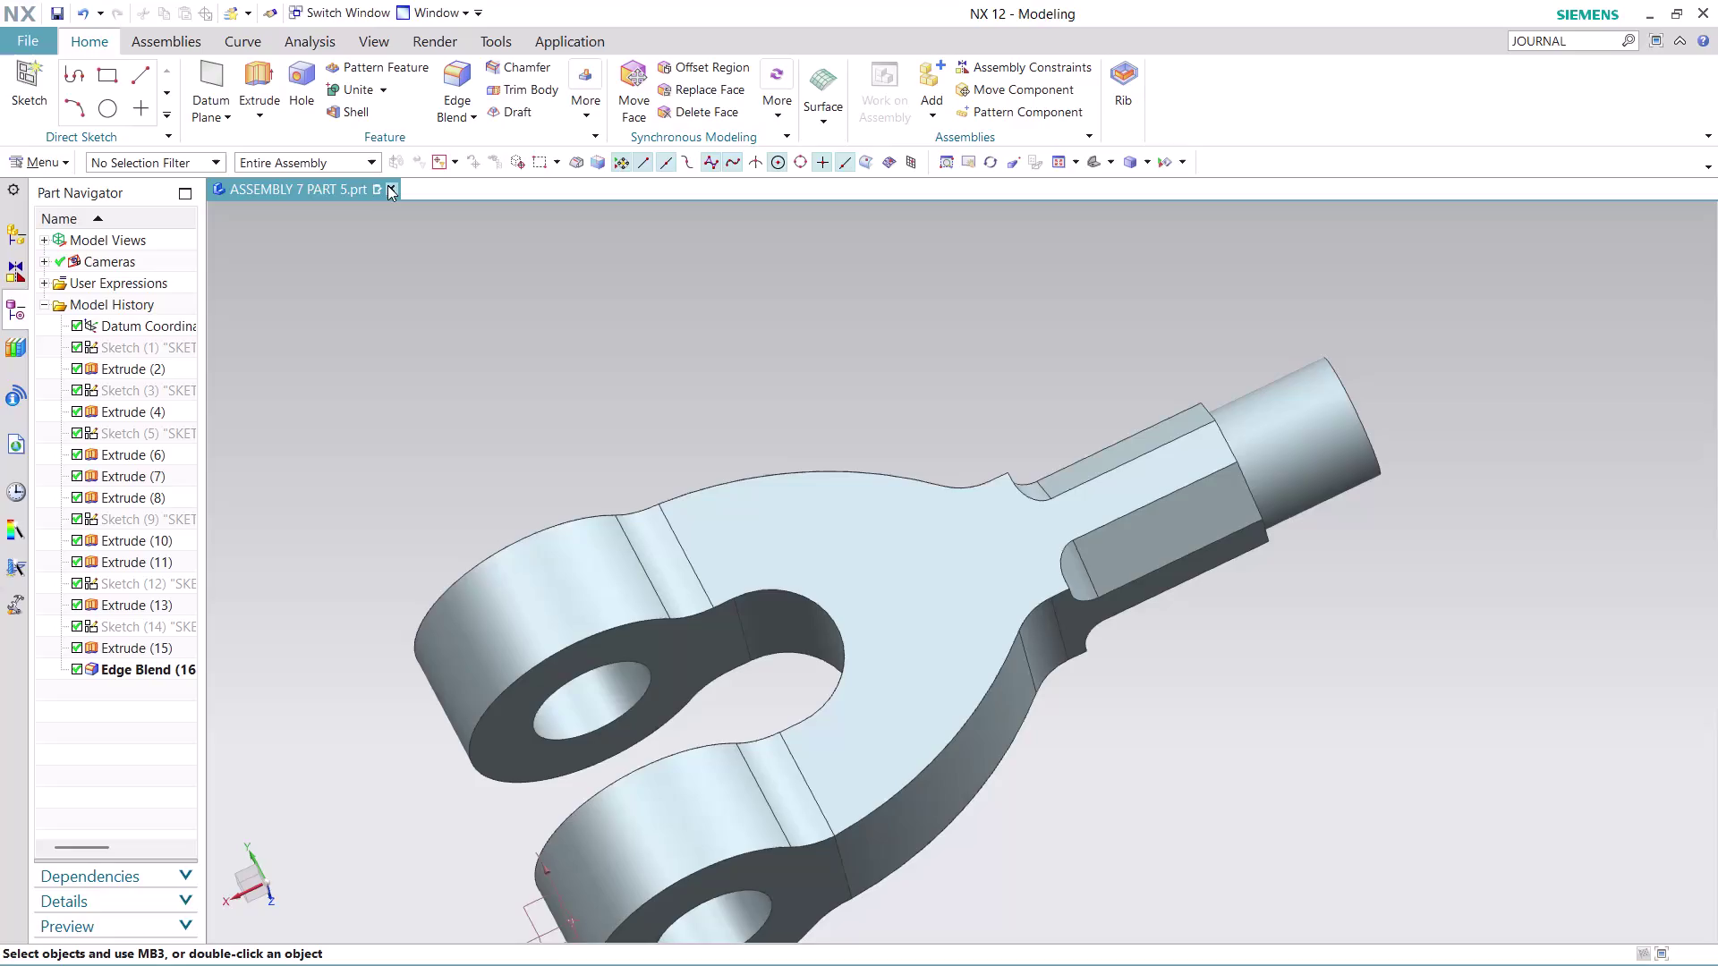
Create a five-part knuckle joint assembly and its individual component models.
Cancel closing the clevis part so it stays open.
click(390, 183)
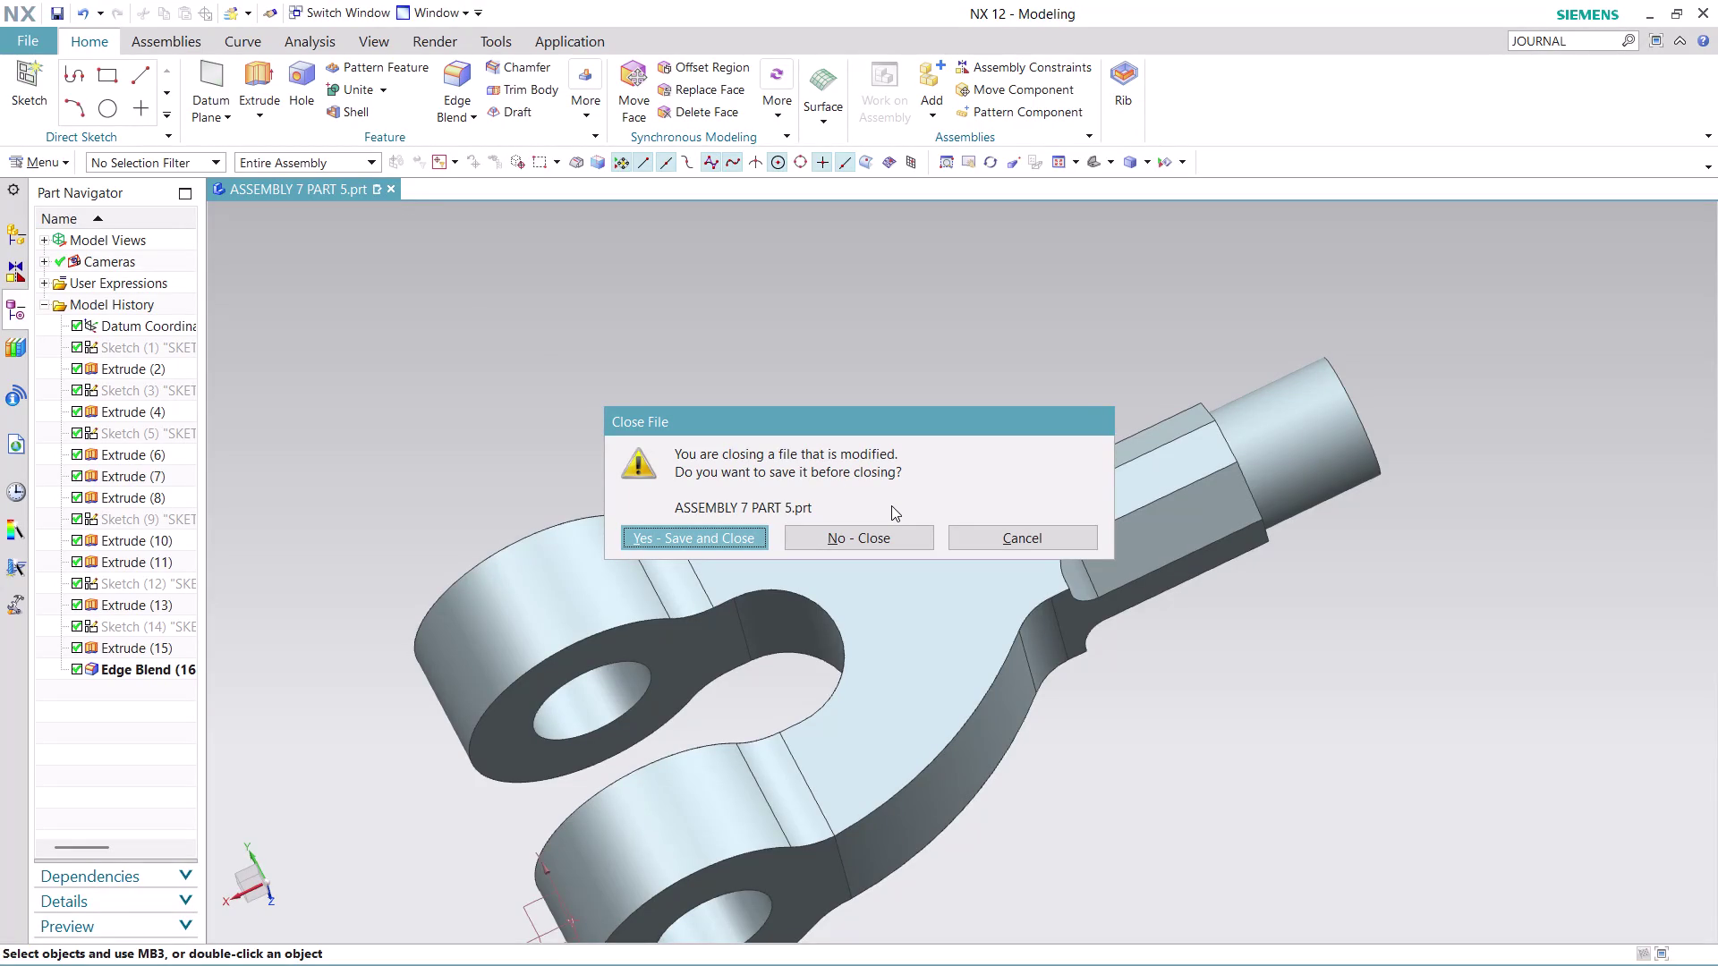
scroll(down, 3)
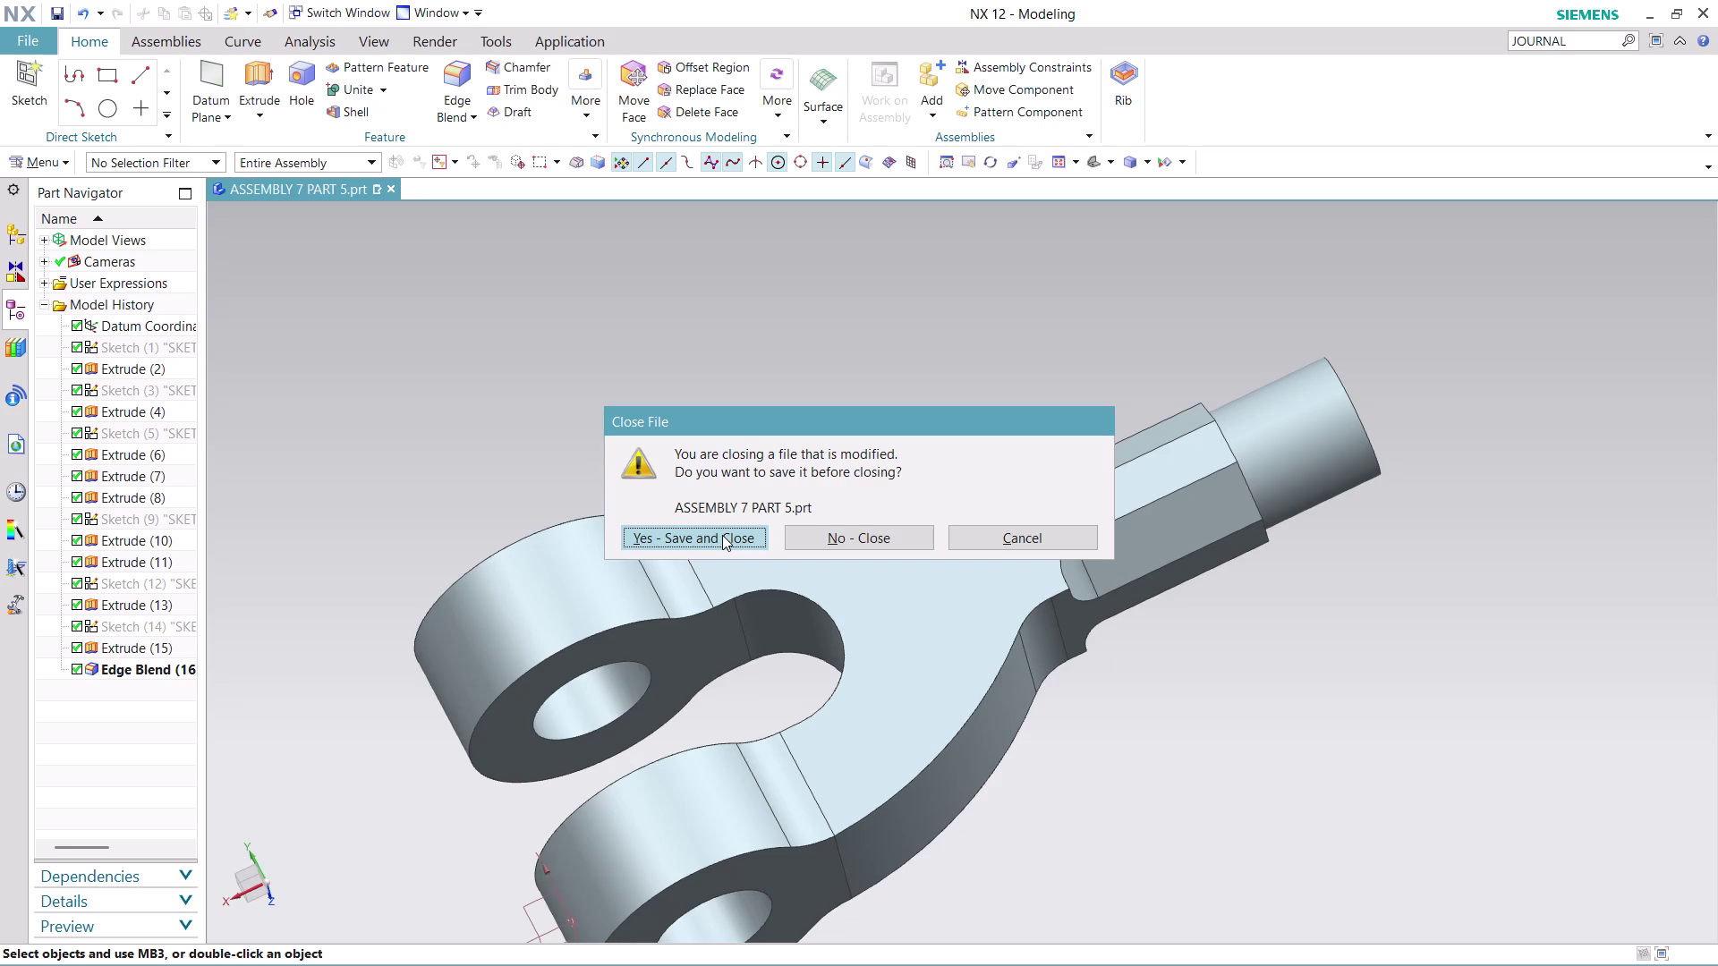
click(838, 341)
click(1021, 533)
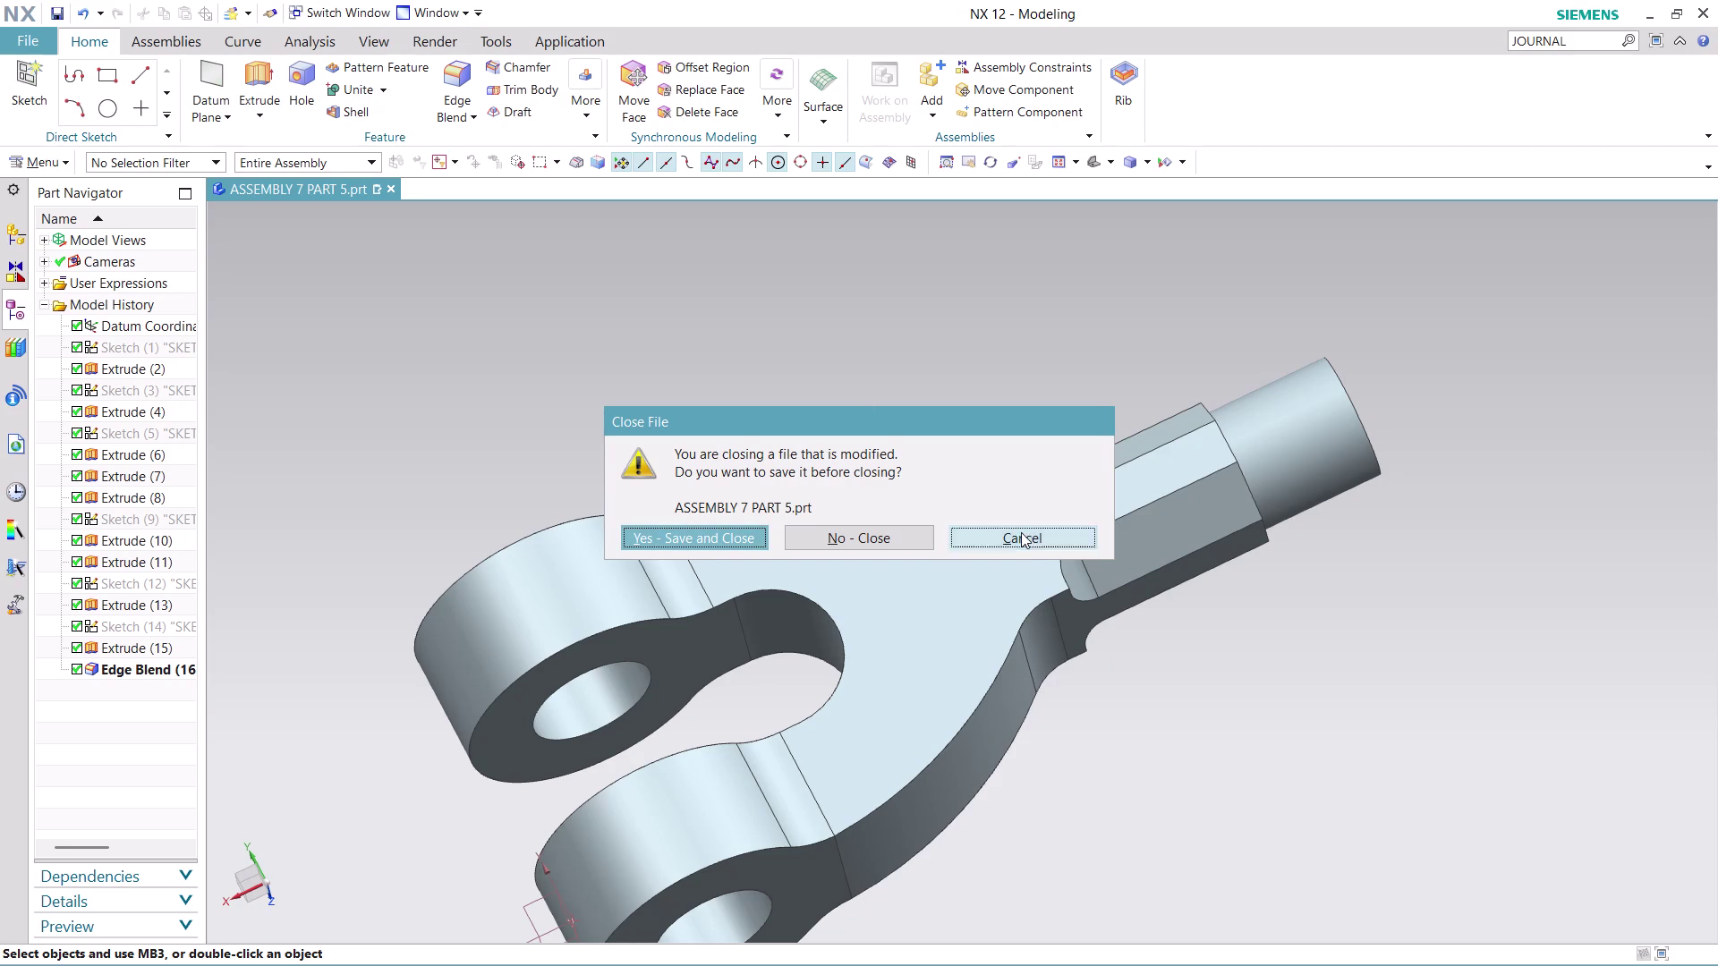
scroll(down, 3)
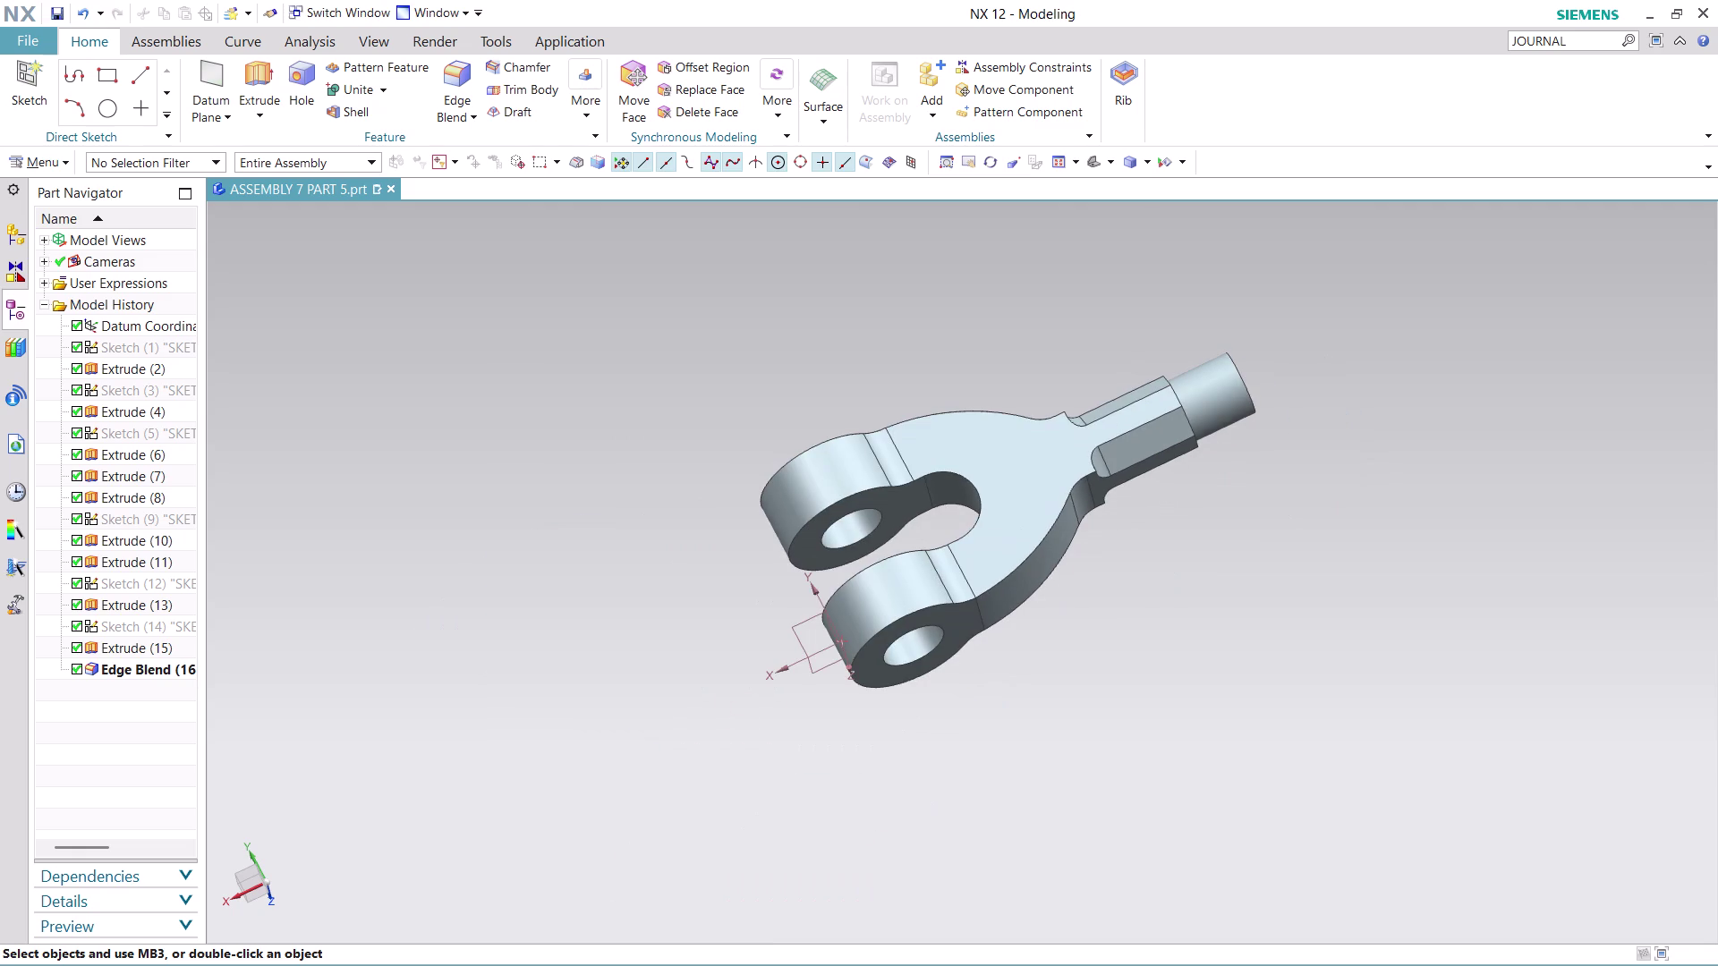
scroll(up, 3)
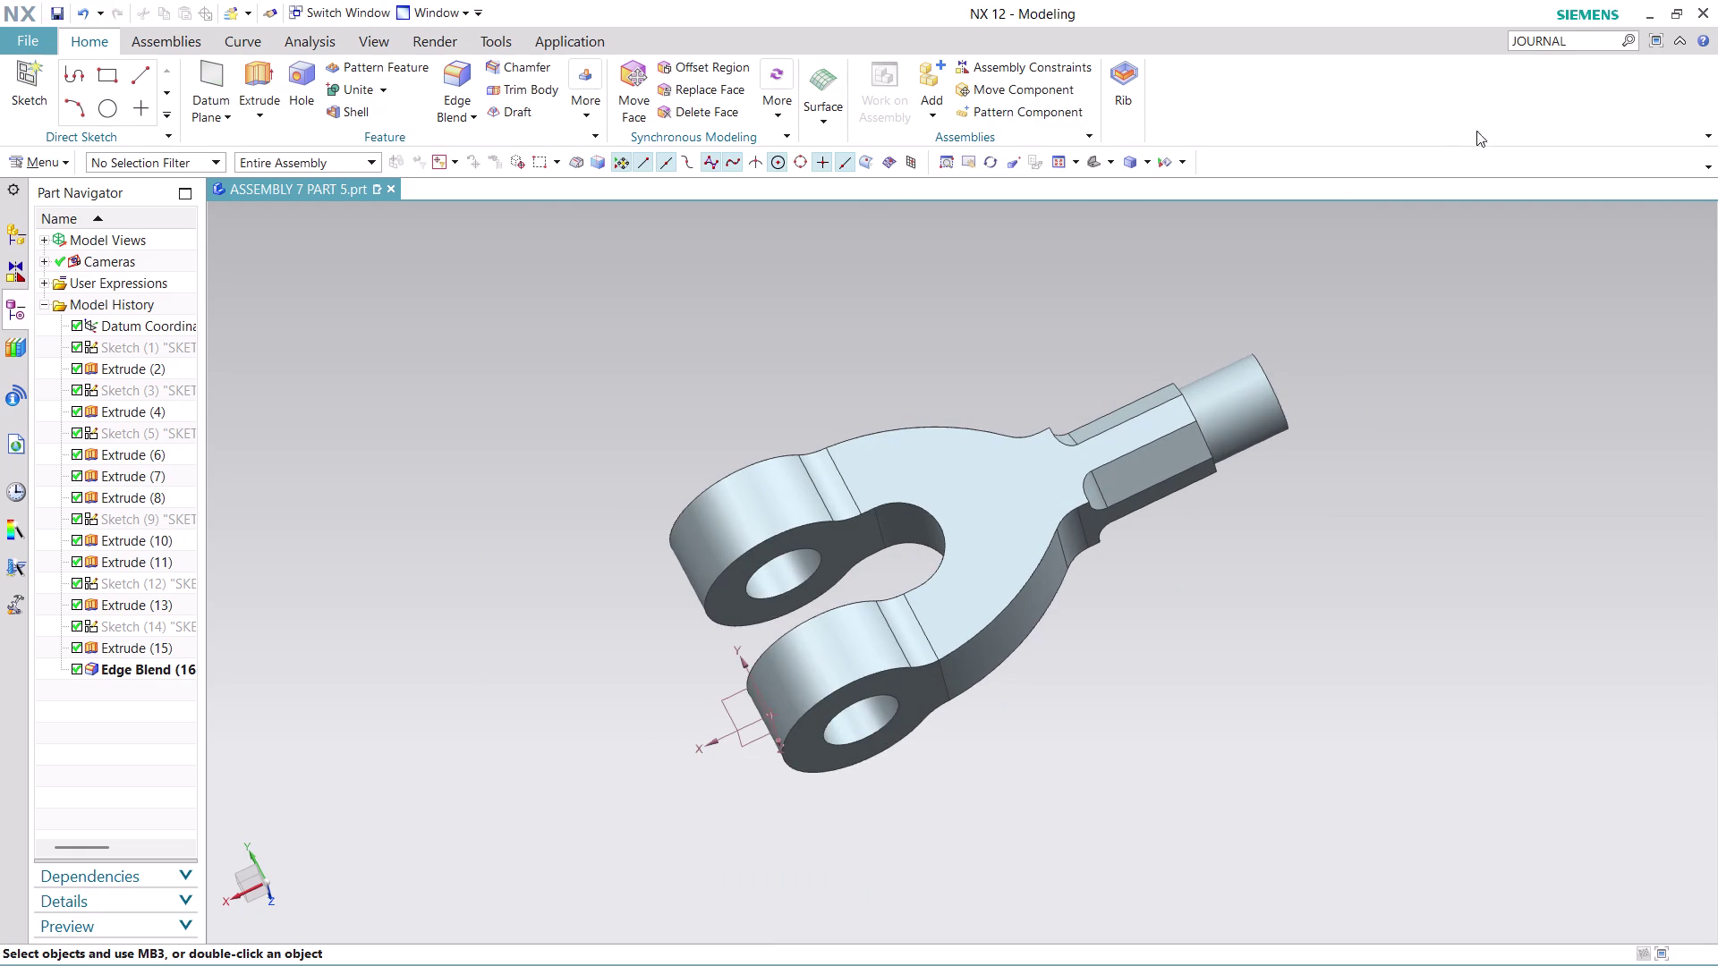
Find Journal Record via a Command Finder search for JOURNAL and accept the warning.
click(1586, 41)
key(Return)
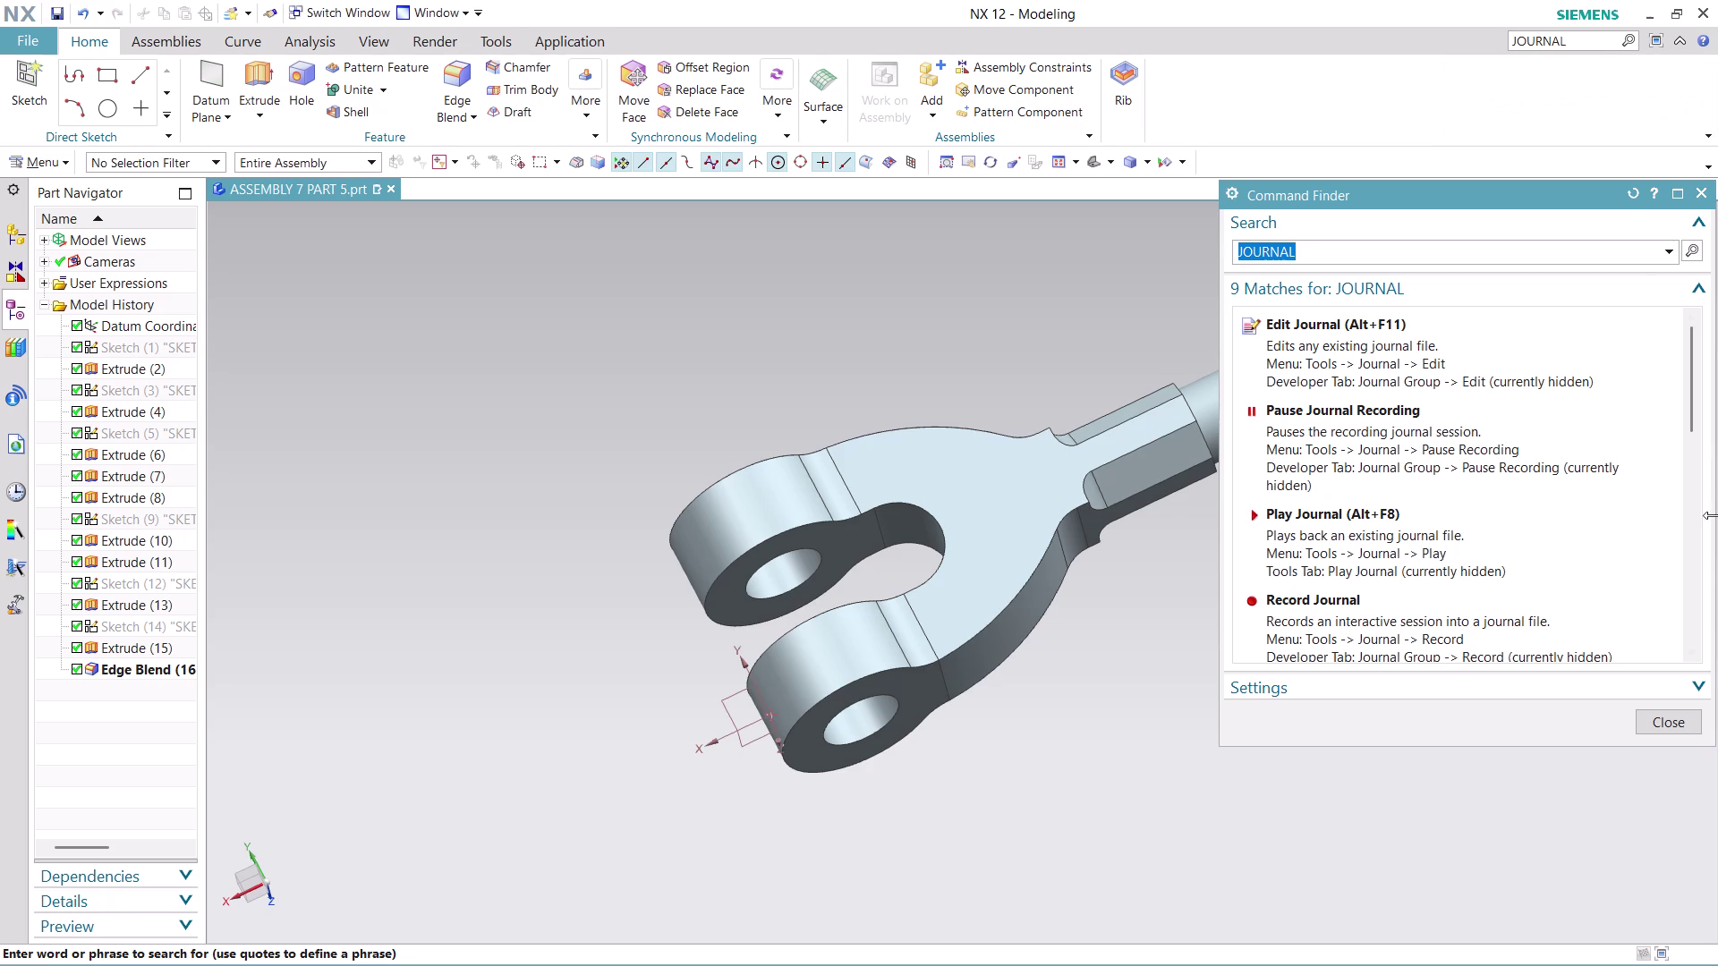
scroll(down, 3)
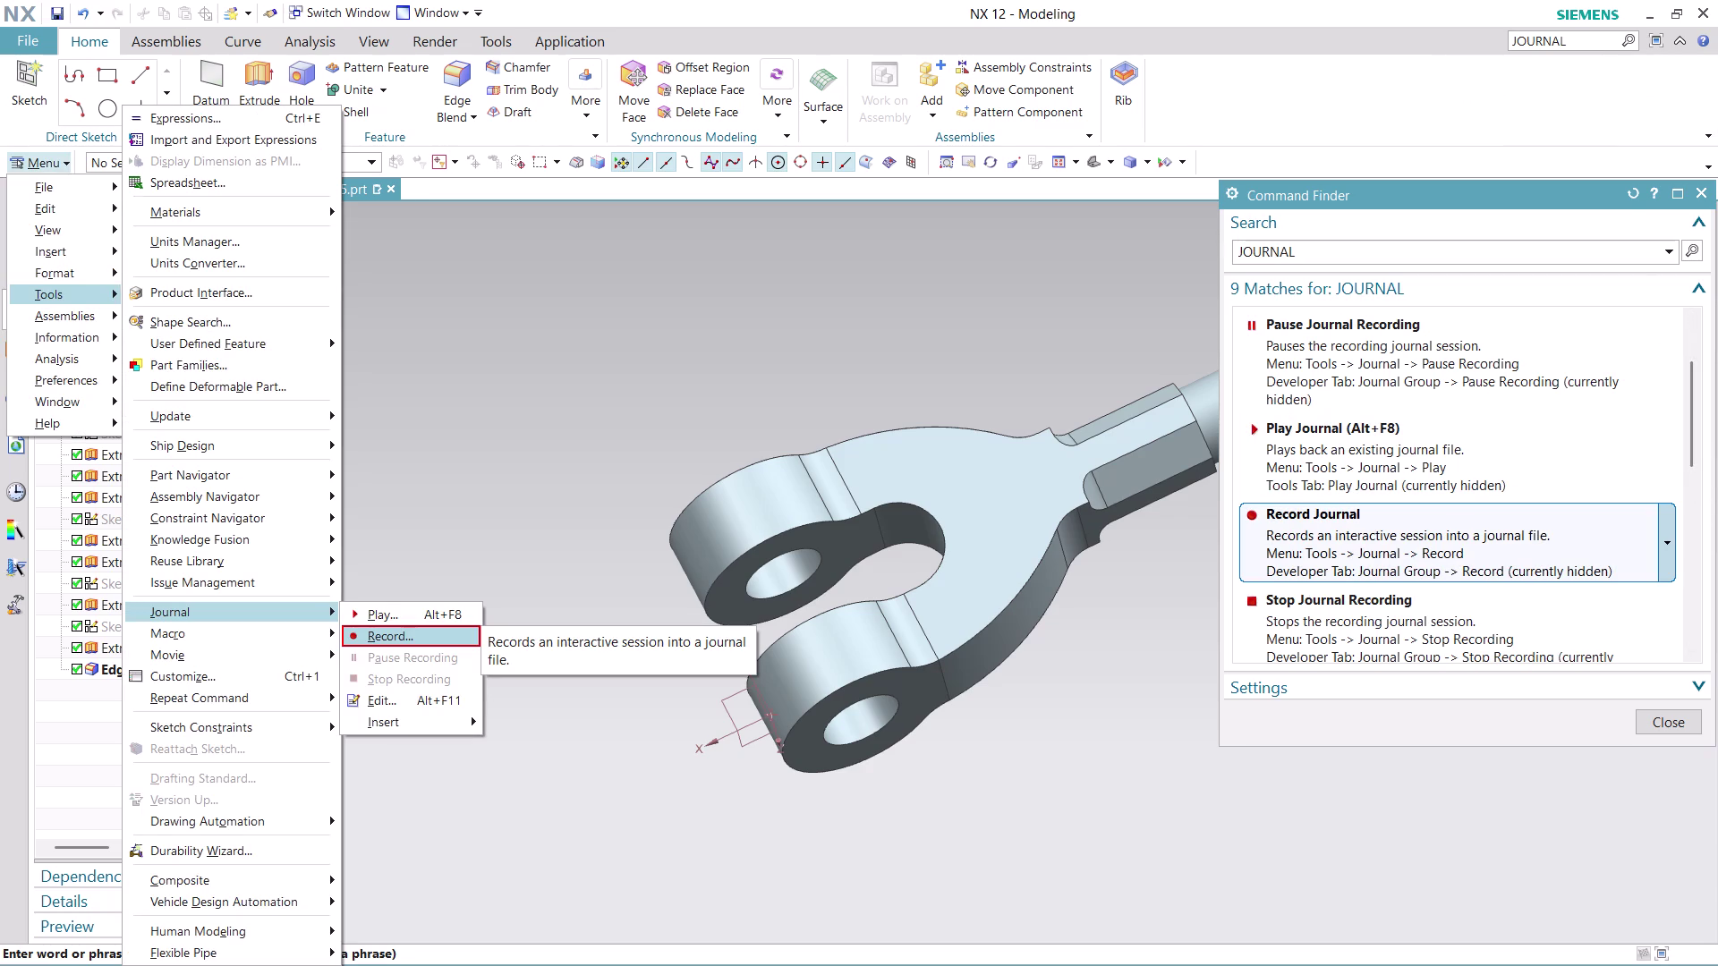
click(1406, 535)
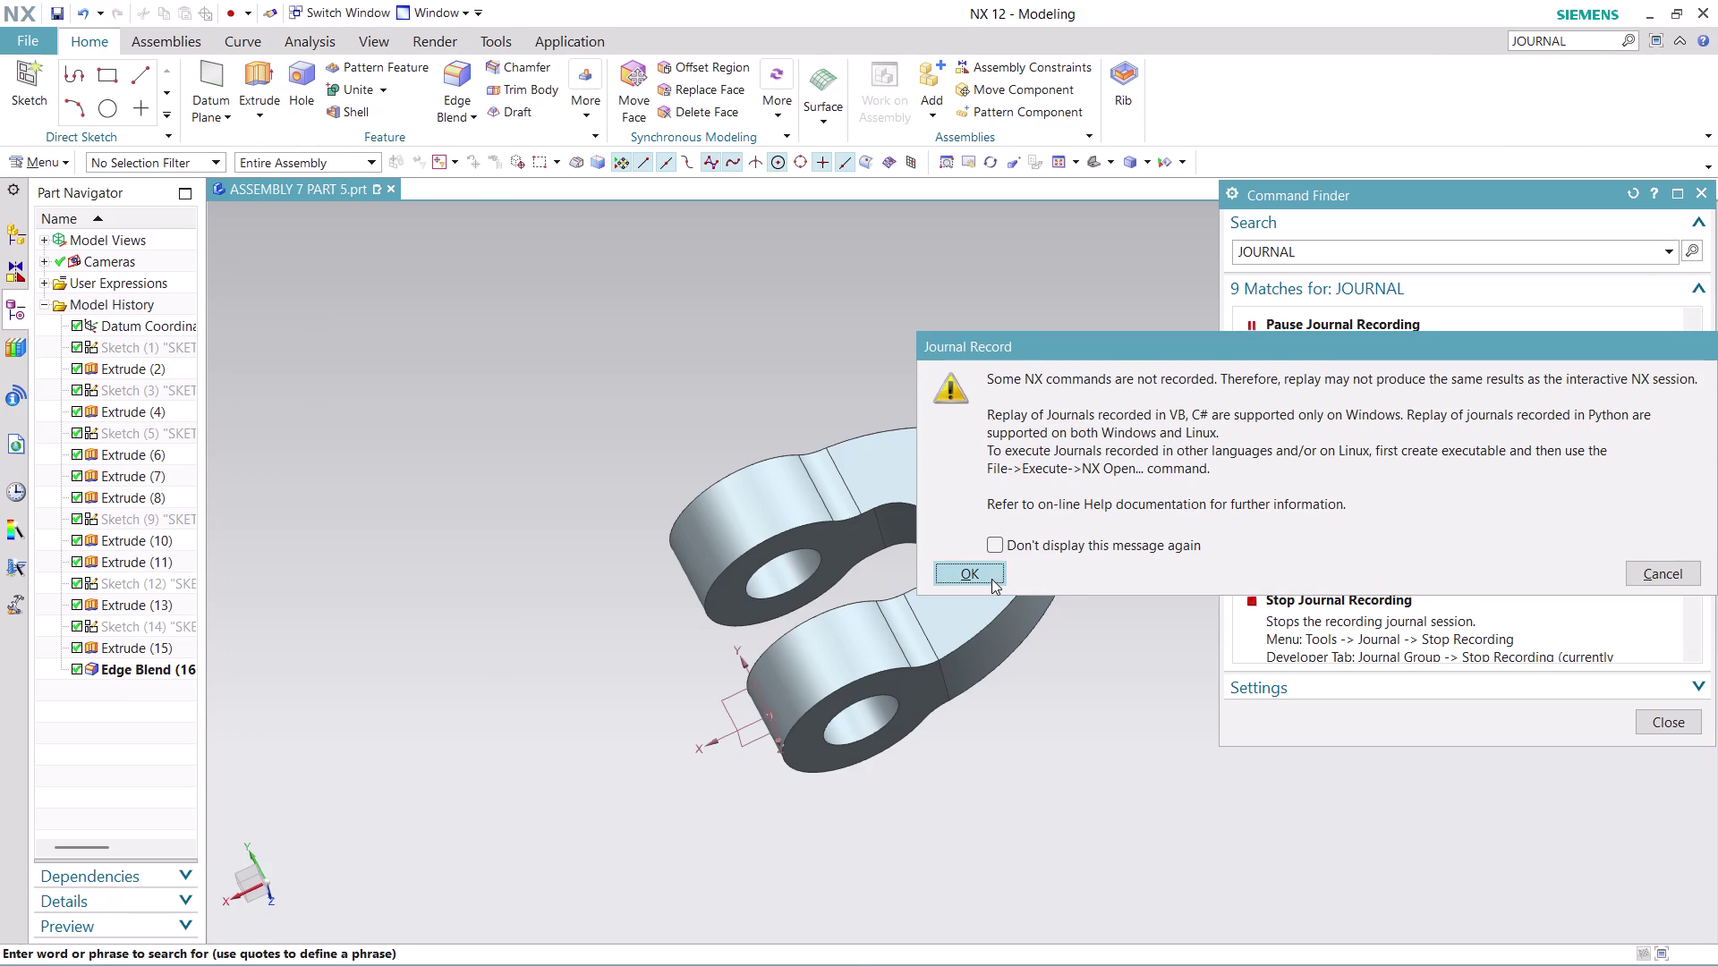
click(992, 579)
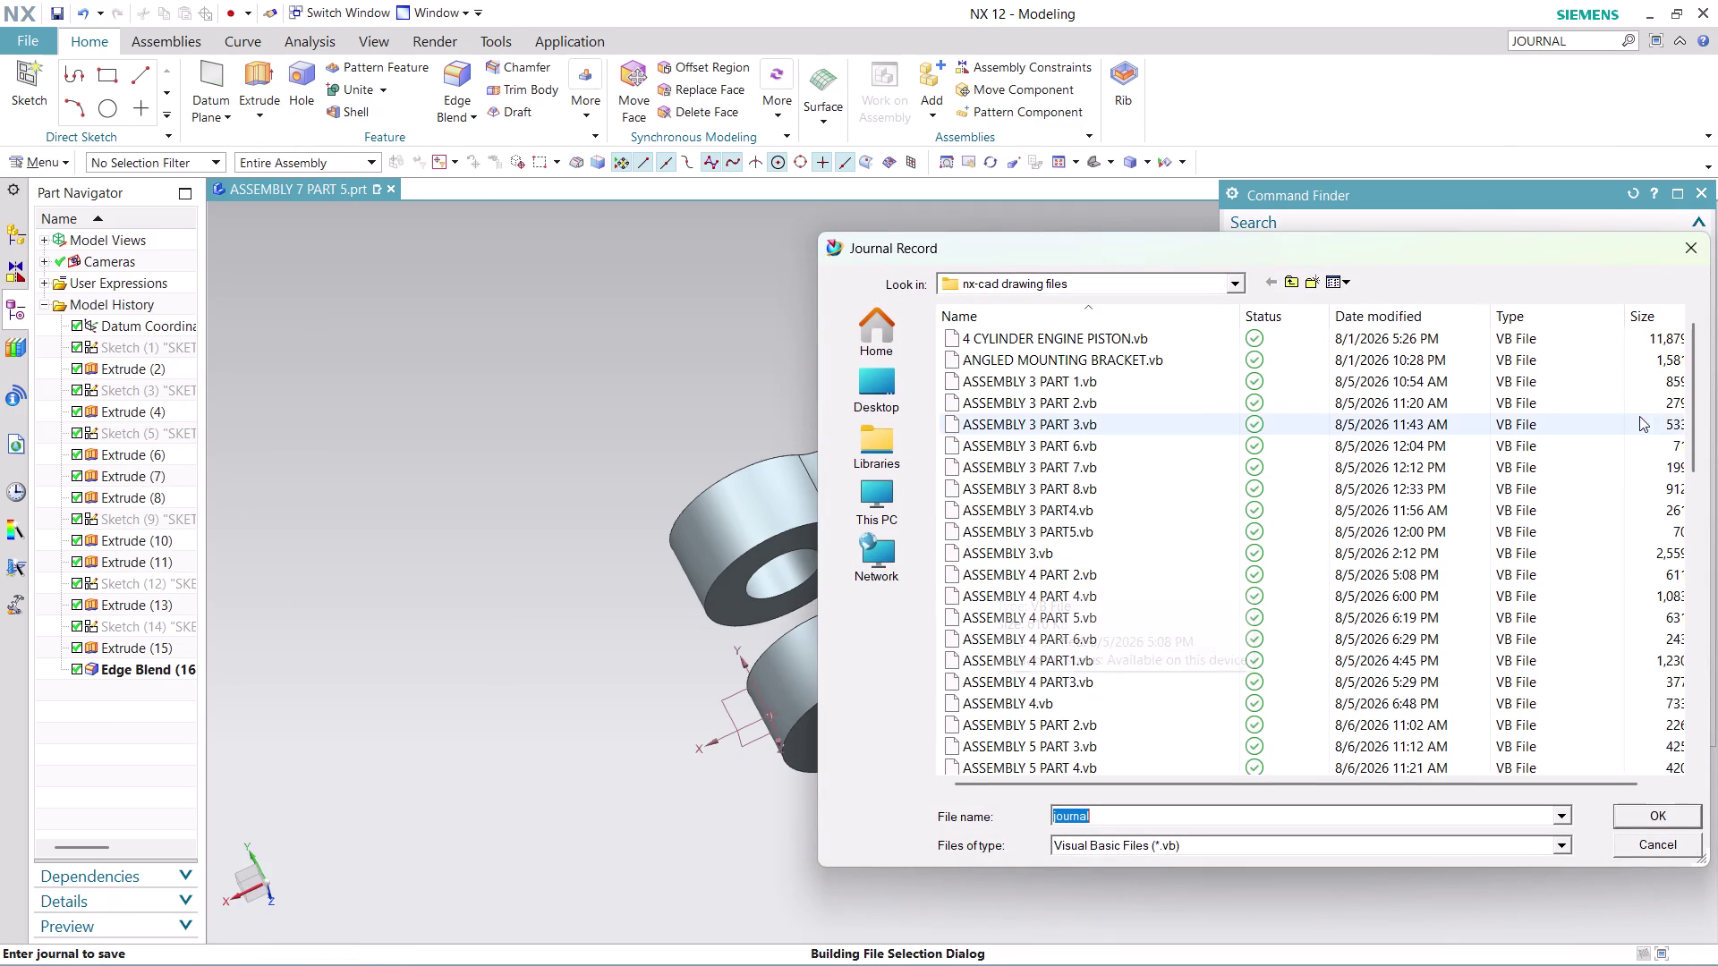
Name the journal file 'ASSEMBLY 7' and begin recording.
text(ASS)
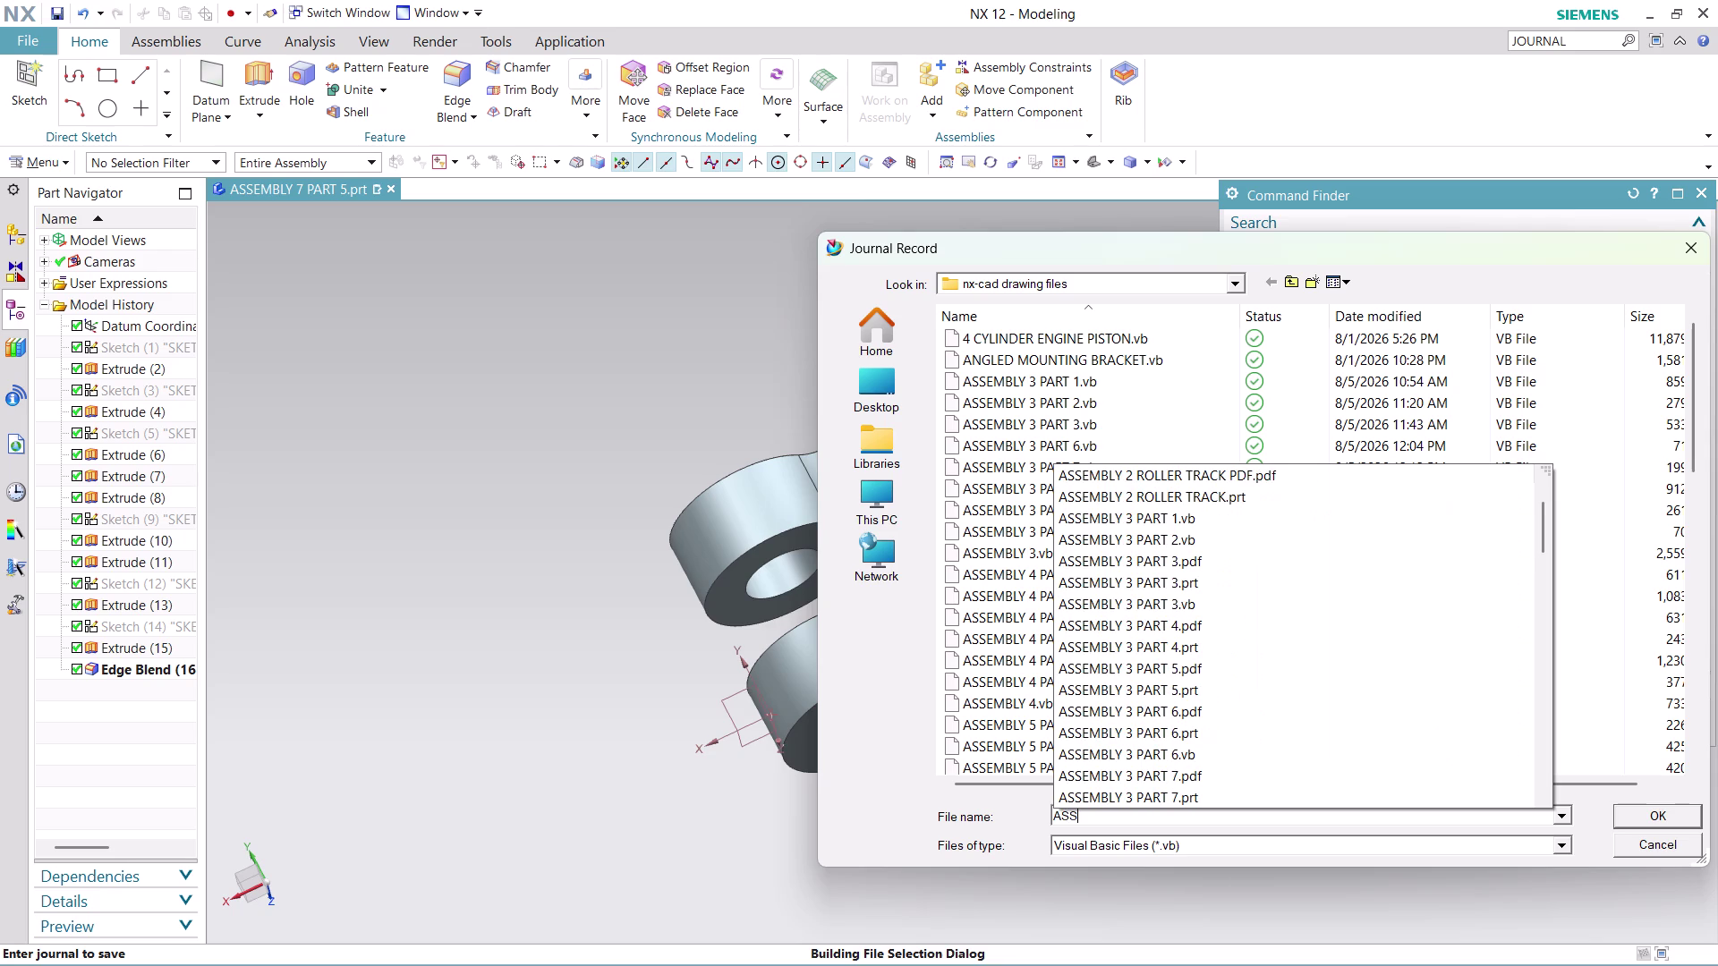
text(EMBLY)
key(space)
key(7)
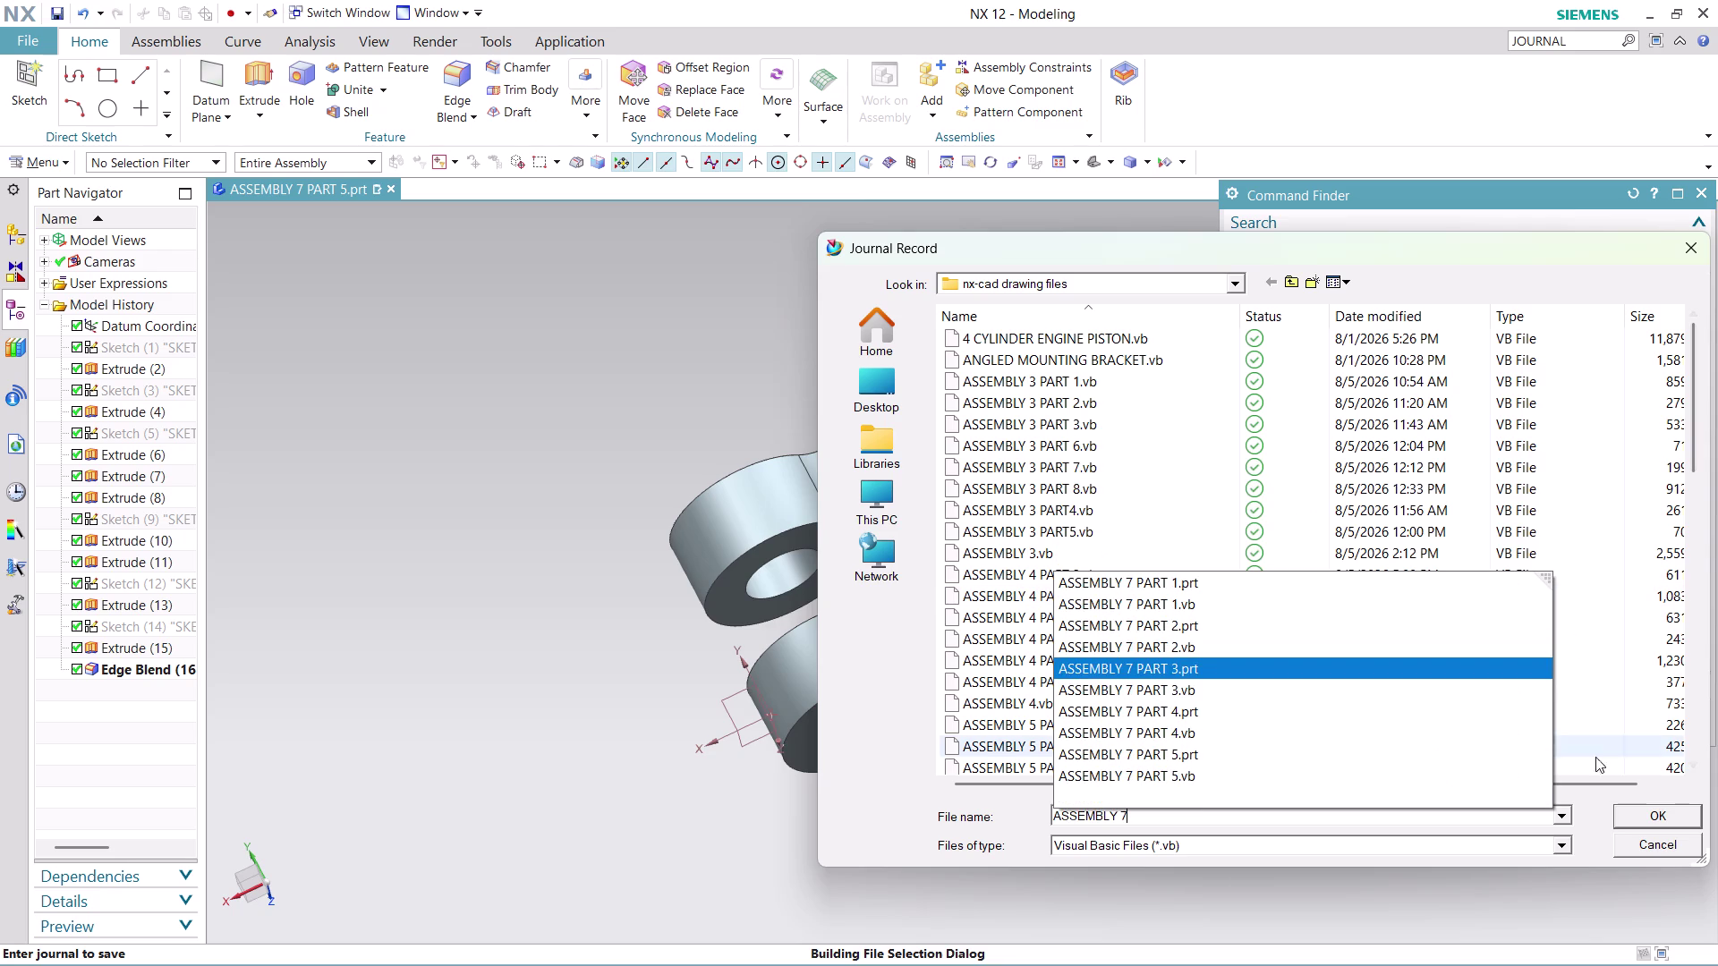
click(1360, 911)
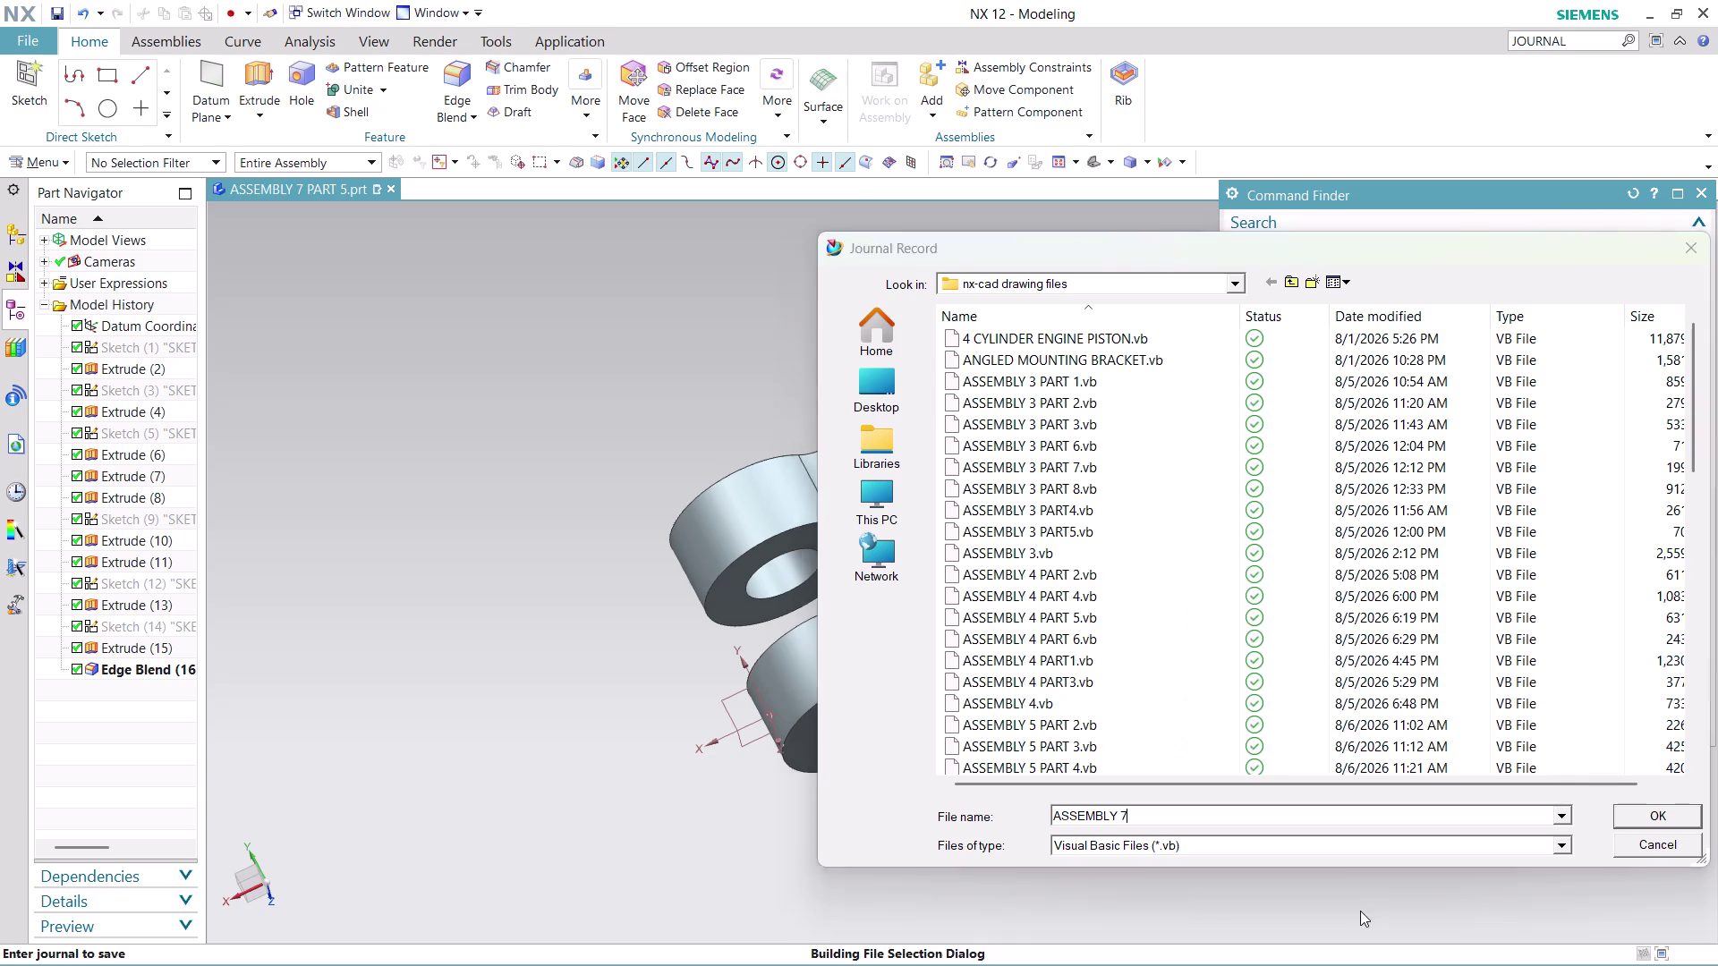
click(1649, 817)
click(1665, 711)
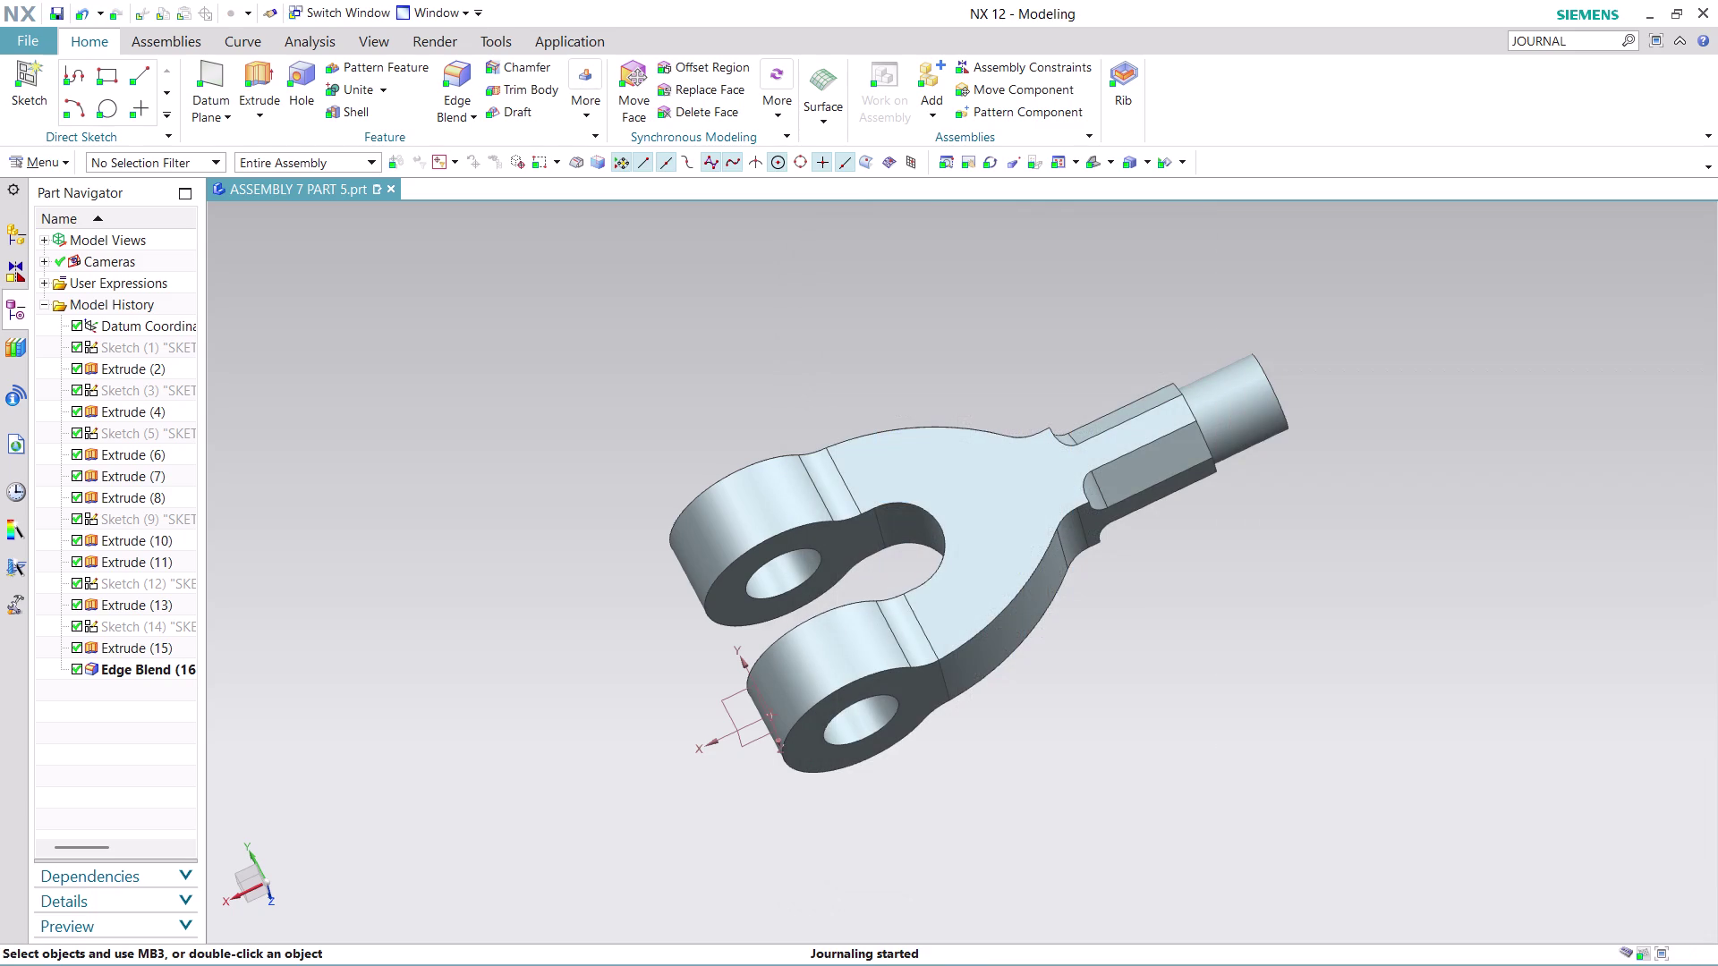
Create a new assembly file from the Assembly template.
click(19, 35)
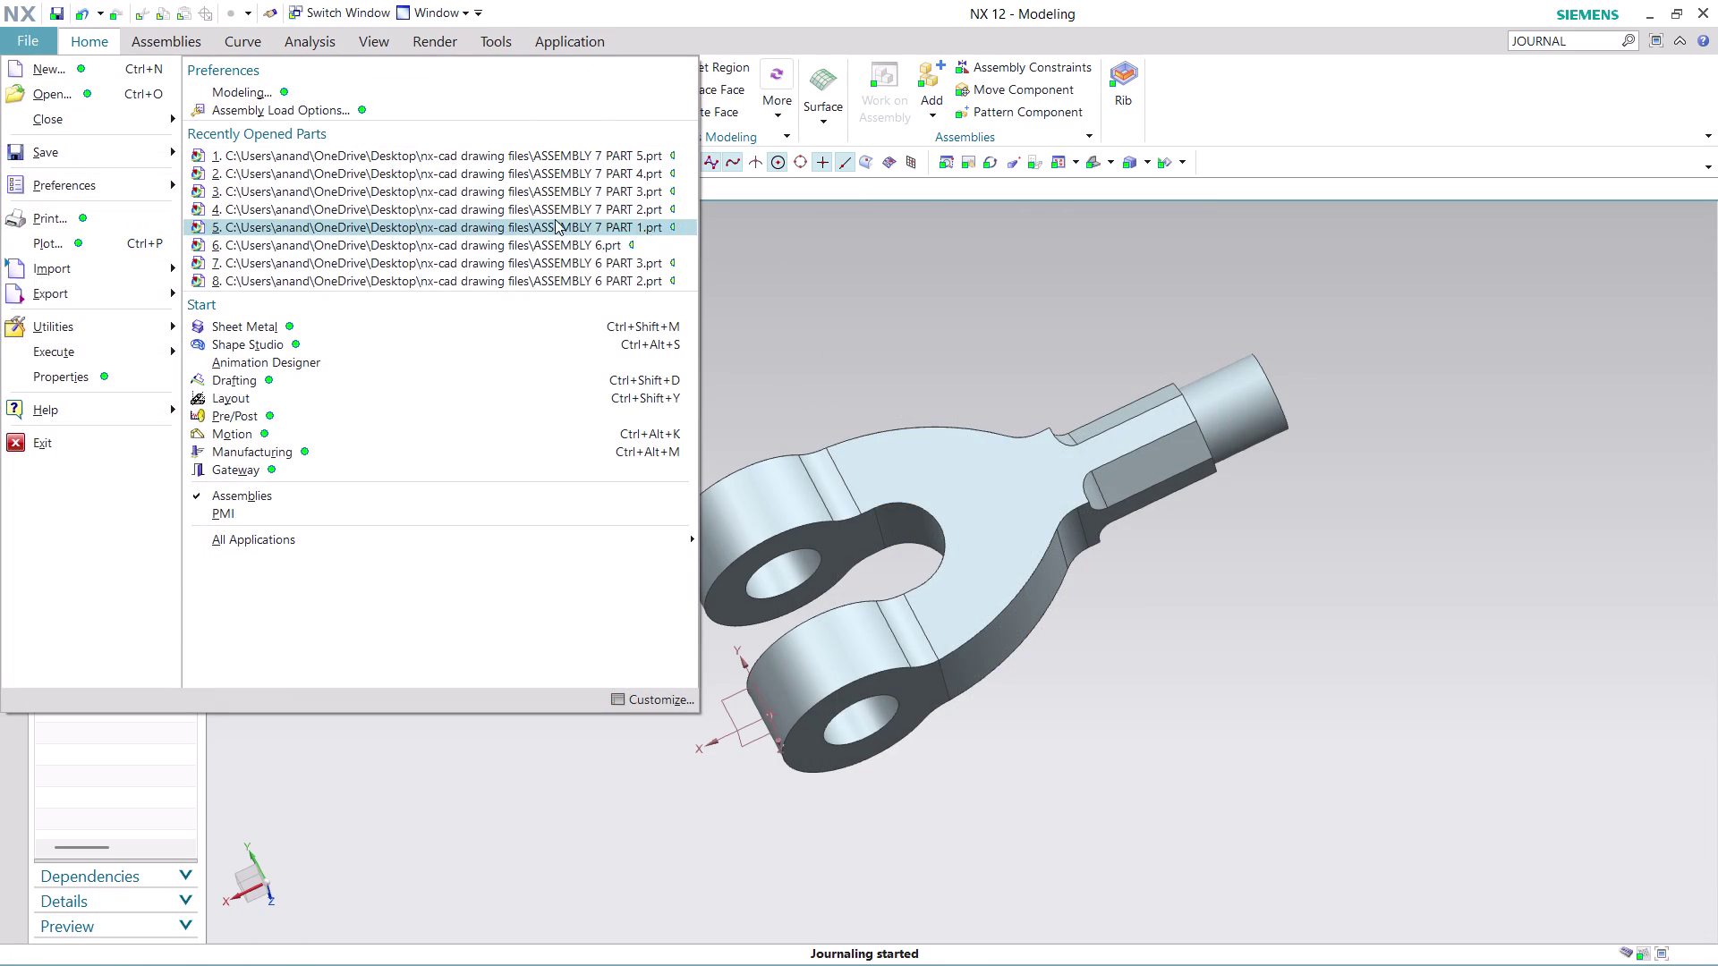
click(68, 72)
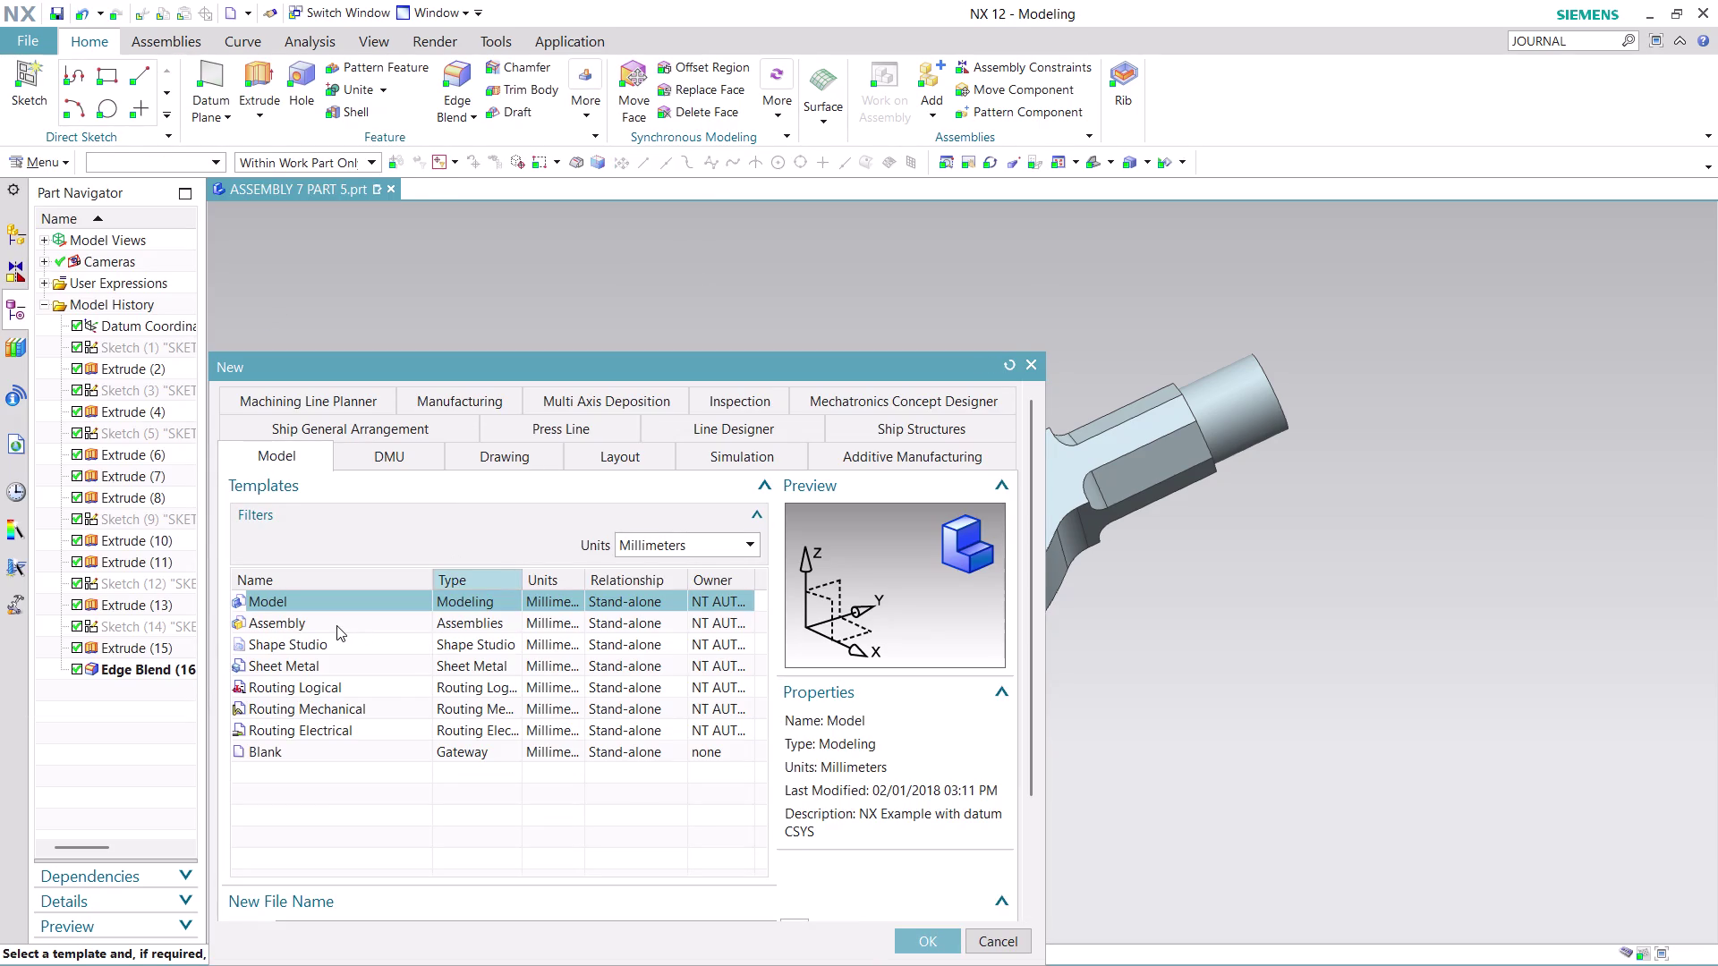
click(337, 626)
click(919, 943)
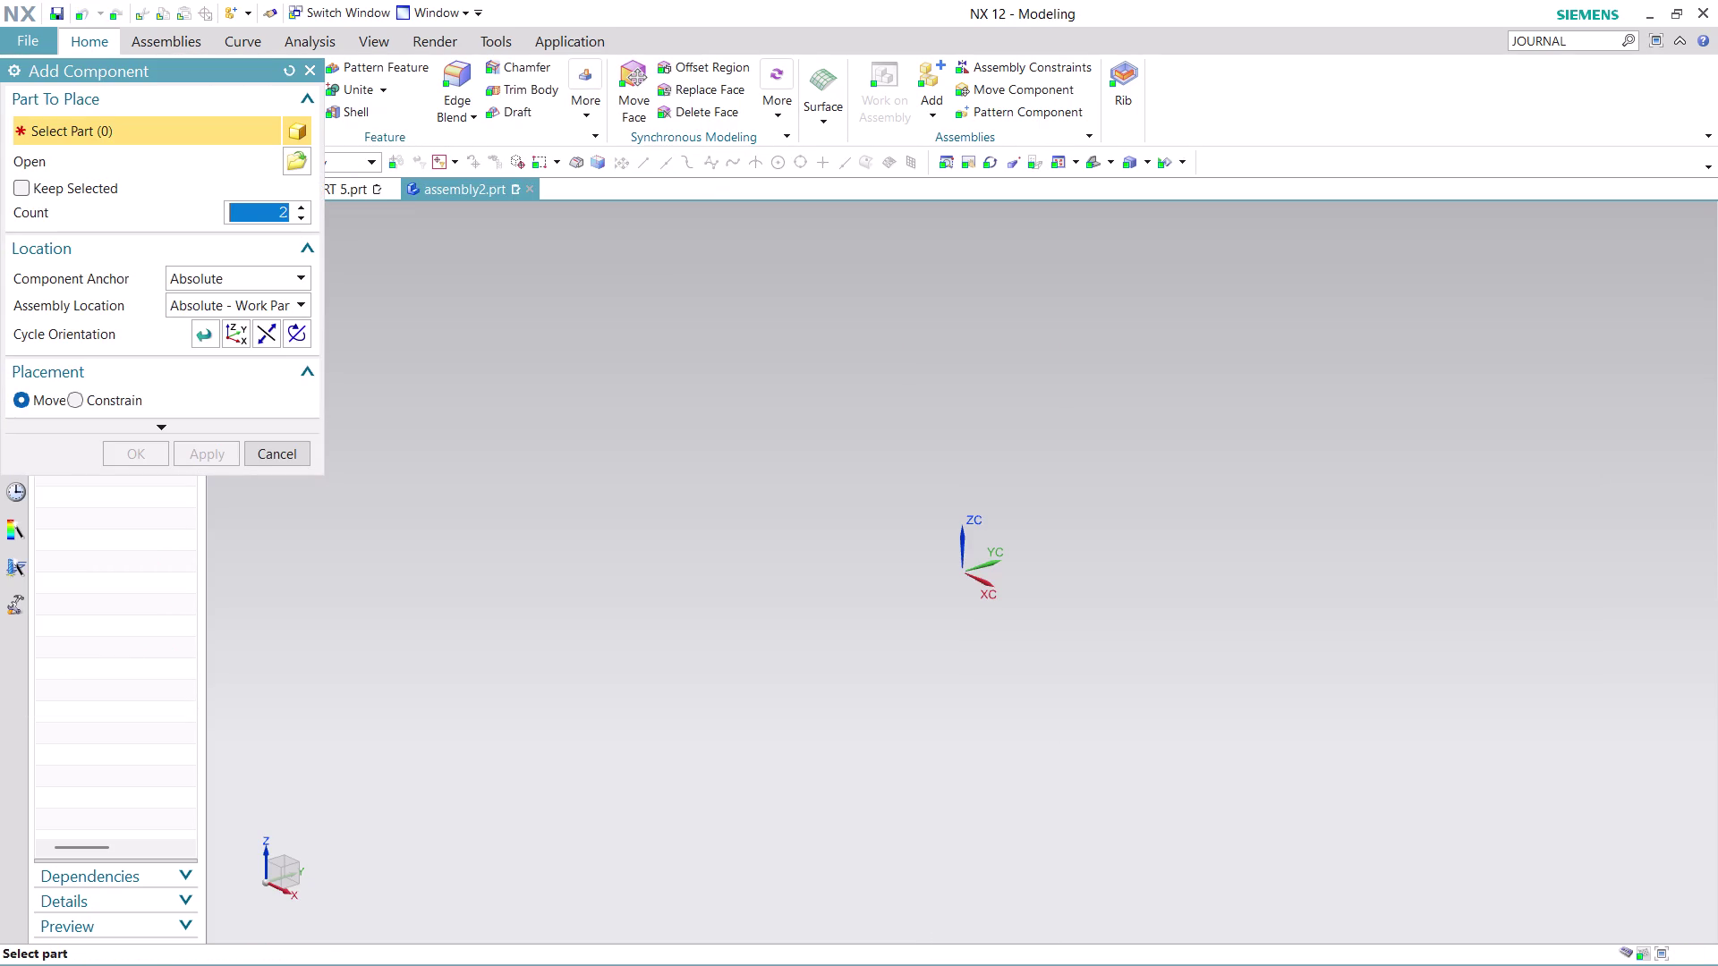
key(1)
Load ASSEMBLY 7 PART 5 as the component to place.
click(291, 163)
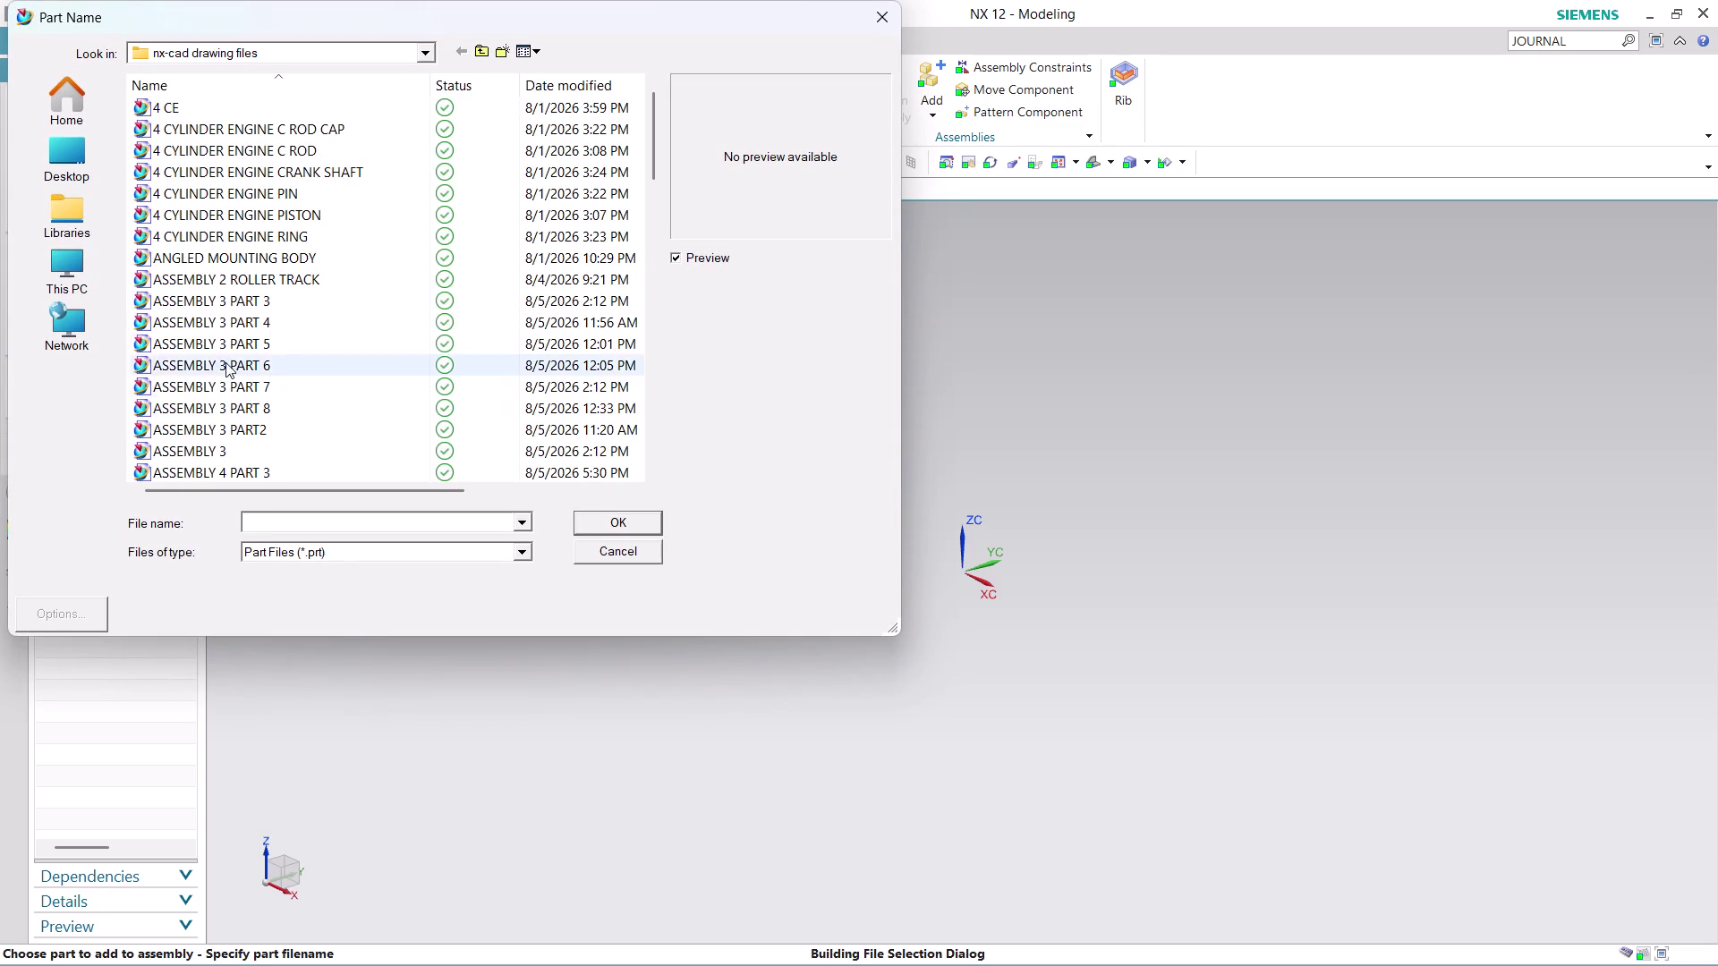
scroll(down, 3)
scroll(down, 3)
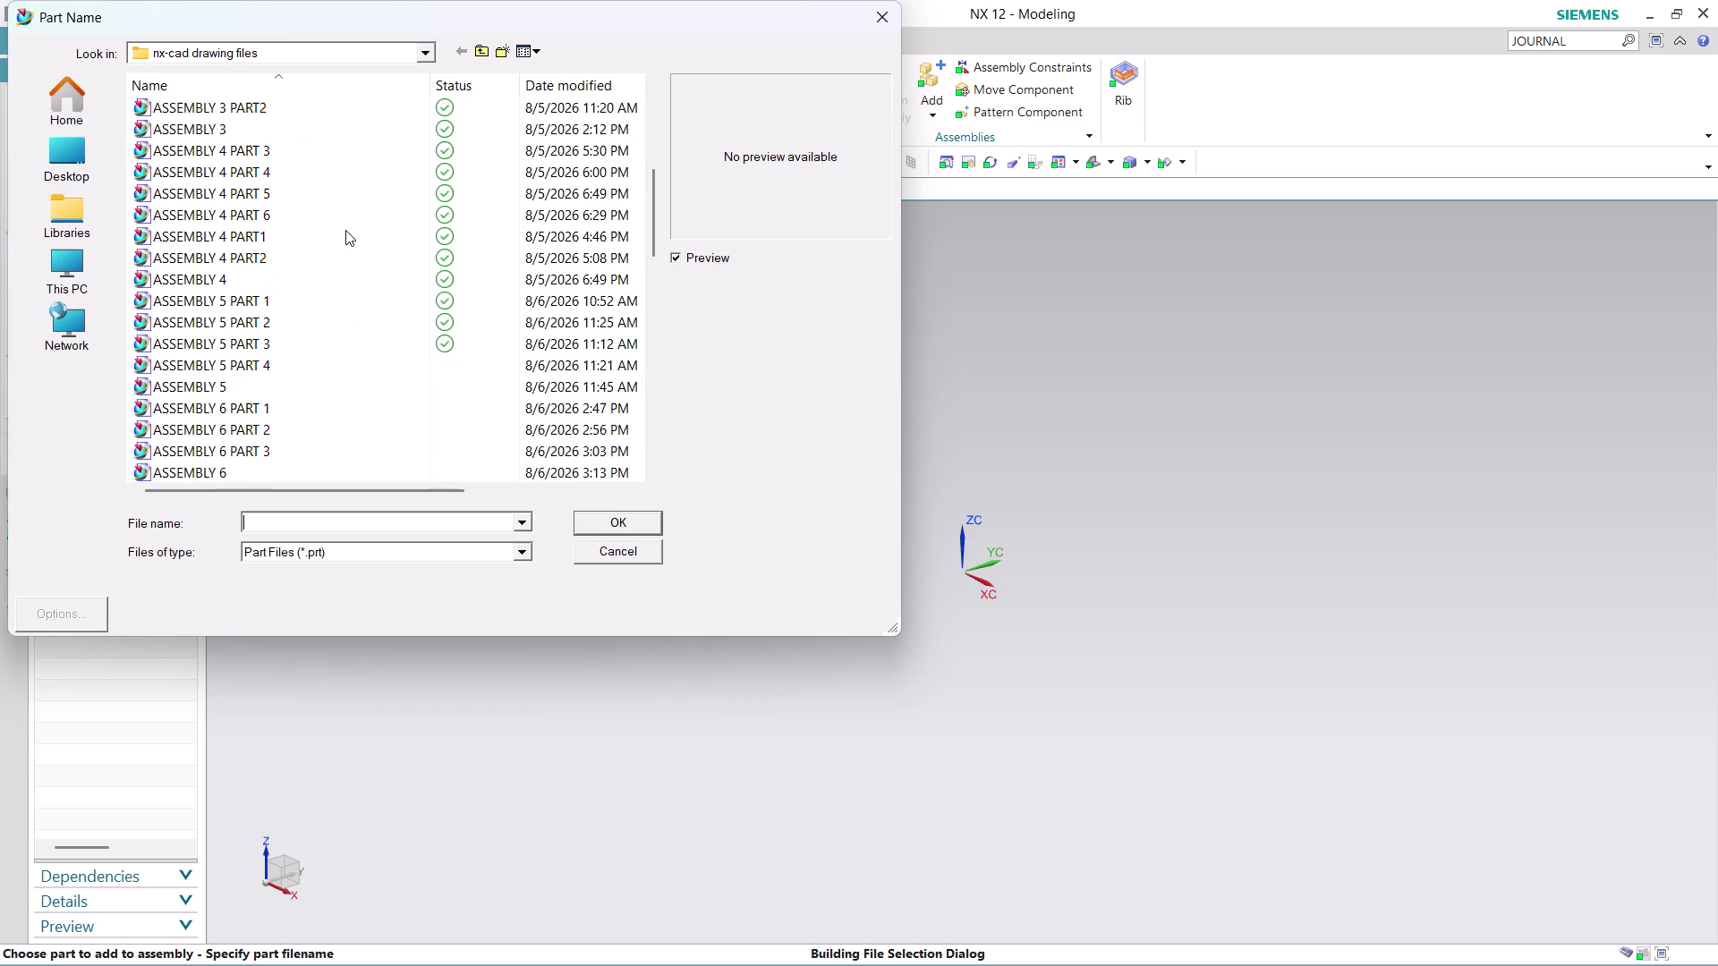
scroll(down, 3)
scroll(down, 3)
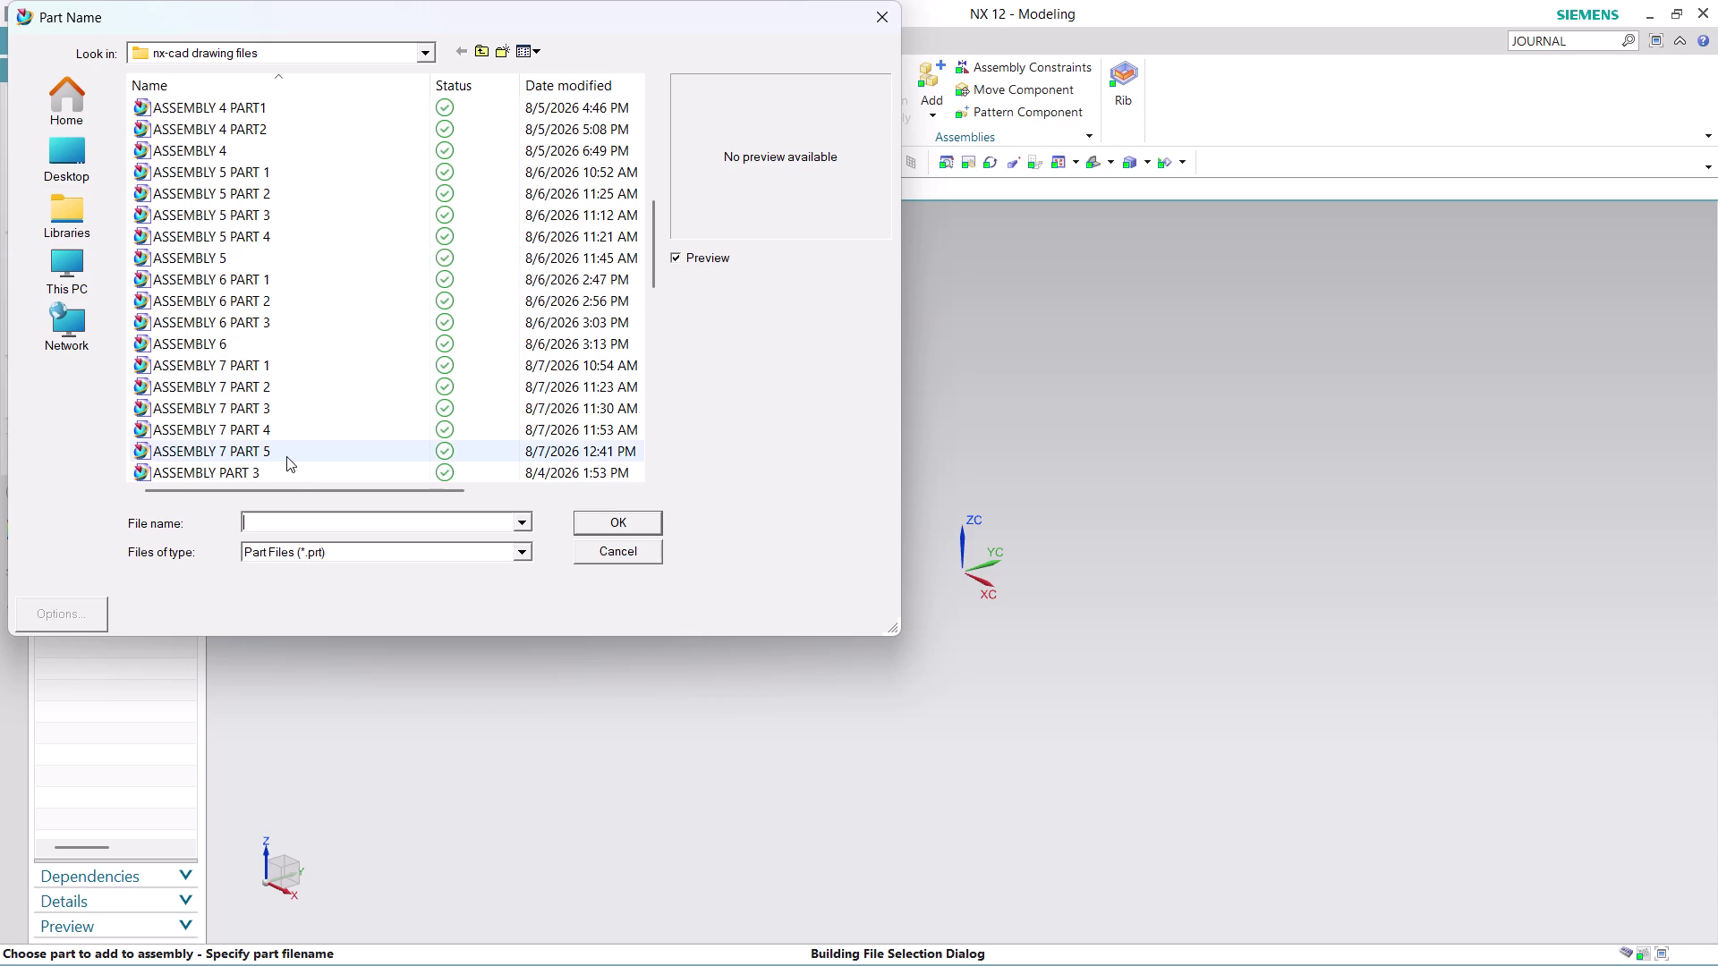
click(283, 451)
click(623, 522)
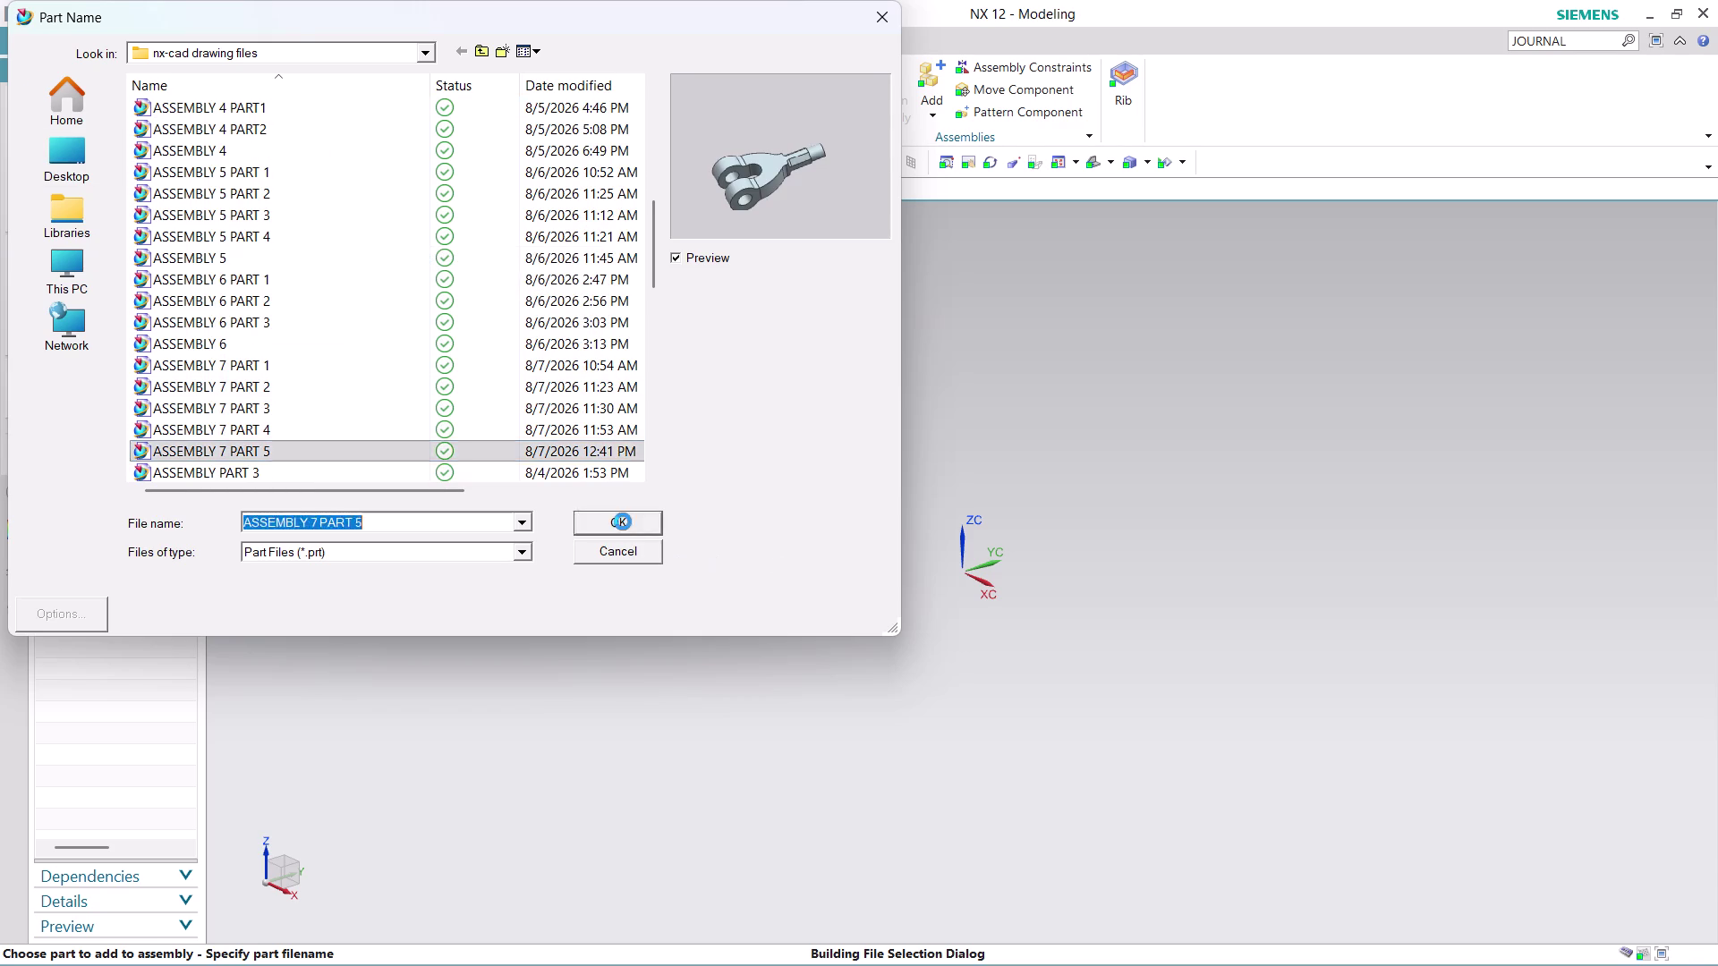
middle_drag(1233, 449, 1200, 469)
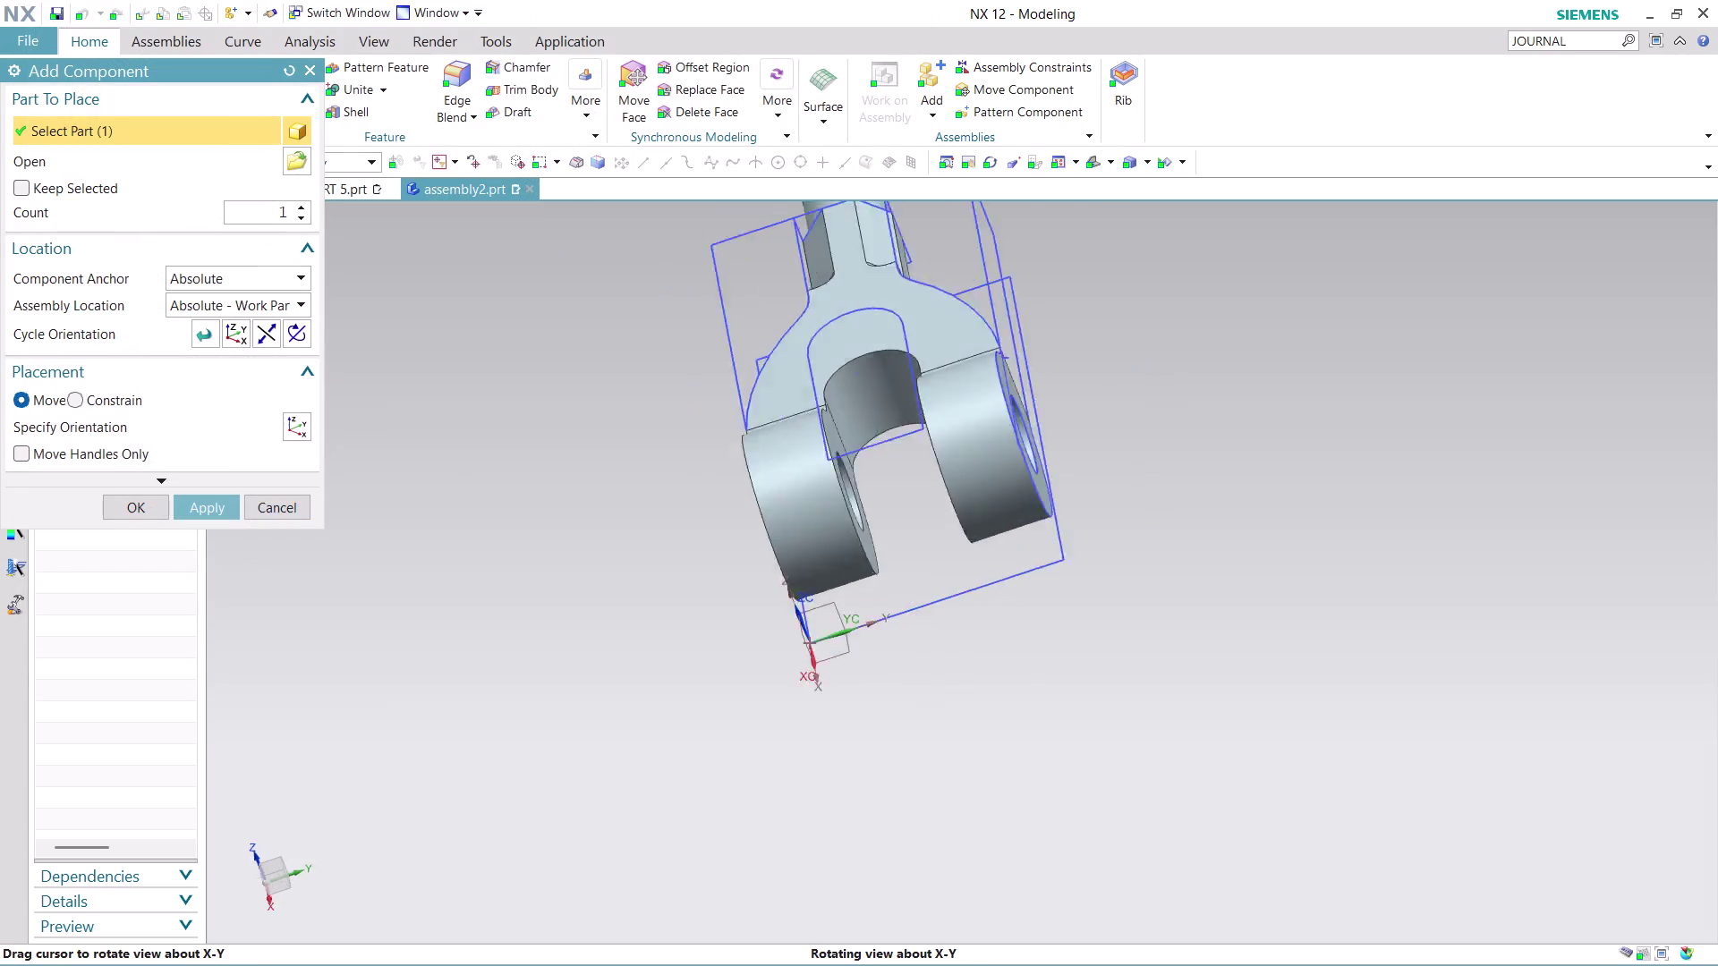
Place the clevis in the assembly as the fixed first component.
middle_drag(1200, 469, 1281, 429)
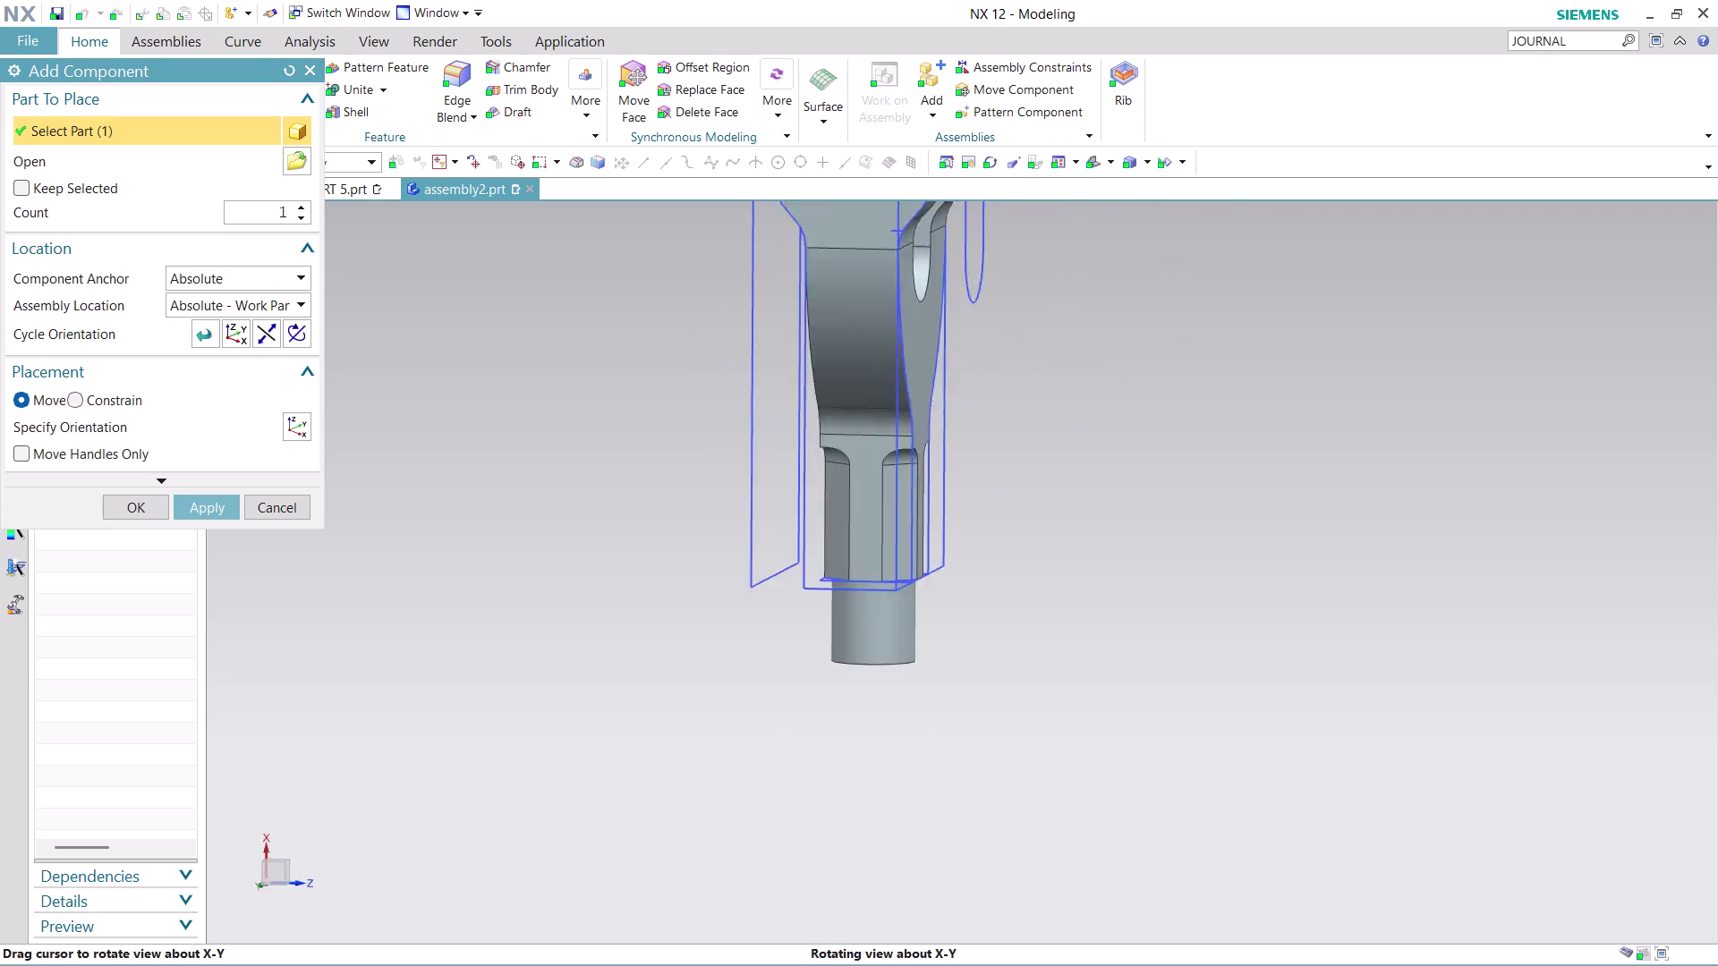
middle_drag(1281, 429, 791, 390)
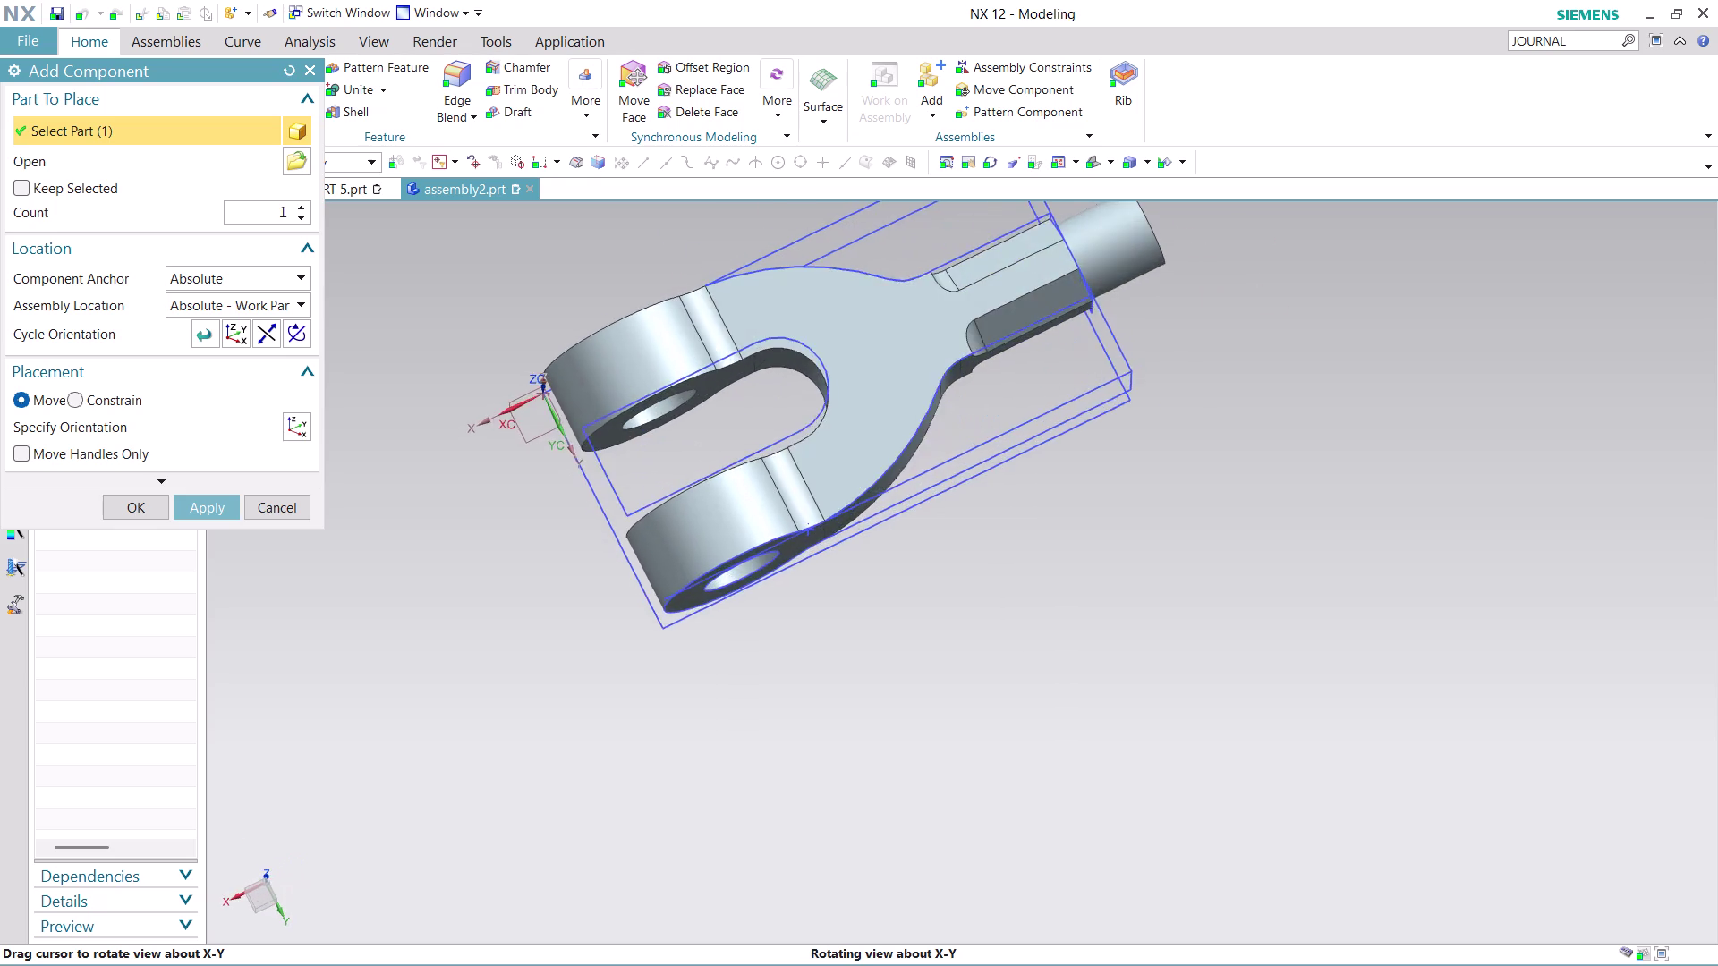
middle_drag(791, 390, 784, 349)
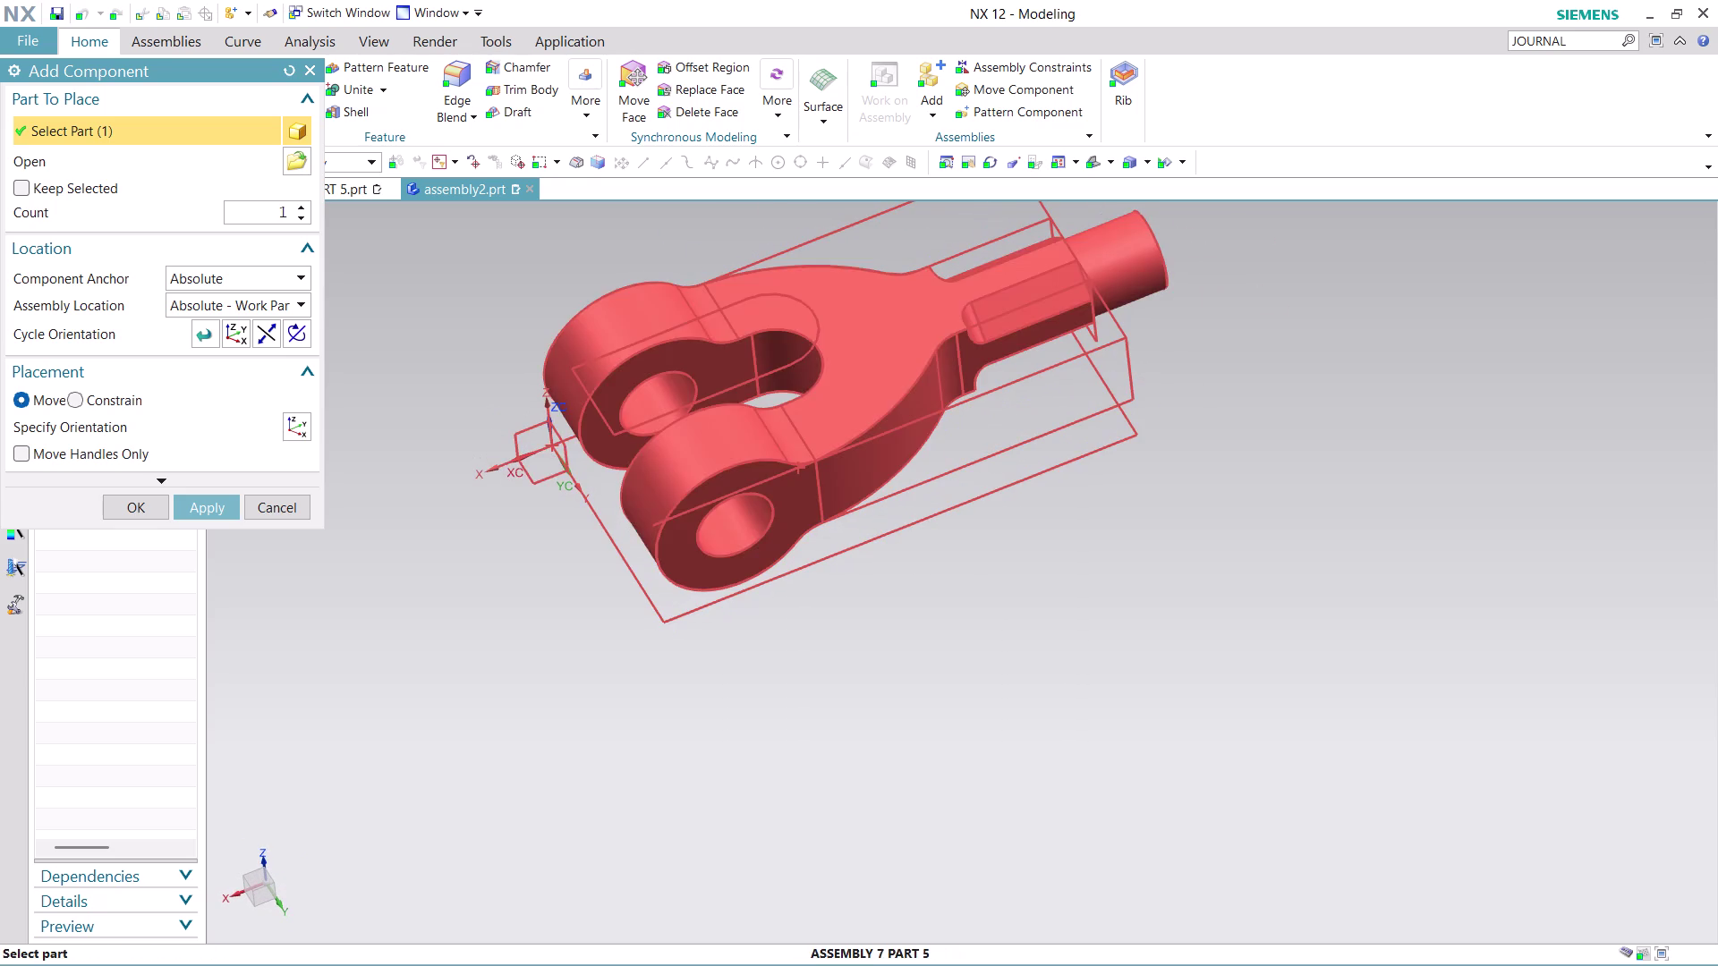
click(124, 511)
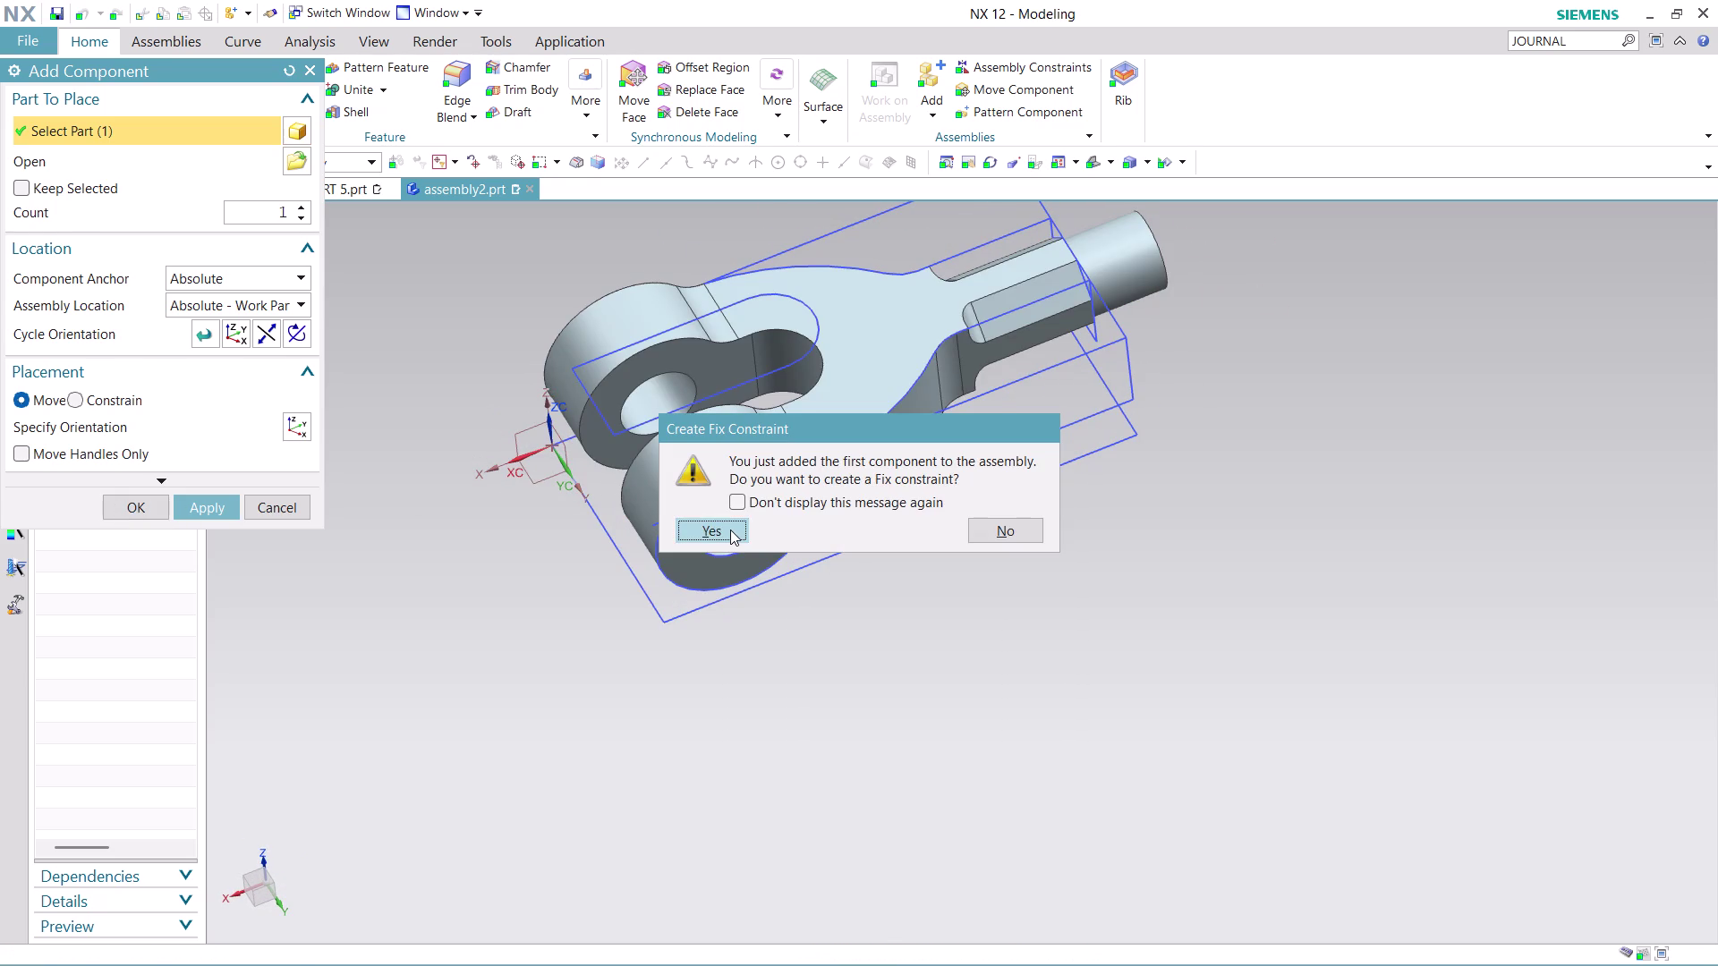
click(730, 530)
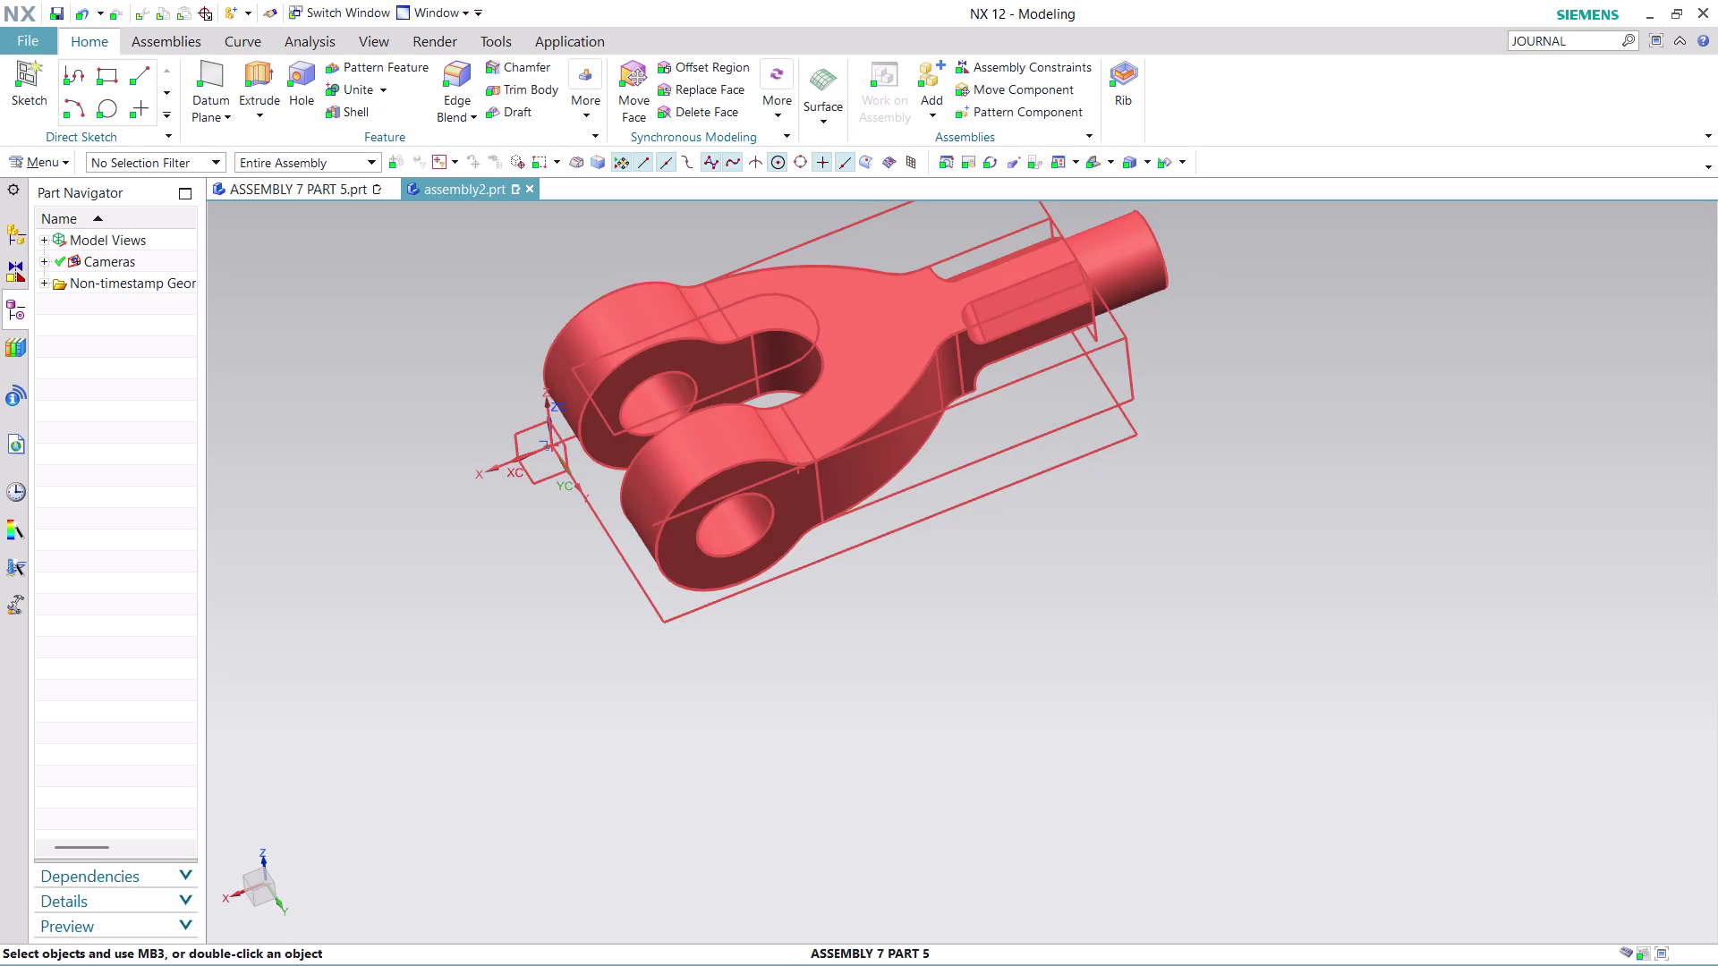
Try a component option on the clevis, undo it, and zoom in close.
right_click(1108, 457)
click(1150, 490)
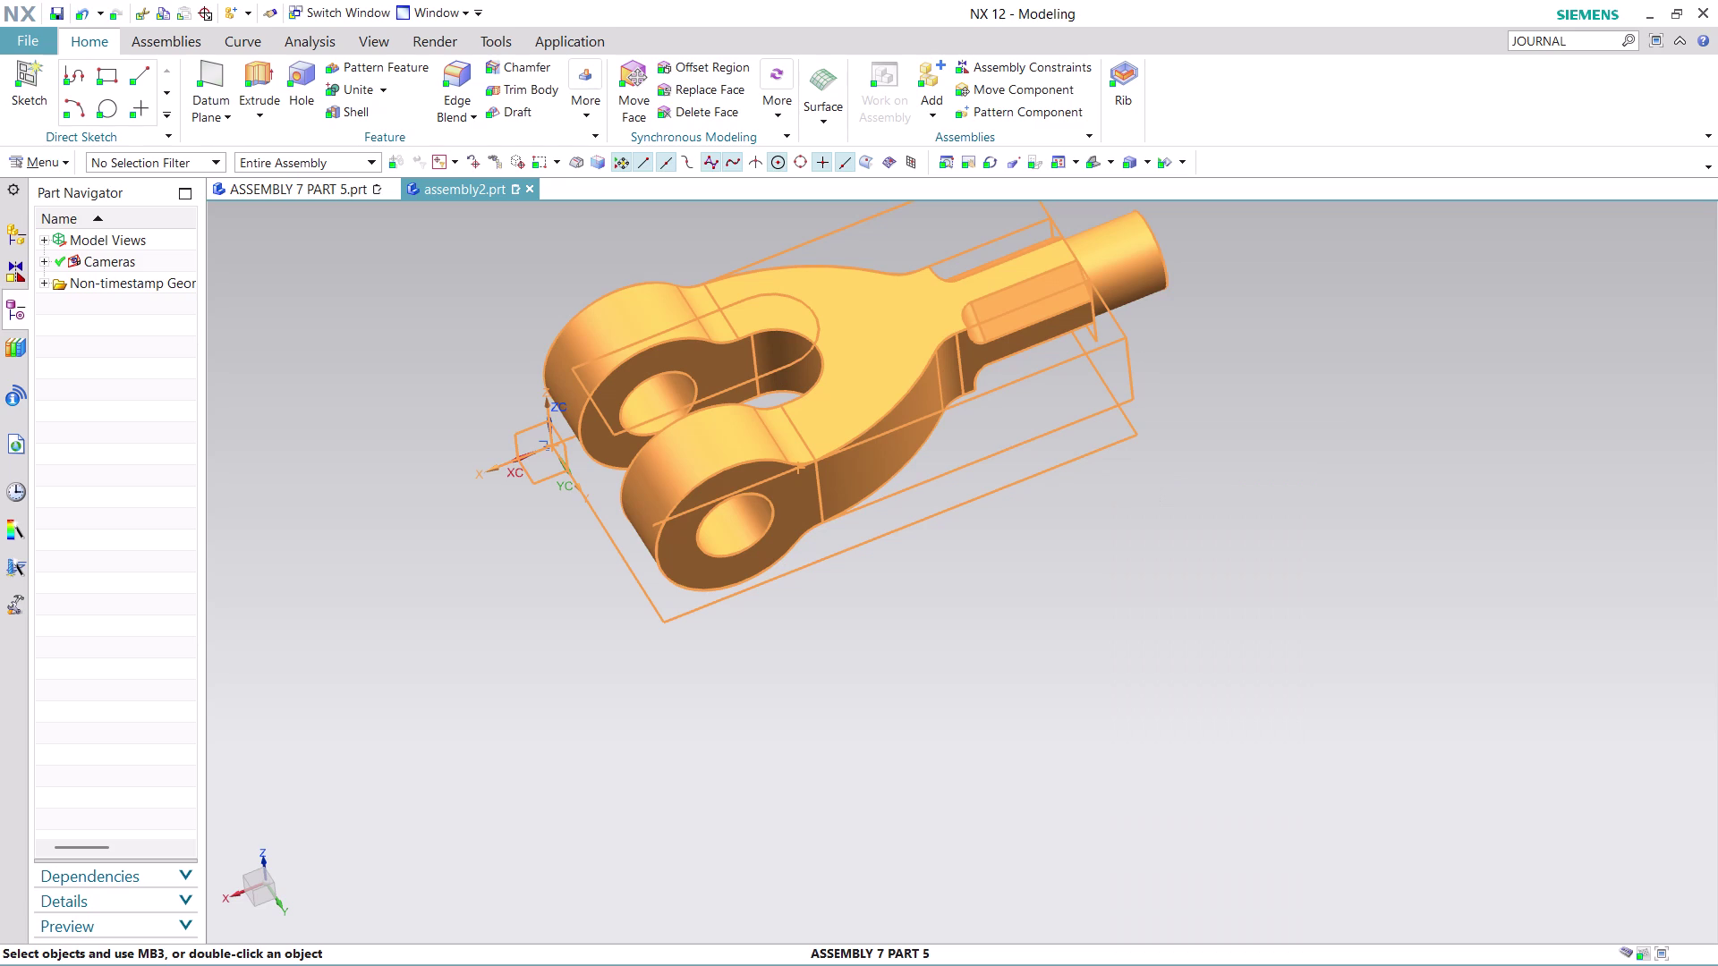
key(ctrl+z)
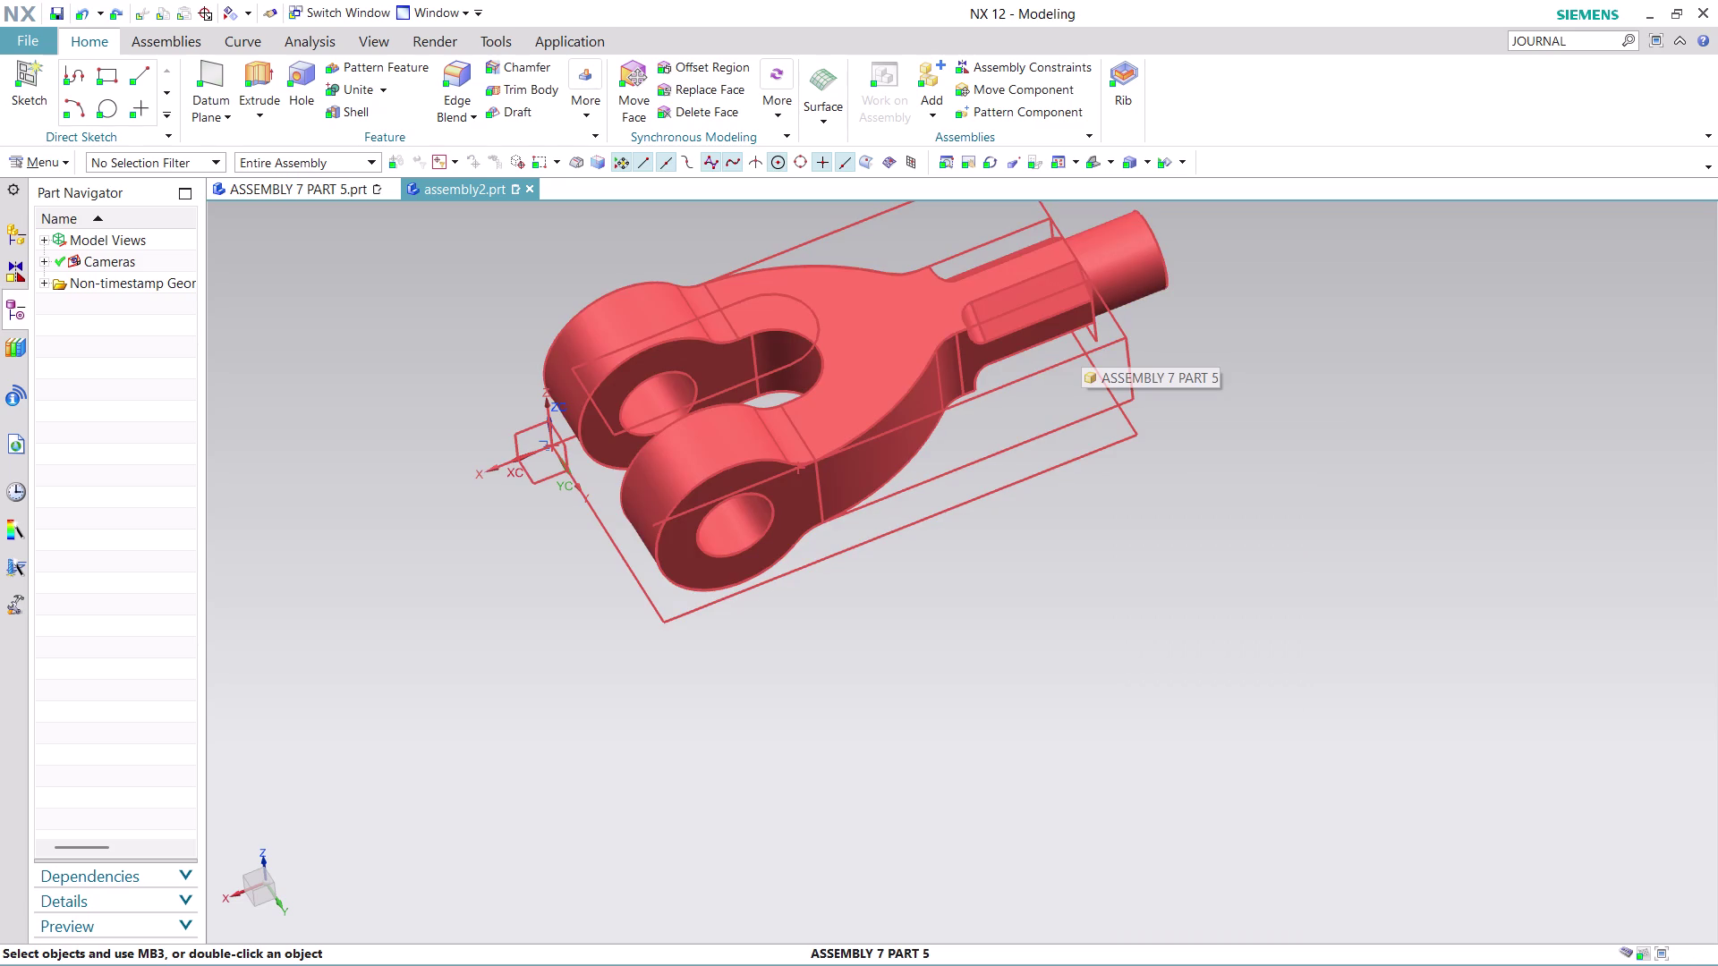
scroll(up, 3)
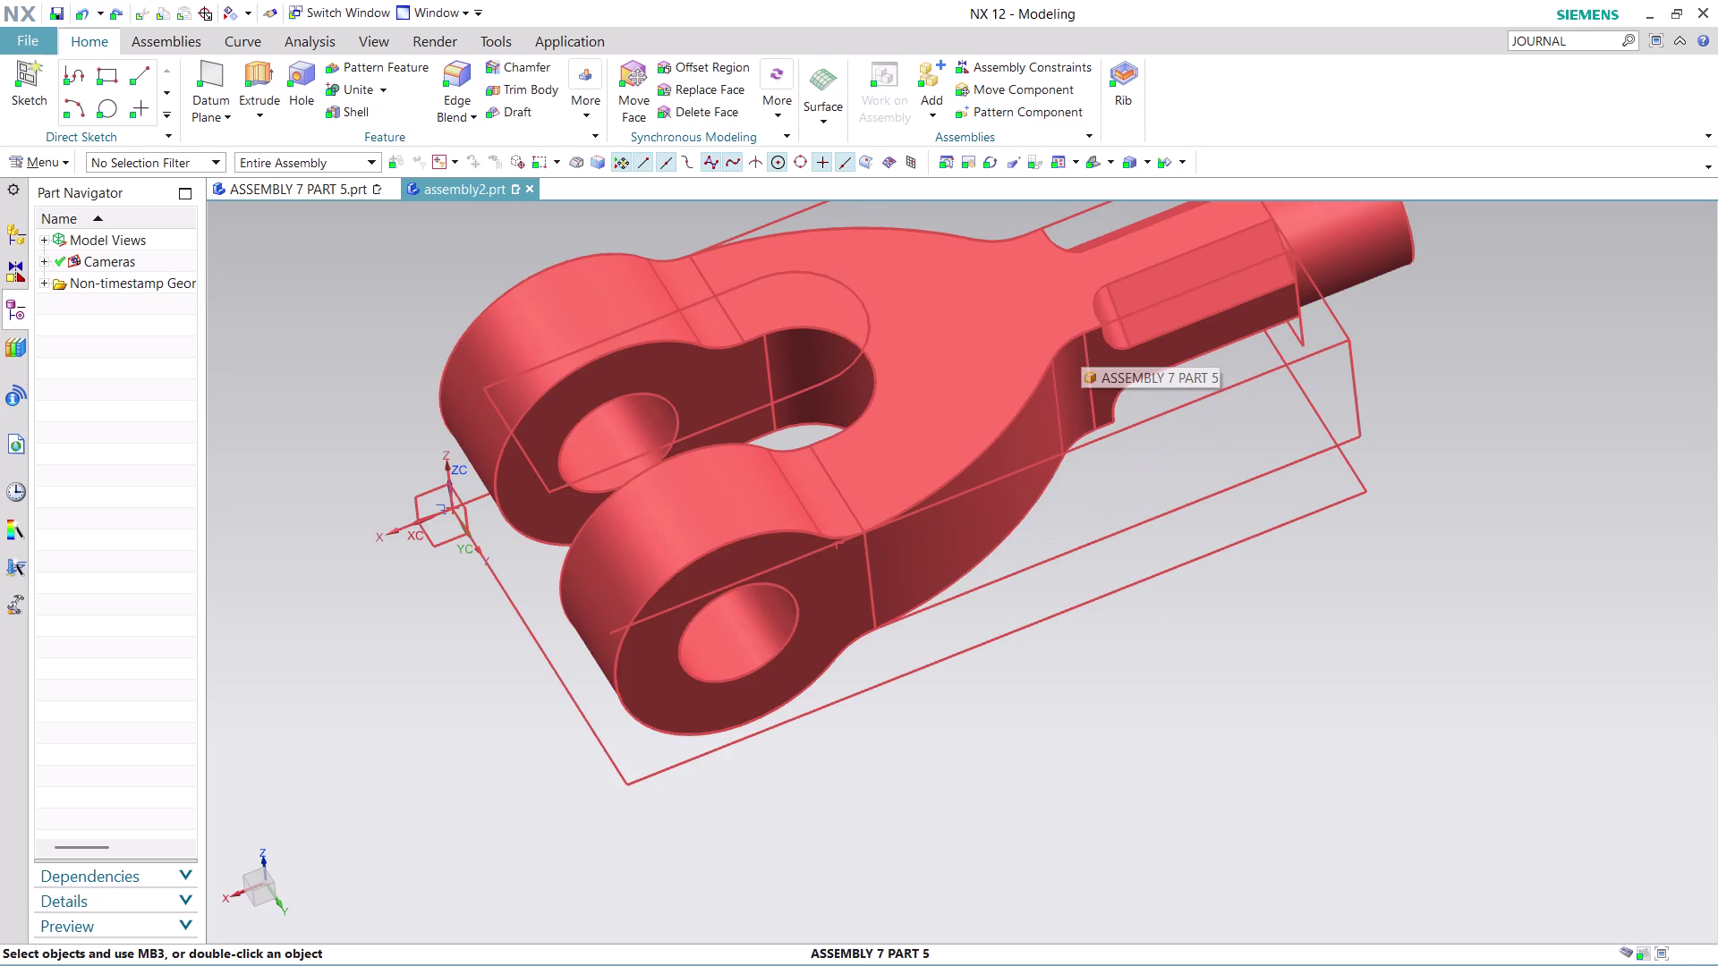
scroll(down, 3)
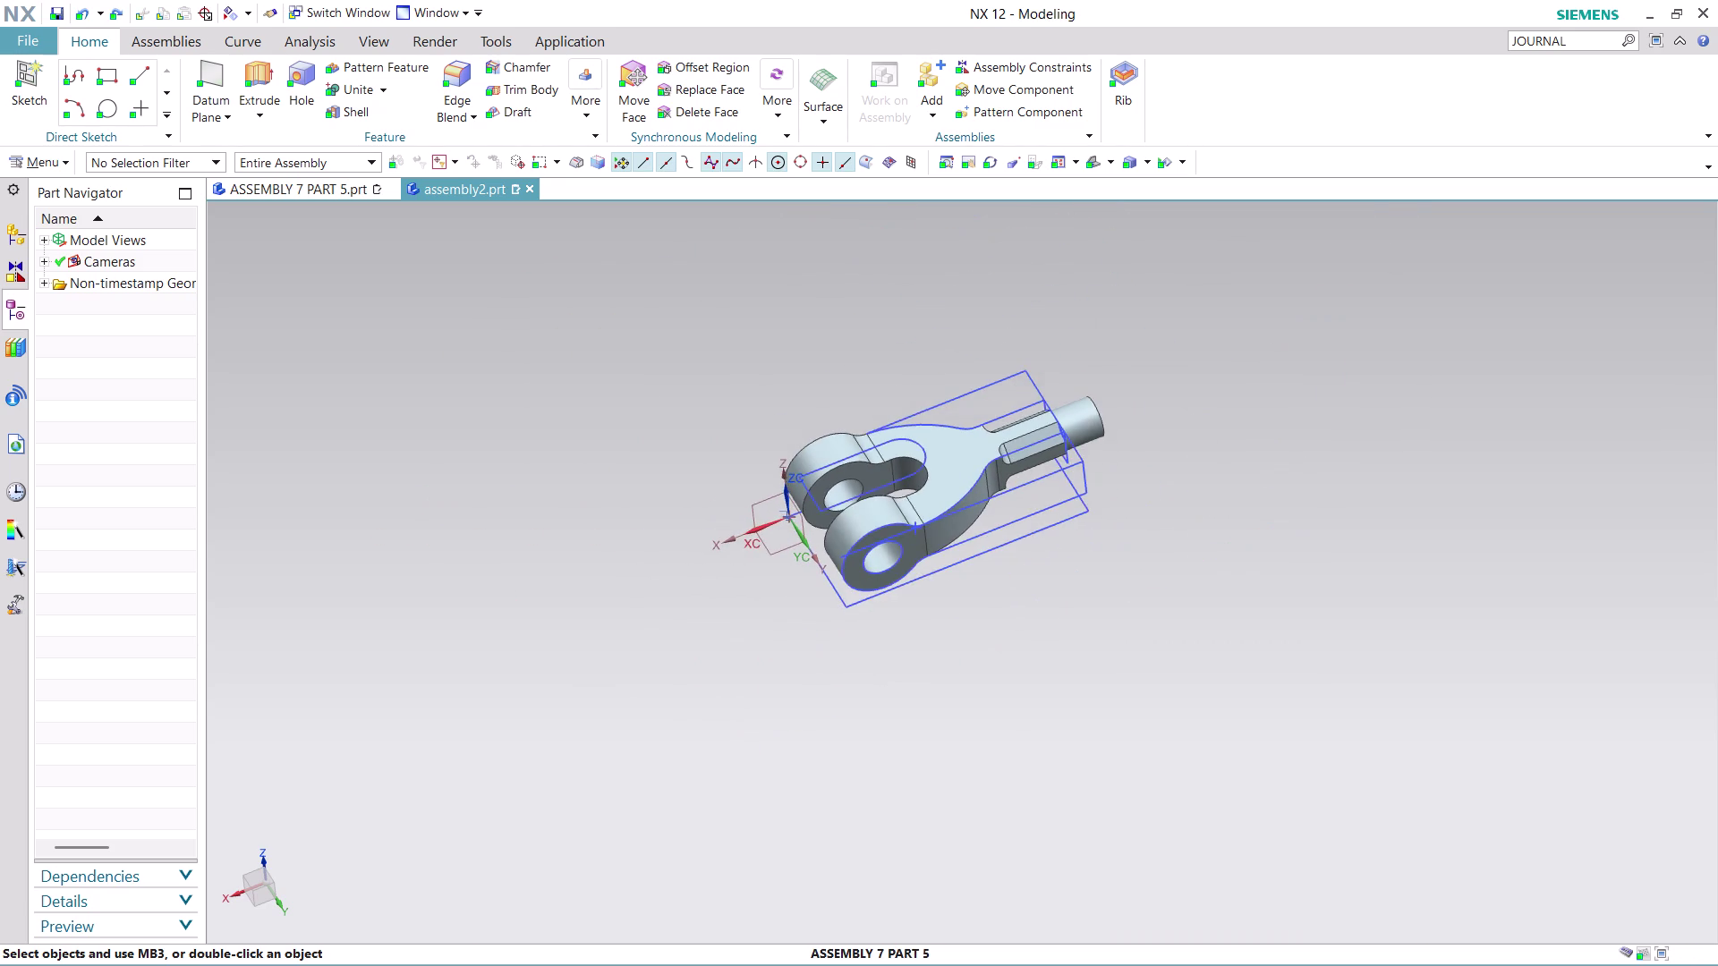
scroll(up, 3)
scroll(up, 3)
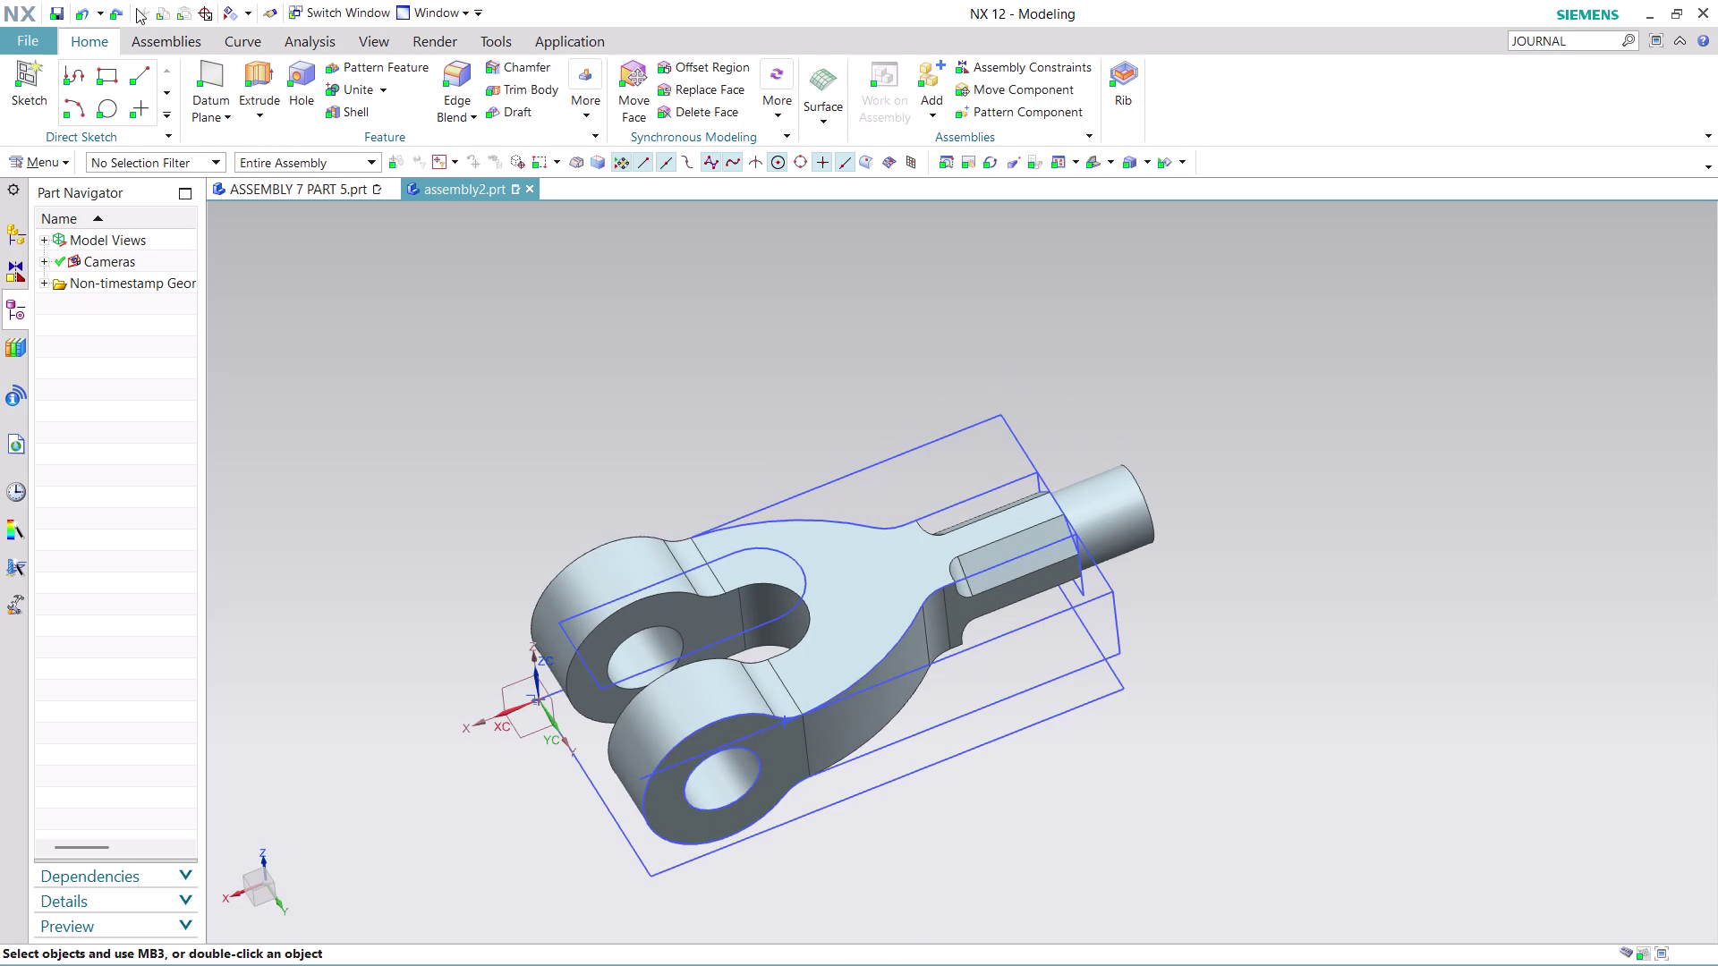
click(158, 41)
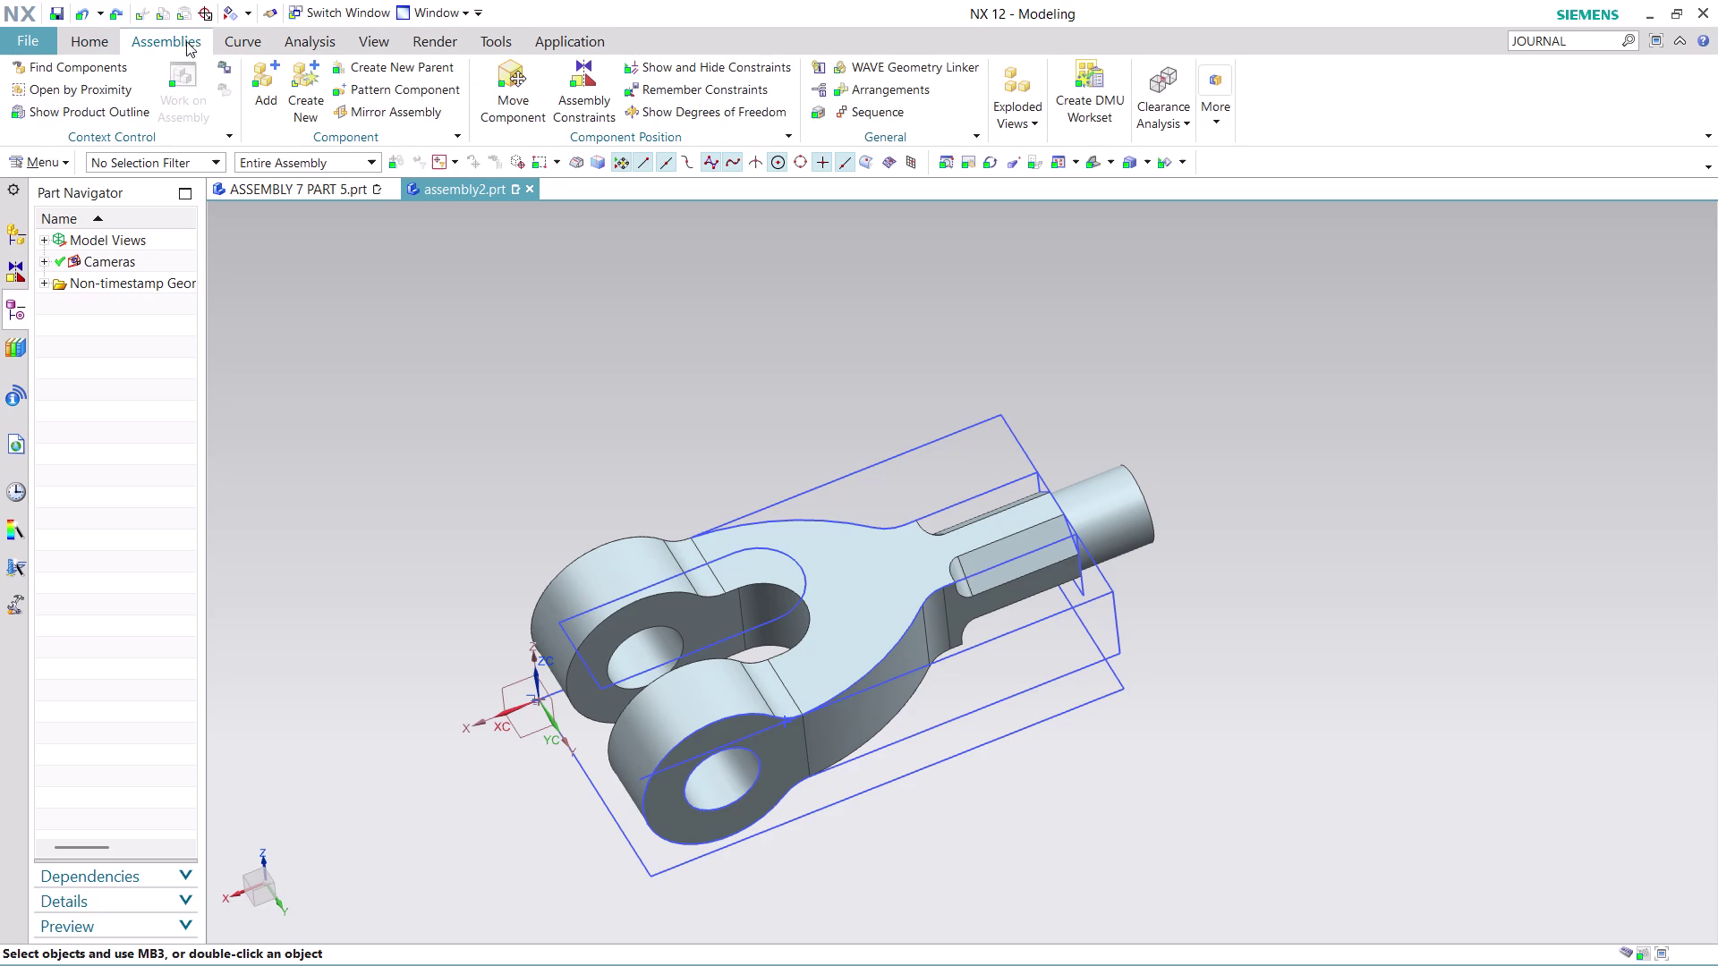
Add ASSEMBLY 7 PART 4 as a second component beside the clevis.
click(257, 106)
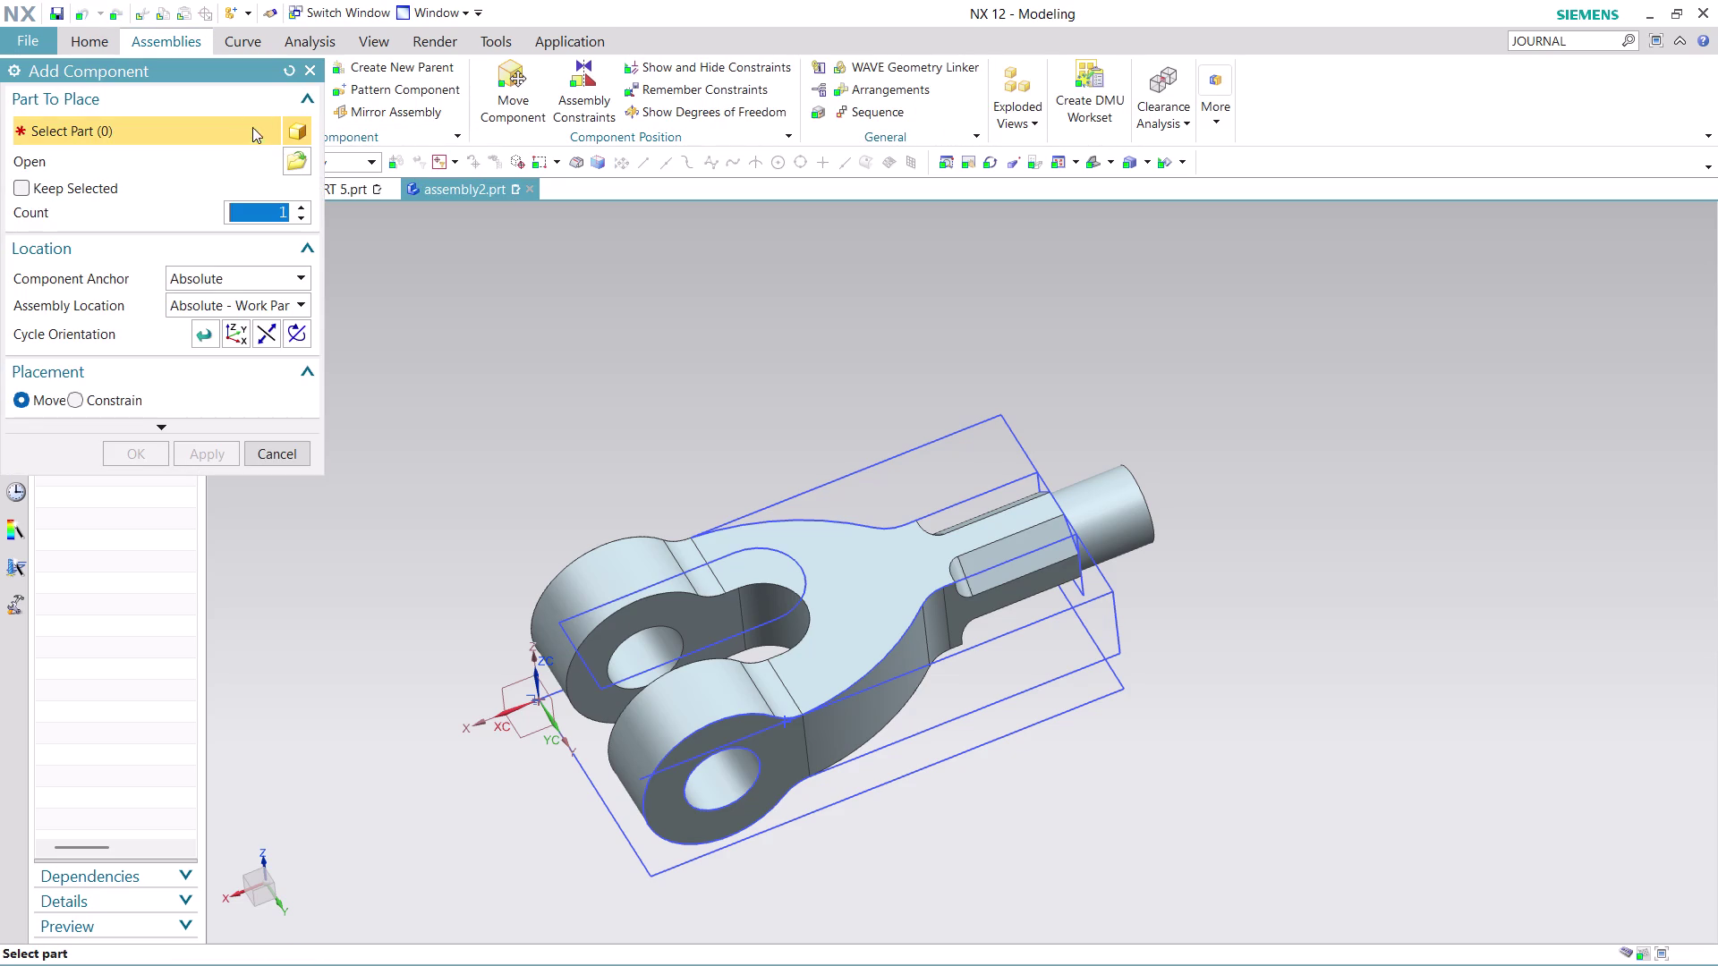
click(295, 156)
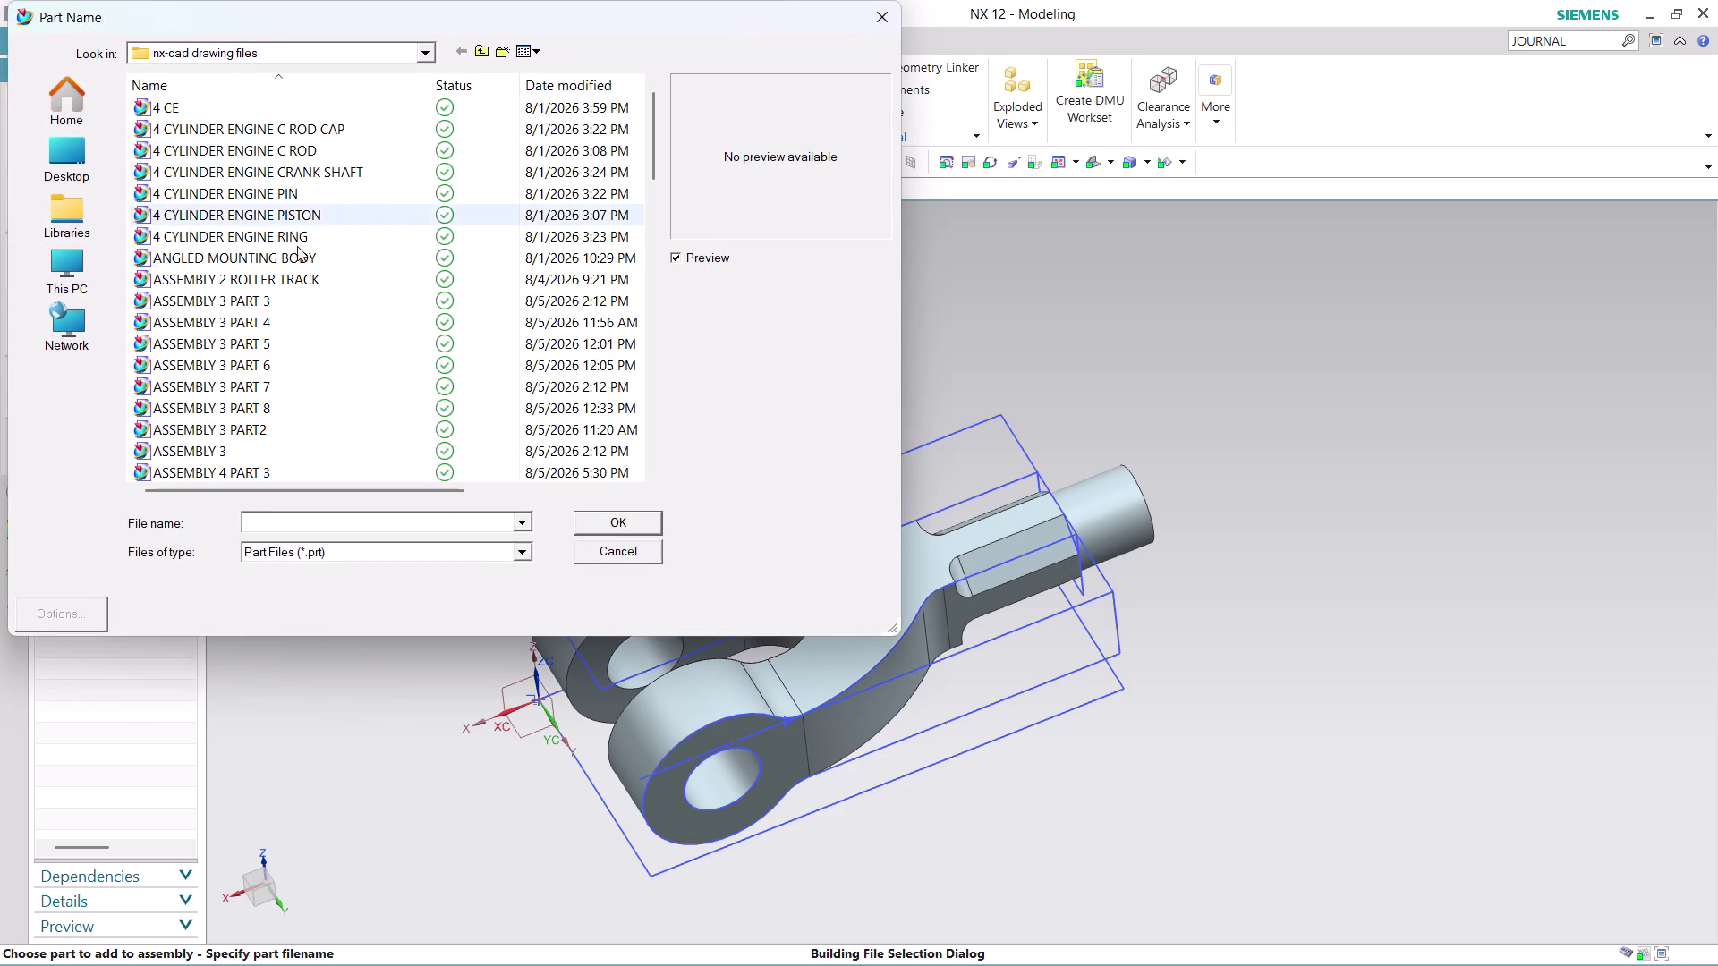
scroll(down, 3)
scroll(down, 3)
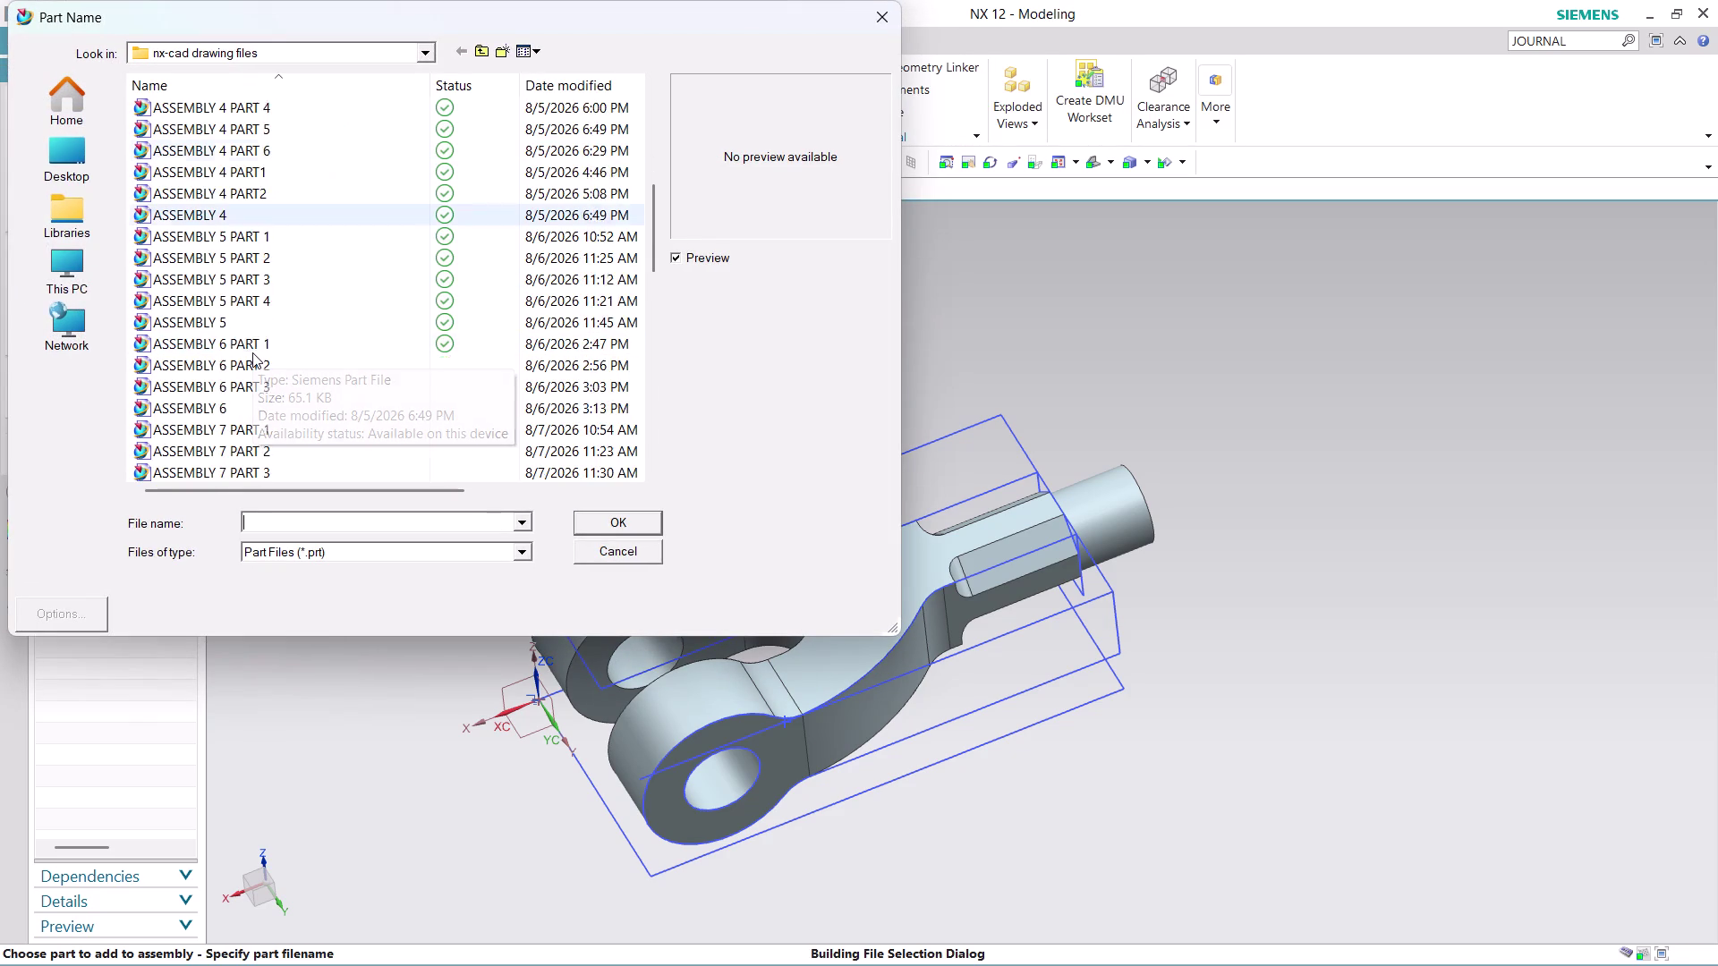
scroll(down, 3)
click(257, 402)
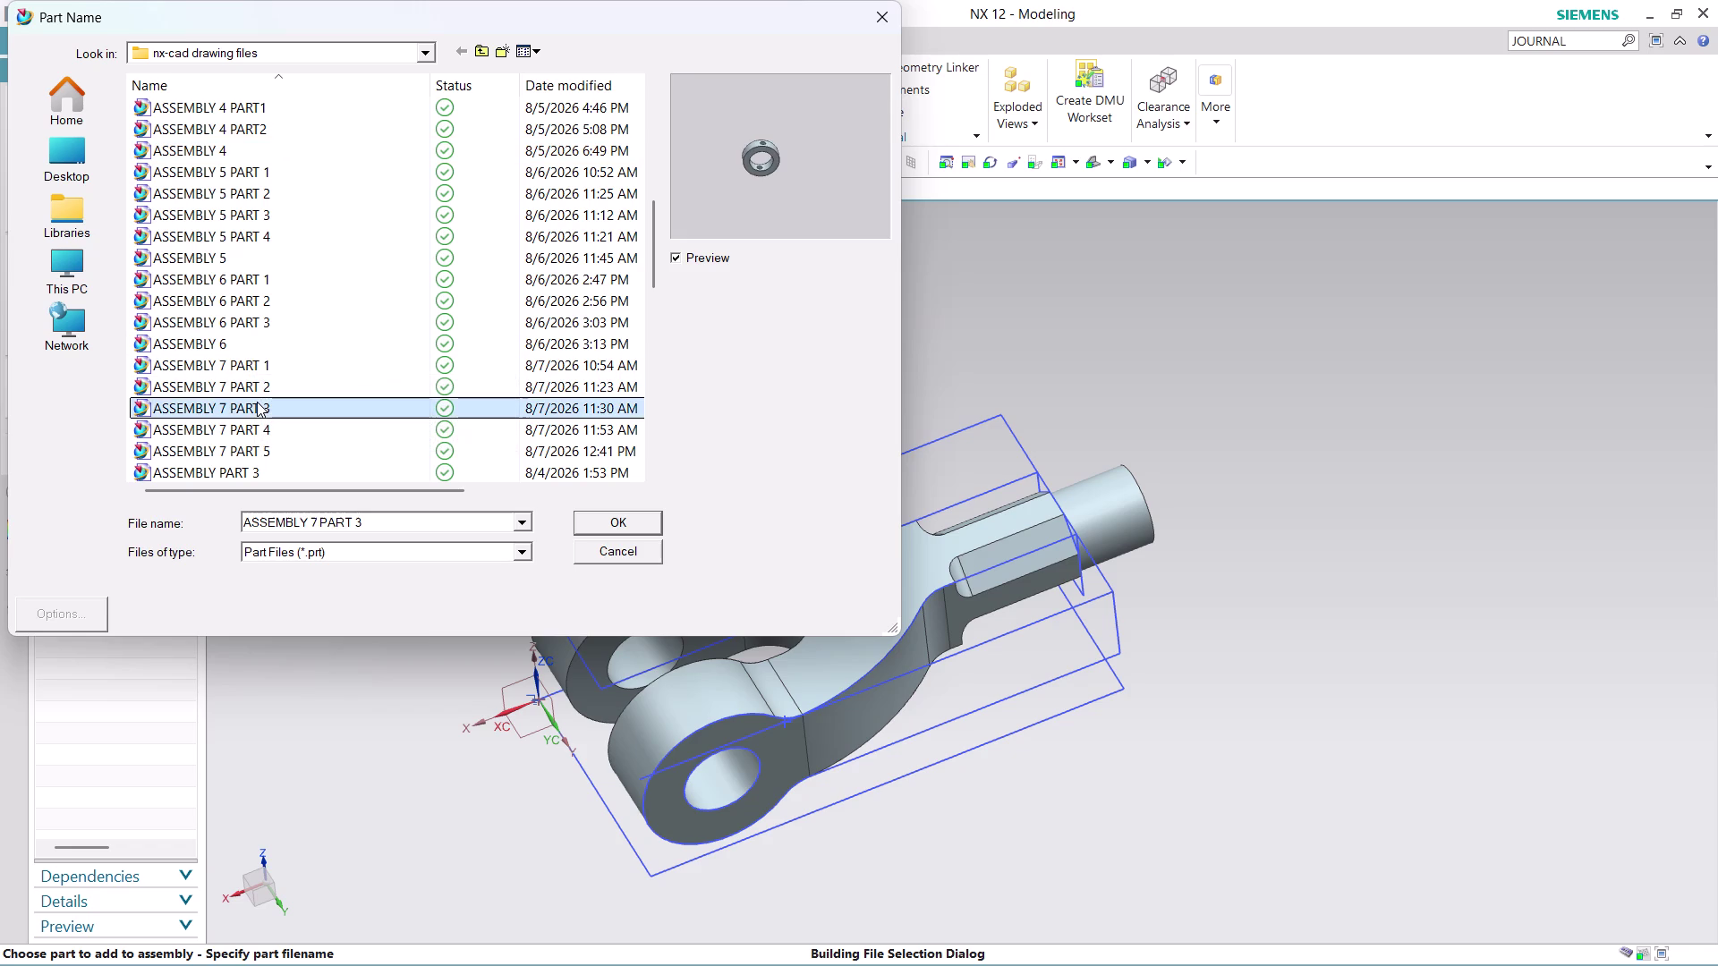
click(257, 424)
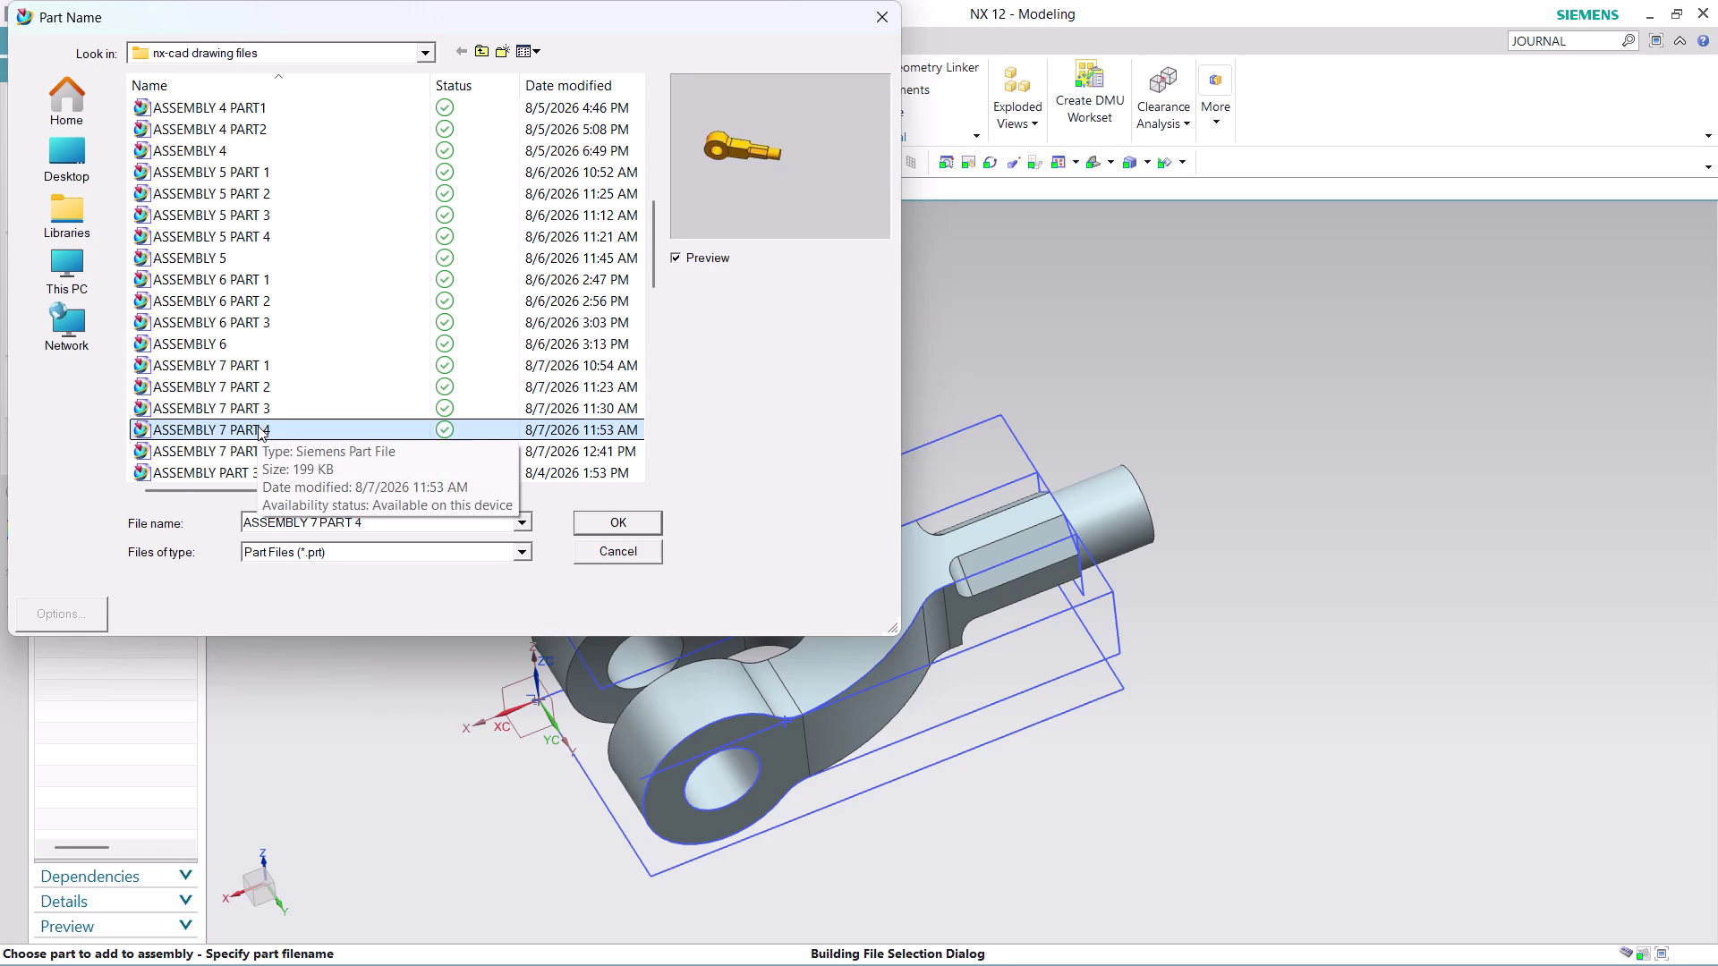
click(618, 519)
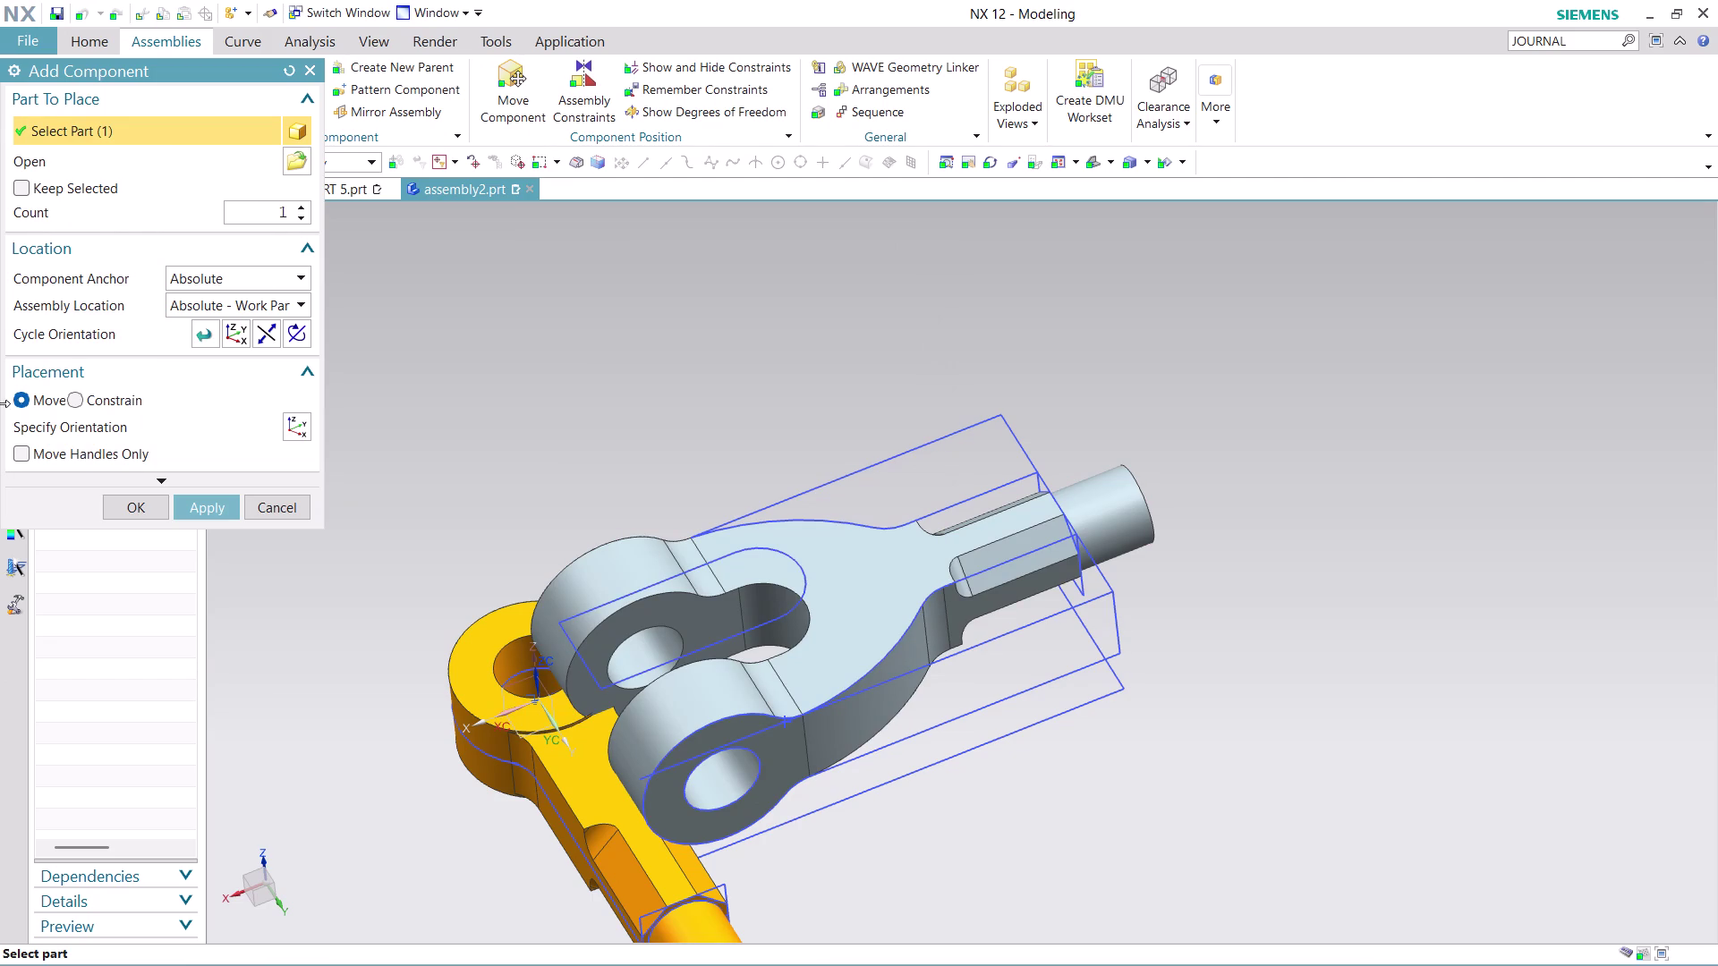
click(145, 509)
scroll(down, 3)
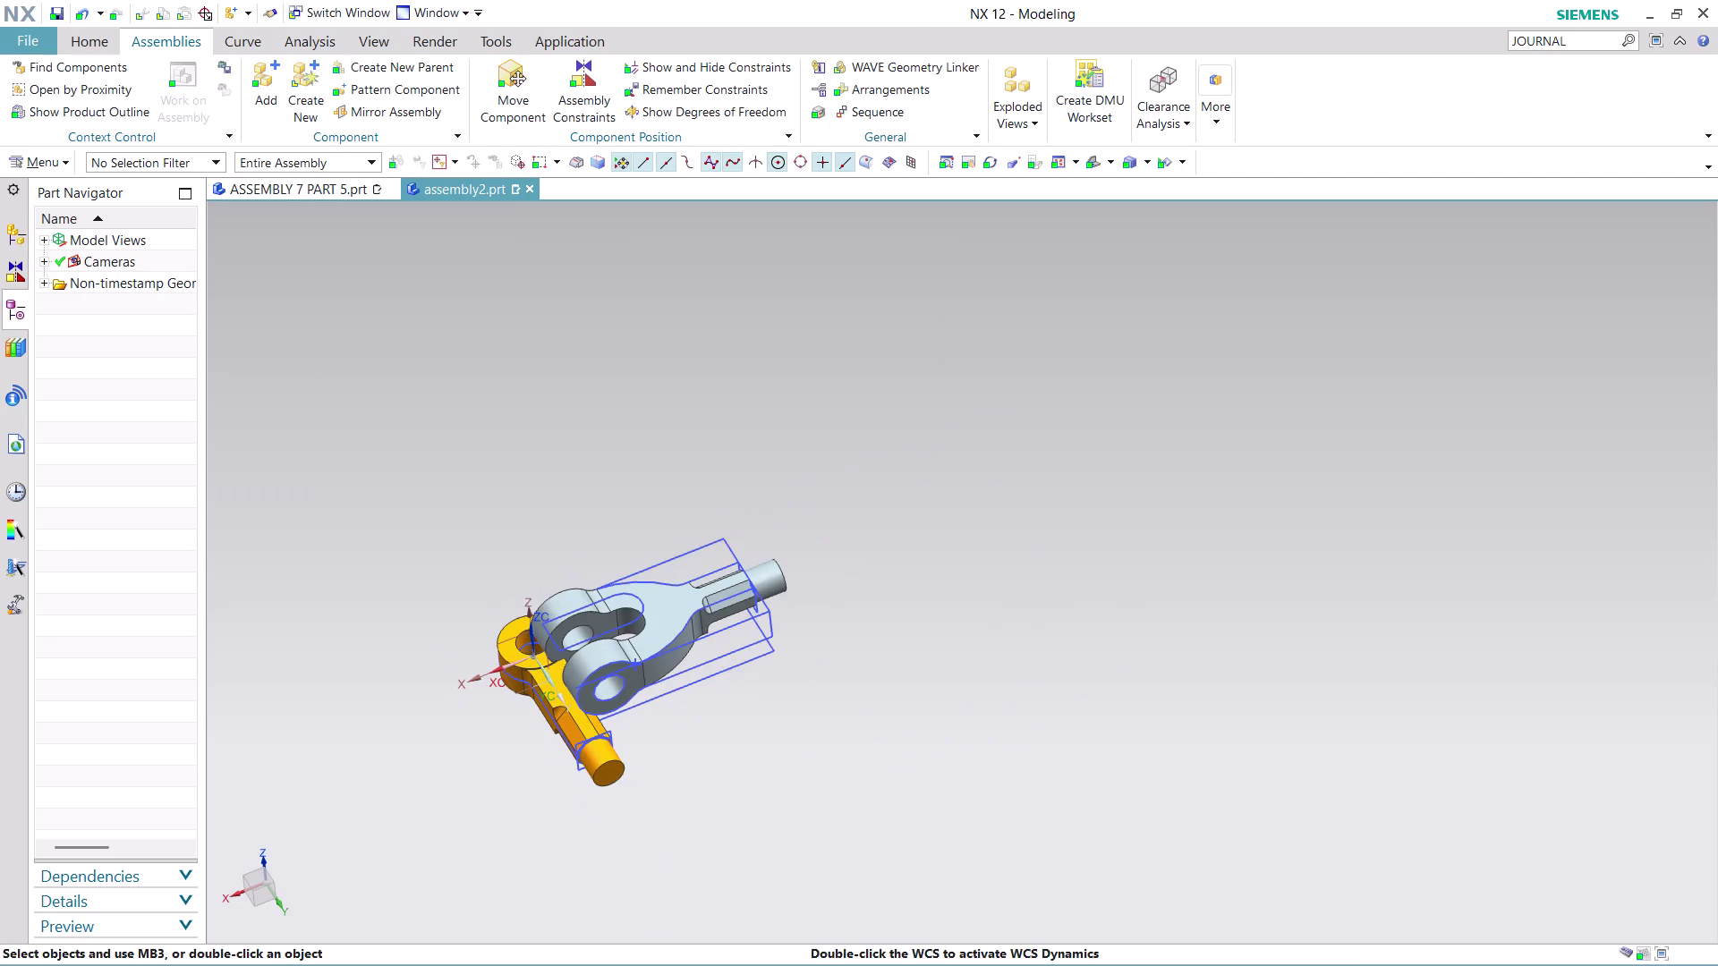
scroll(up, 3)
Select the orange link for moving, lift it above the clevis and turn it.
click(527, 108)
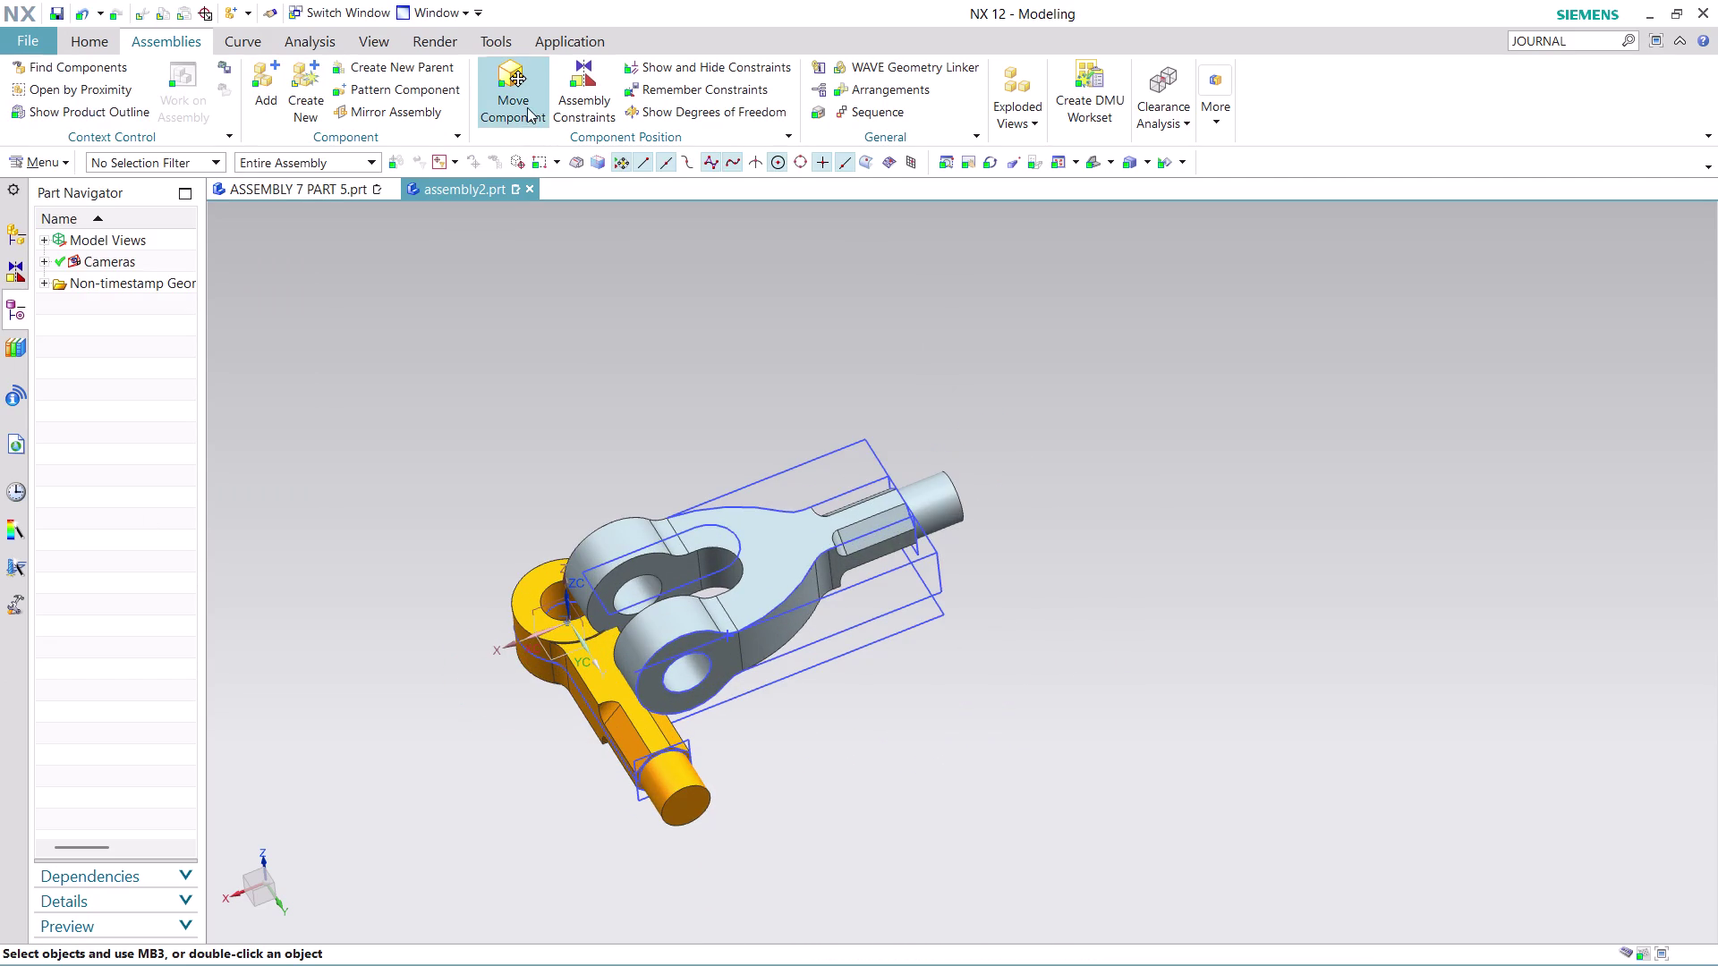
click(587, 680)
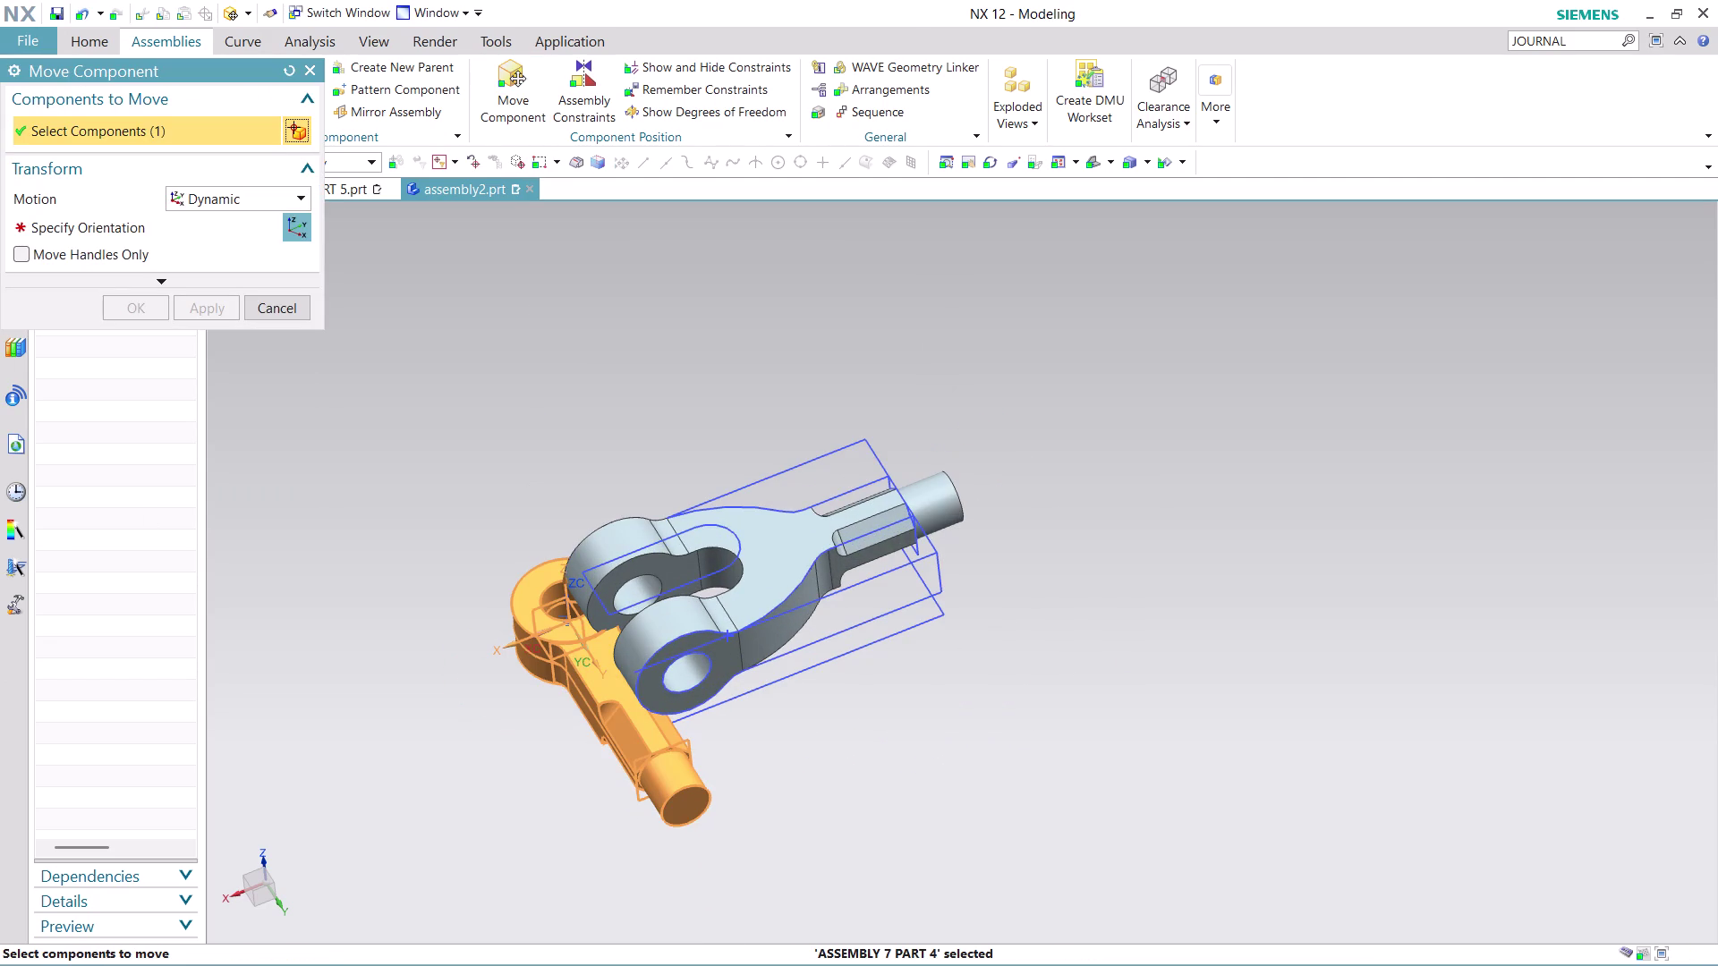
click(291, 219)
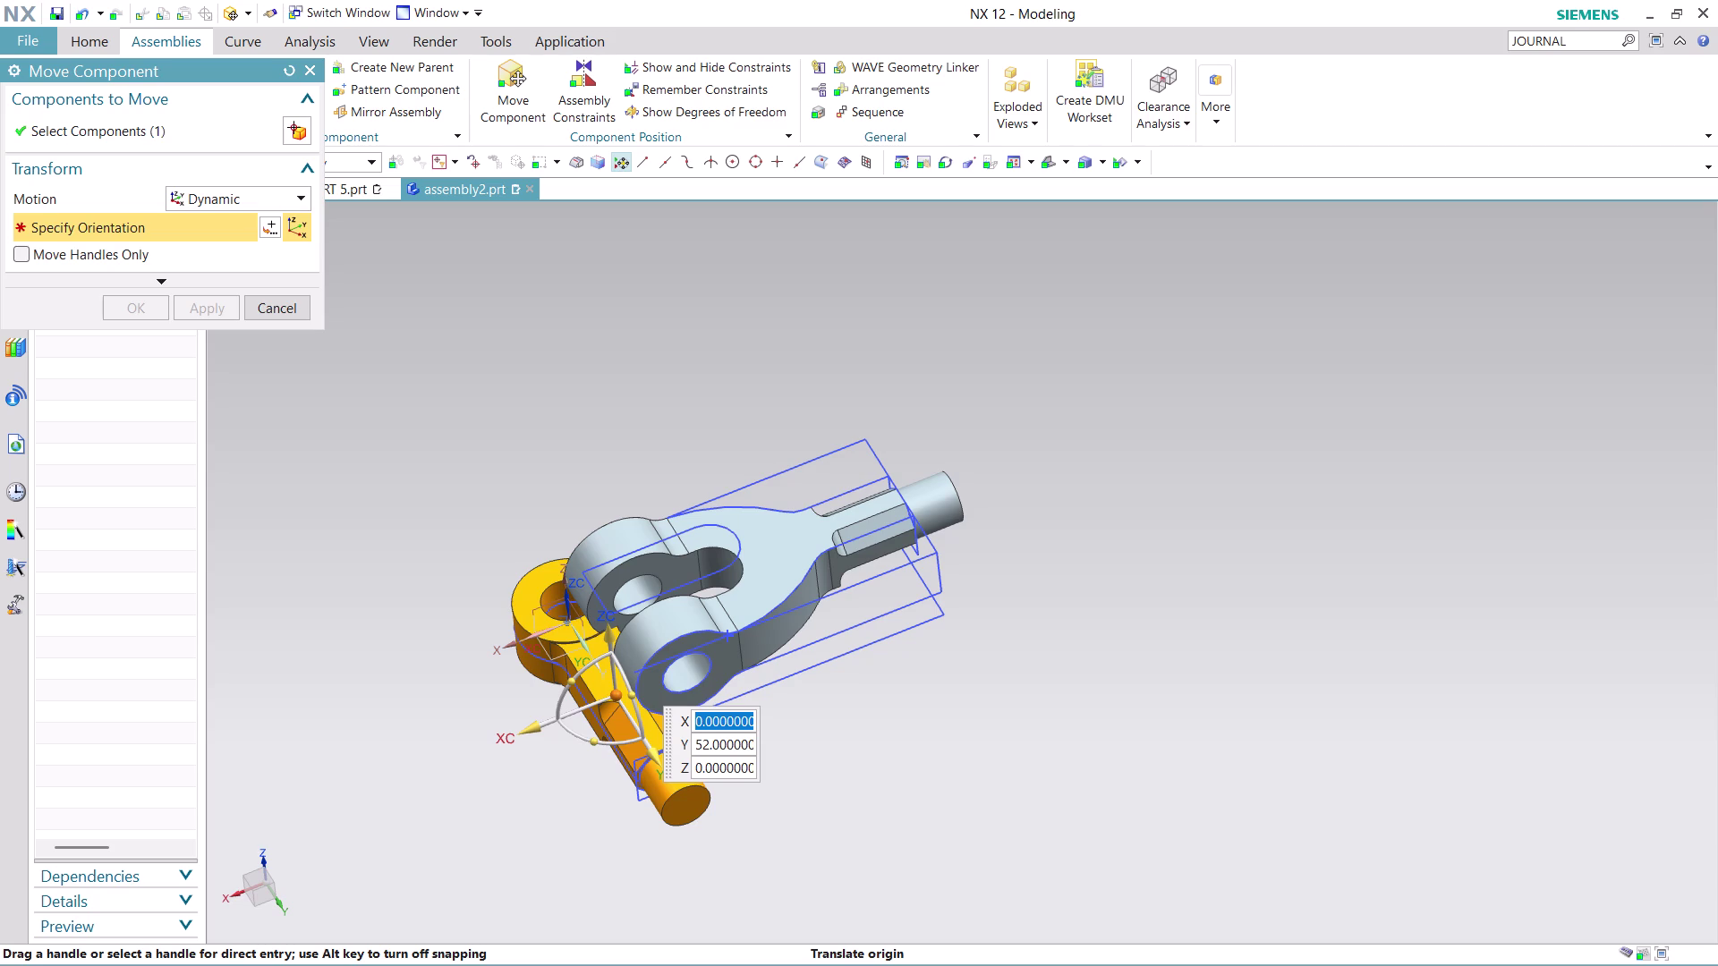
drag(615, 655, 604, 485)
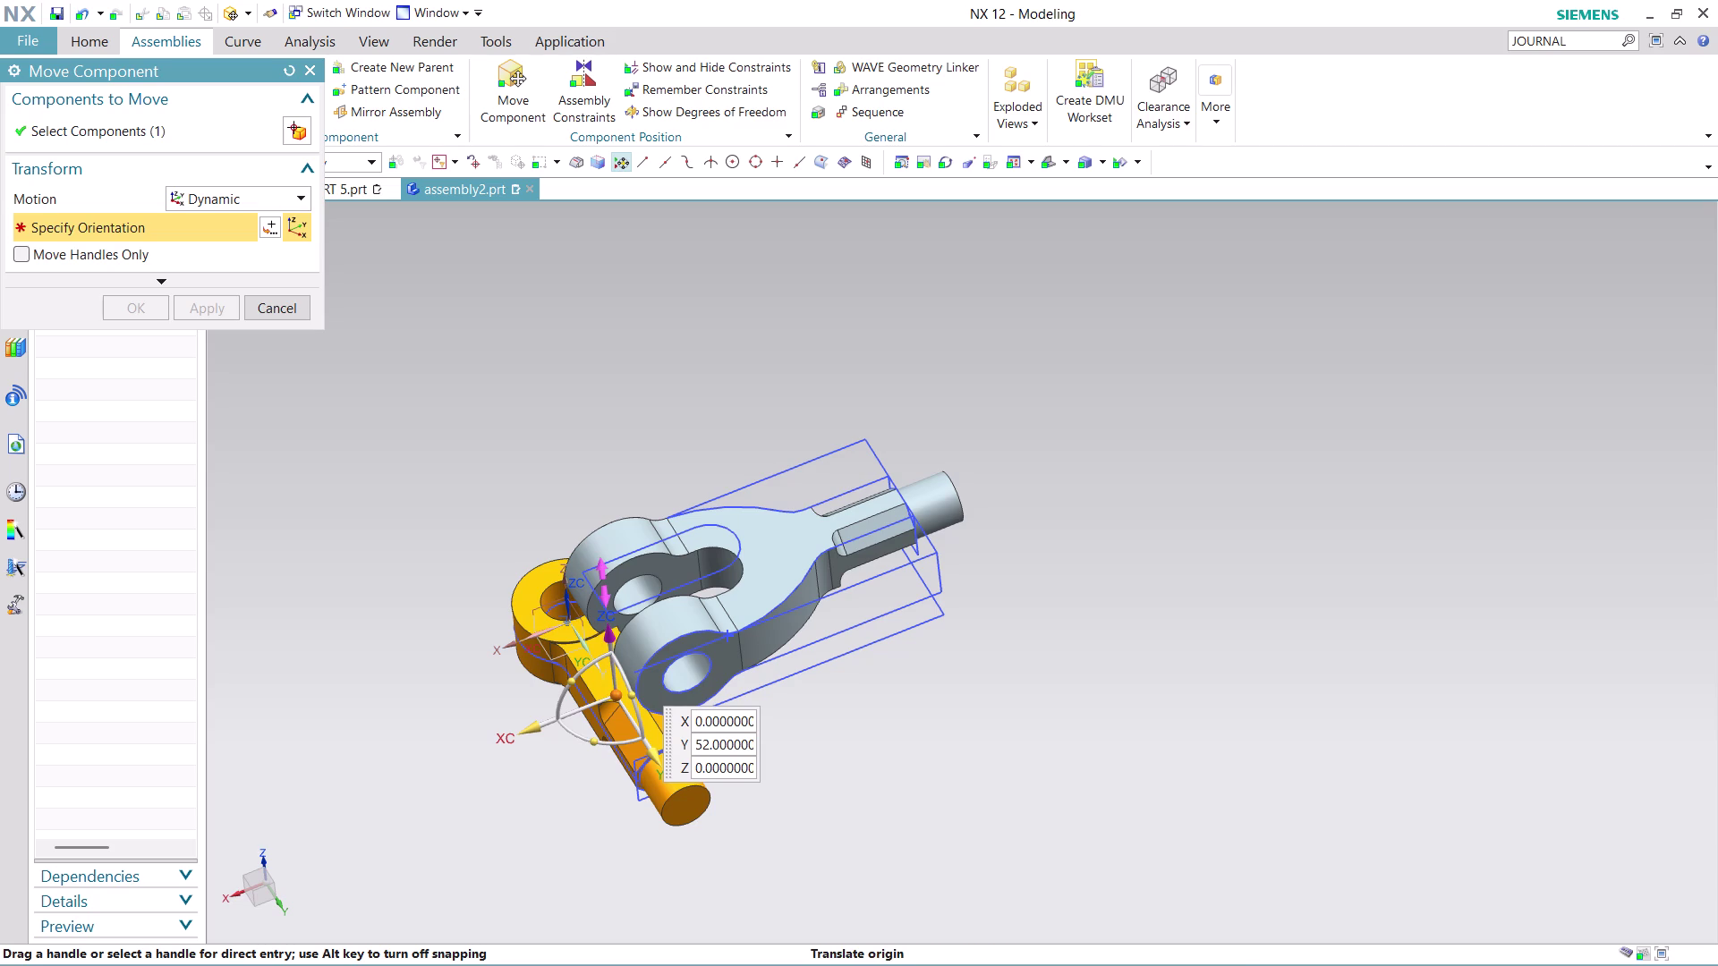
drag(603, 631, 615, 431)
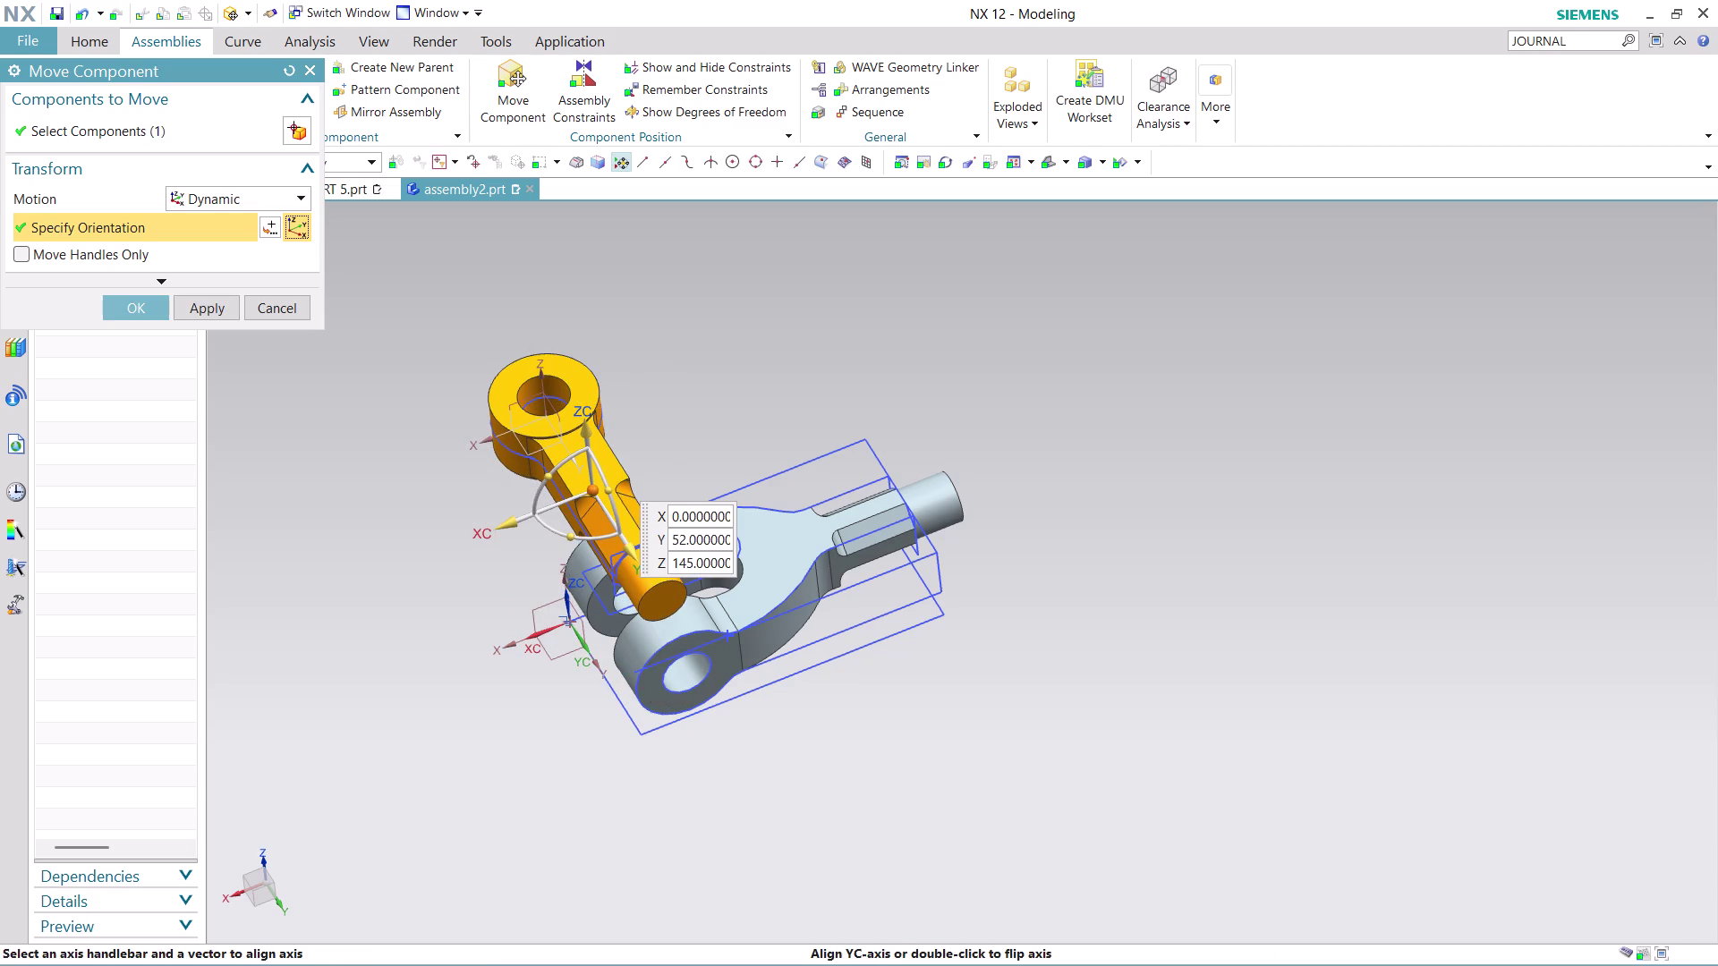
drag(581, 542, 360, 427)
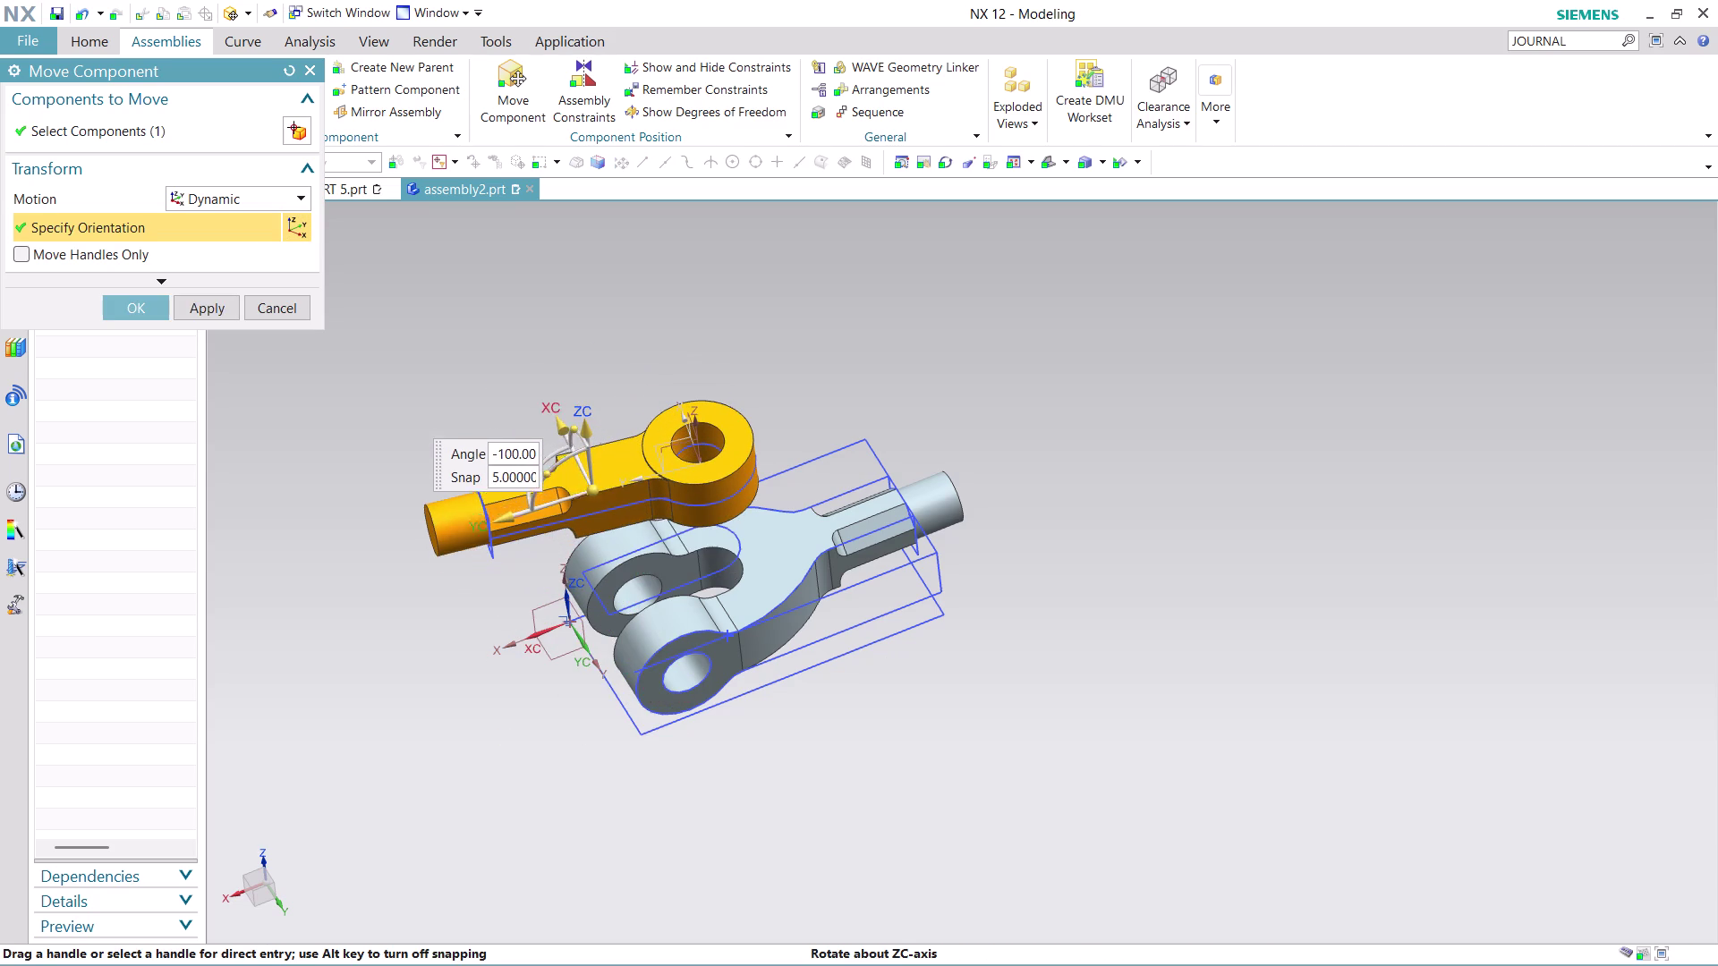
drag(360, 427, 351, 416)
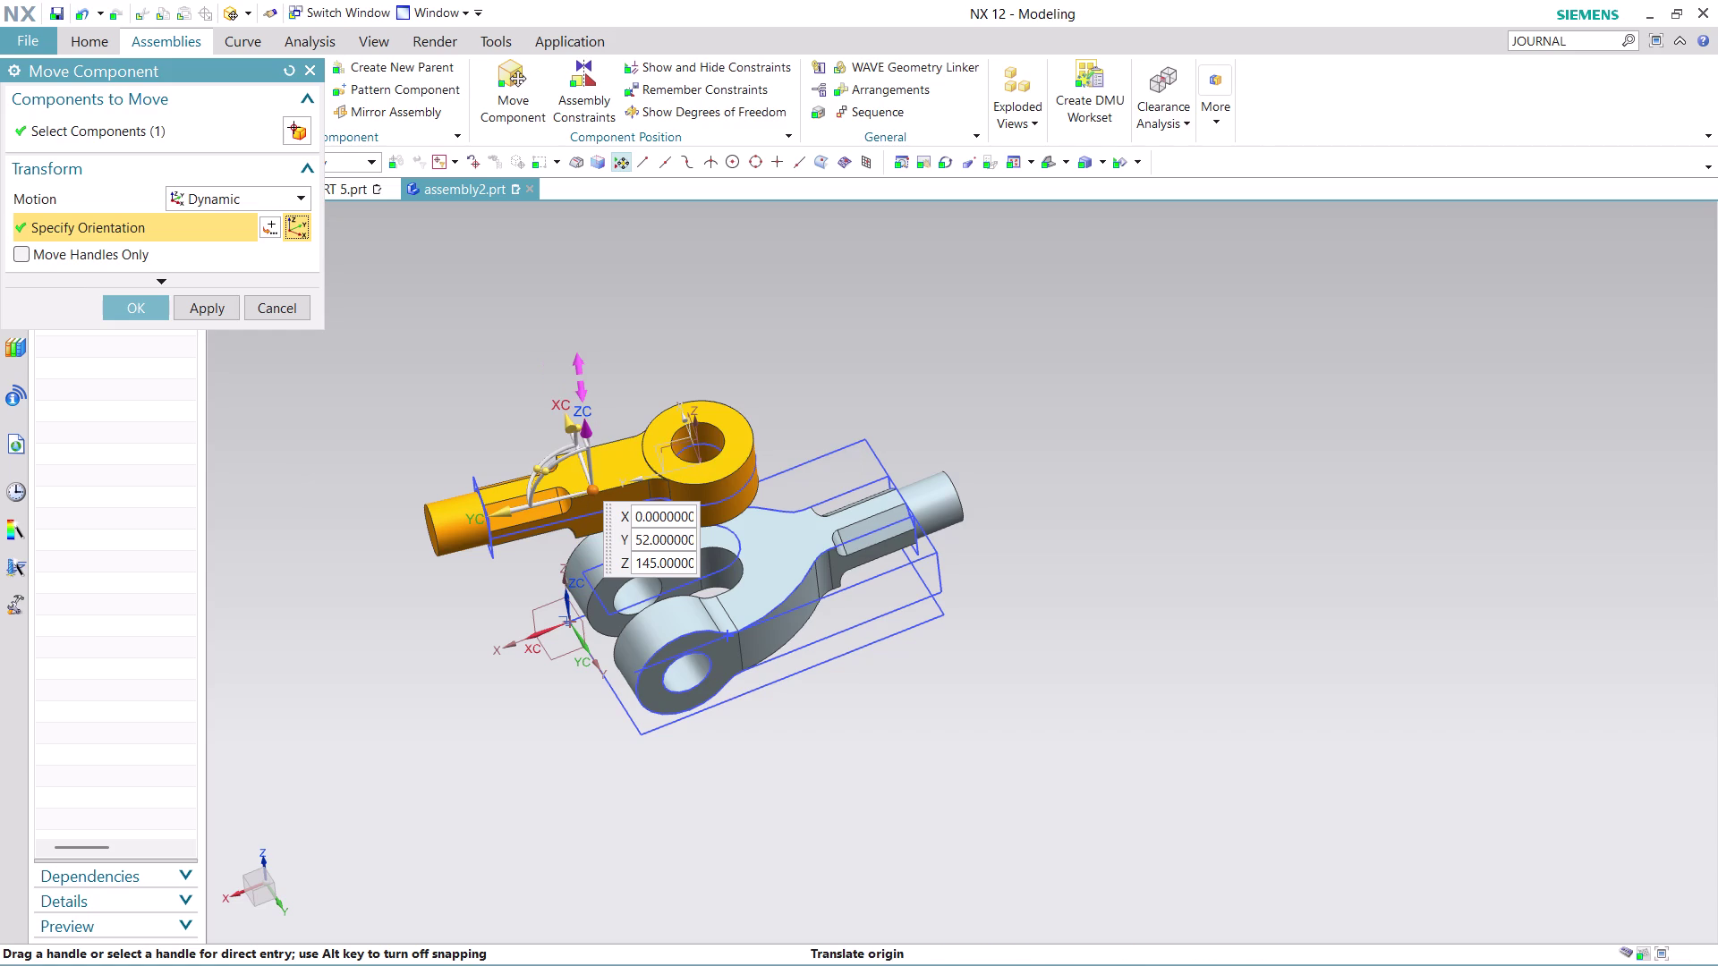
Lower and tilt the link so its eye lies over the clevis arms.
drag(581, 410, 601, 455)
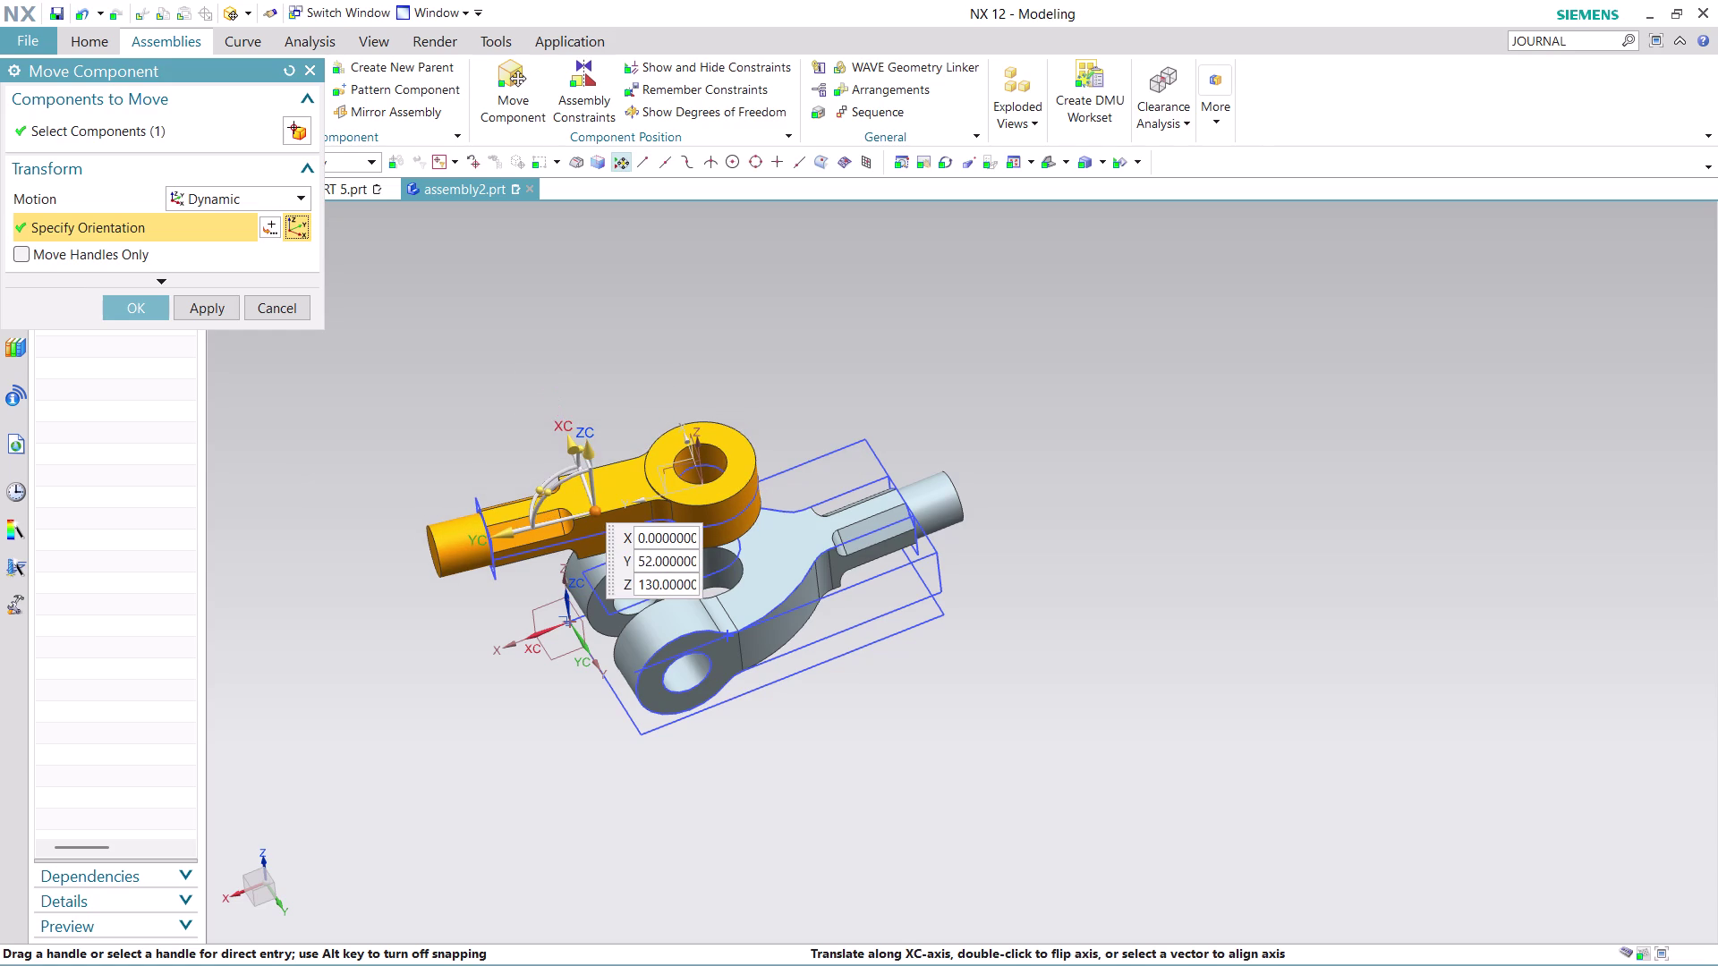
middle_drag(619, 403, 634, 415)
drag(599, 454, 623, 493)
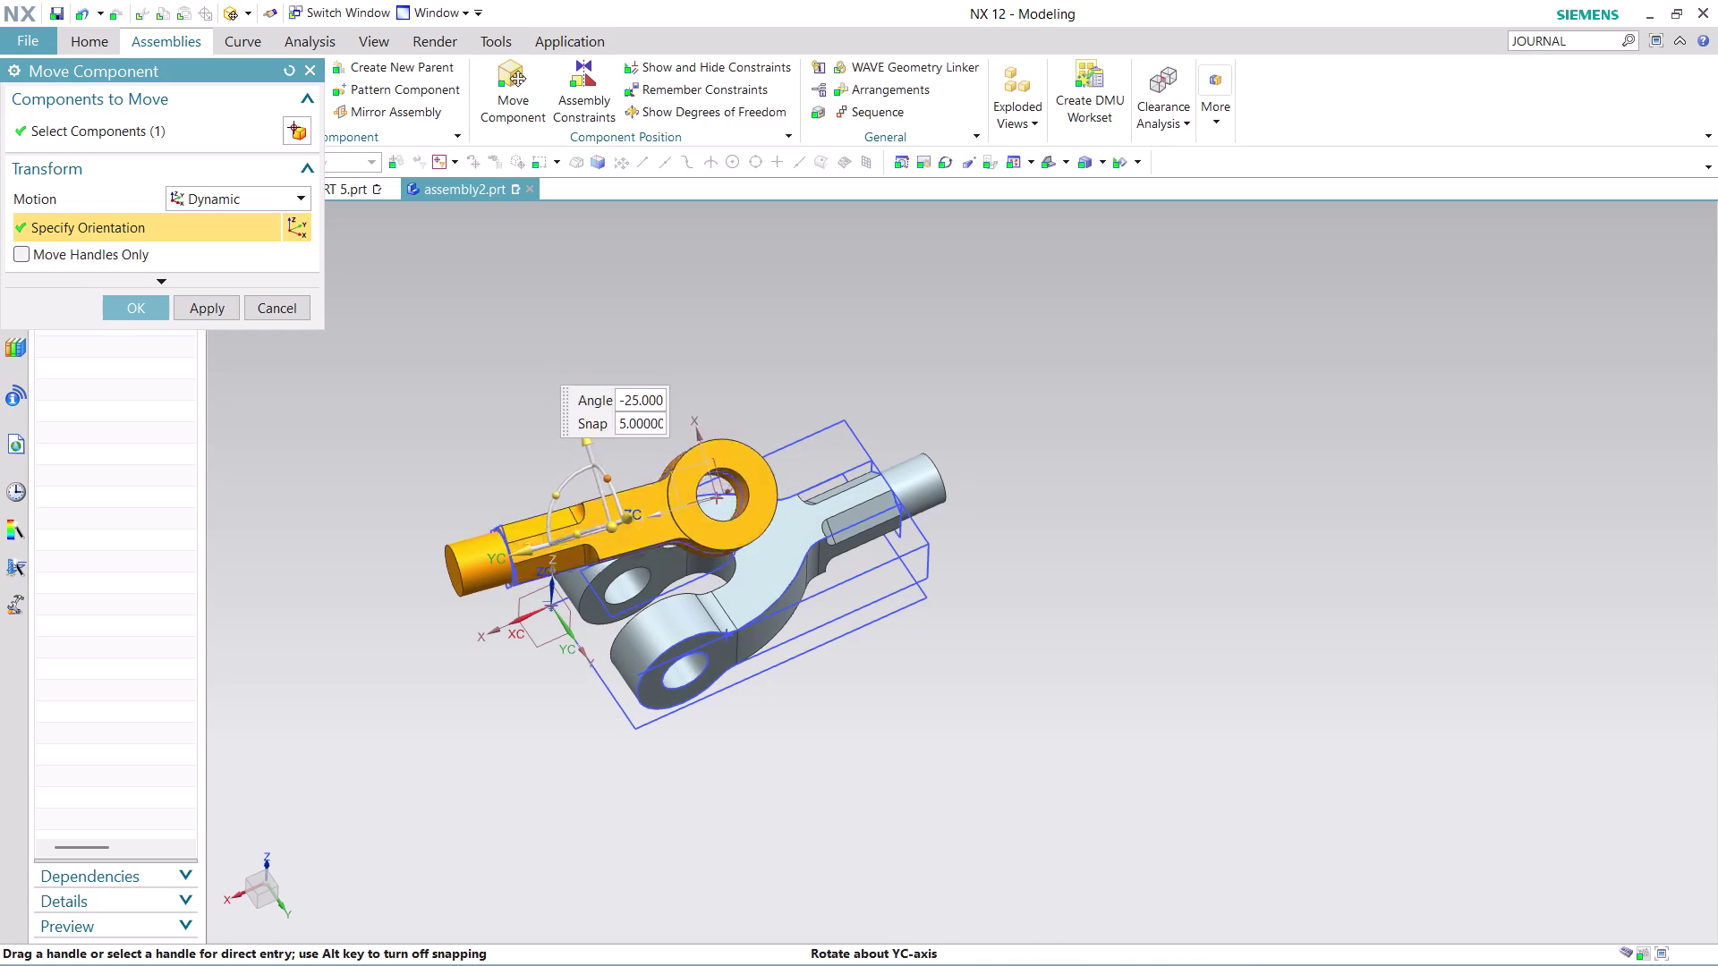
drag(623, 492, 631, 512)
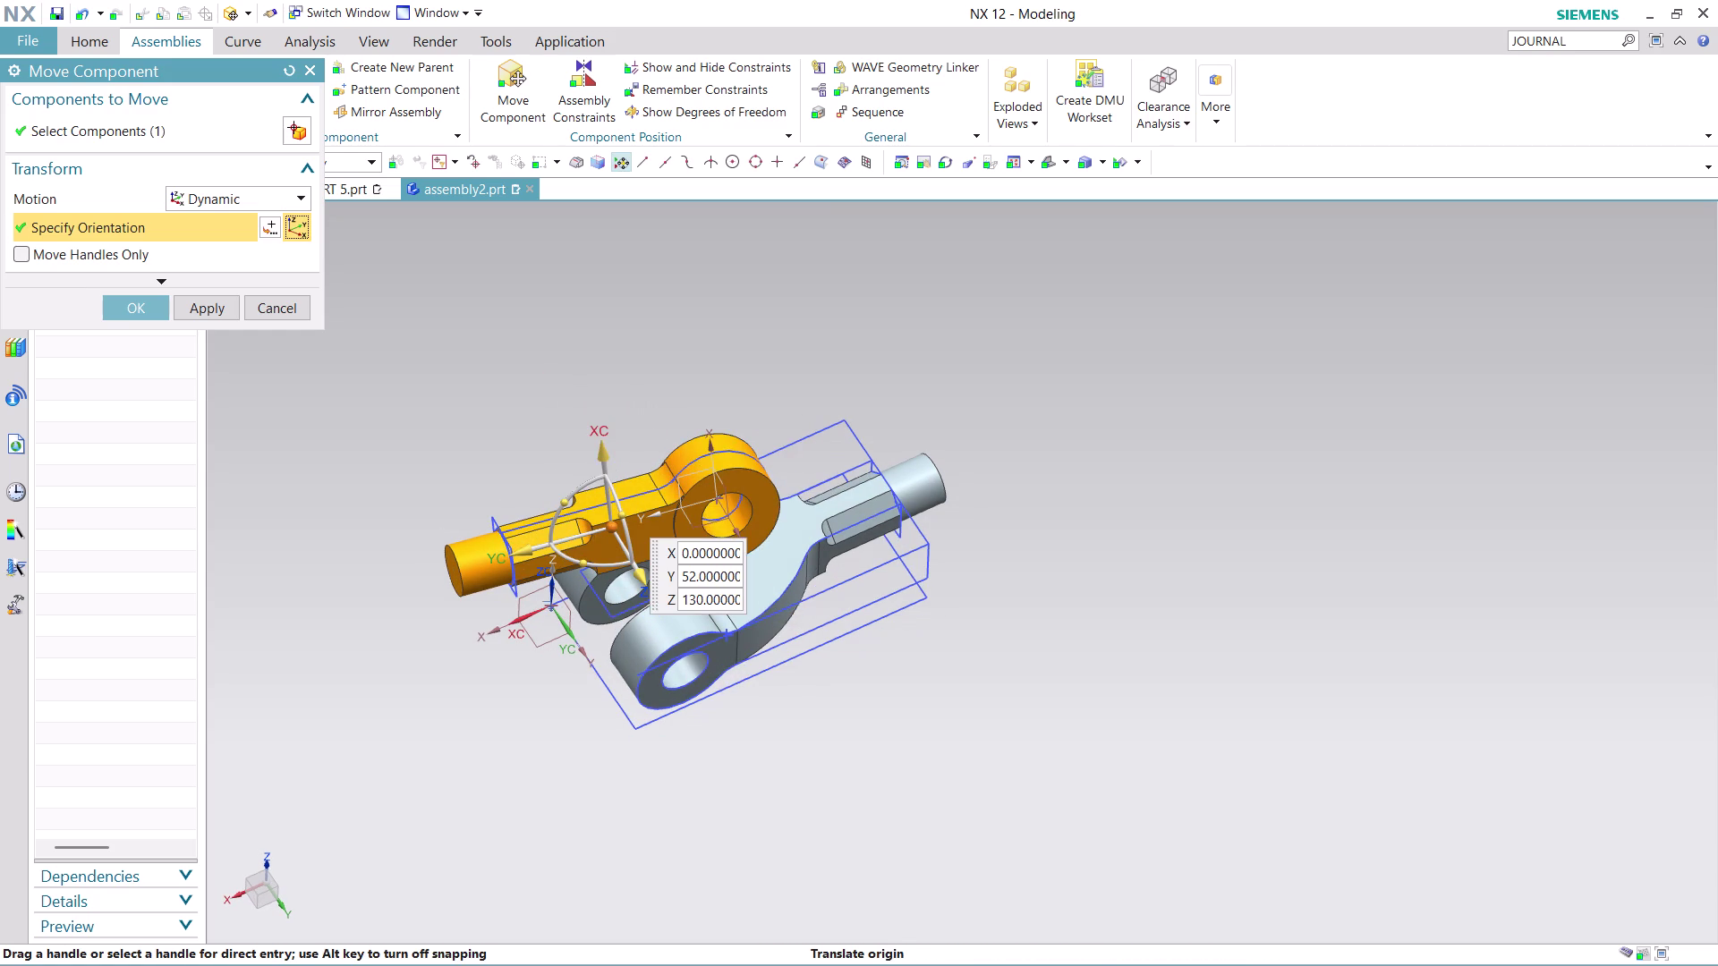
drag(583, 559, 601, 570)
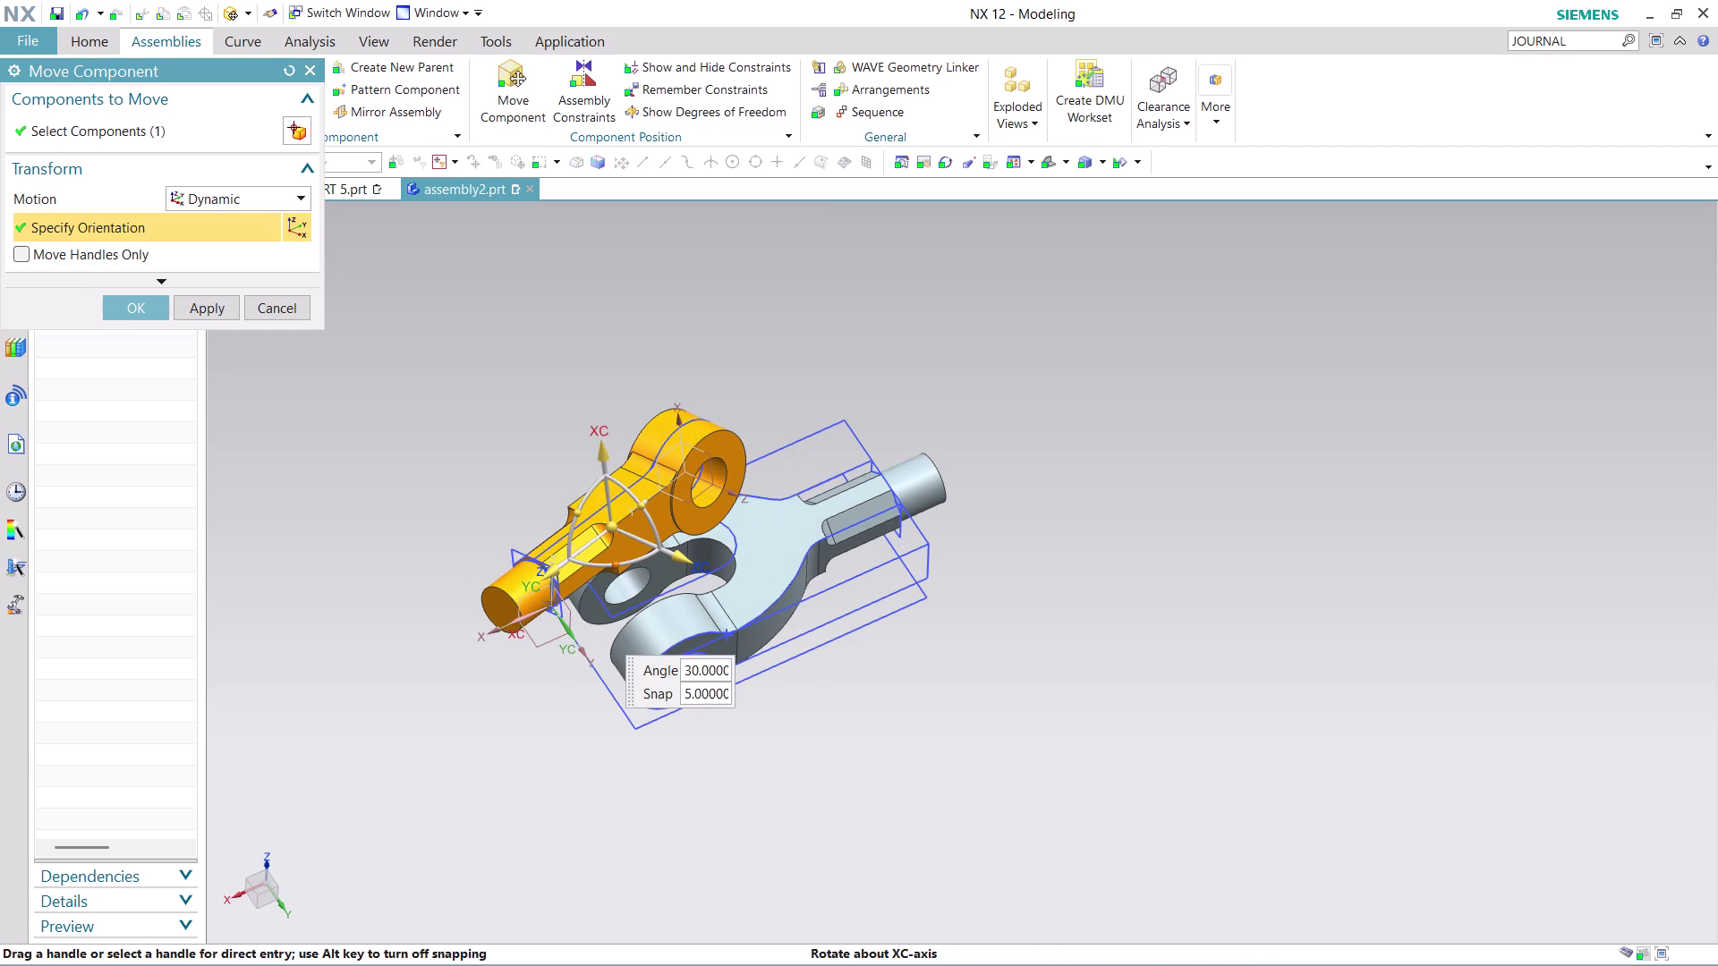
drag(601, 571, 574, 579)
click(622, 504)
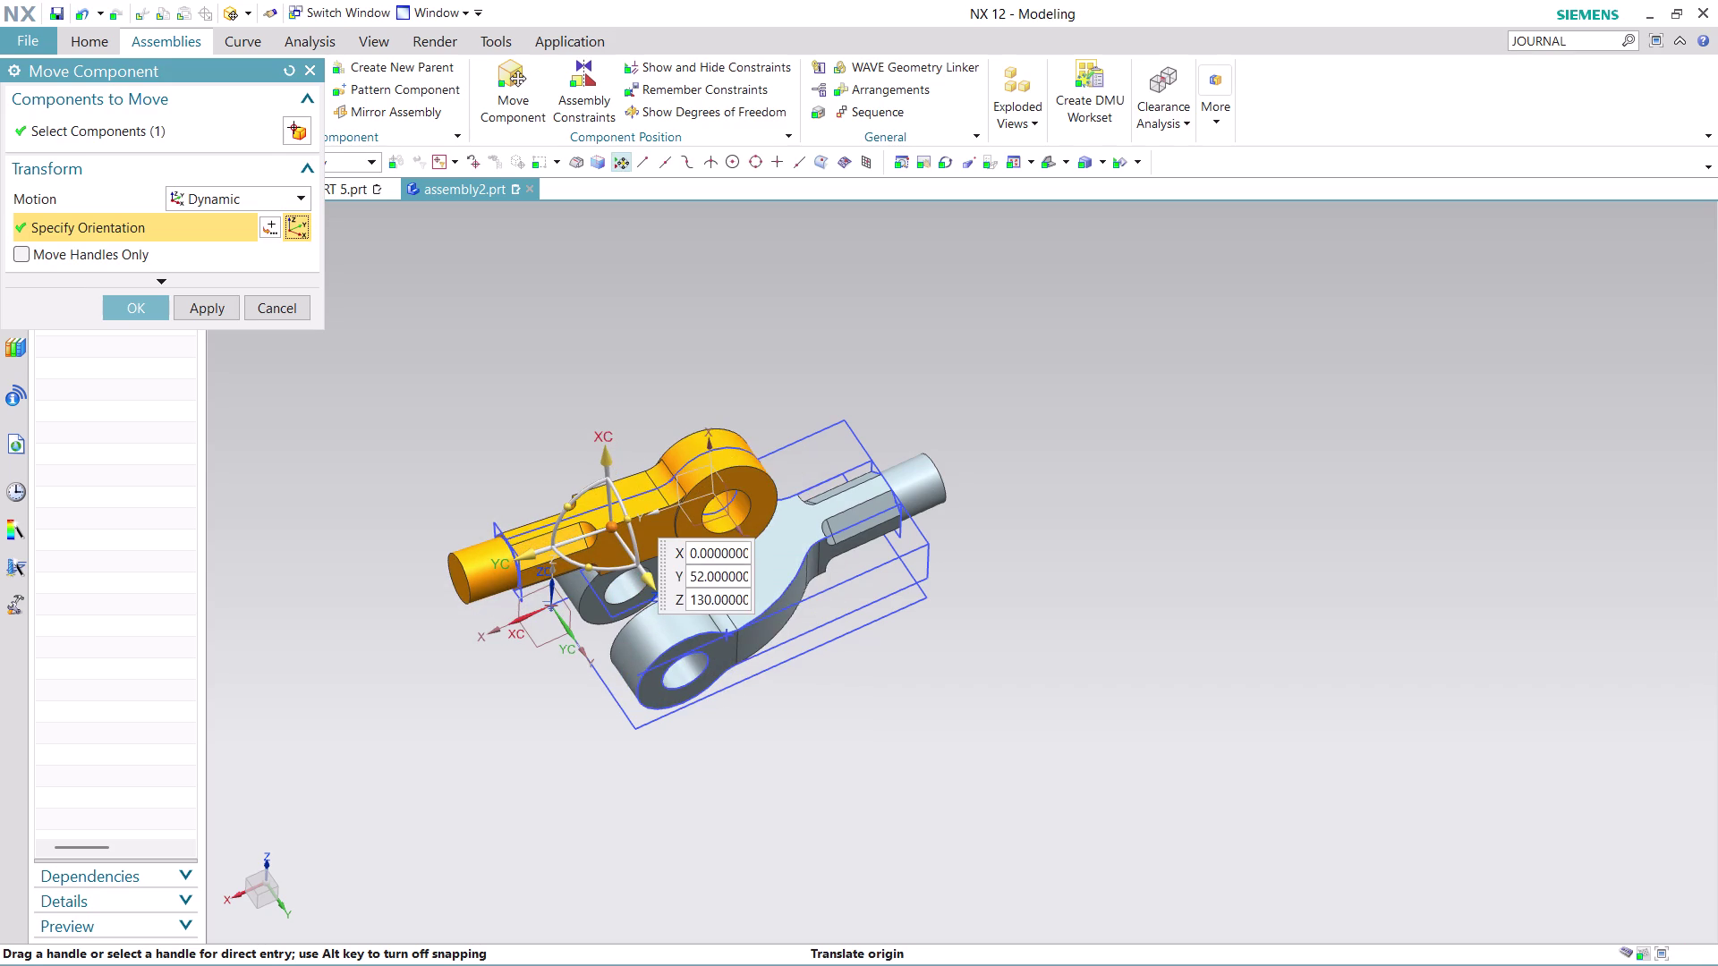
Nudge the orange link to face the clevis.
drag(586, 565, 594, 568)
scroll(up, 3)
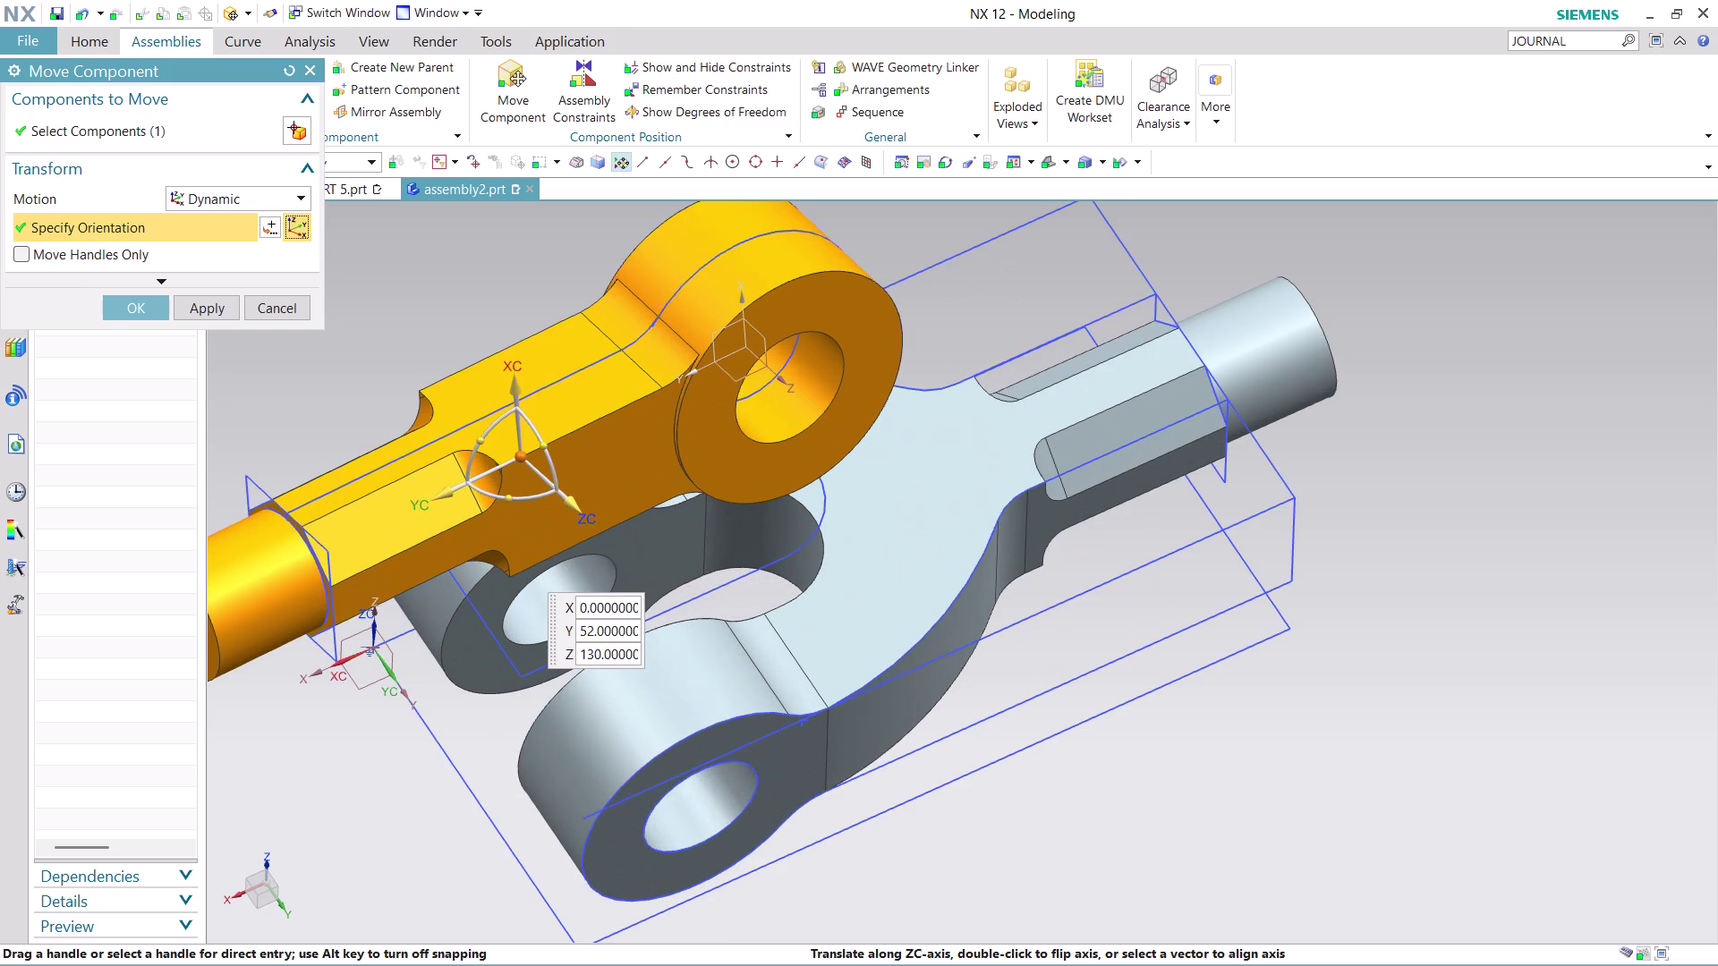
scroll(down, 3)
middle_drag(984, 759, 1013, 741)
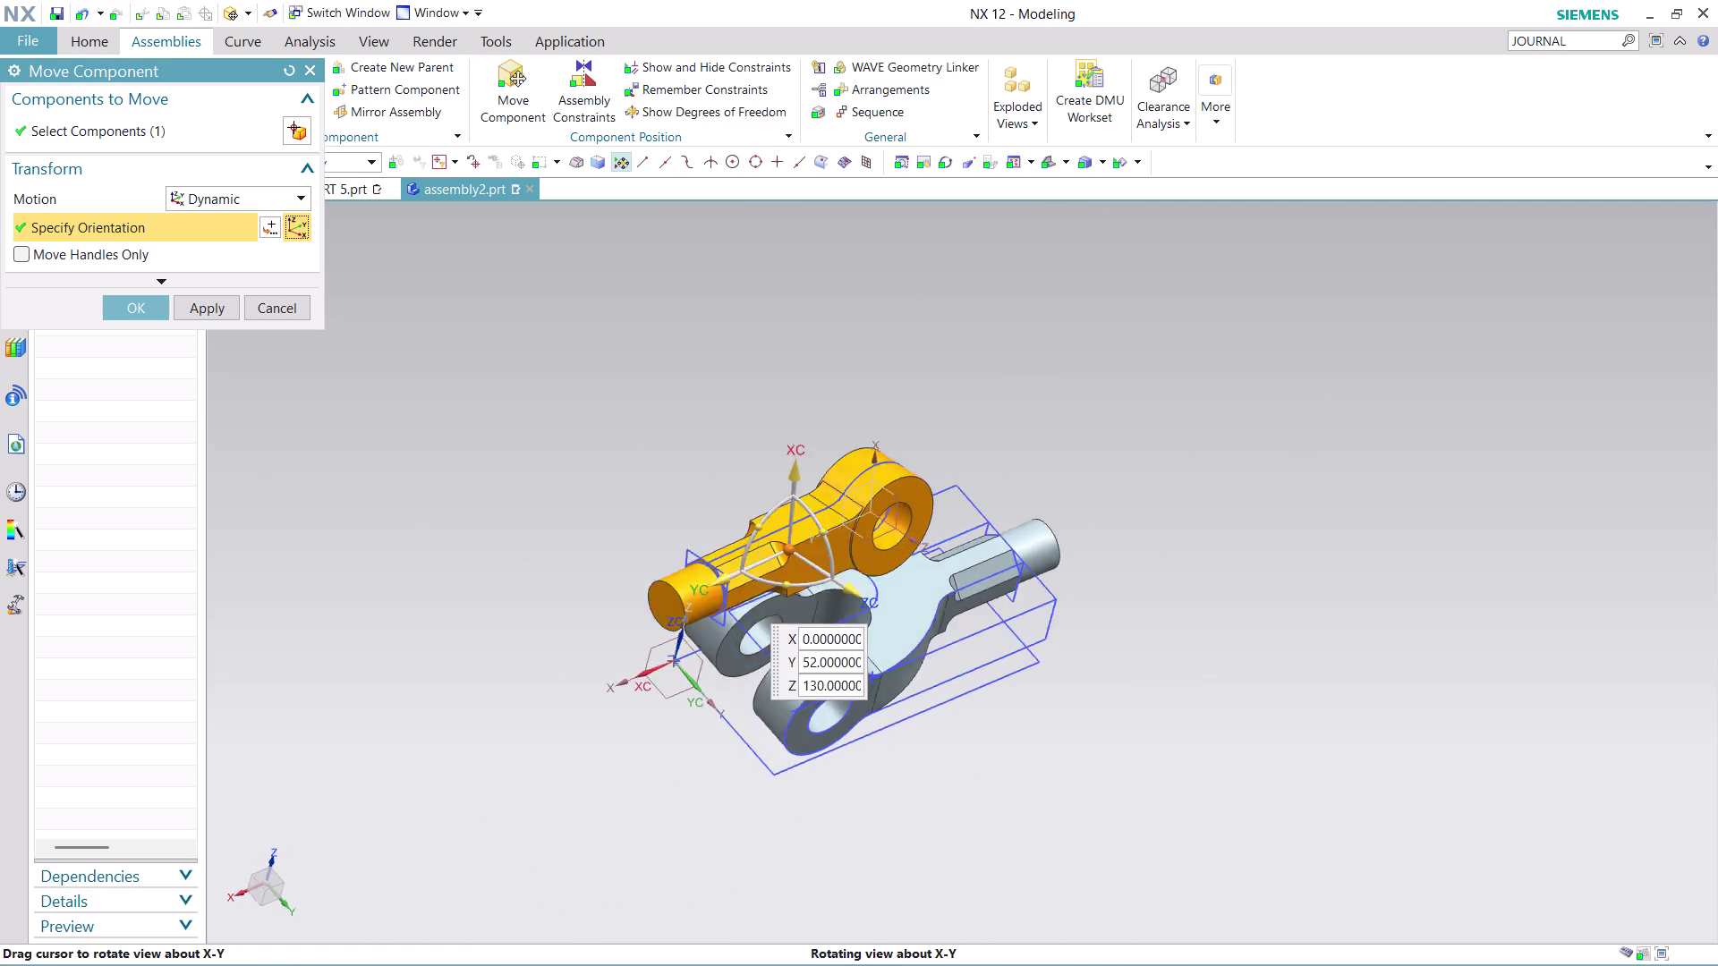
middle_drag(1013, 741, 1084, 757)
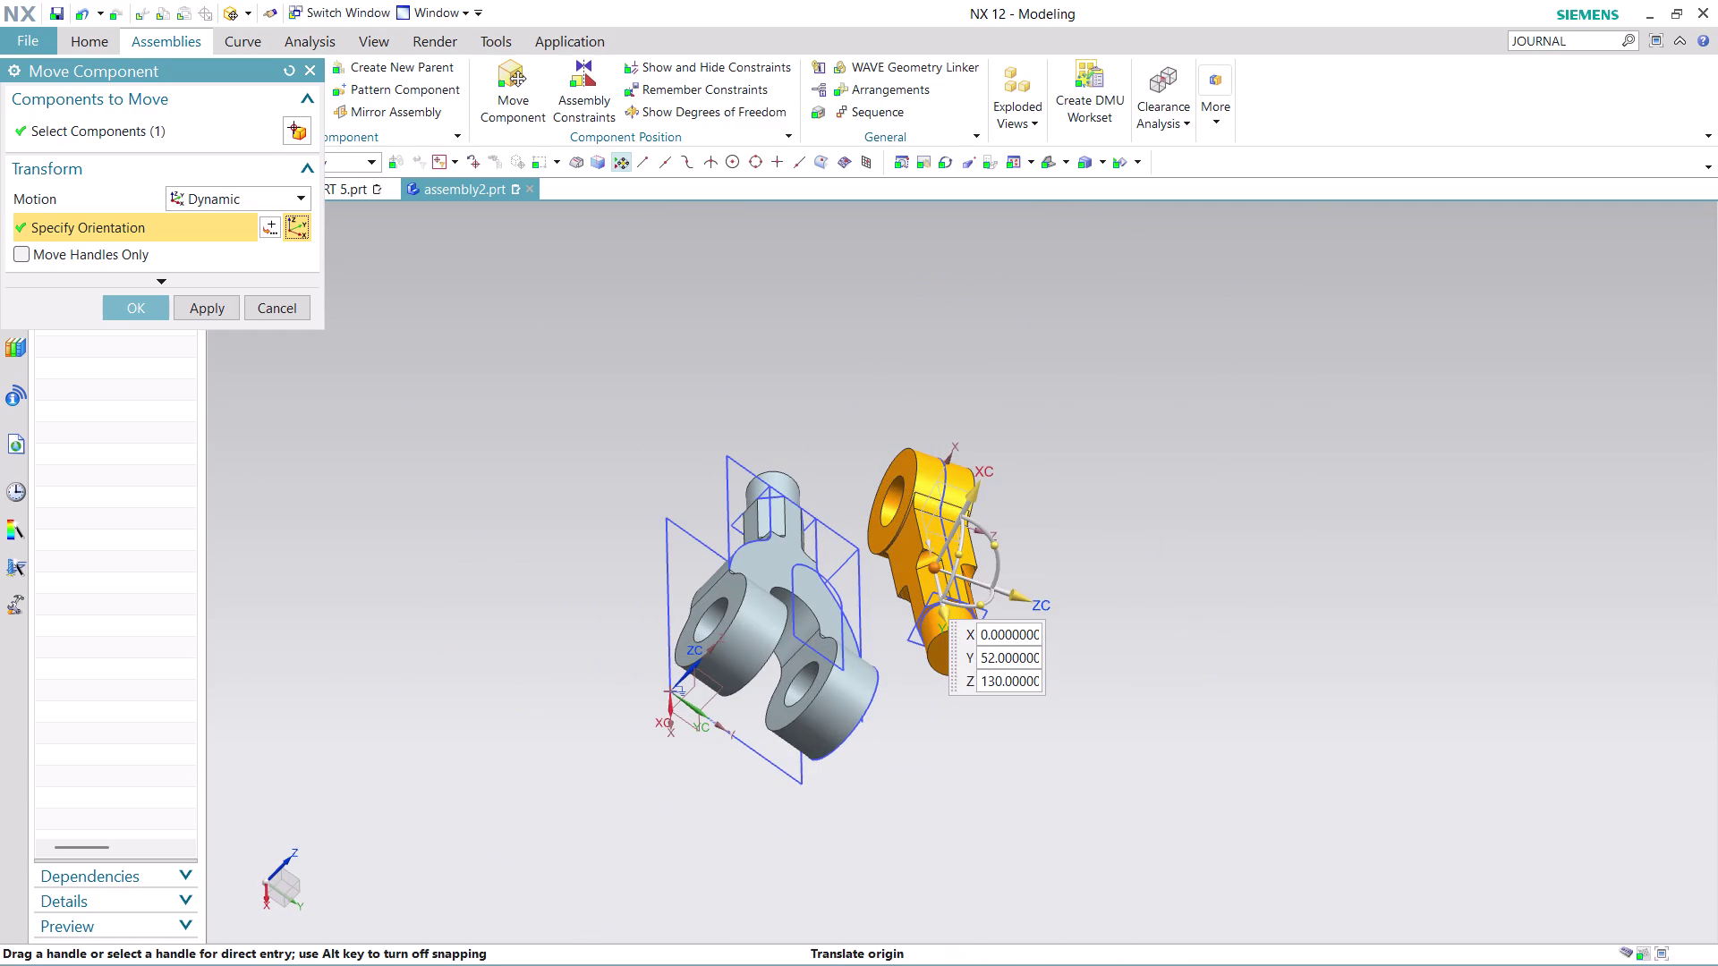
drag(1004, 543, 1008, 558)
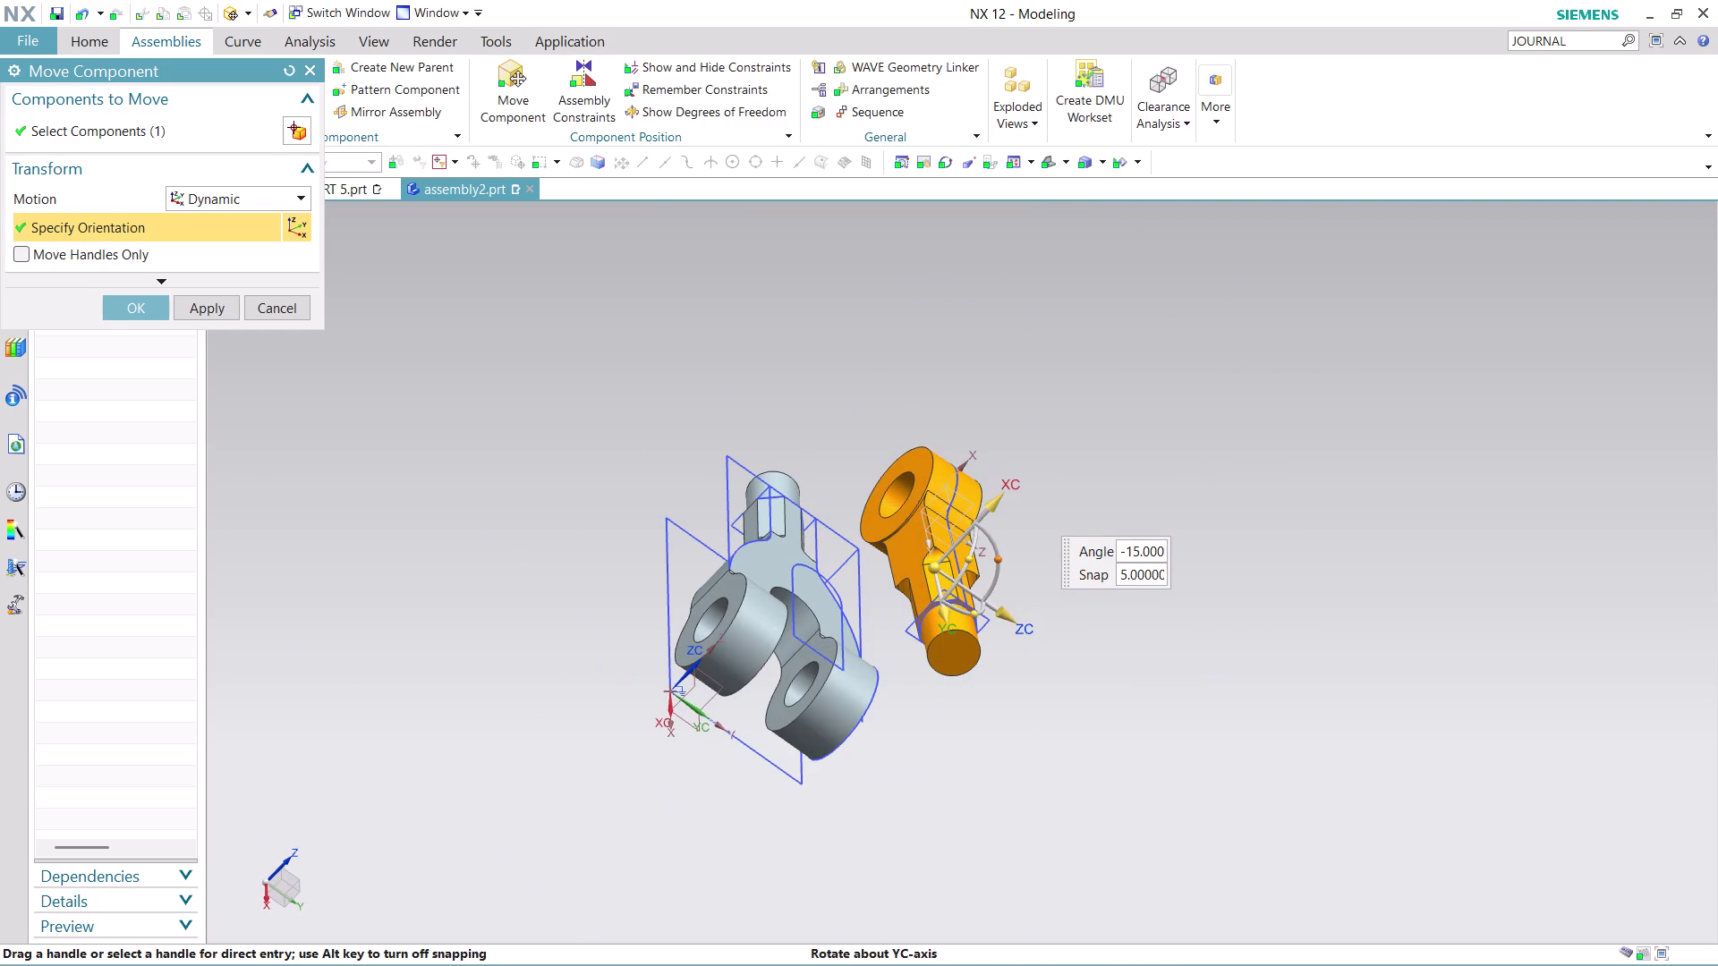
drag(1009, 557, 1008, 564)
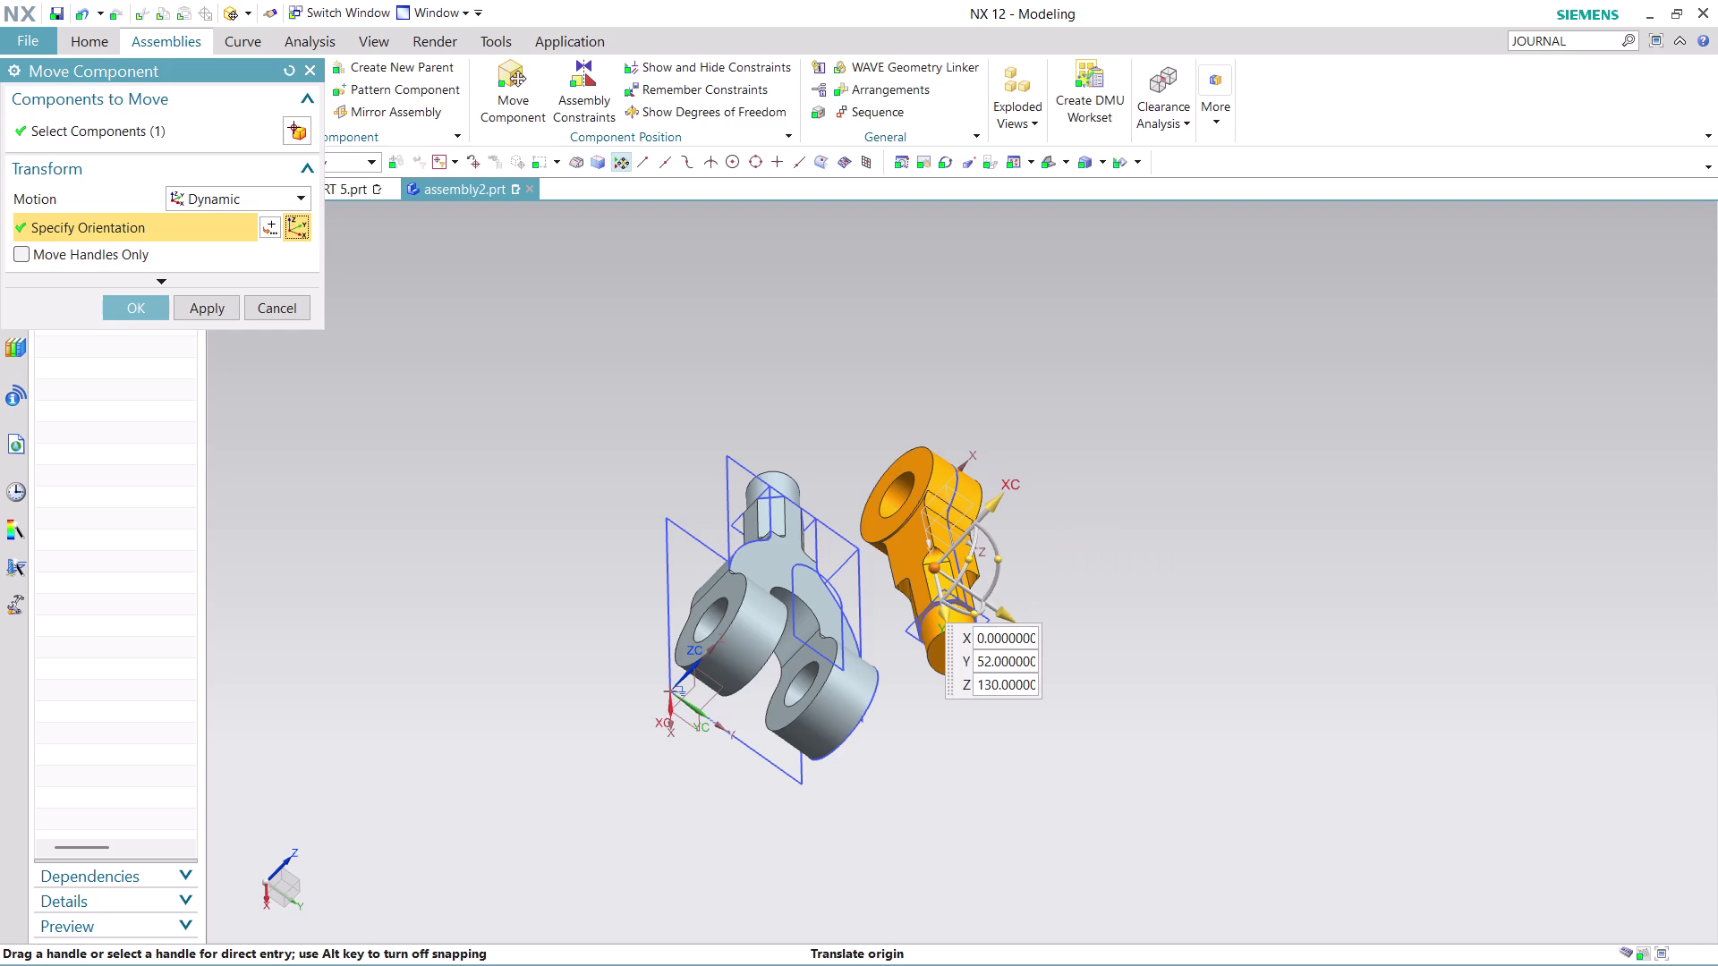
scroll(up, 3)
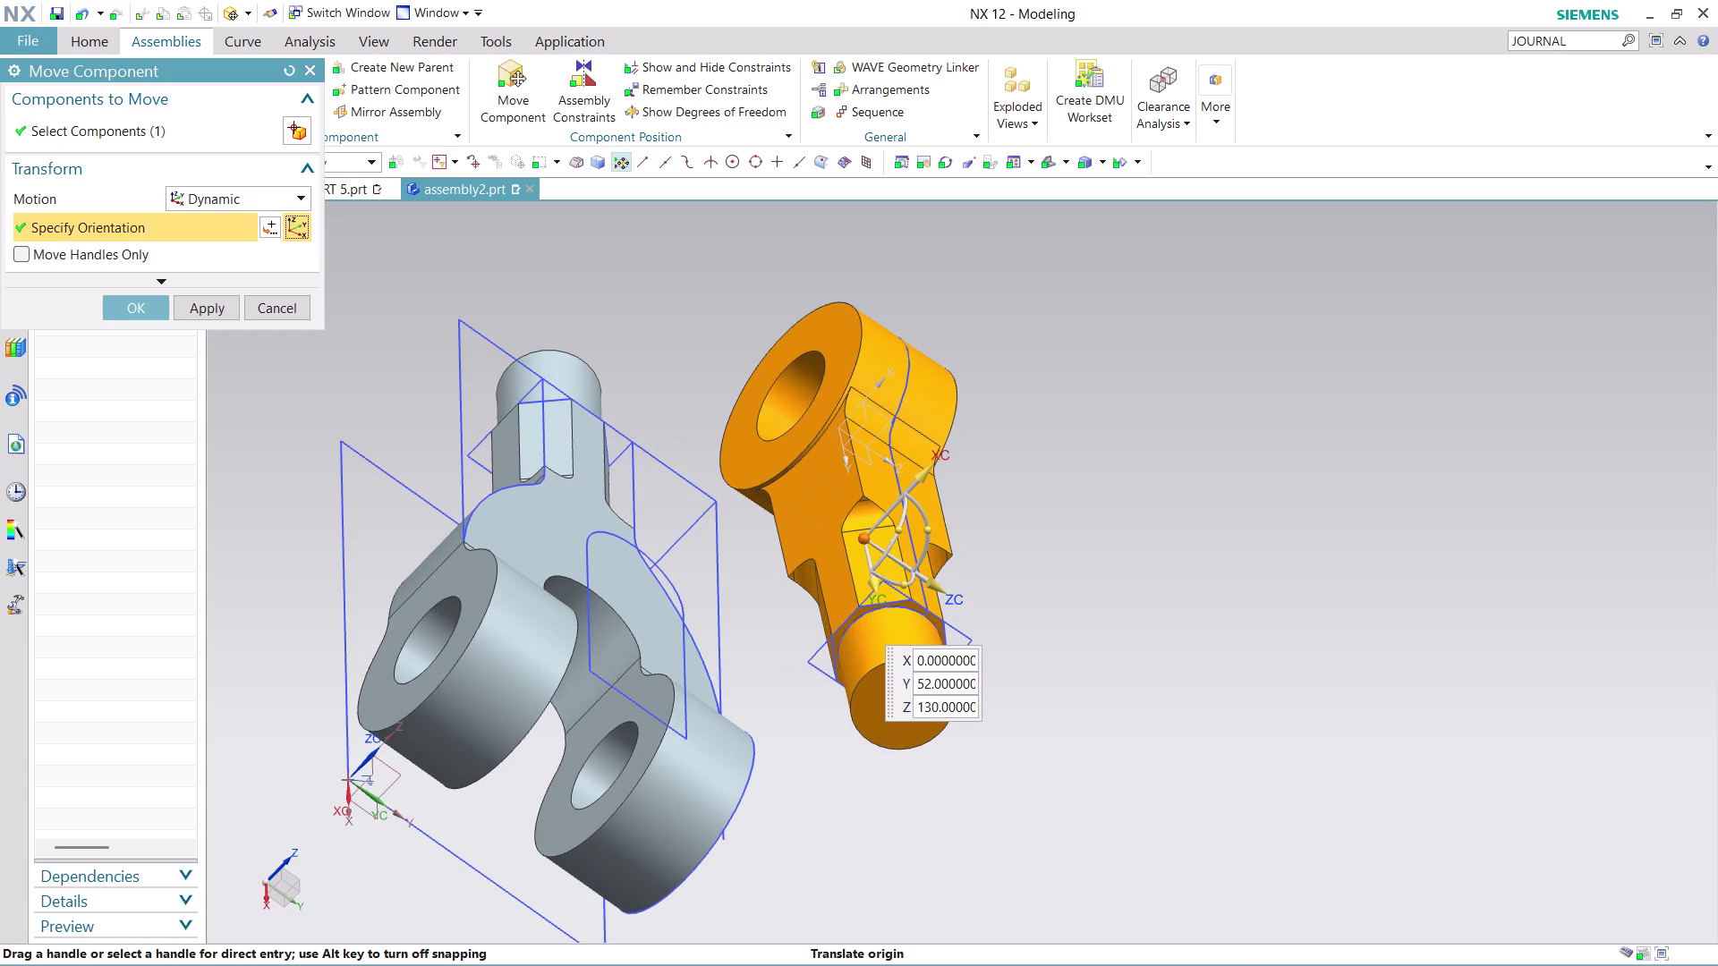
Slide the link -65 along its axis between the forks and confirm the move.
drag(939, 455, 742, 832)
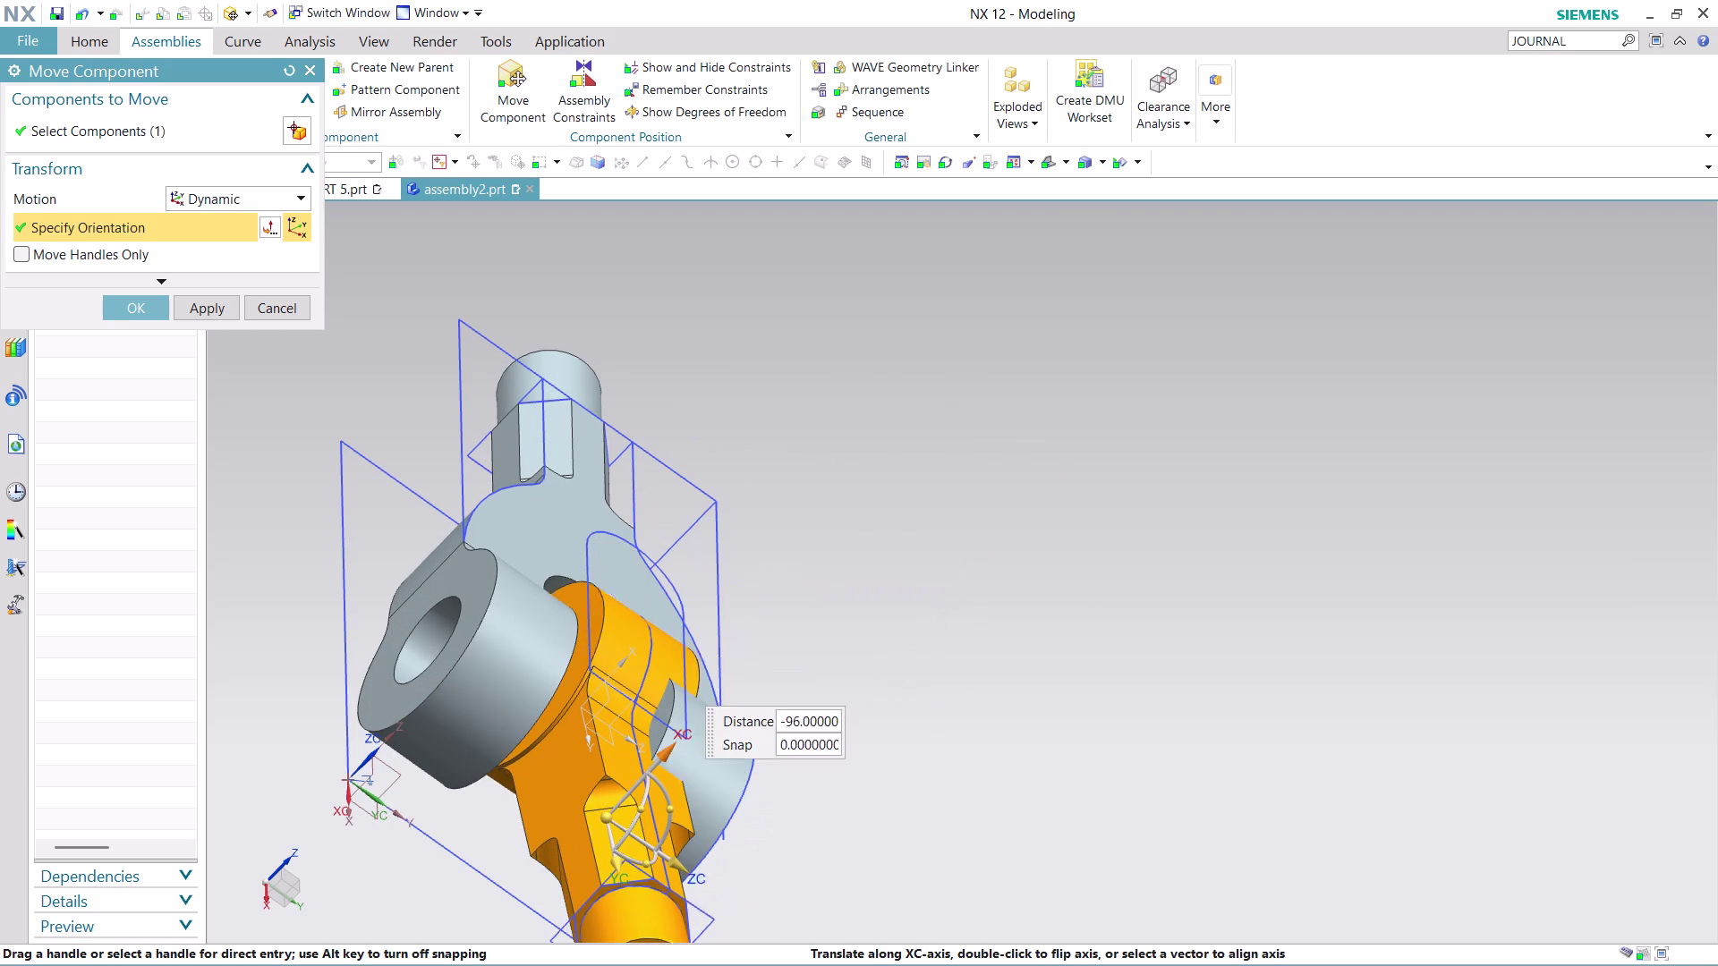
drag(742, 831, 708, 949)
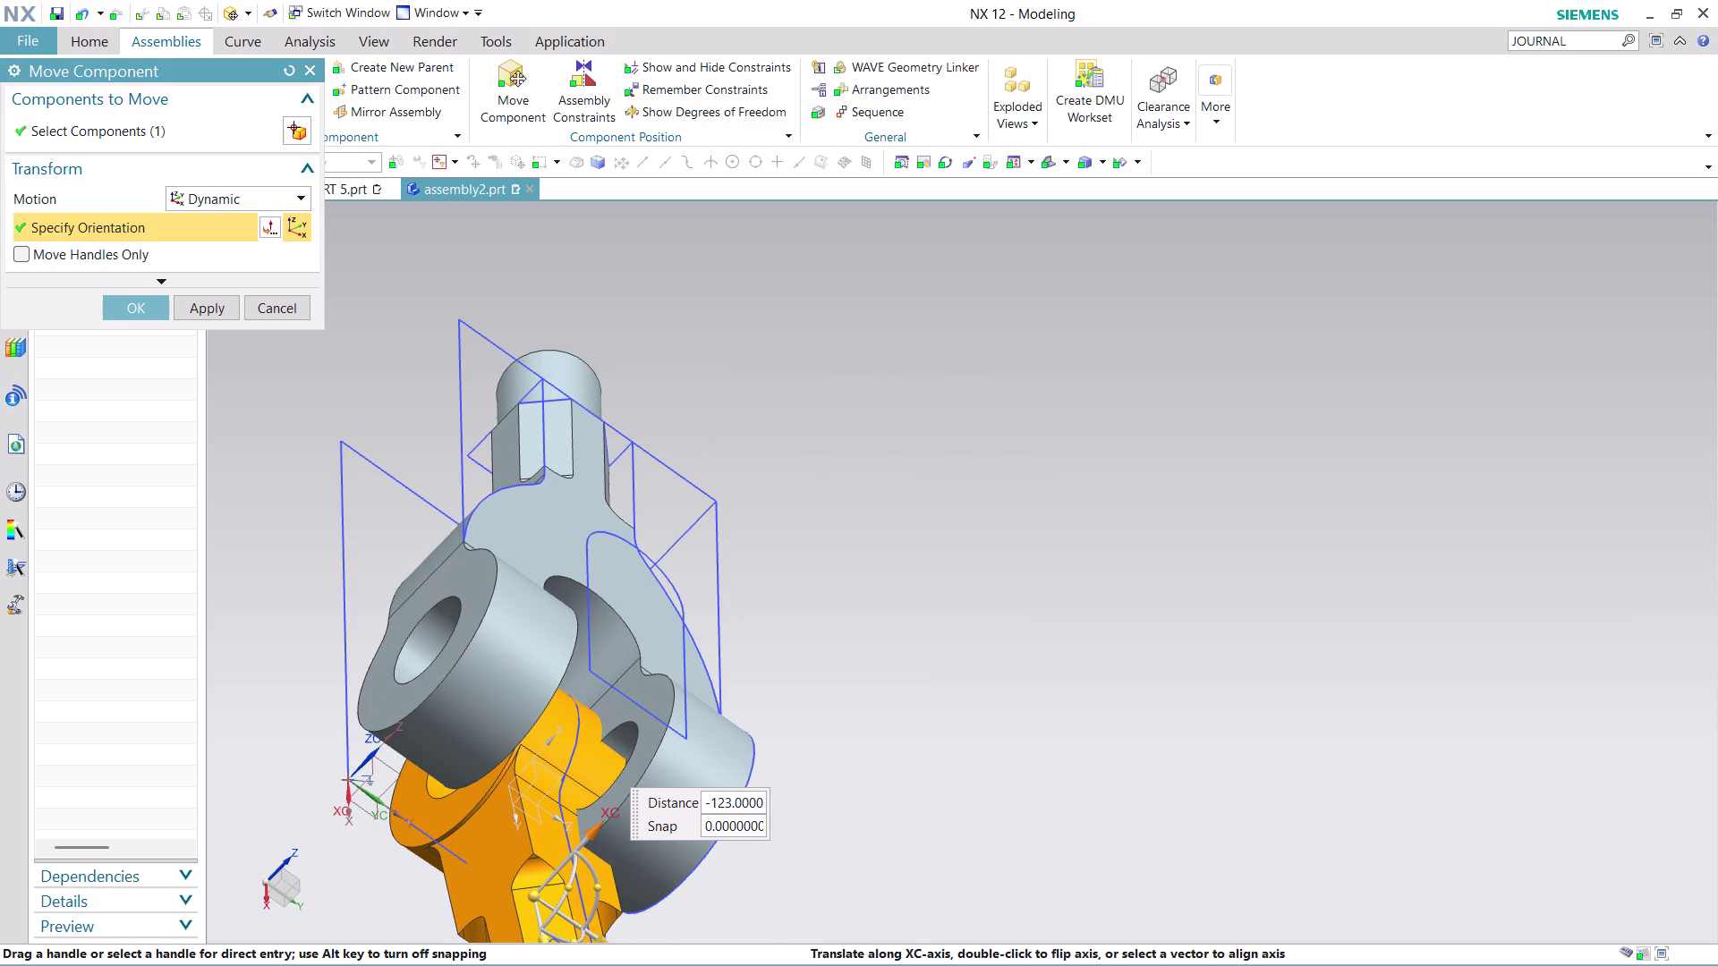
drag(707, 948, 818, 739)
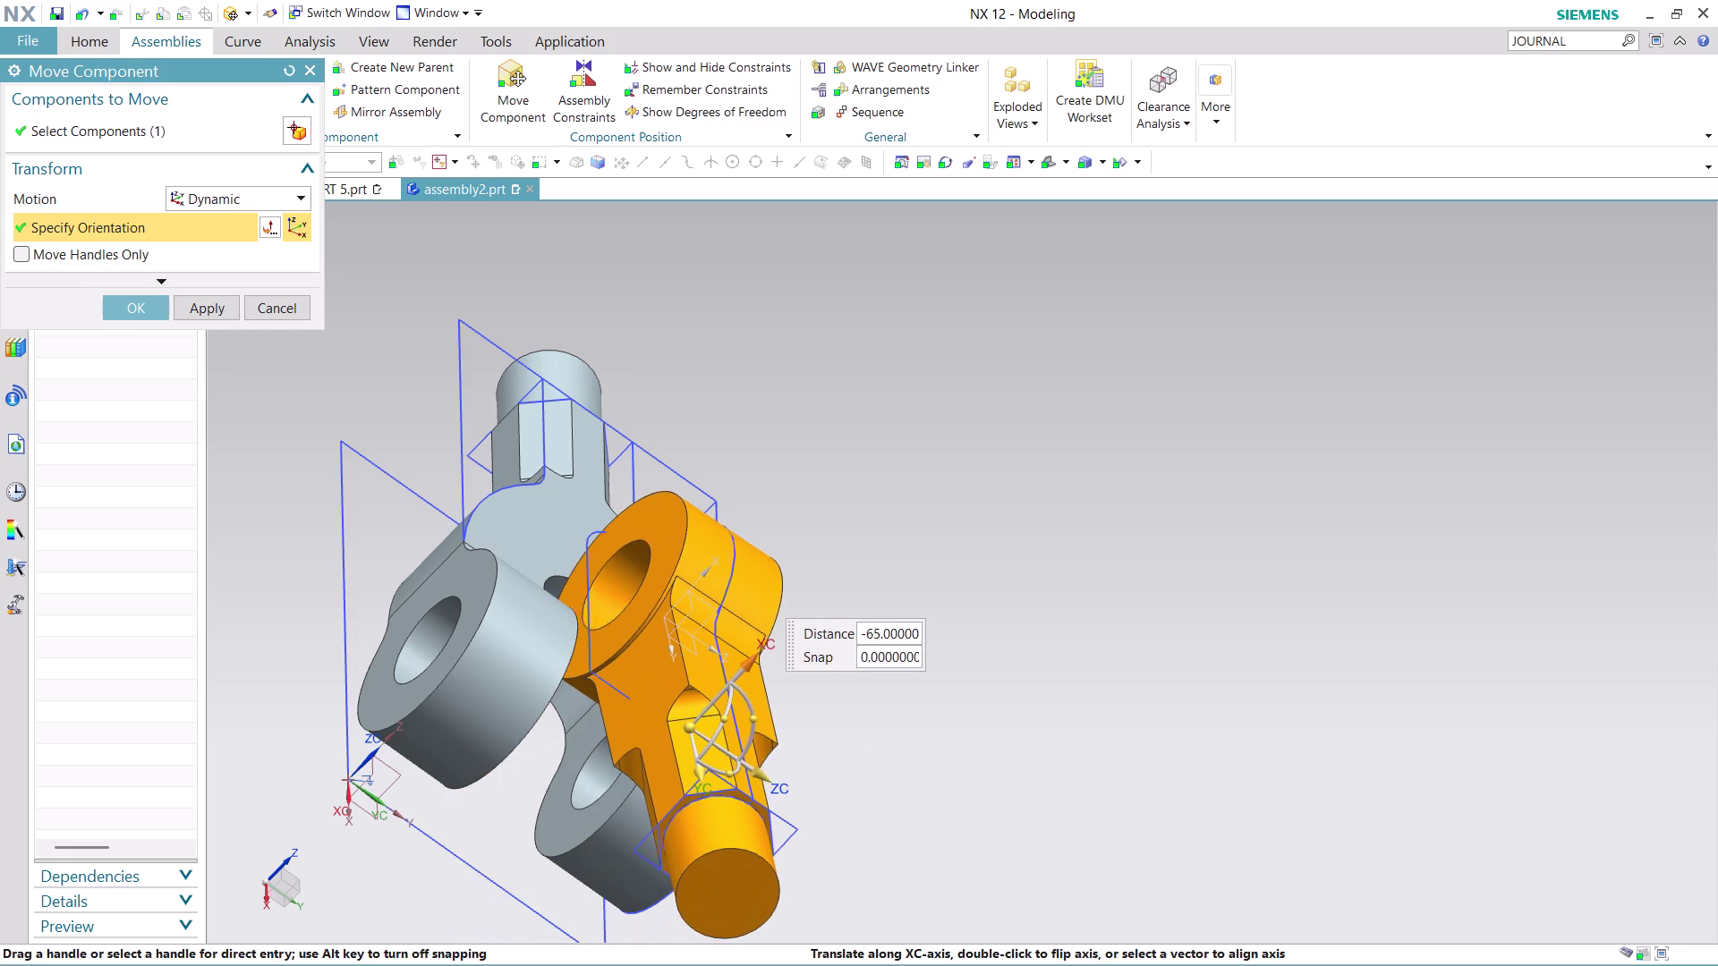
drag(818, 738, 821, 733)
middle_drag(834, 764, 802, 742)
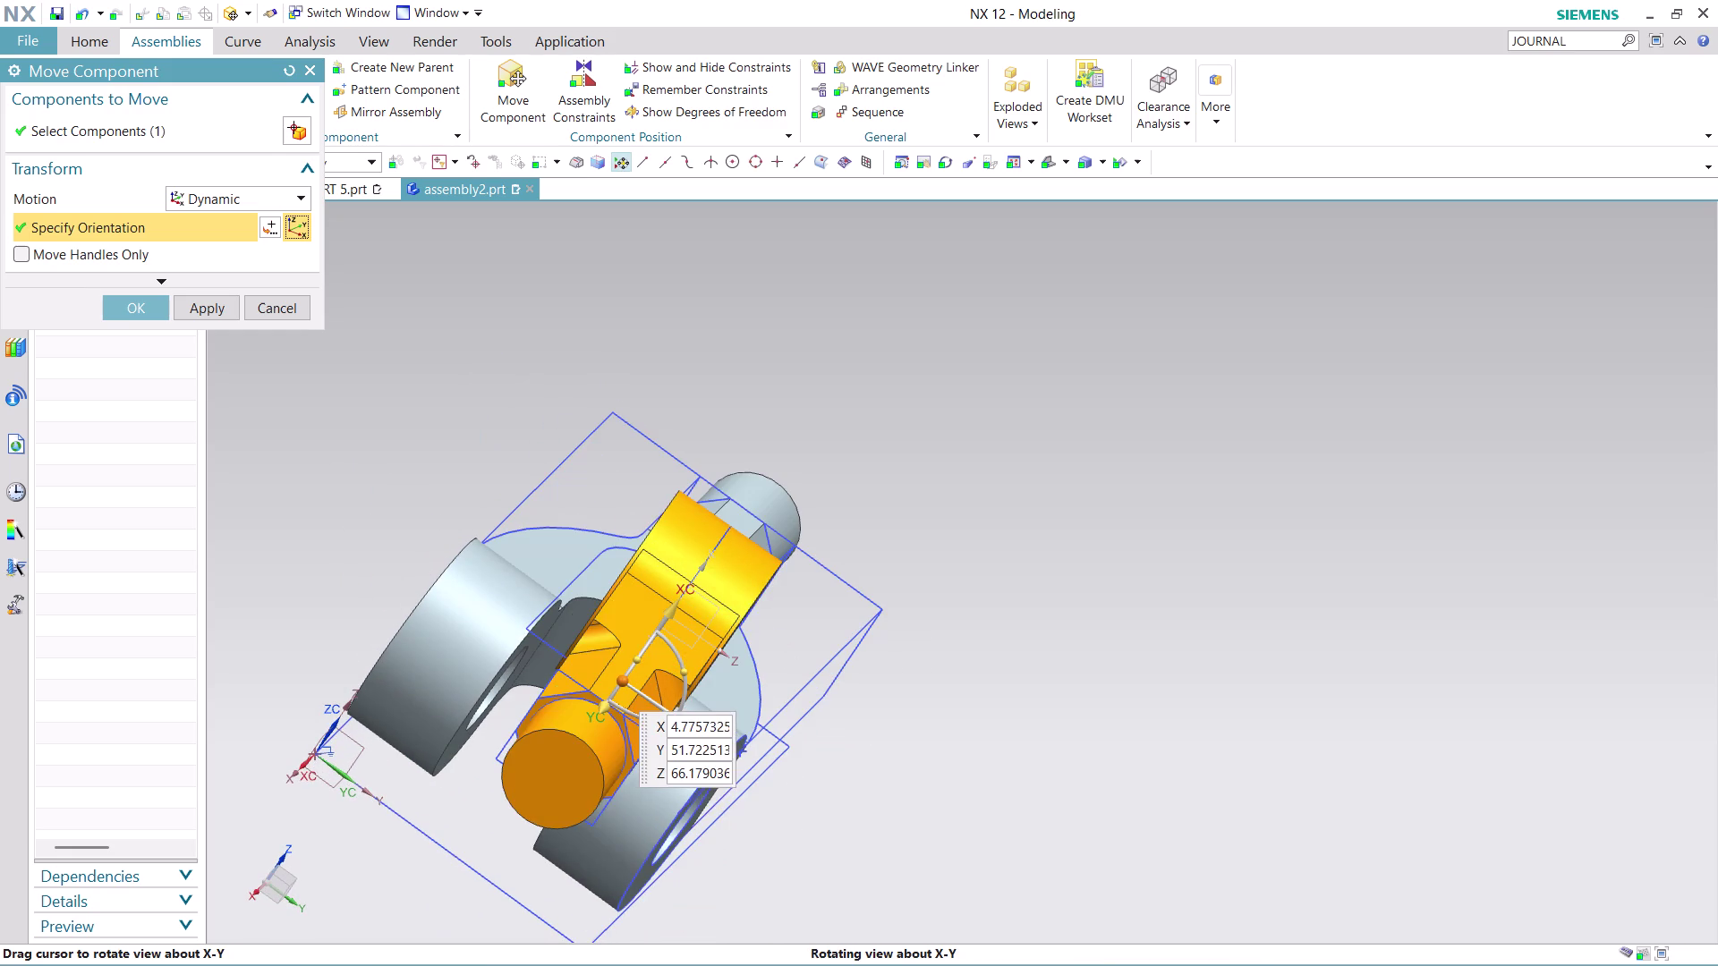
middle_drag(802, 742, 802, 743)
scroll(up, 3)
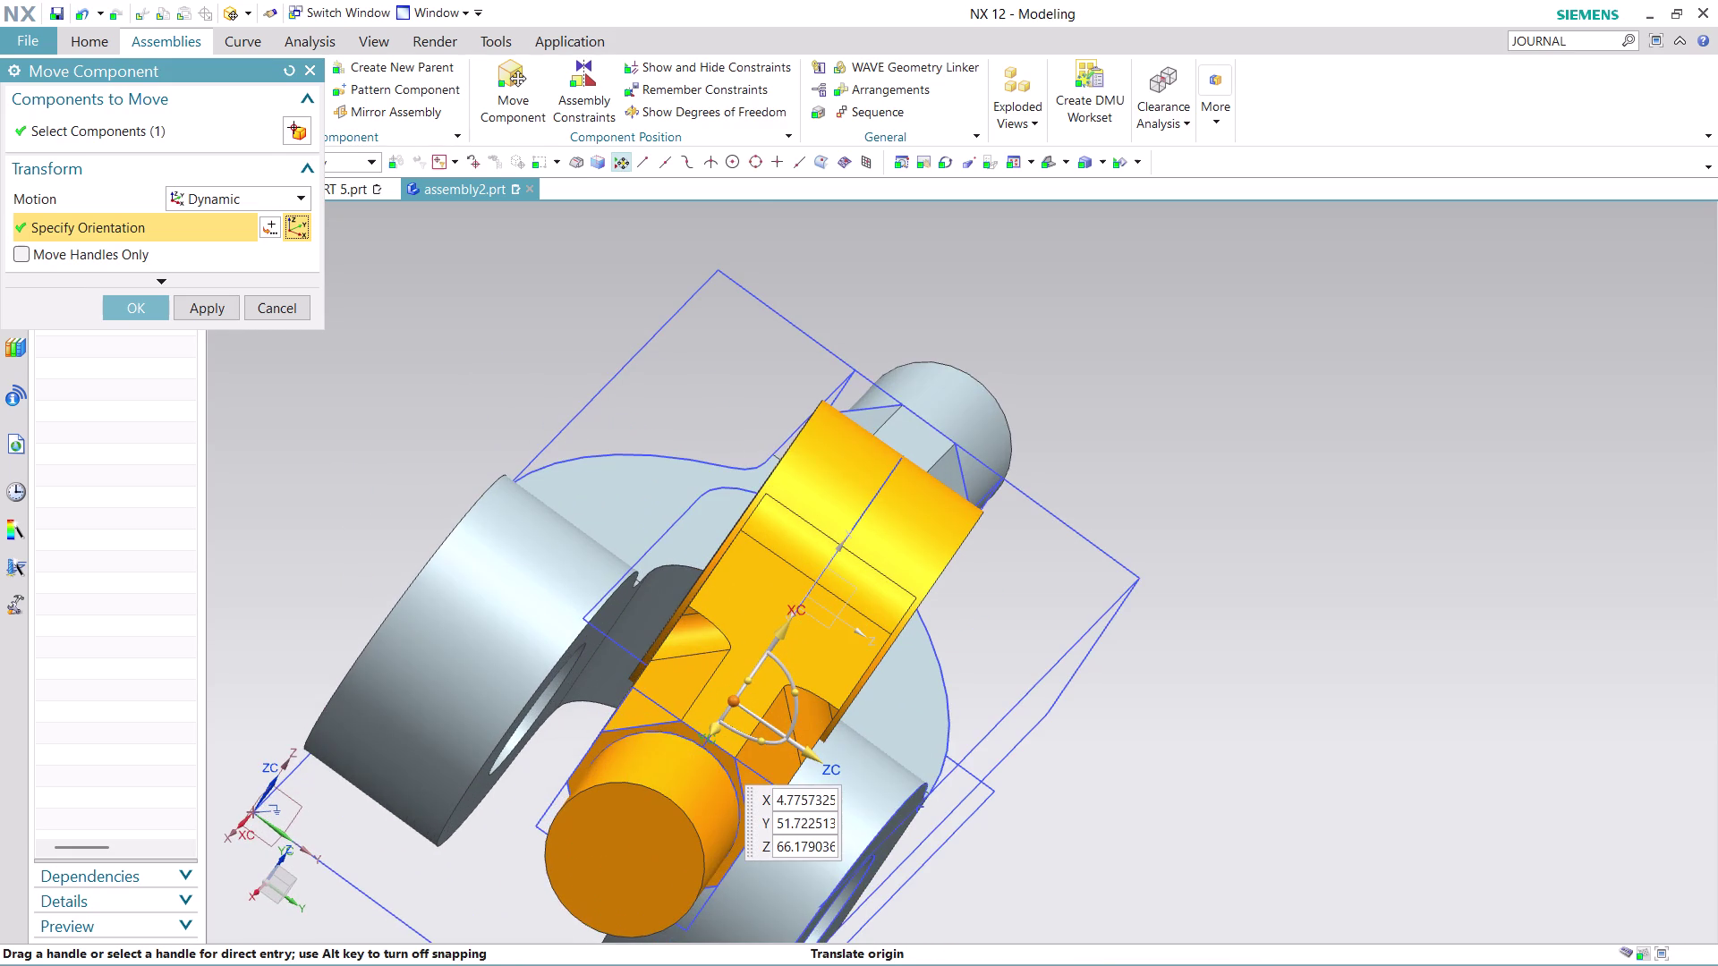
click(142, 307)
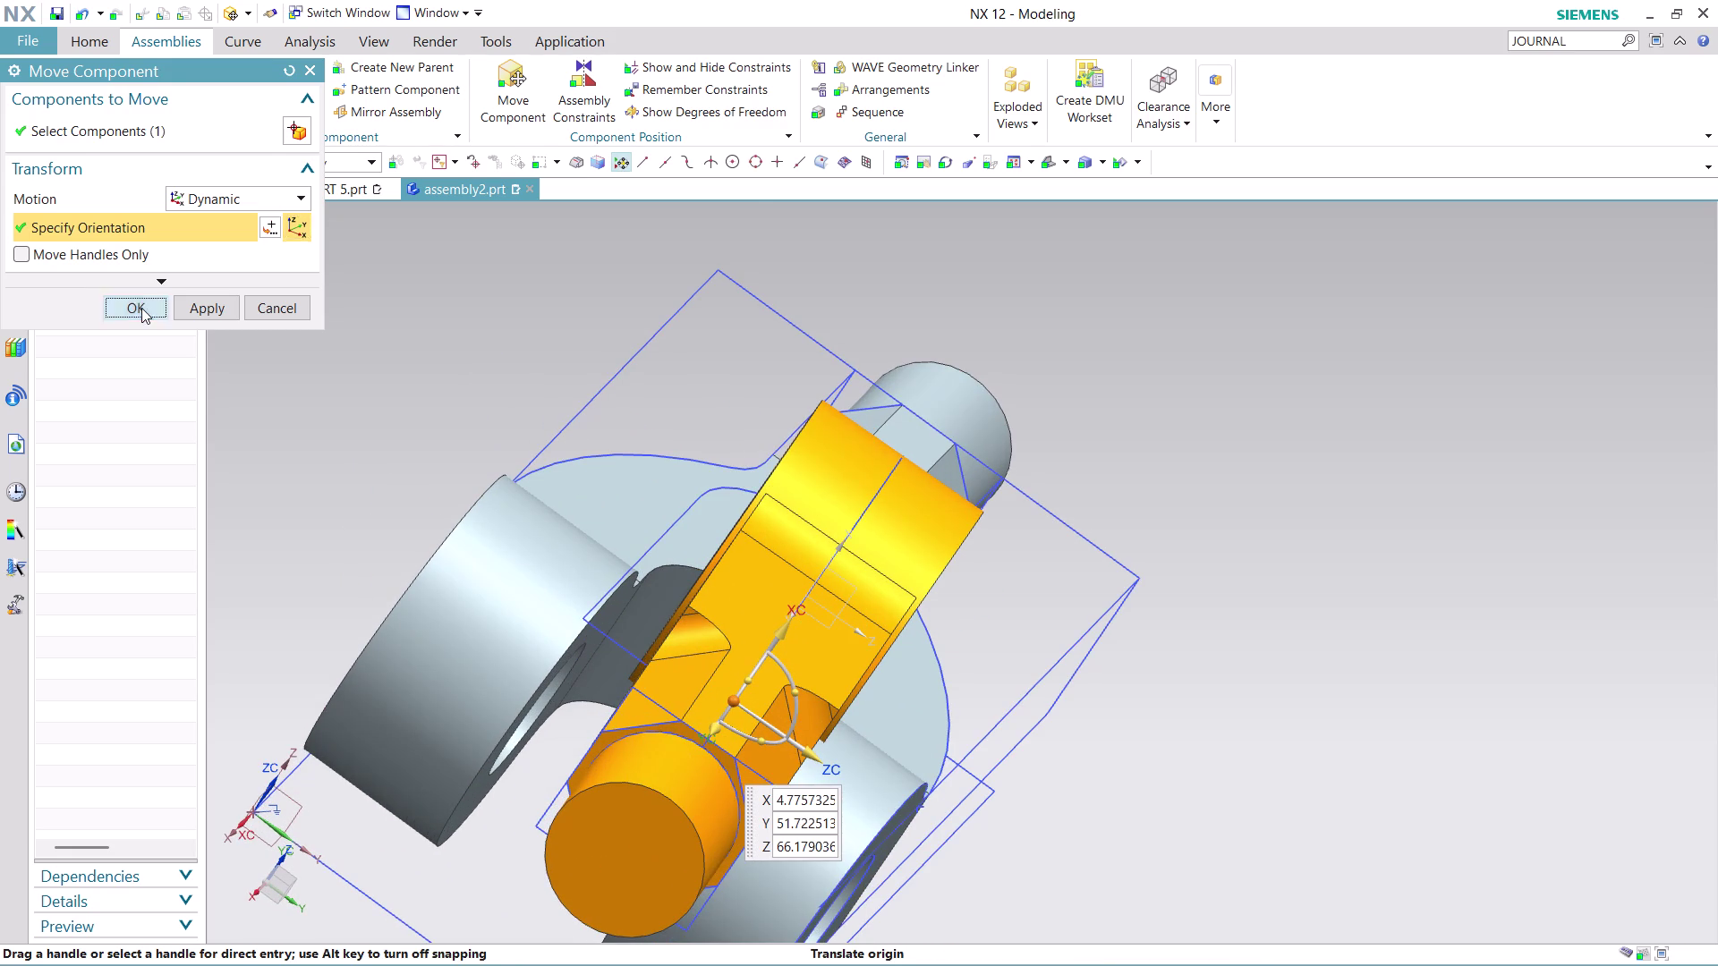
scroll(down, 3)
Start a Concentric constraint and pick the link's round end edge.
middle_drag(889, 570, 904, 574)
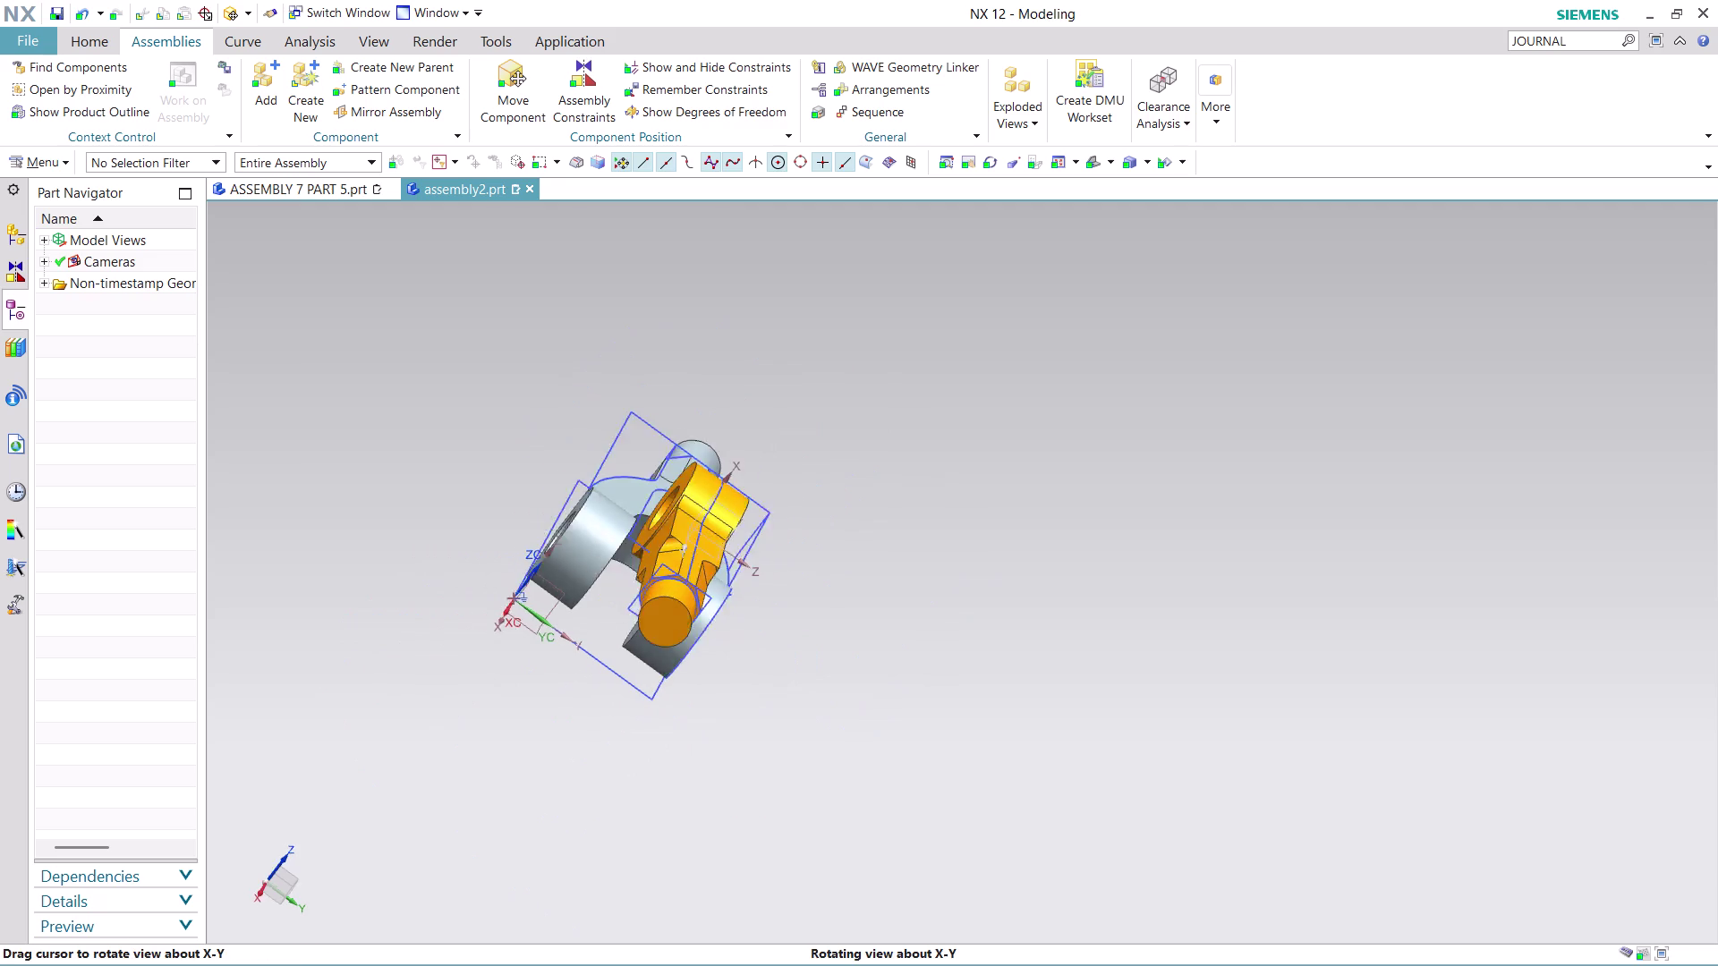
middle_drag(904, 574, 934, 586)
scroll(up, 3)
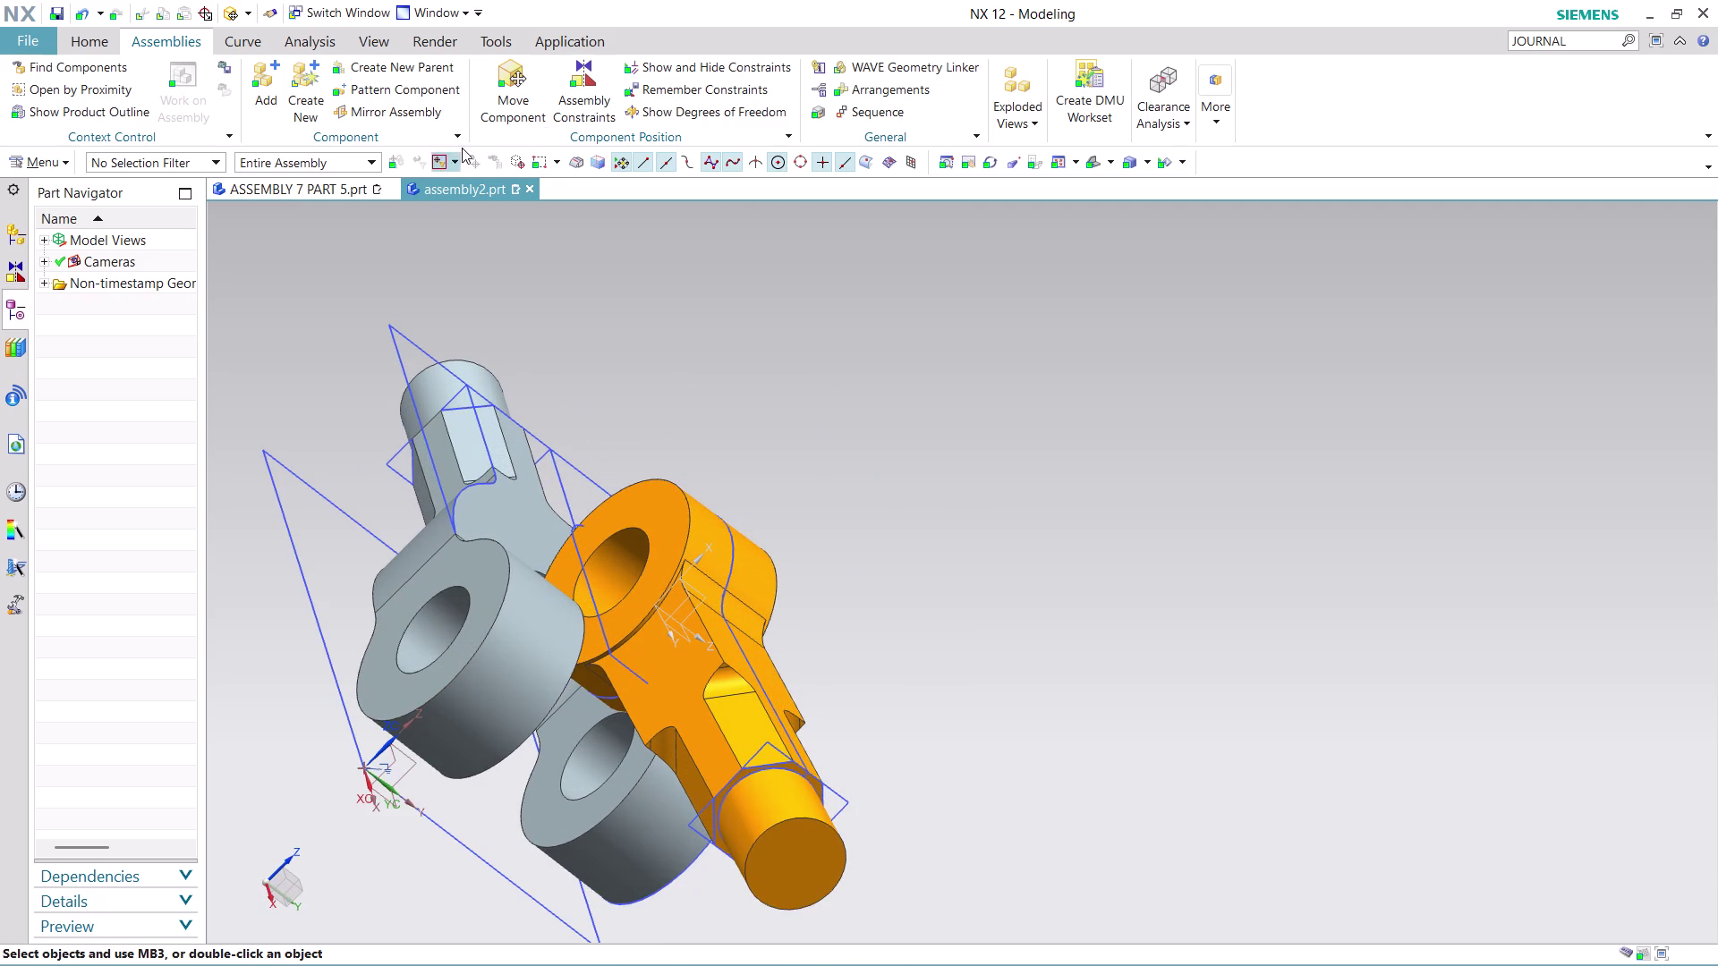
click(583, 97)
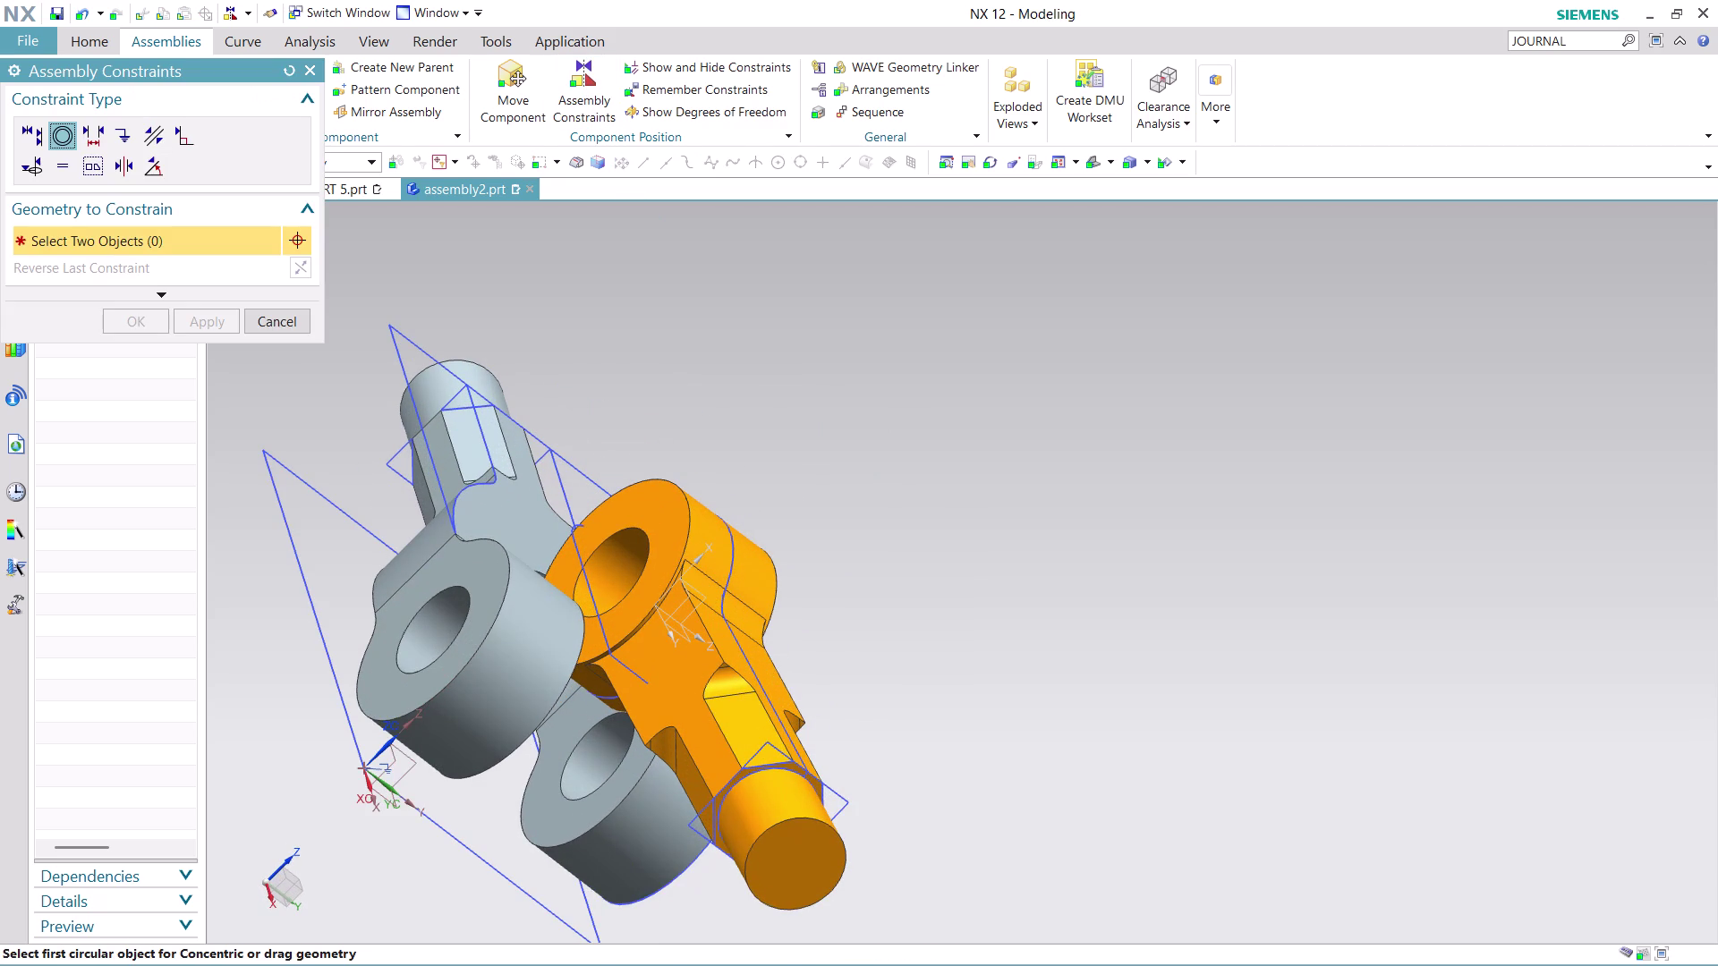
middle_drag(584, 303, 568, 313)
scroll(up, 3)
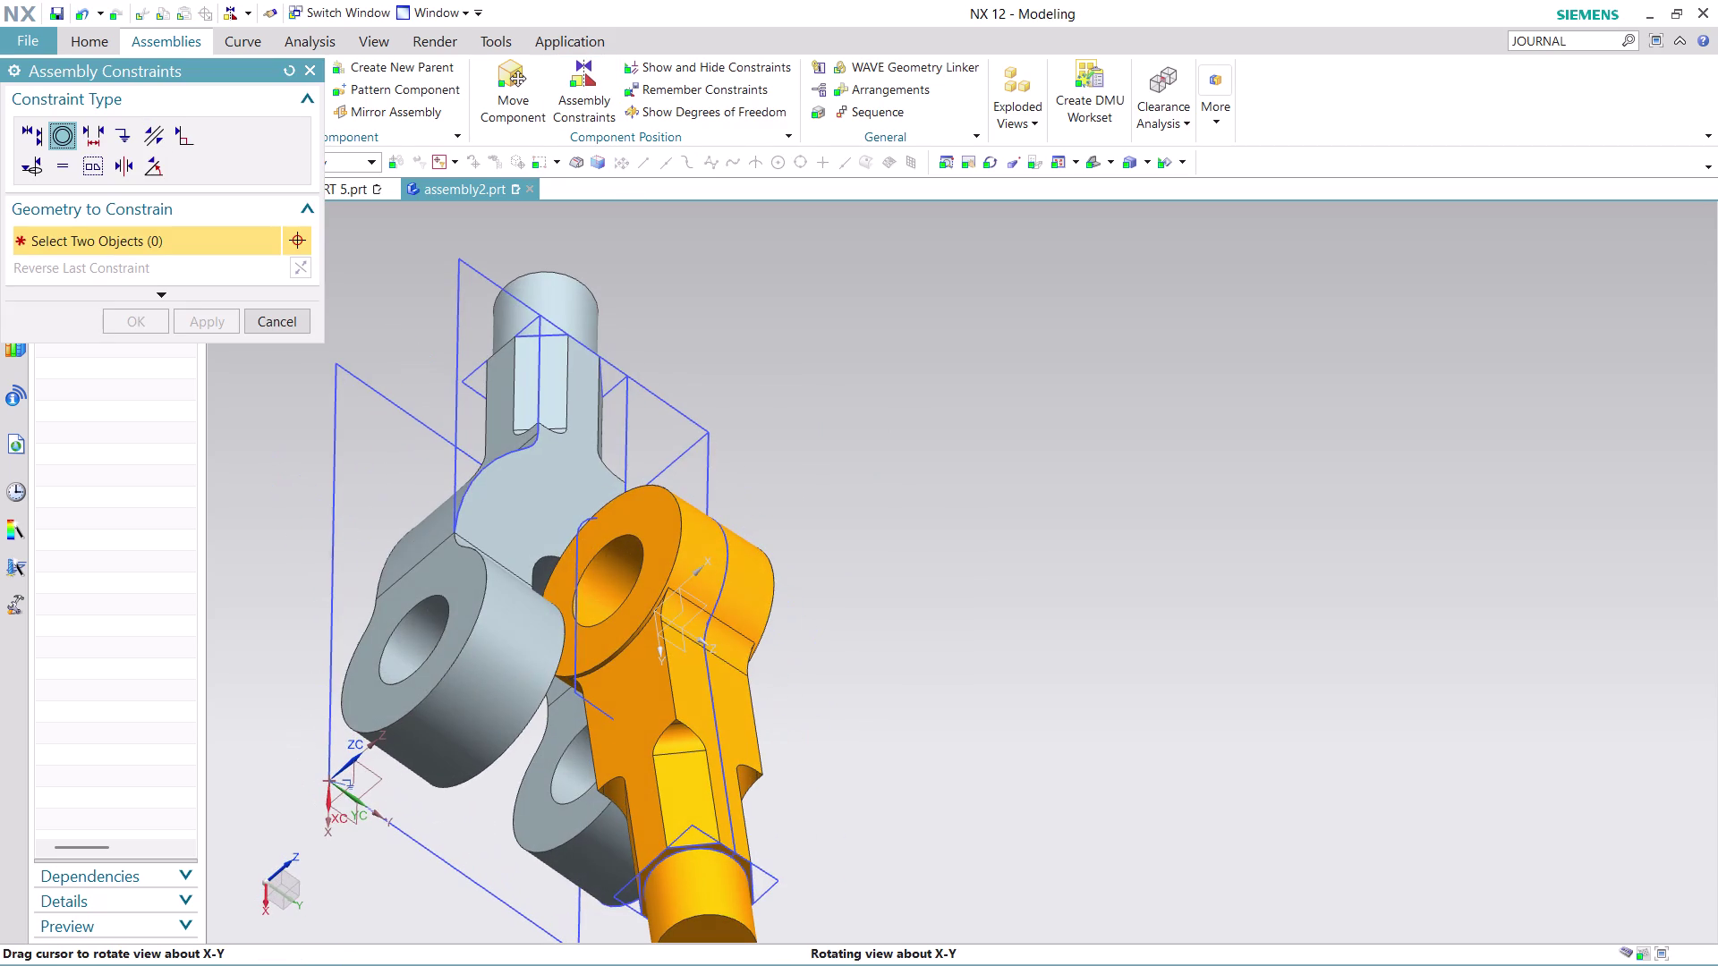
click(643, 559)
Pick the matching circular edge of the clevis hole and confirm the constraint.
middle_drag(790, 544, 779, 534)
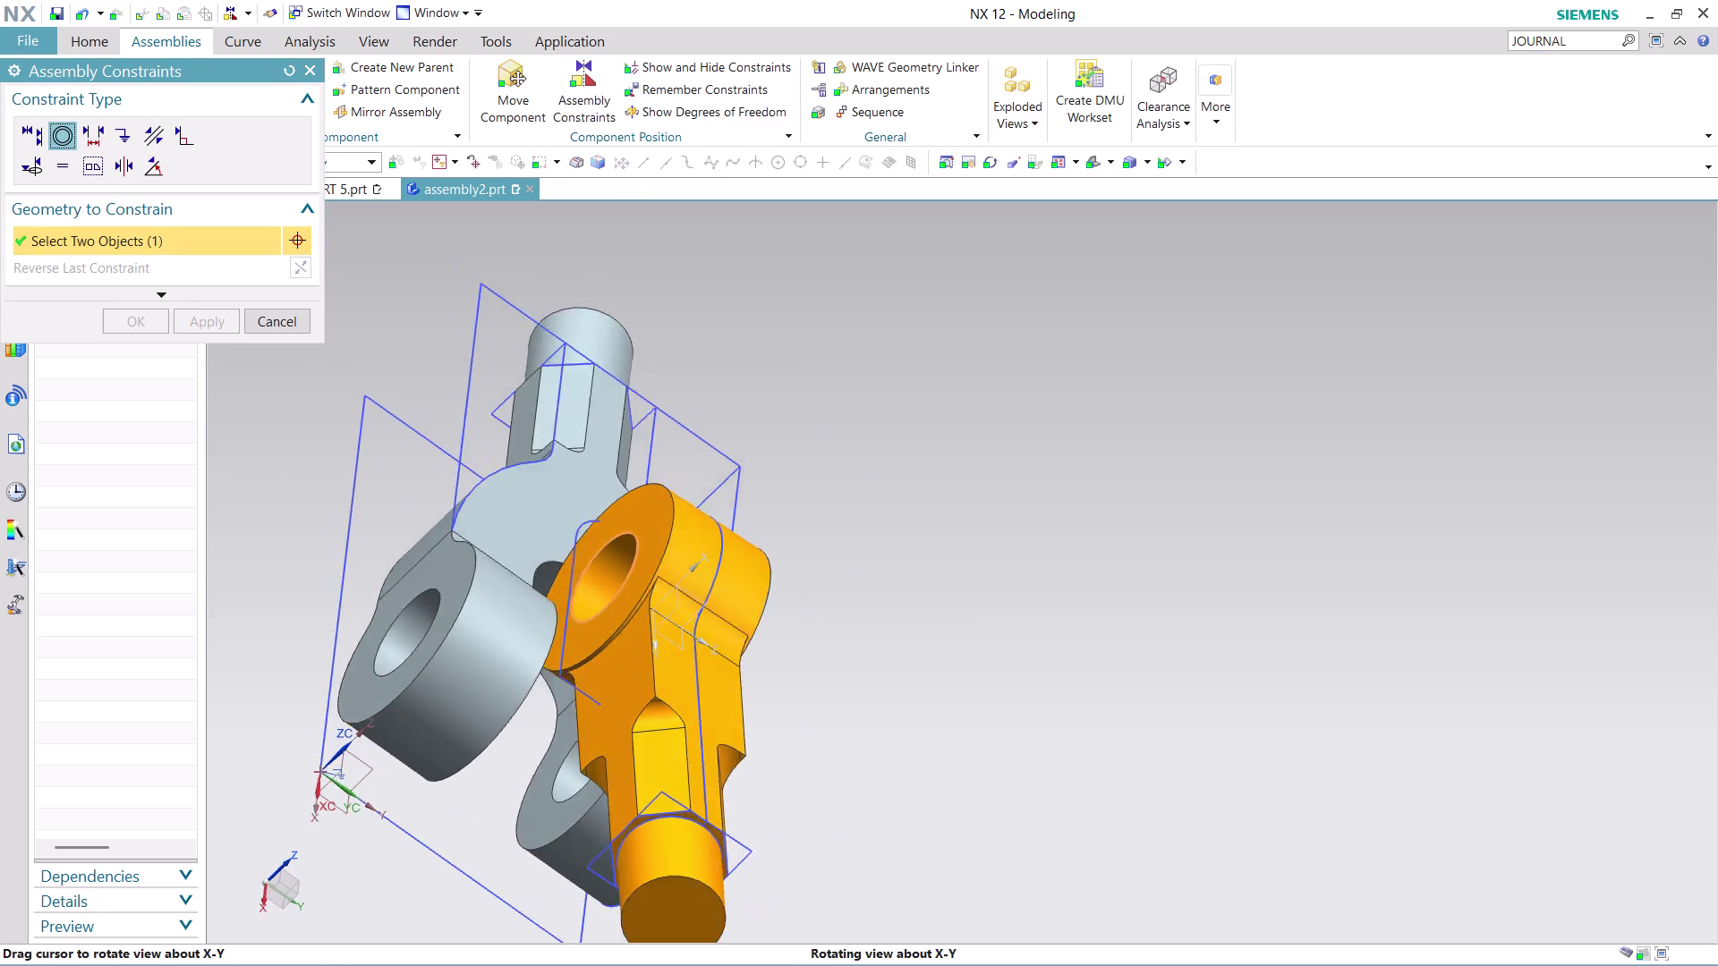
middle_drag(779, 535, 745, 458)
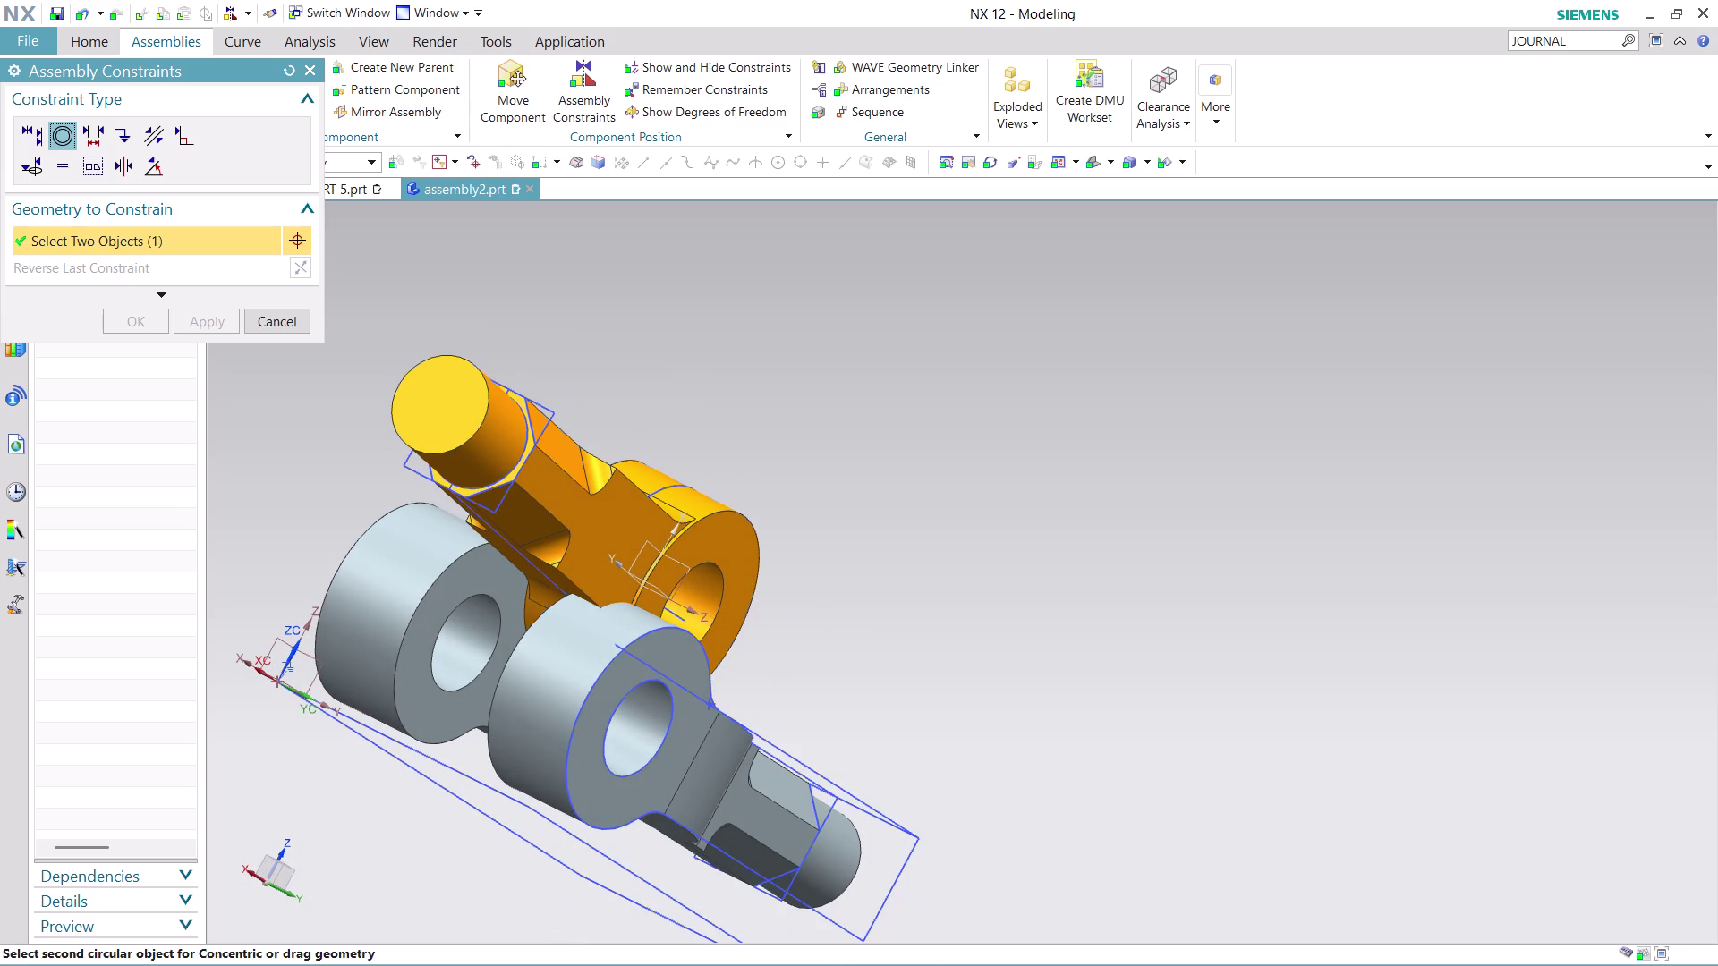
click(430, 658)
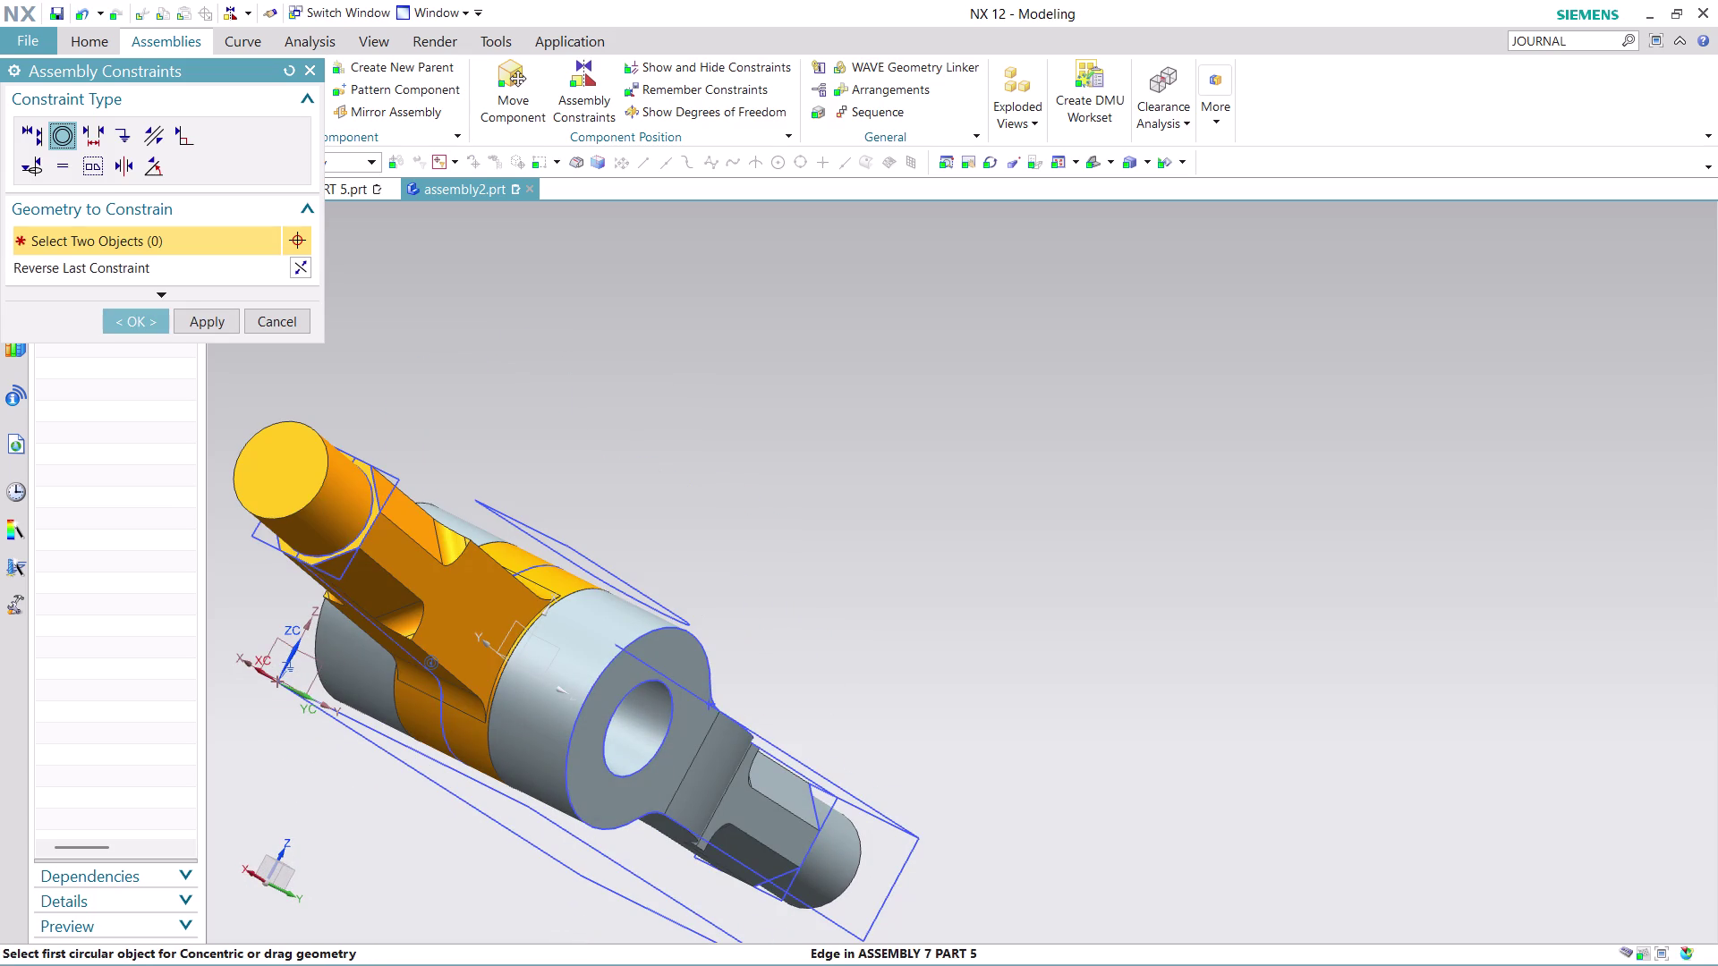
middle_drag(759, 507, 764, 586)
scroll(down, 3)
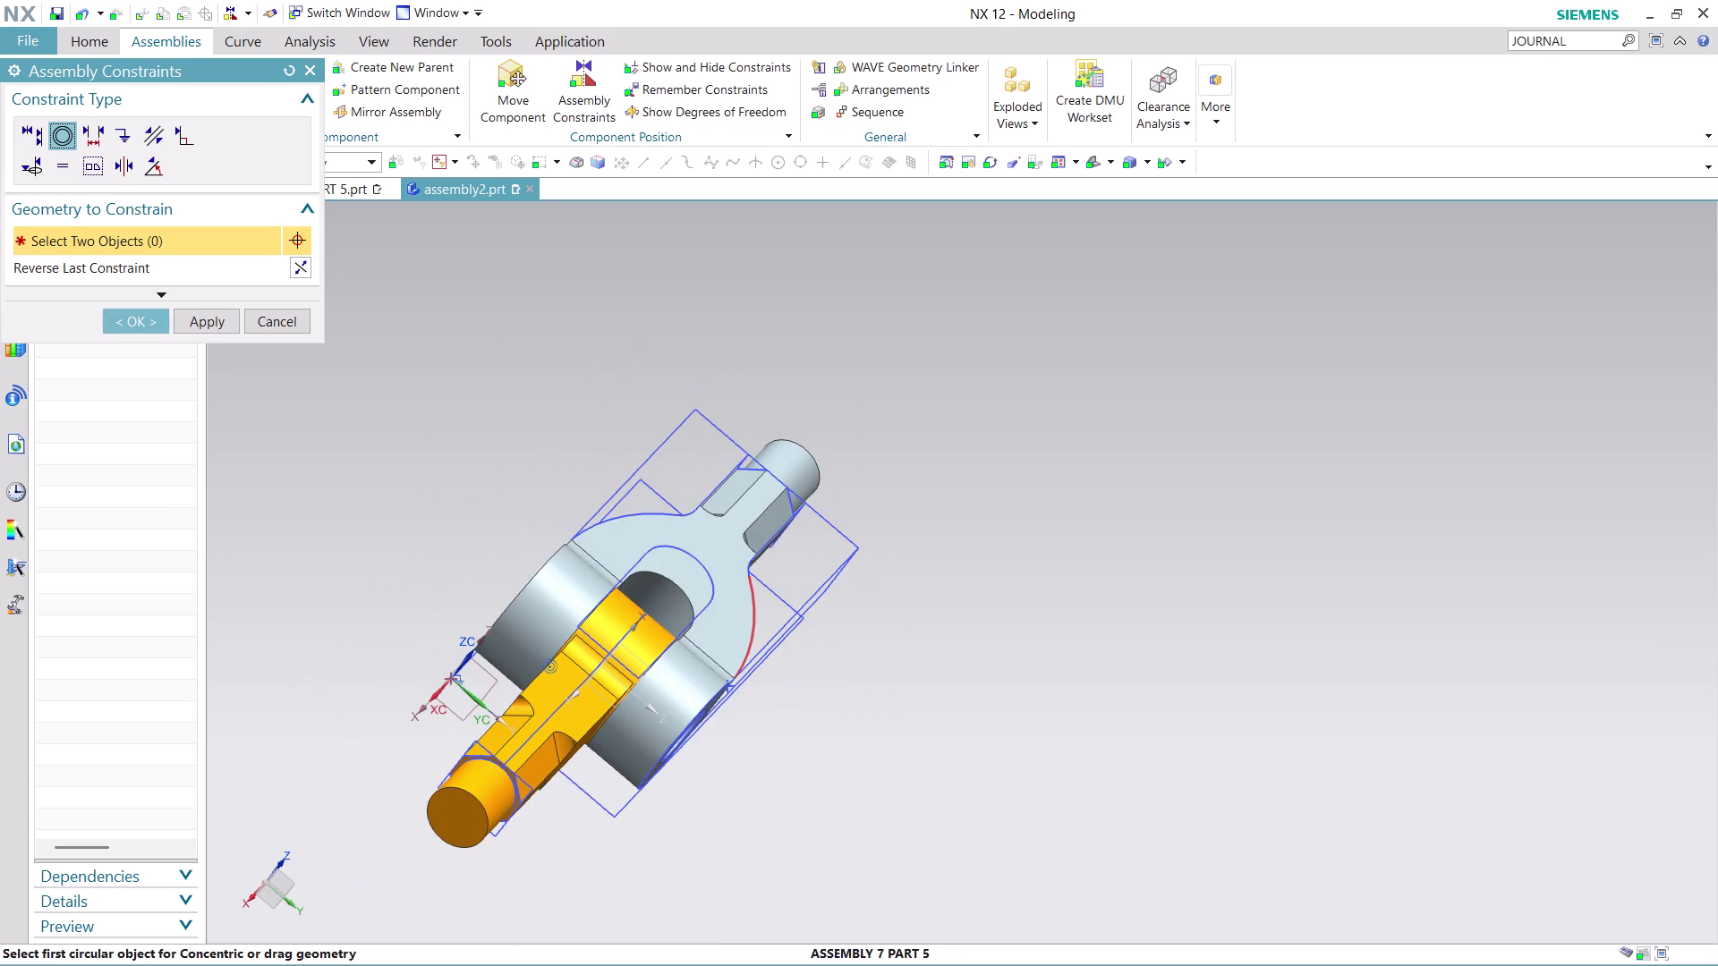
scroll(down, 3)
click(137, 322)
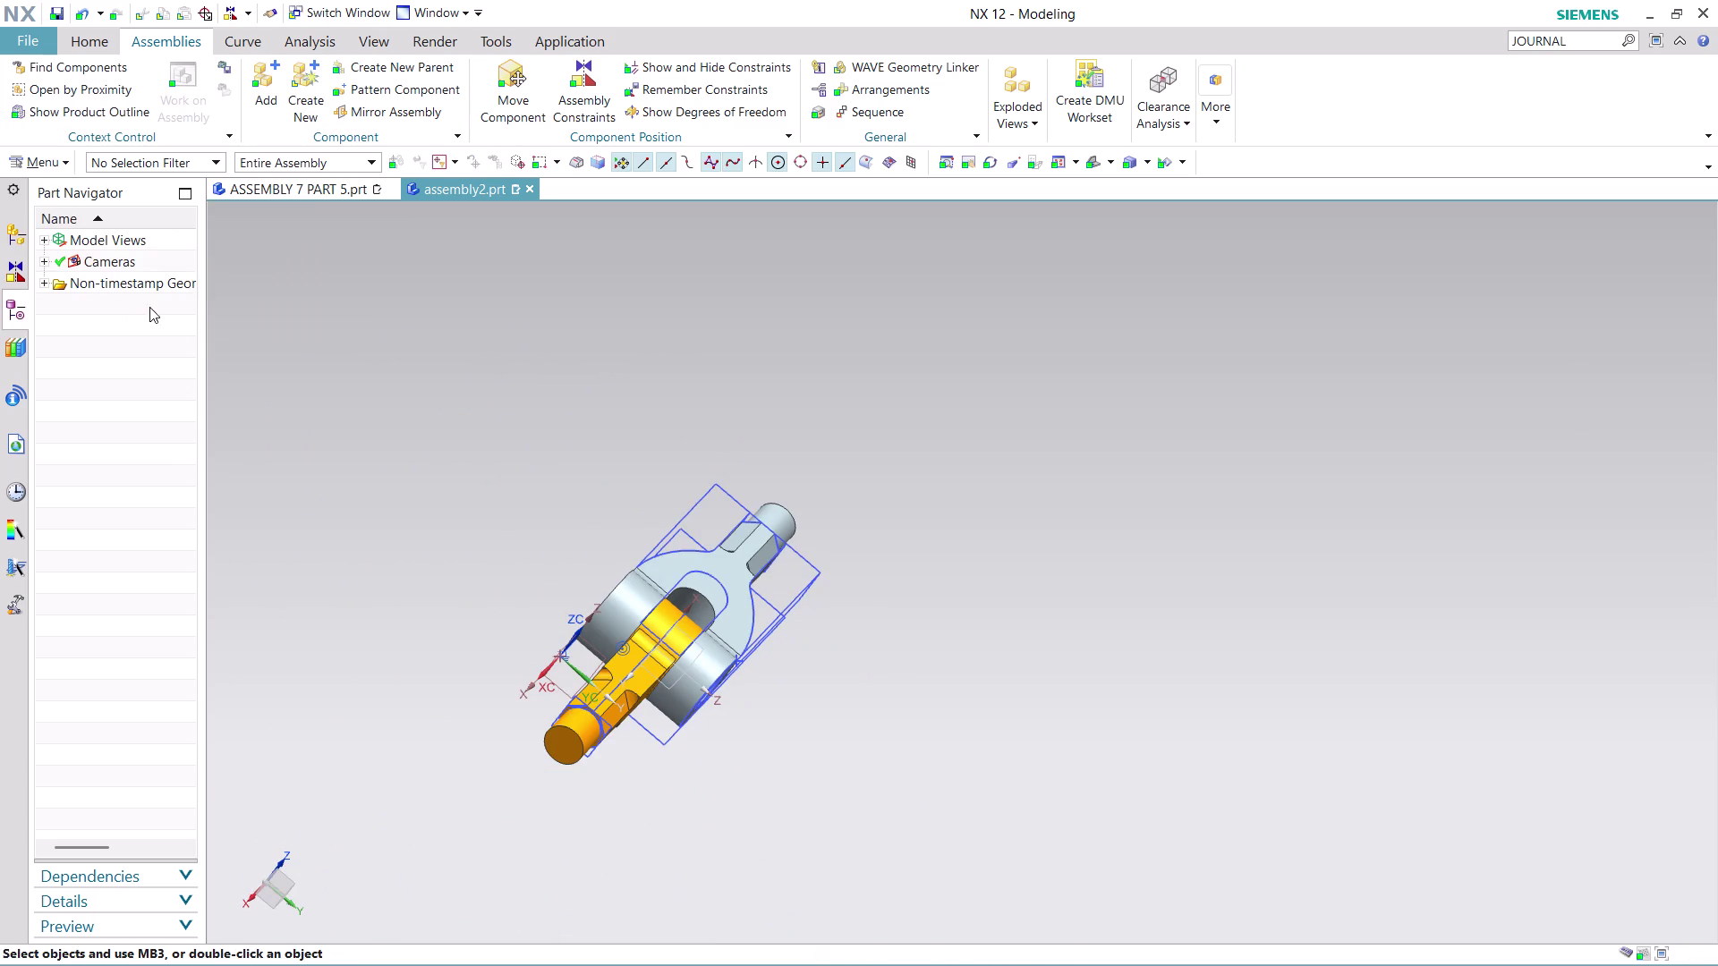
Select the orange link for moving and slide it along its axes.
click(514, 87)
click(614, 695)
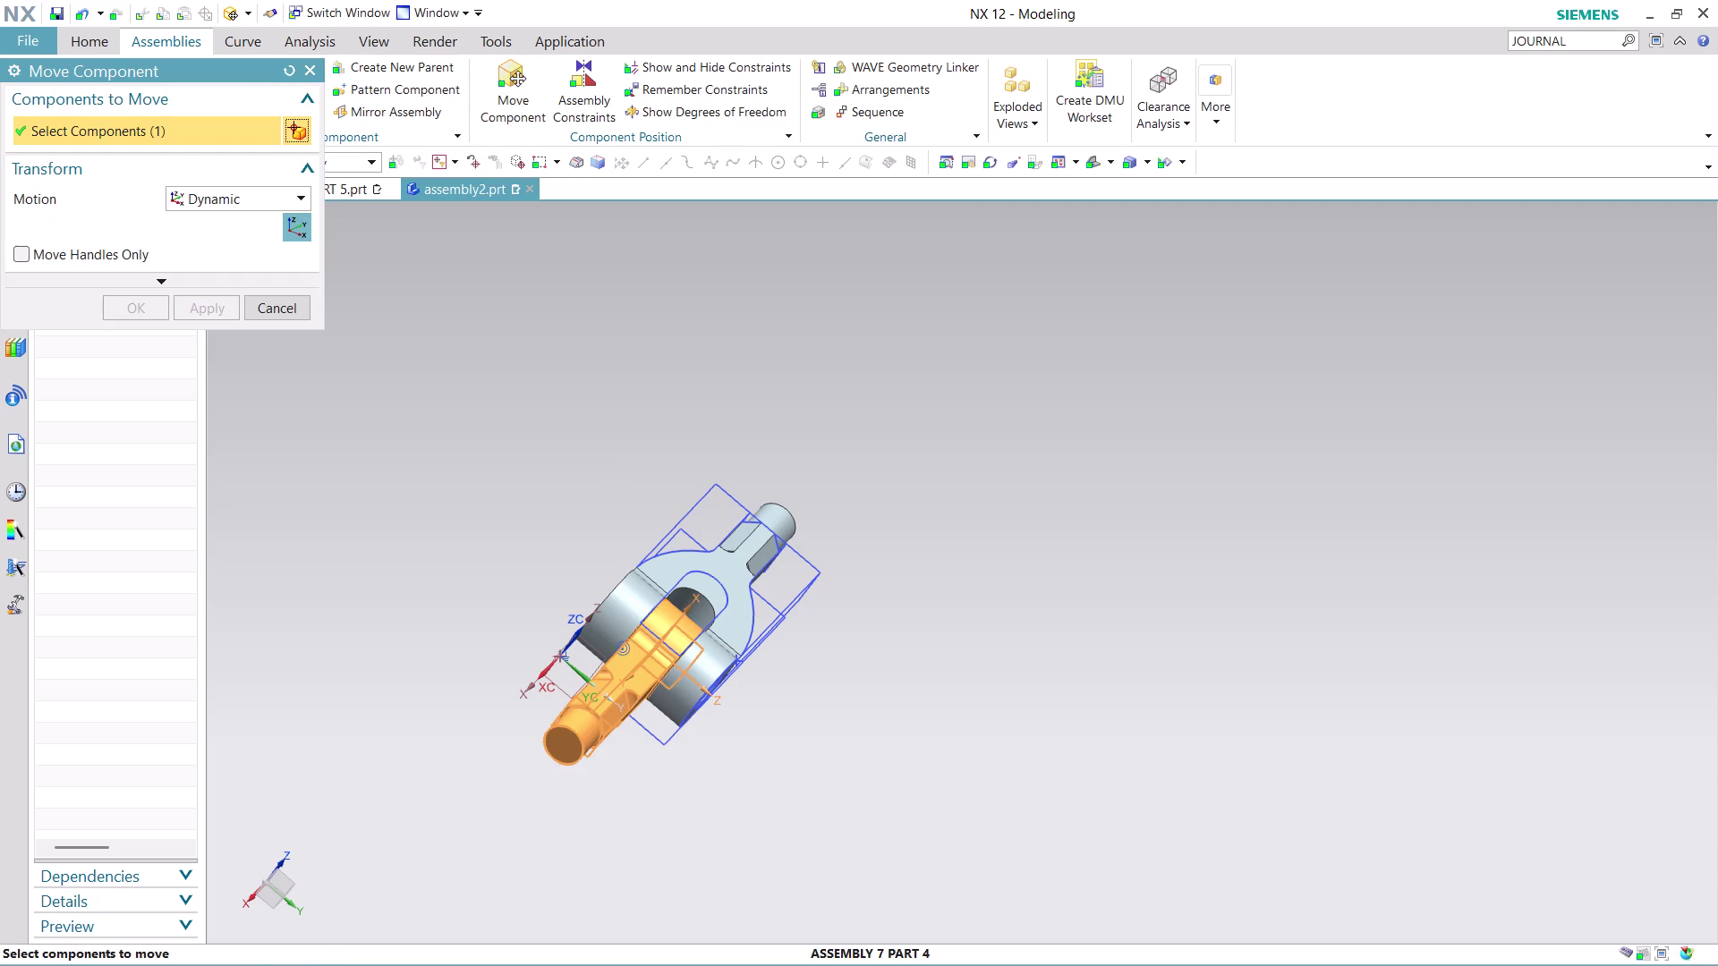
click(295, 229)
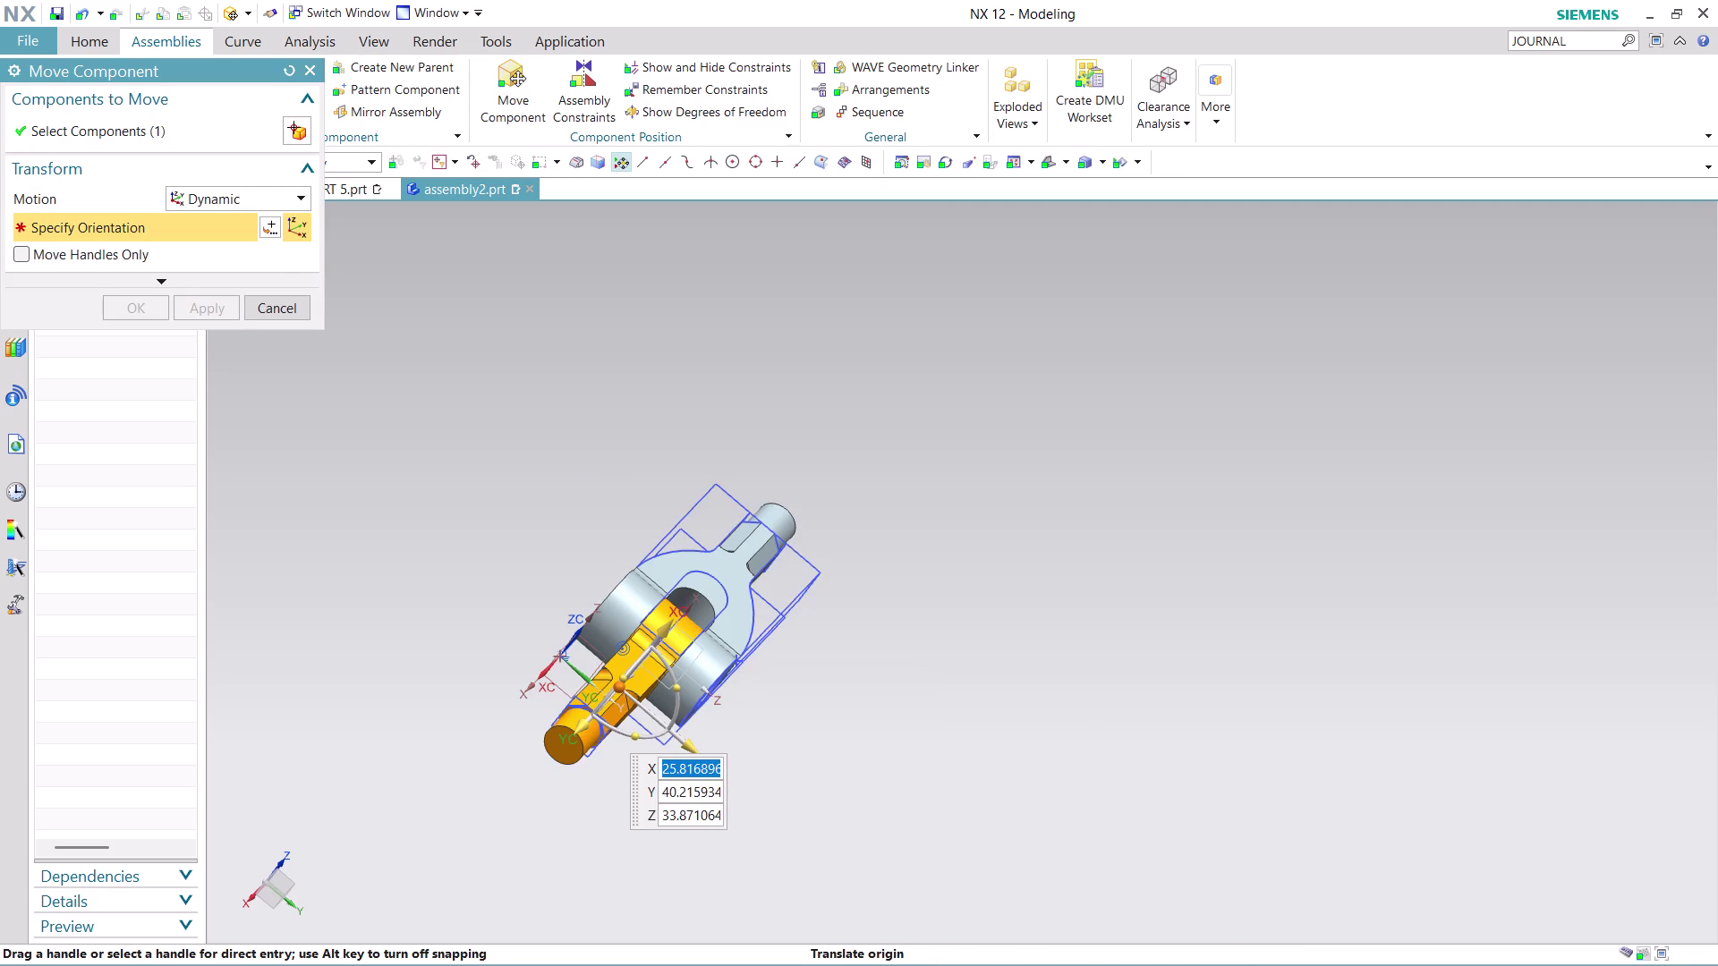
drag(659, 641, 688, 591)
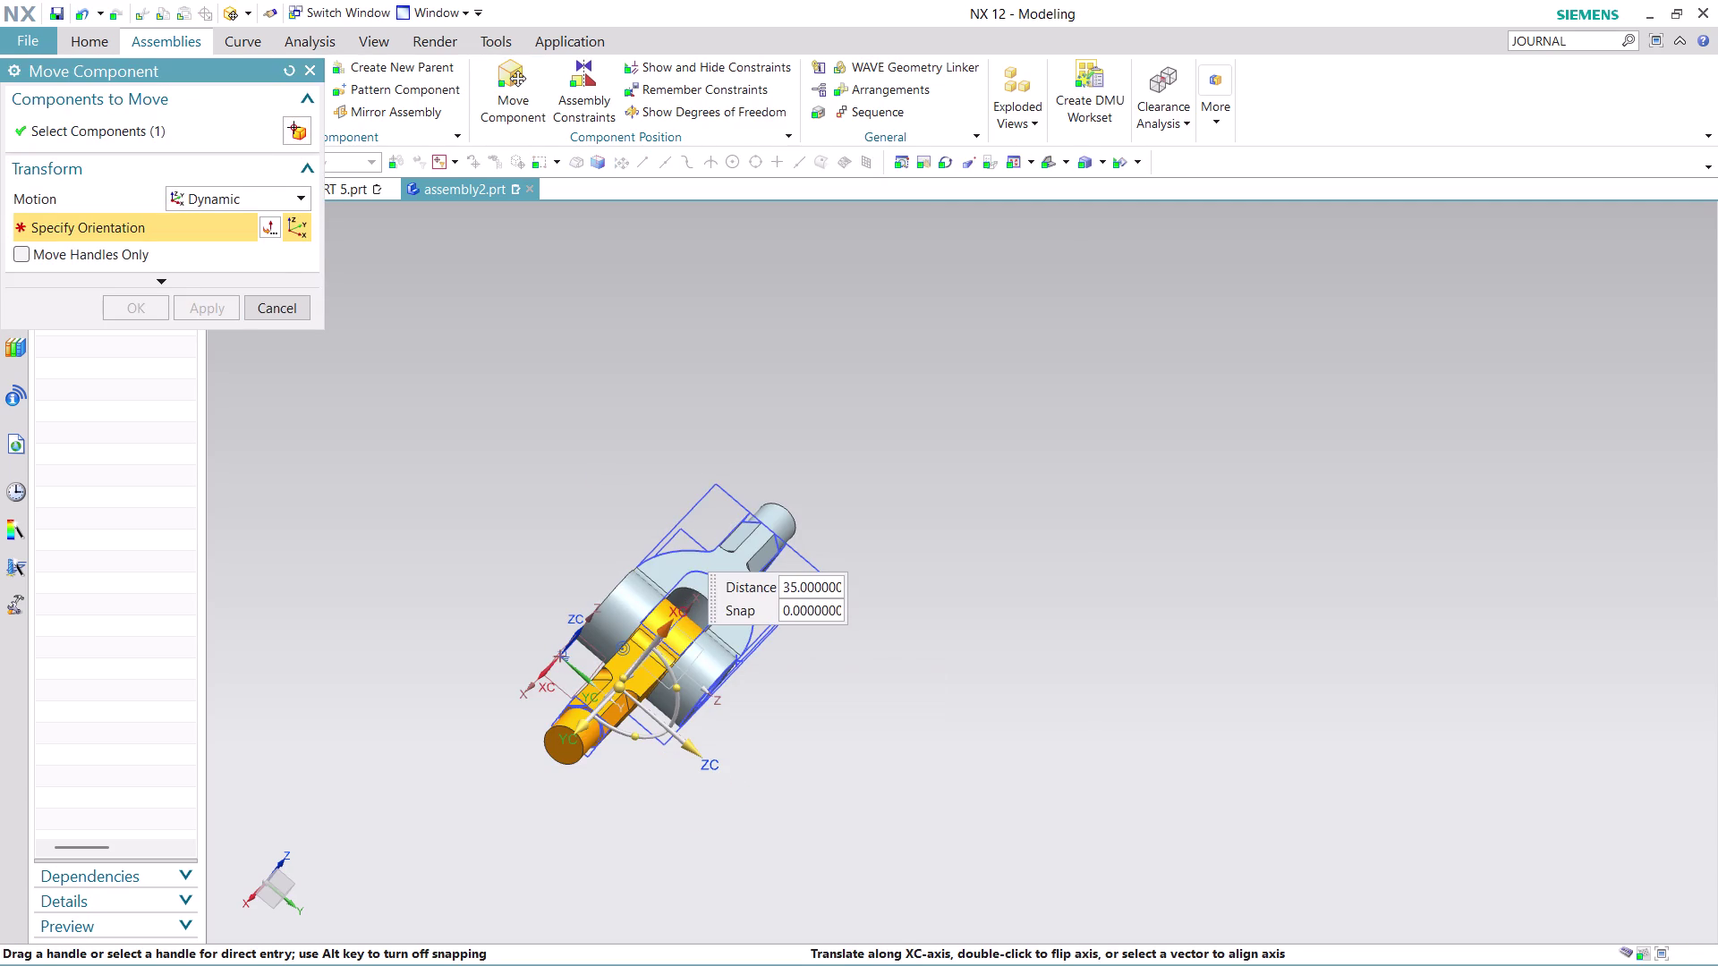
drag(688, 591, 726, 552)
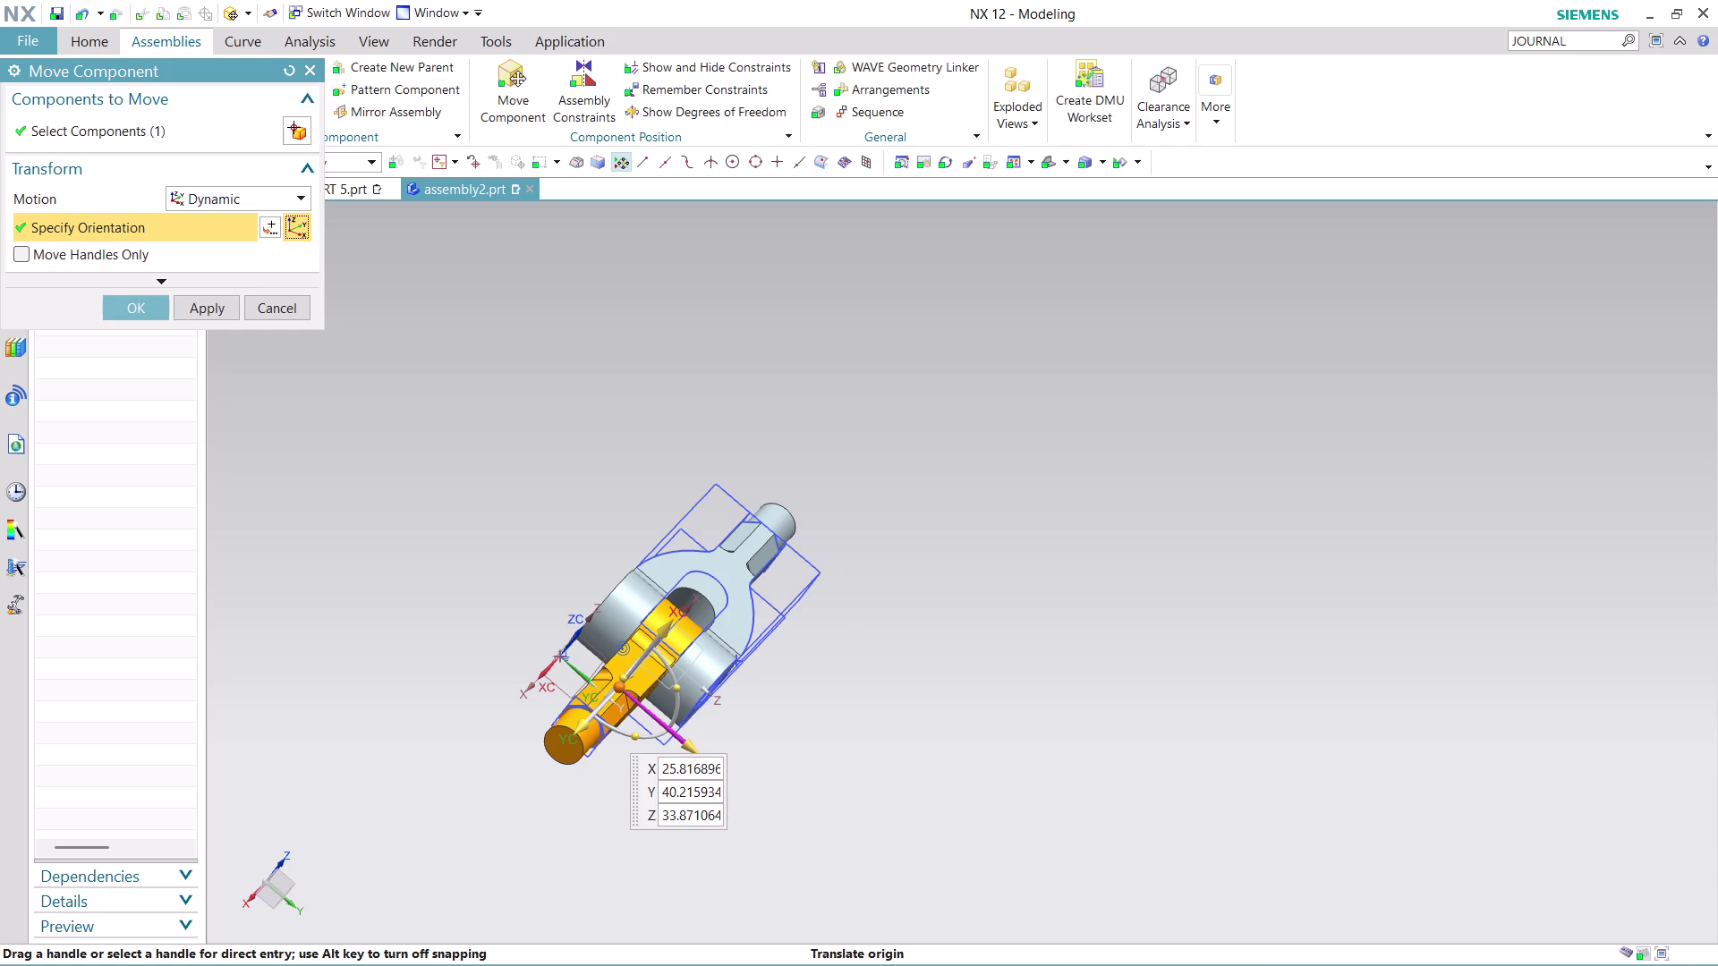
drag(632, 737, 648, 747)
drag(574, 740, 565, 761)
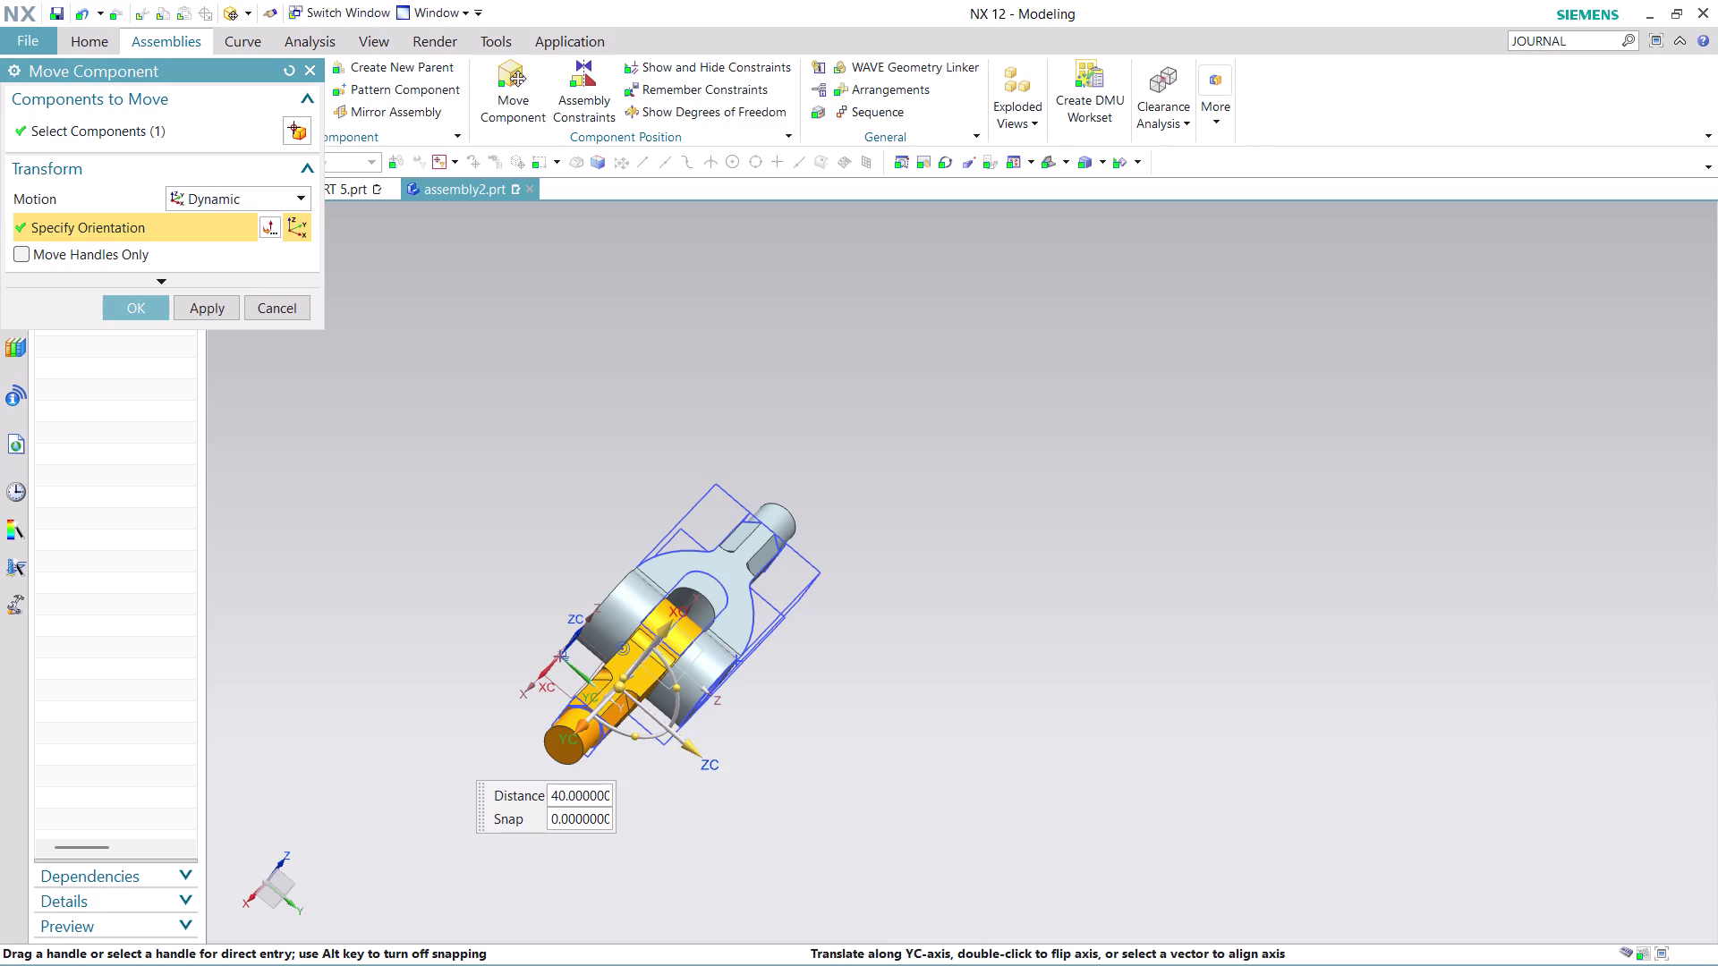
drag(565, 761, 560, 779)
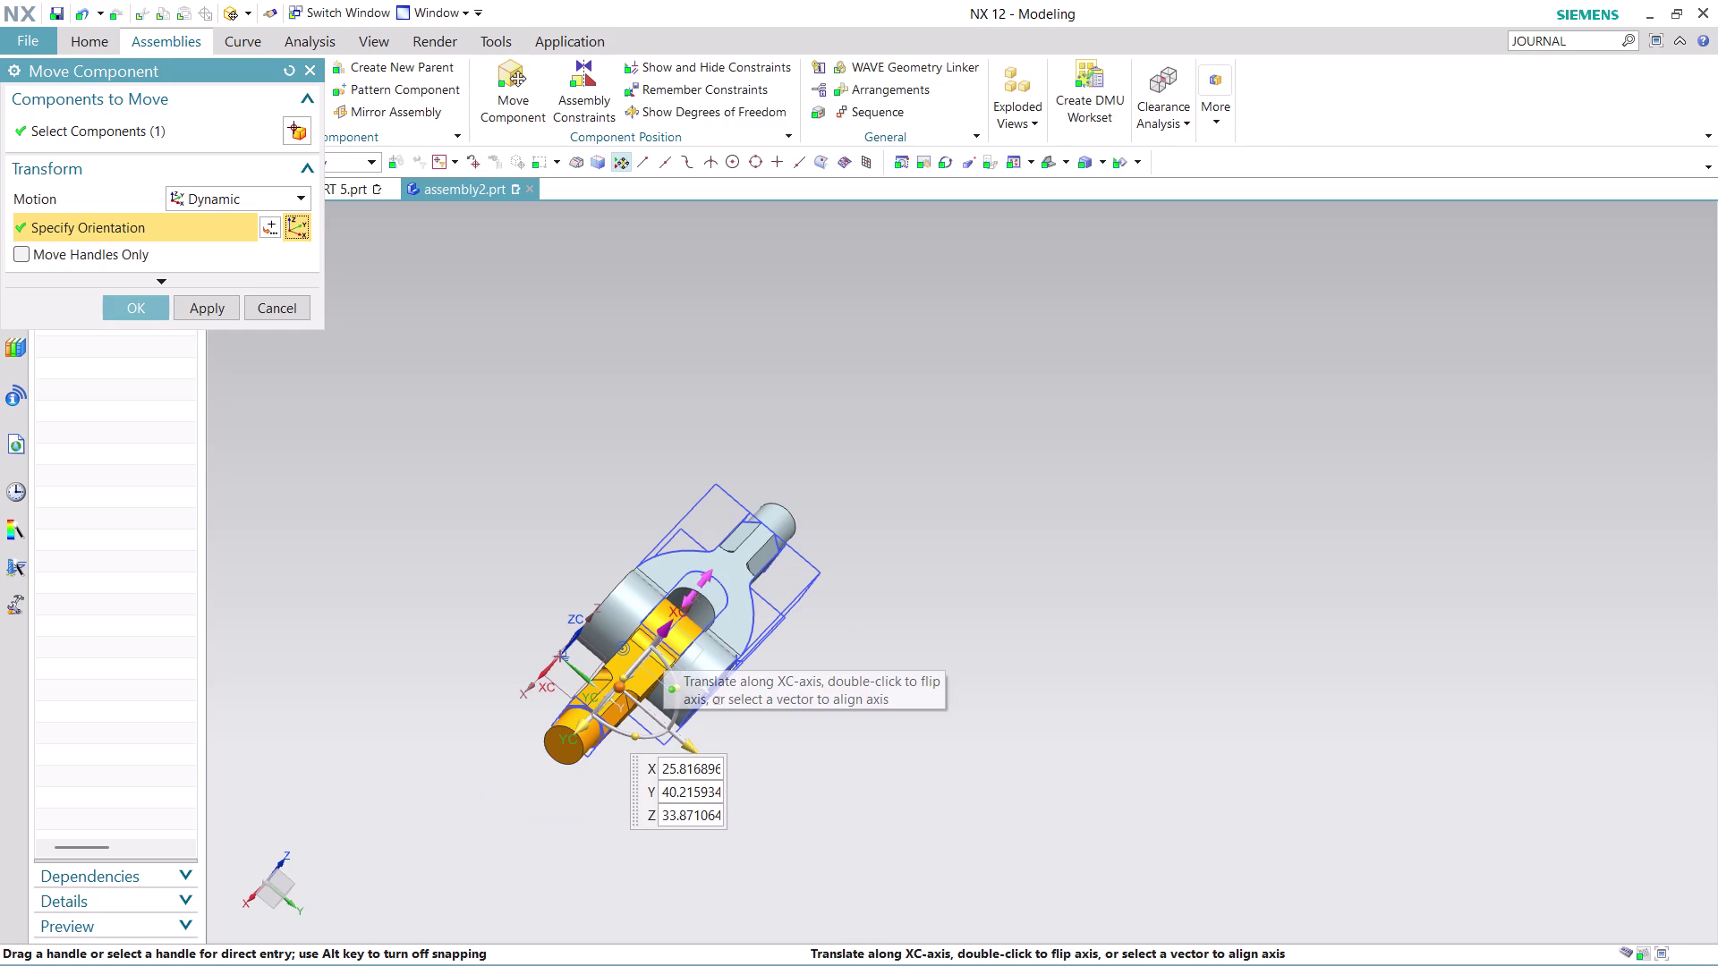
drag(663, 647, 693, 599)
Rotate the link upward about the hole and apply the move.
middle_drag(769, 691, 749, 663)
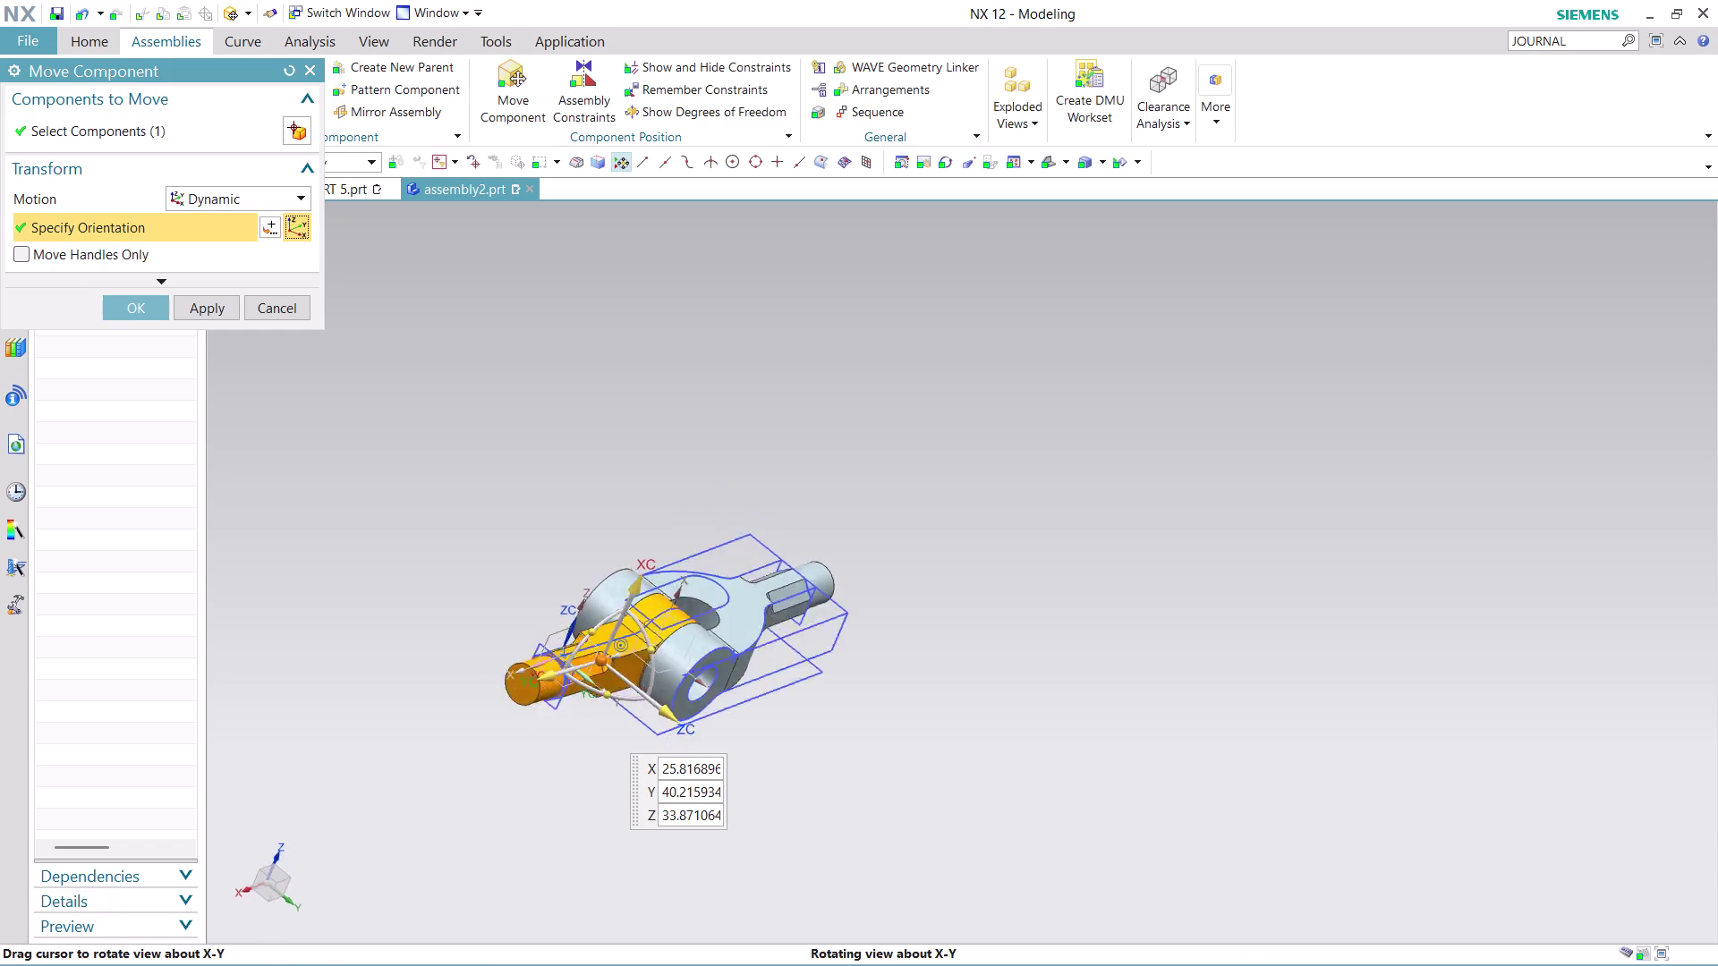
middle_drag(749, 662, 707, 623)
drag(529, 581, 616, 528)
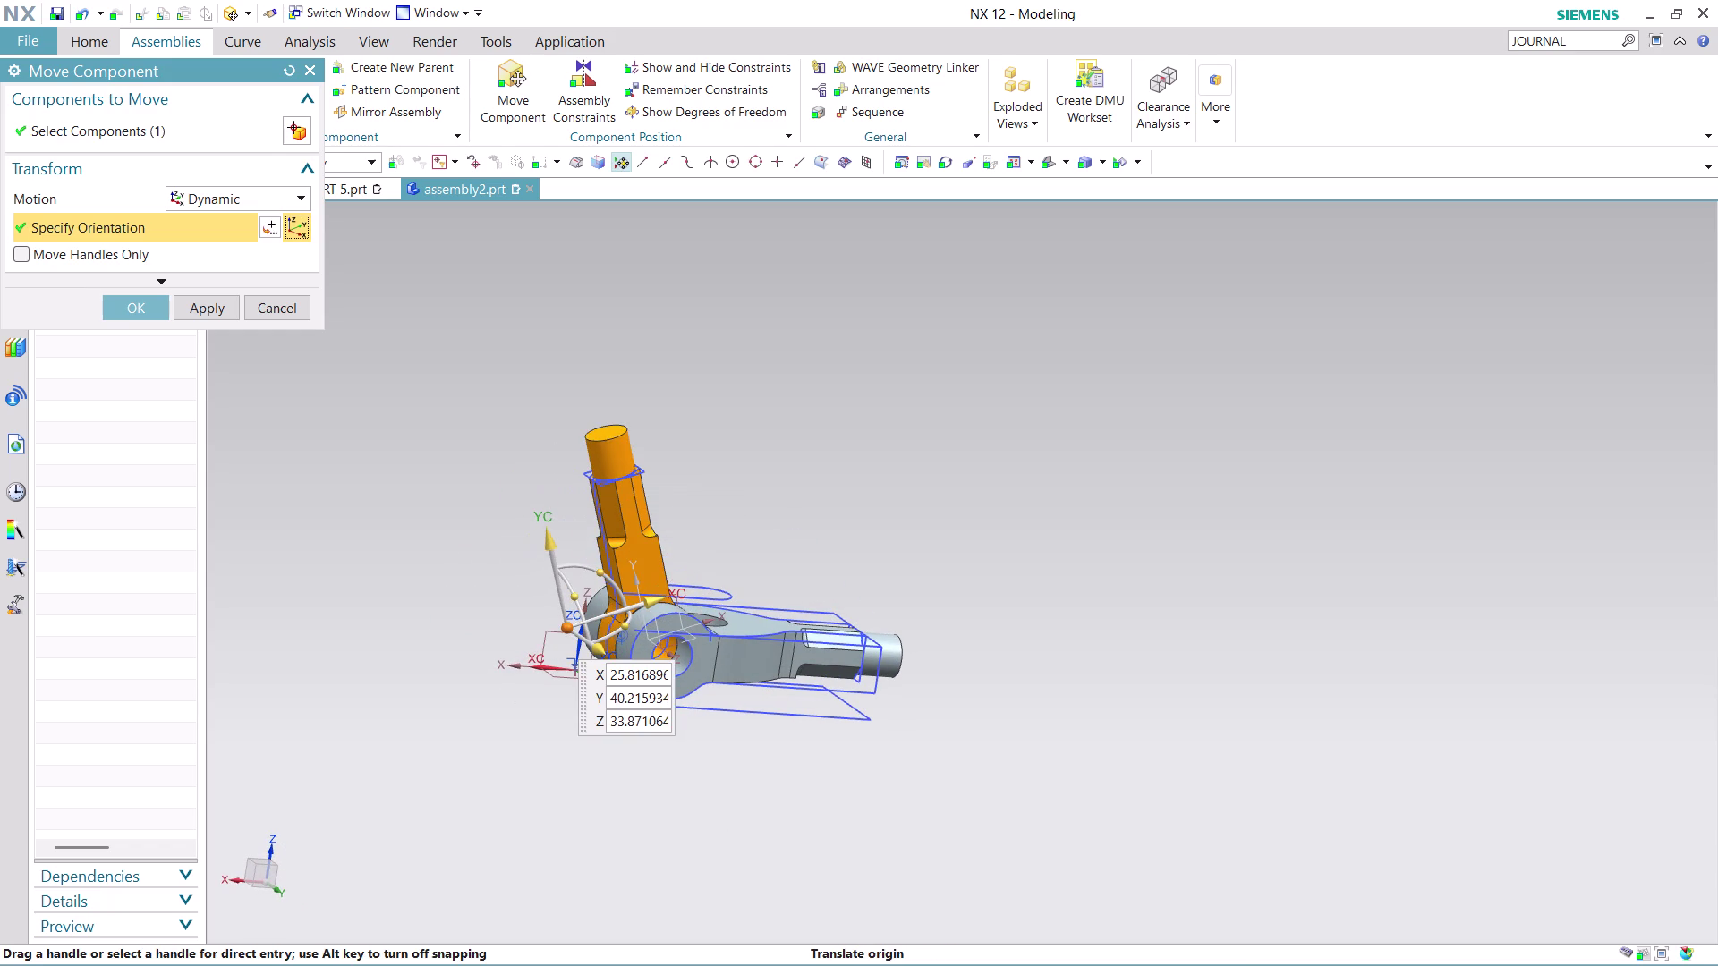
click(141, 305)
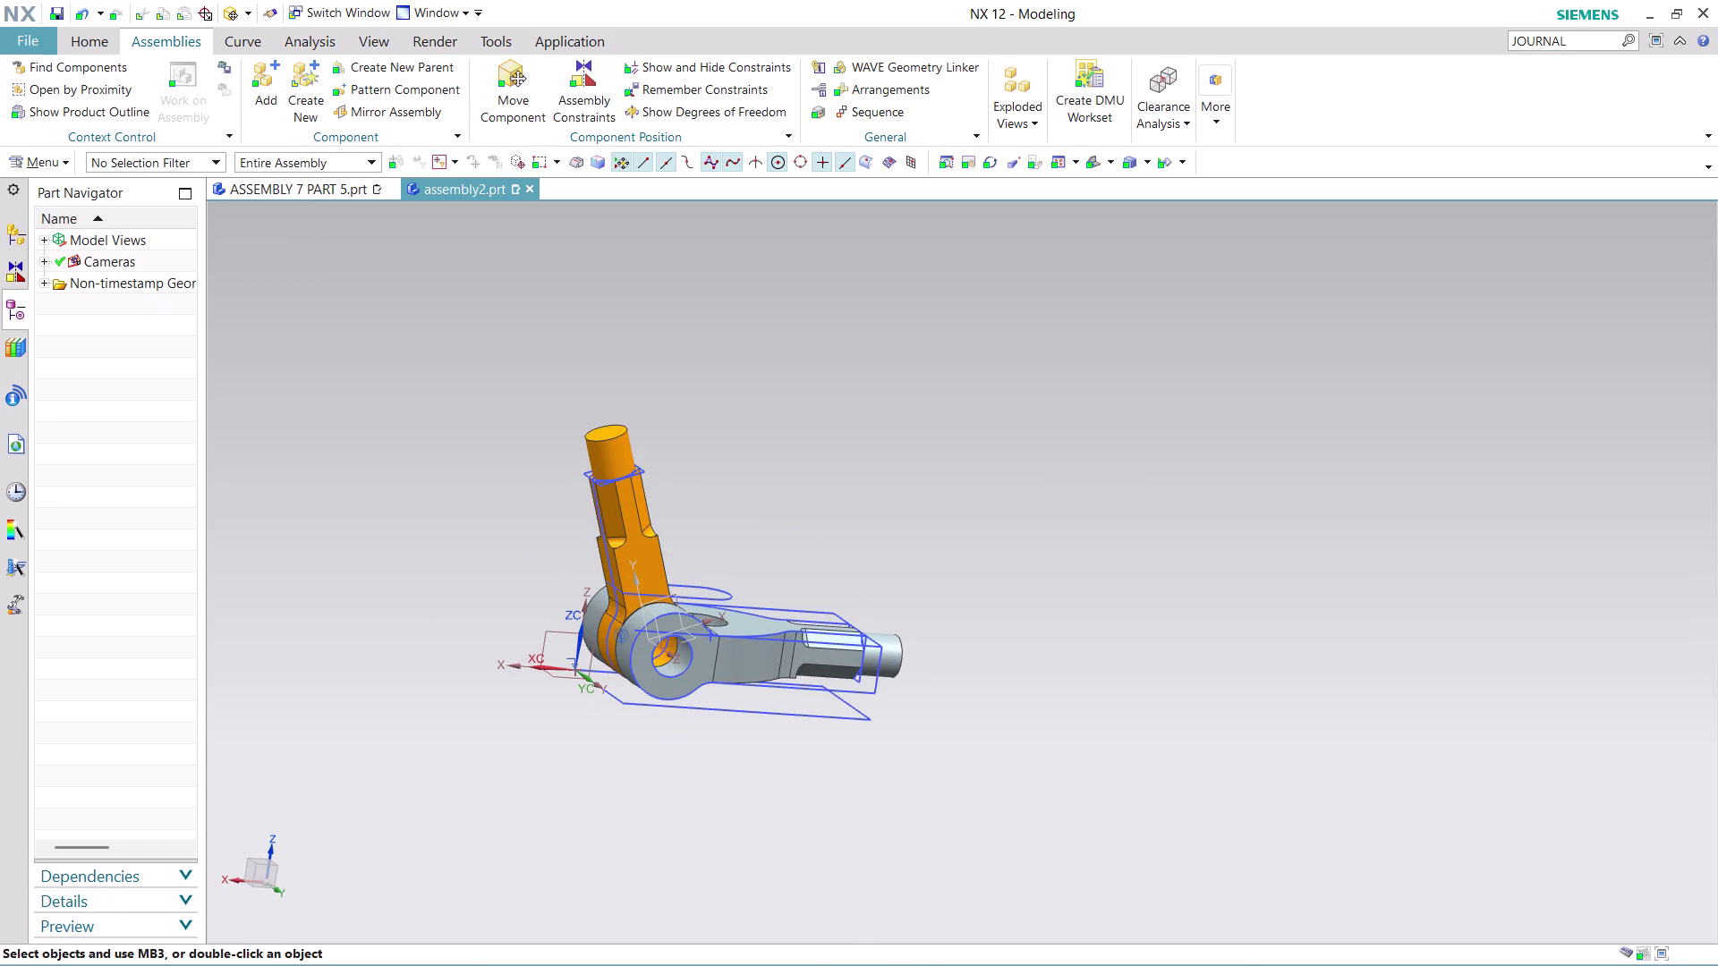
Start adding another component and browse the part file list.
middle_drag(821, 464, 773, 502)
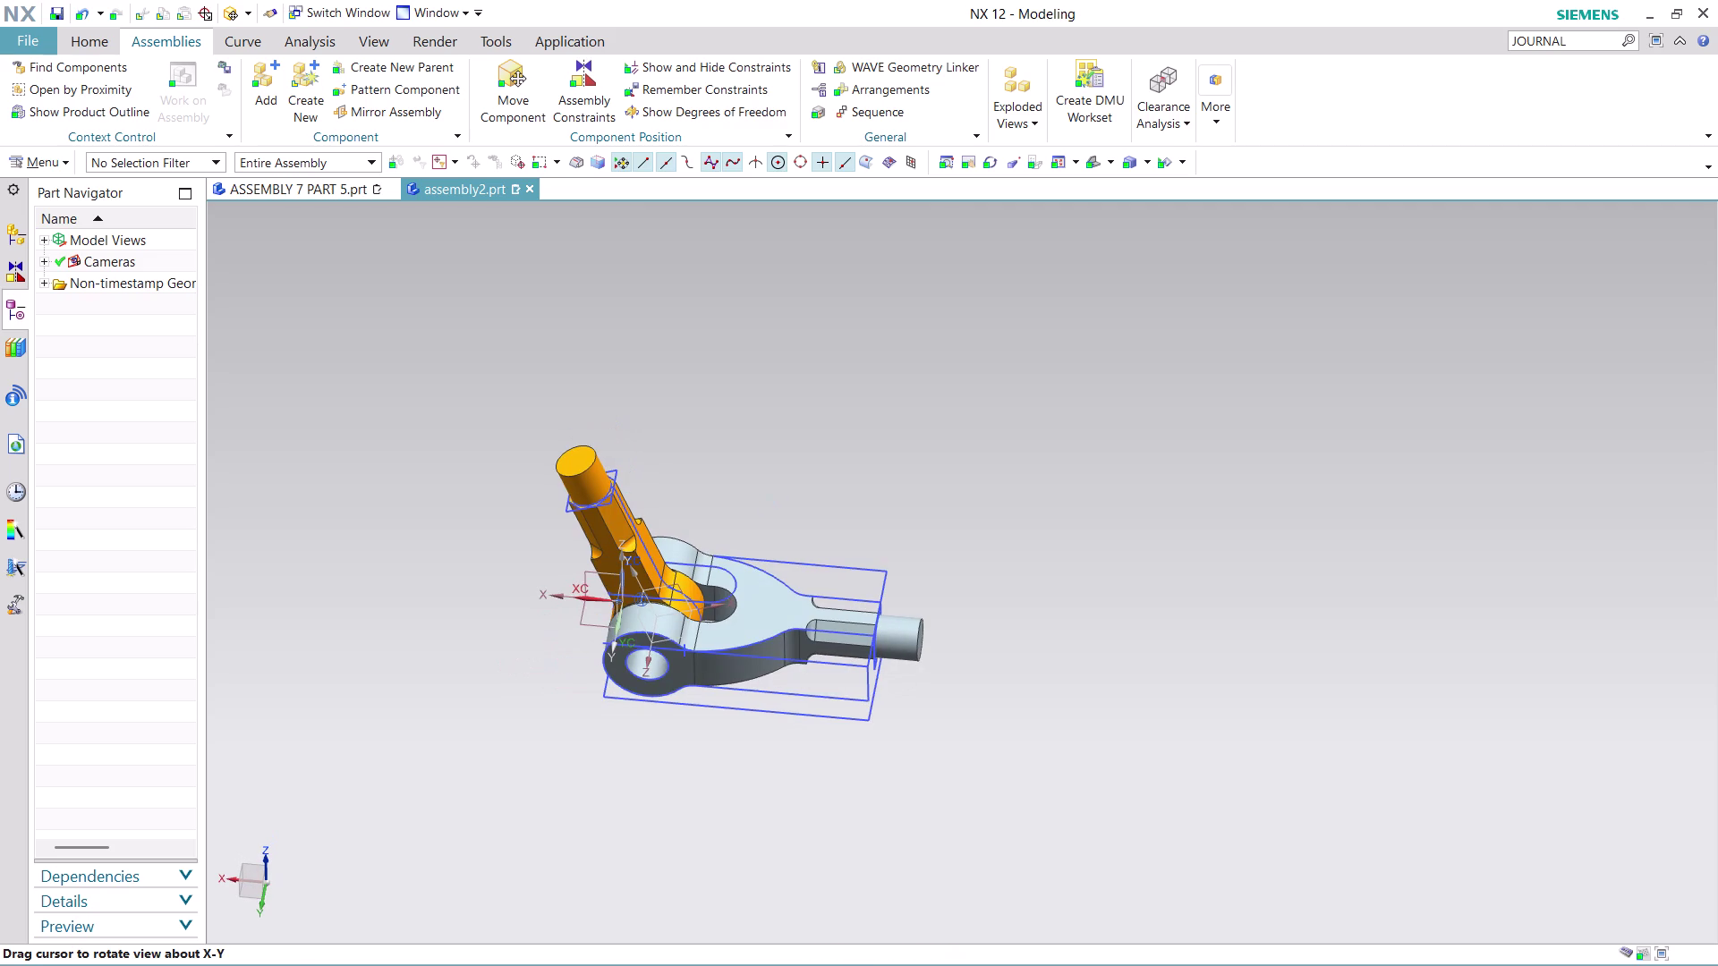
scroll(up, 3)
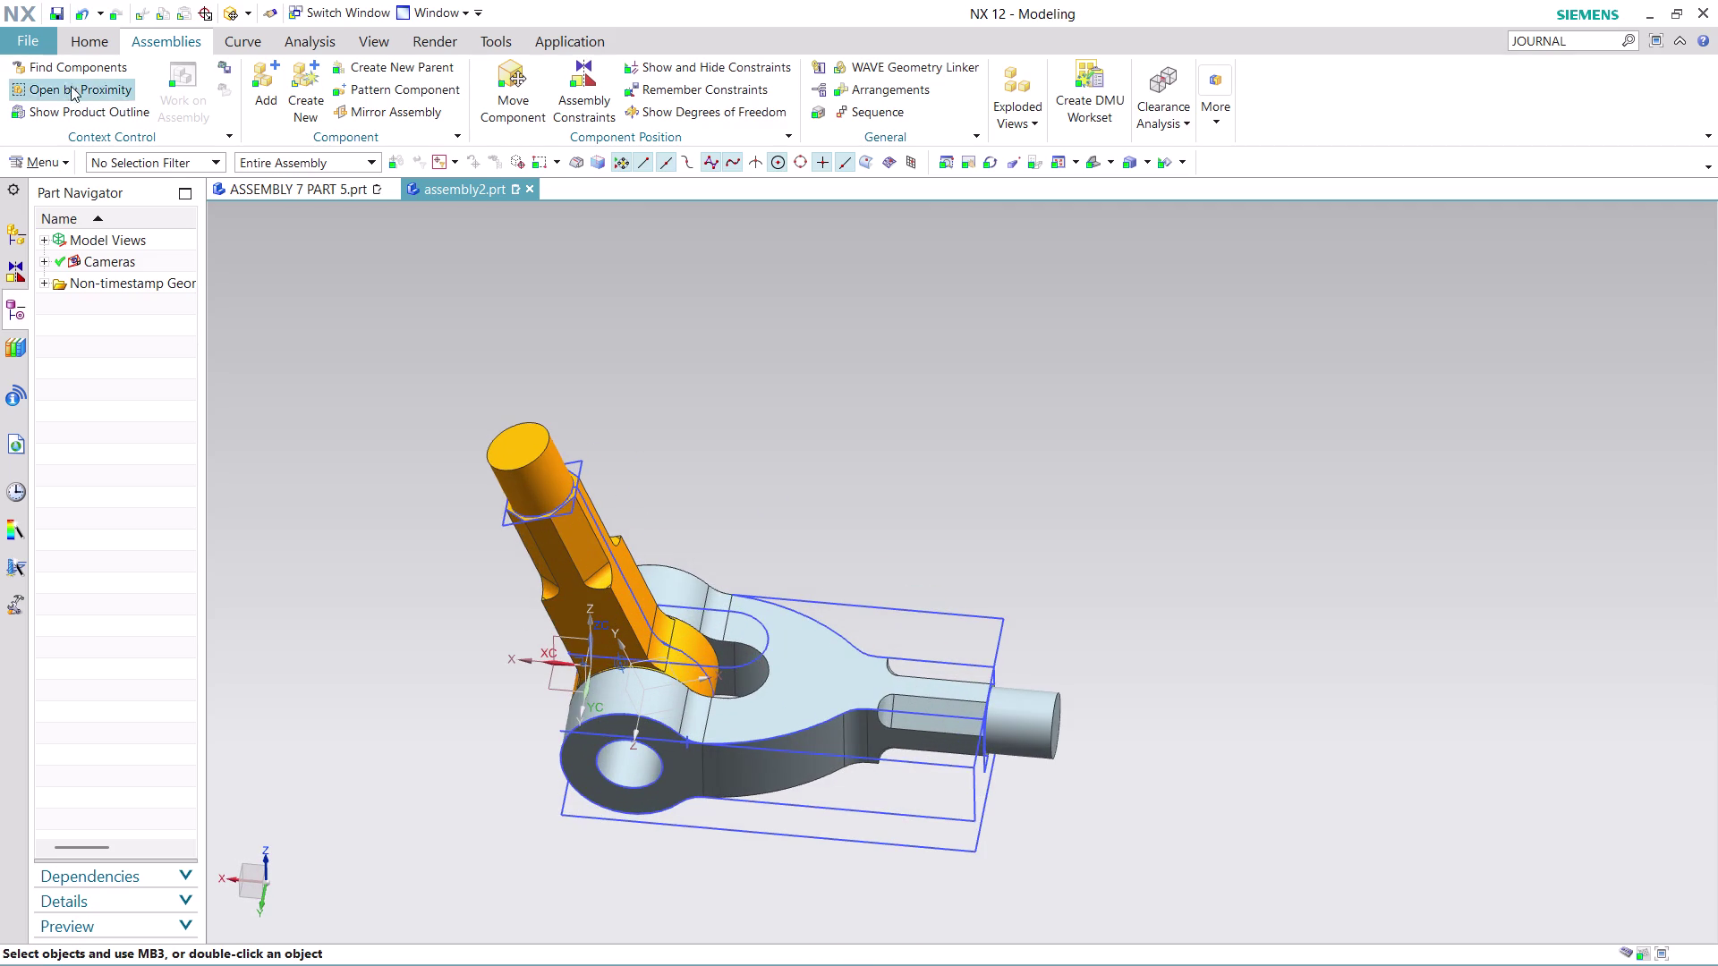
click(274, 87)
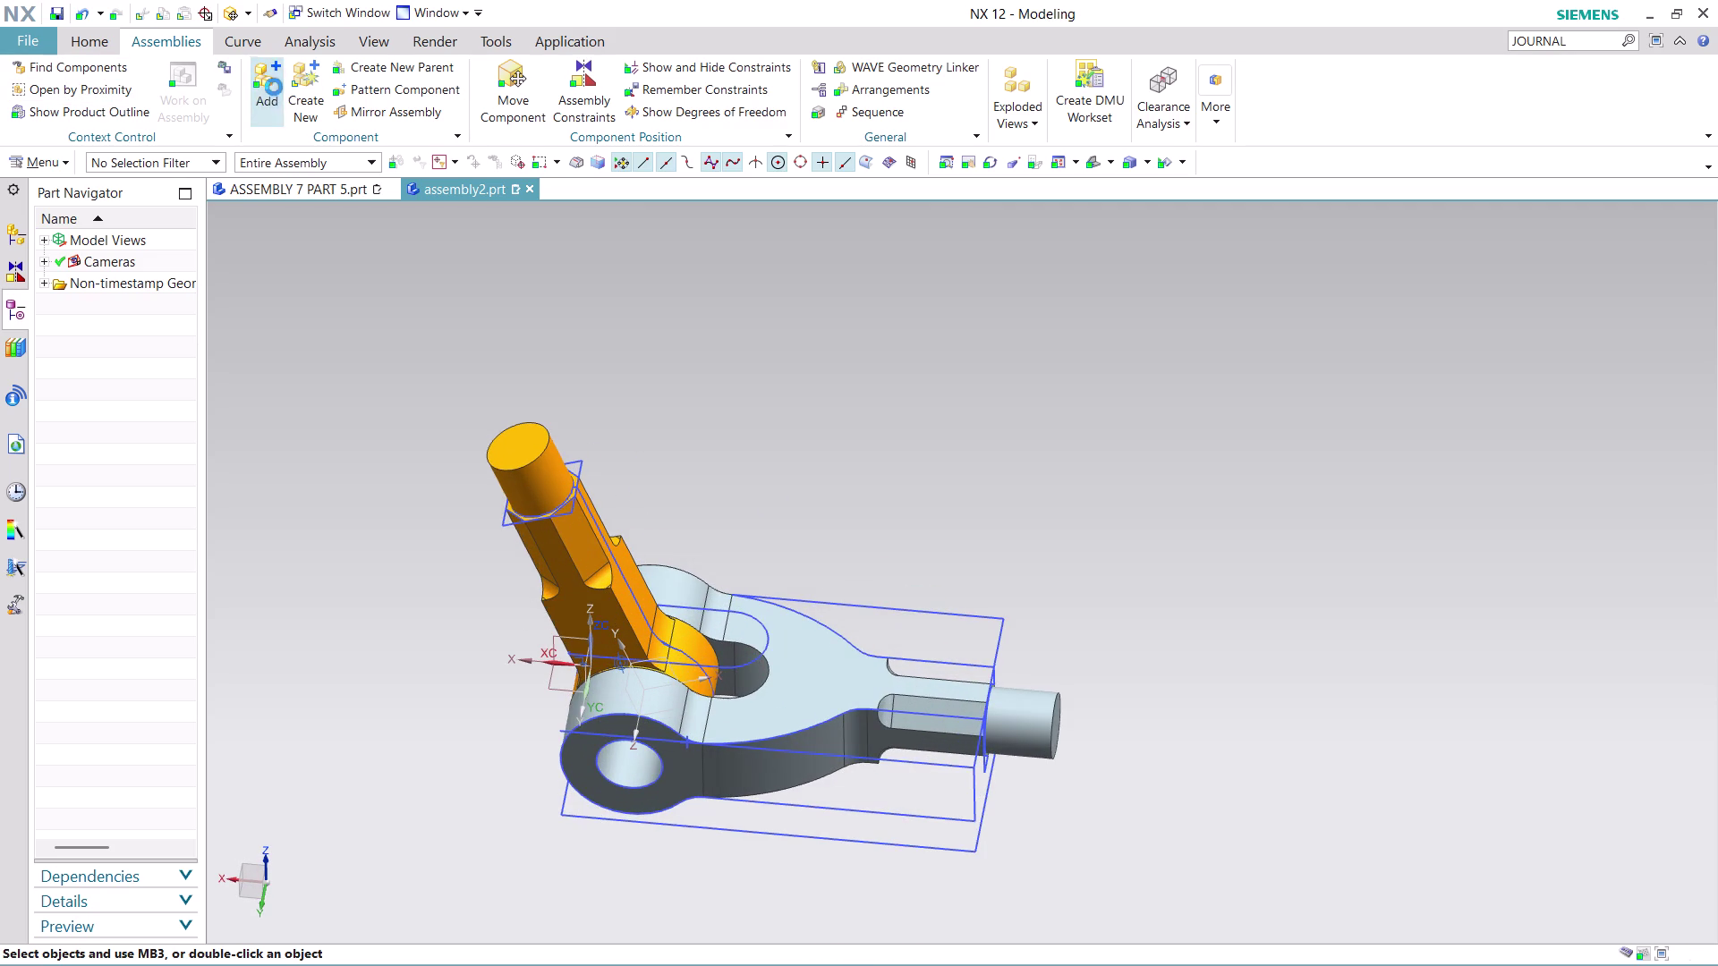
click(294, 159)
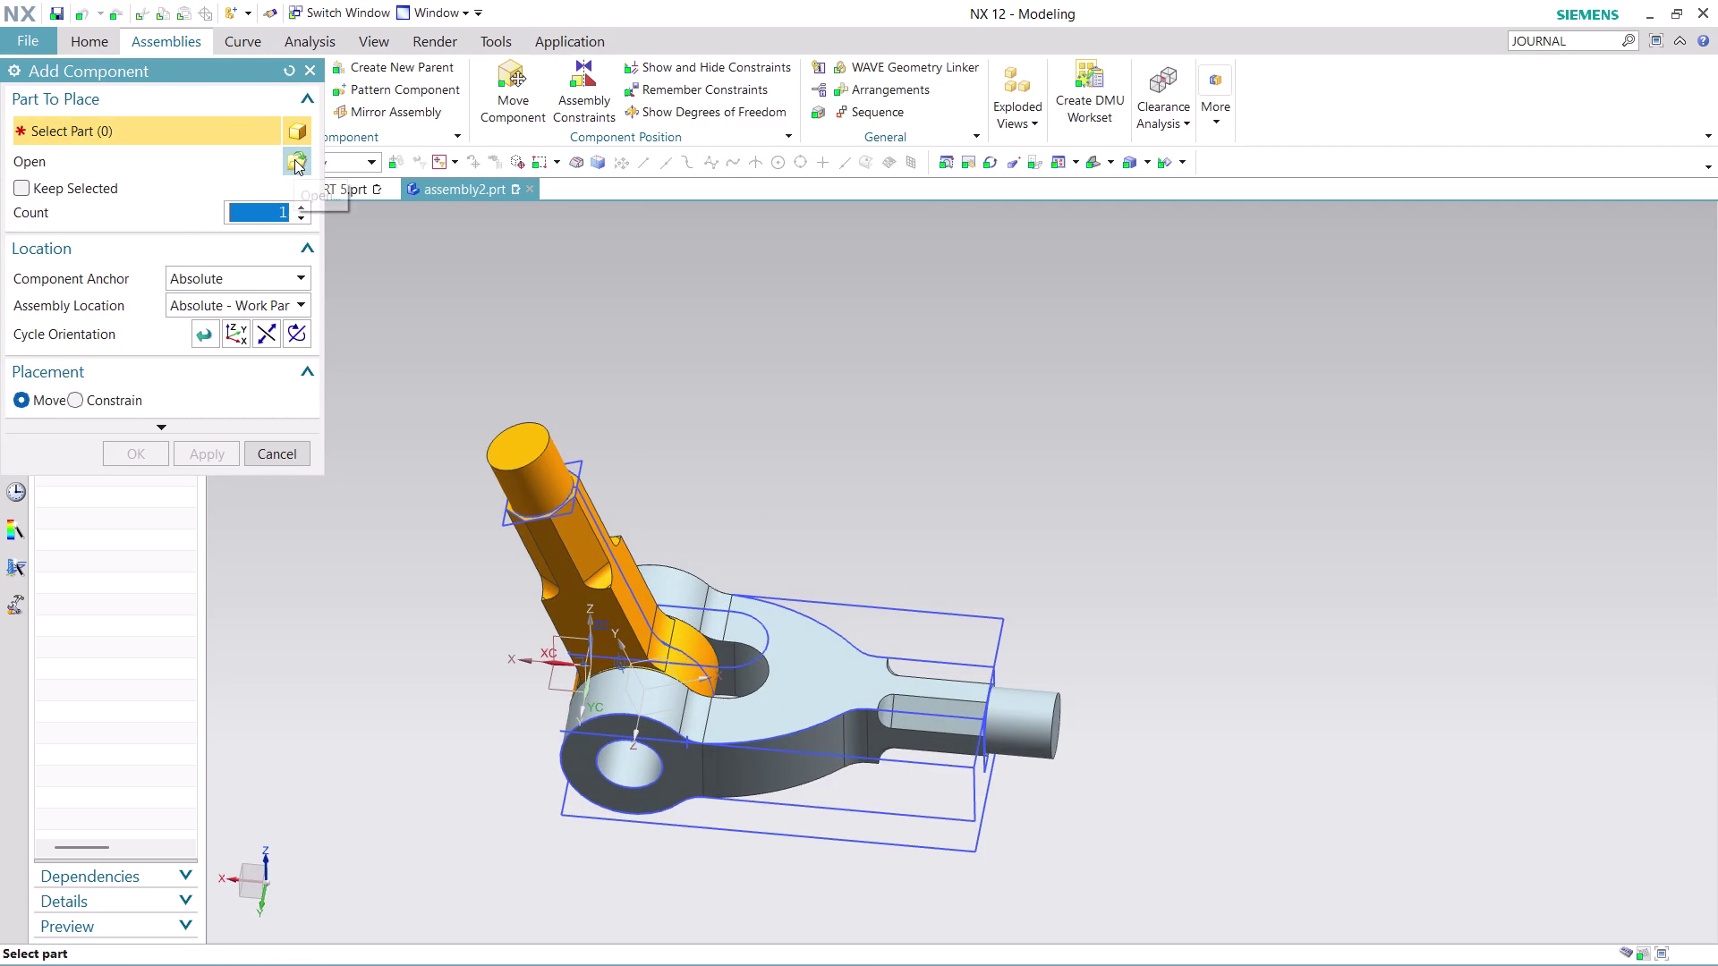
scroll(down, 3)
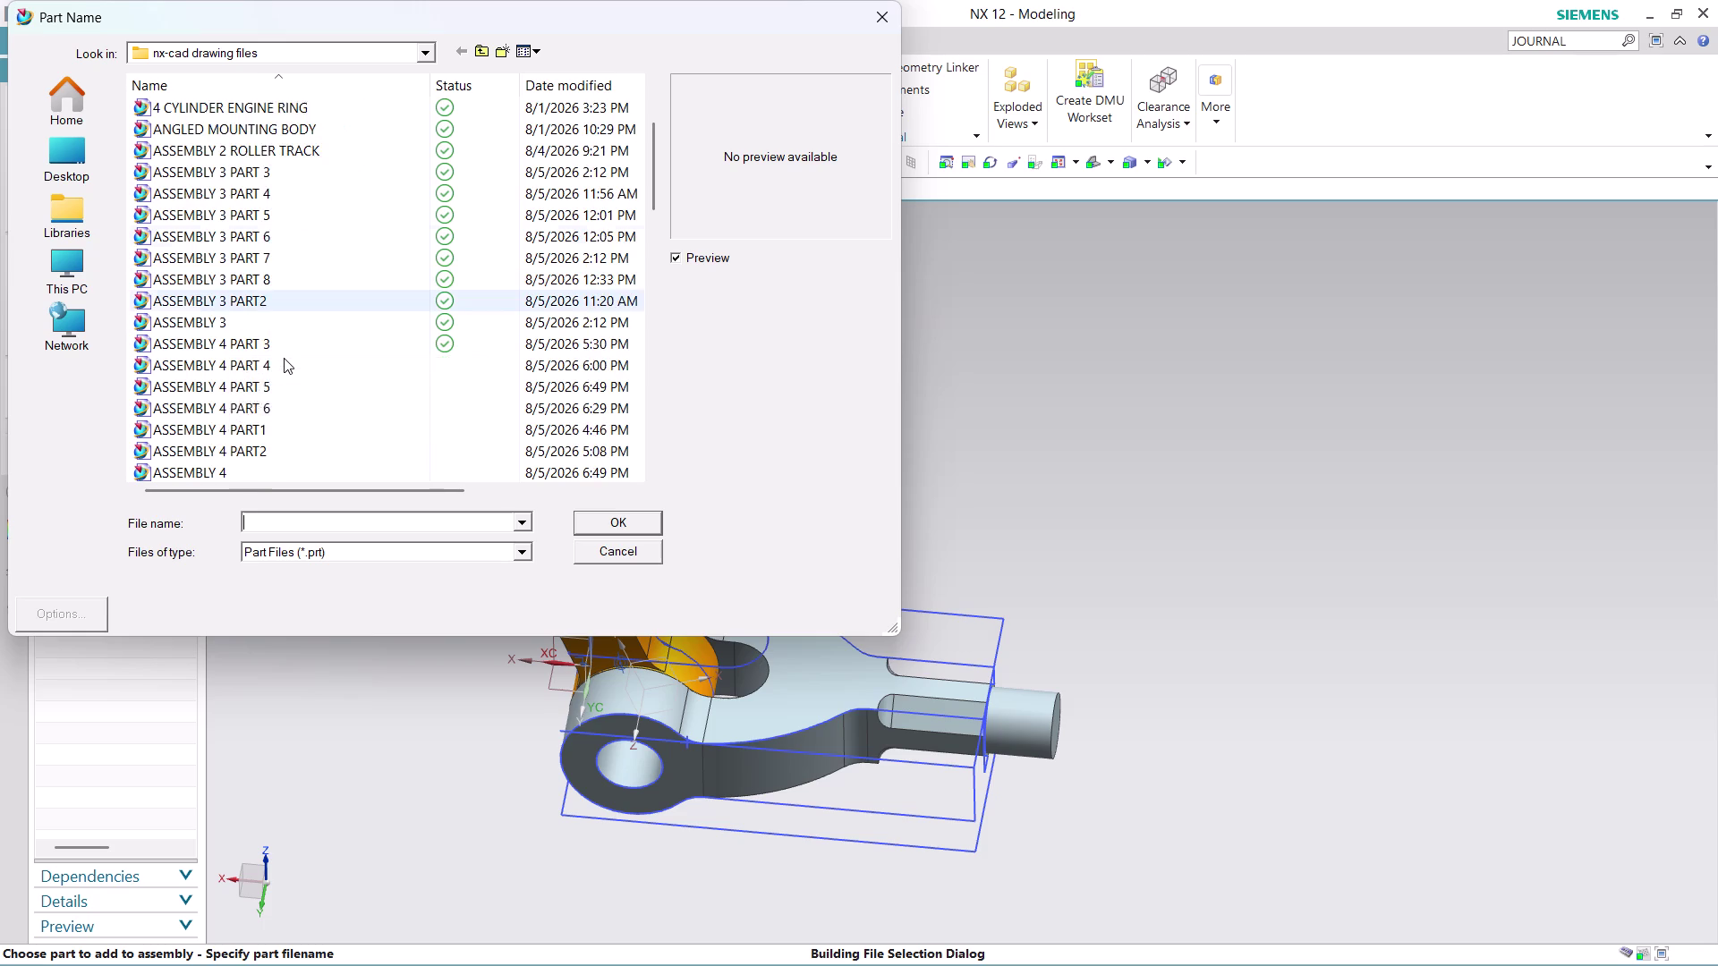
scroll(down, 3)
scroll(down, 3)
scroll(down, 3)
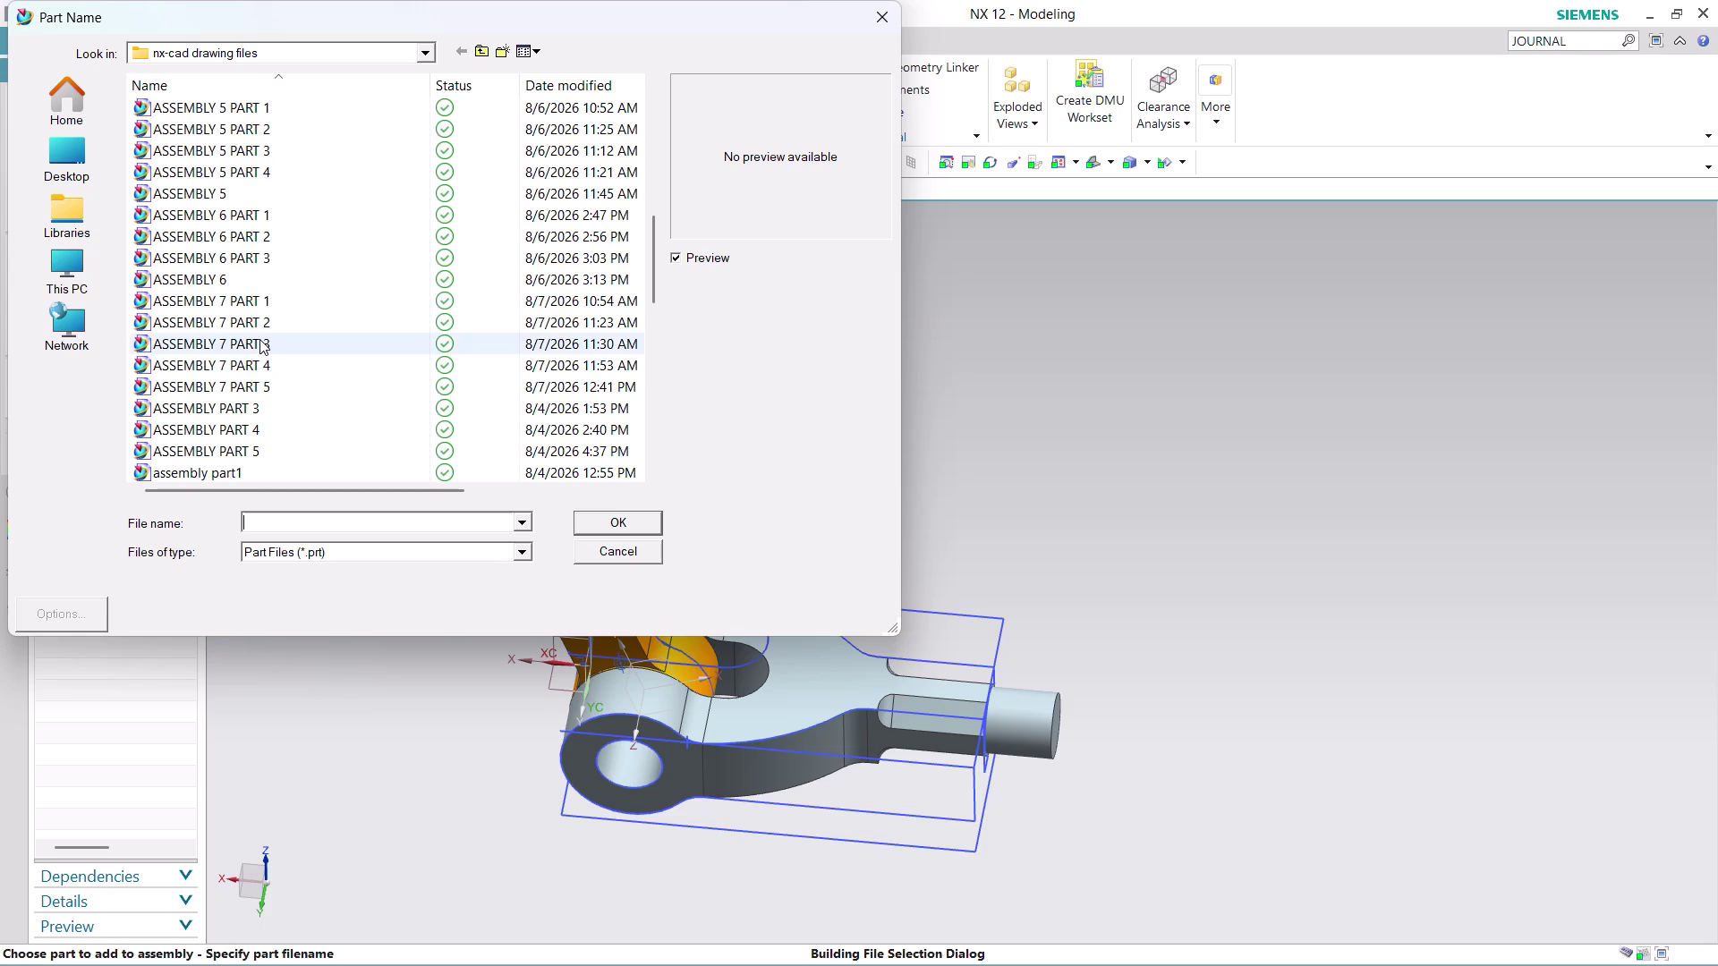
Choose ASSEMBLY 7 PART 1 and place the pin in the assembly.
click(260, 339)
click(256, 321)
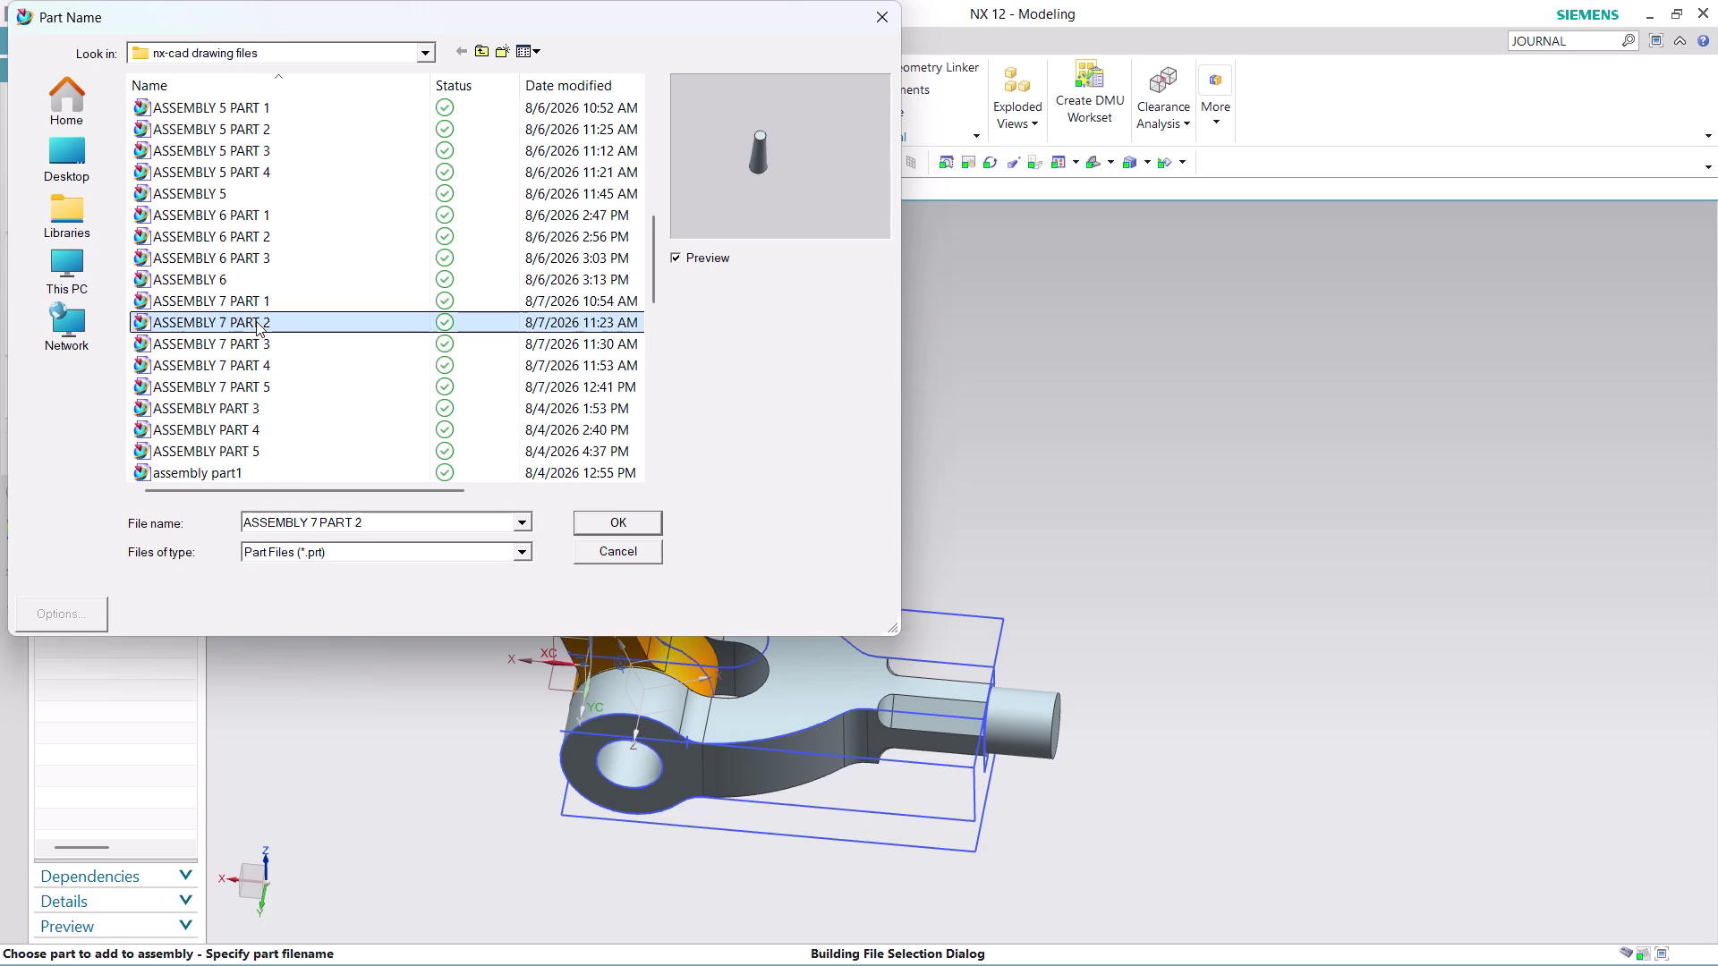
click(246, 361)
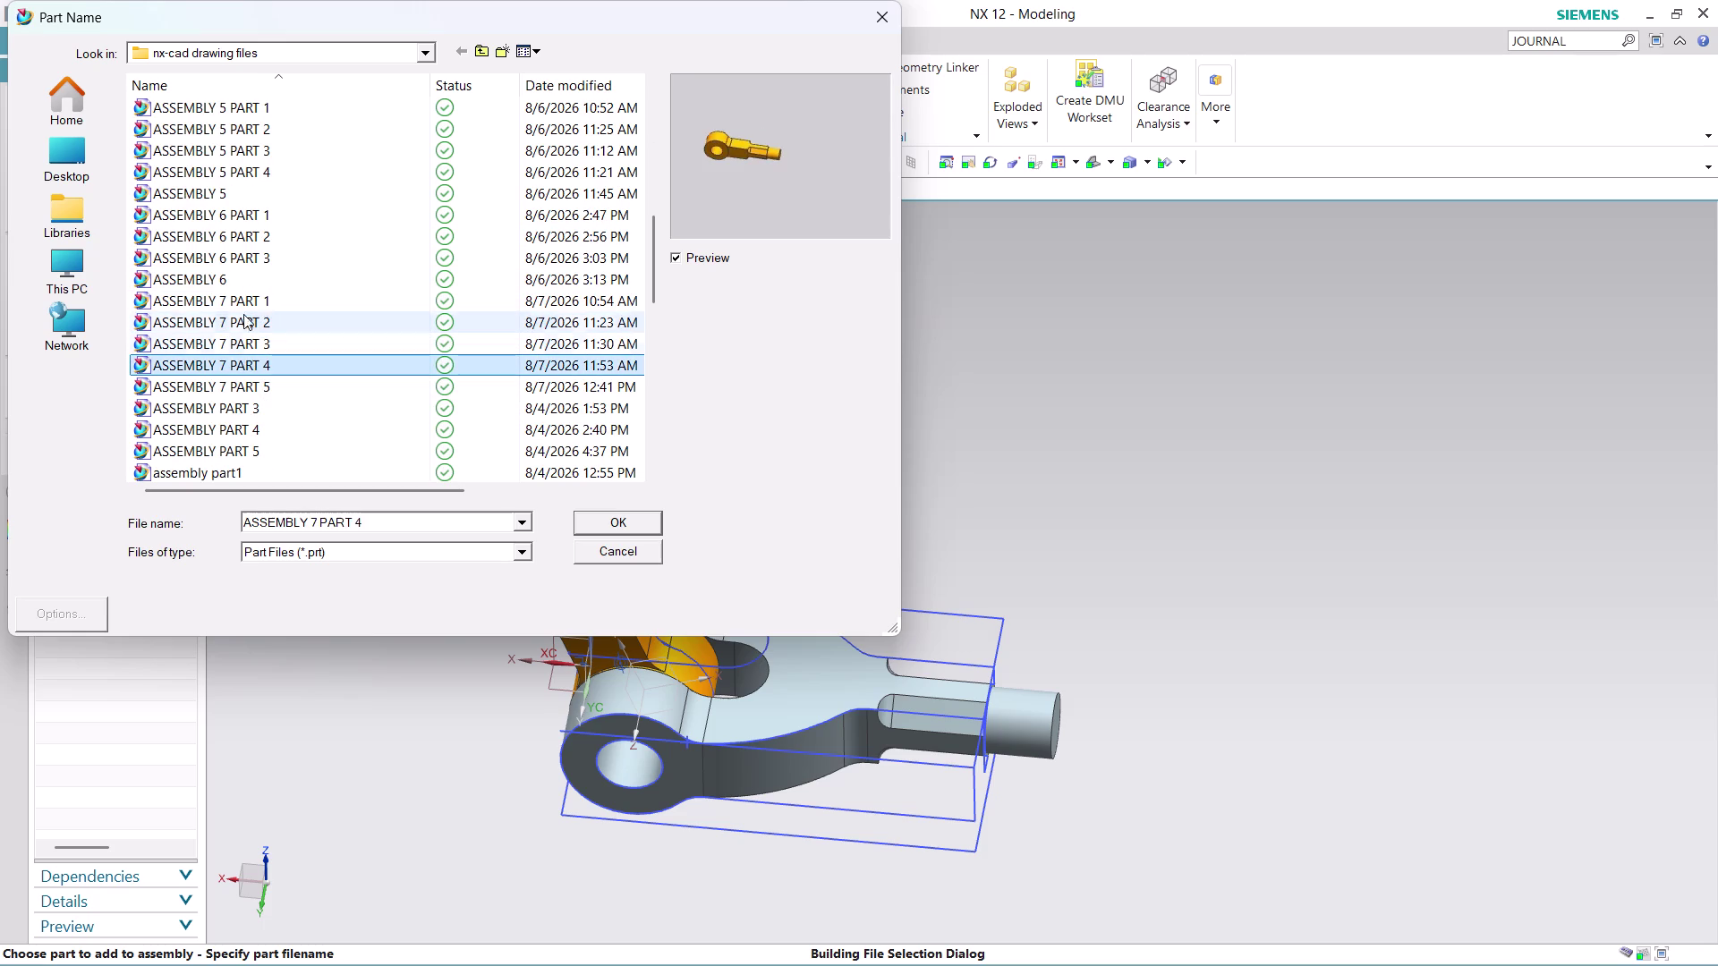
click(245, 310)
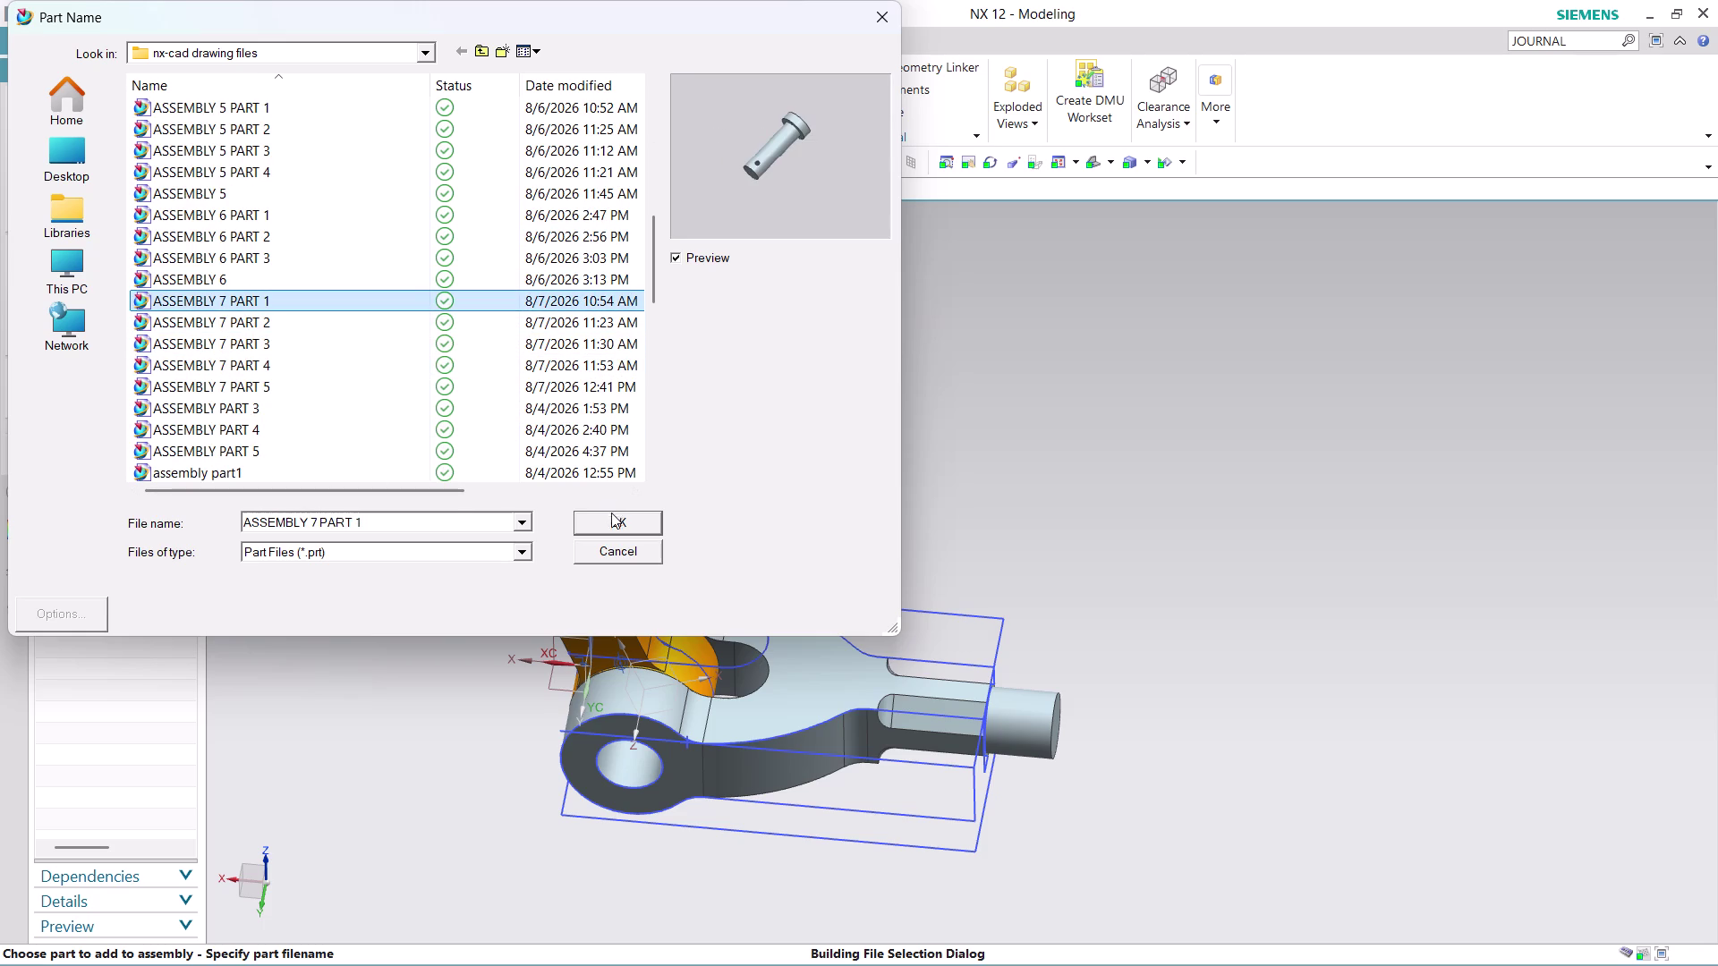
click(611, 513)
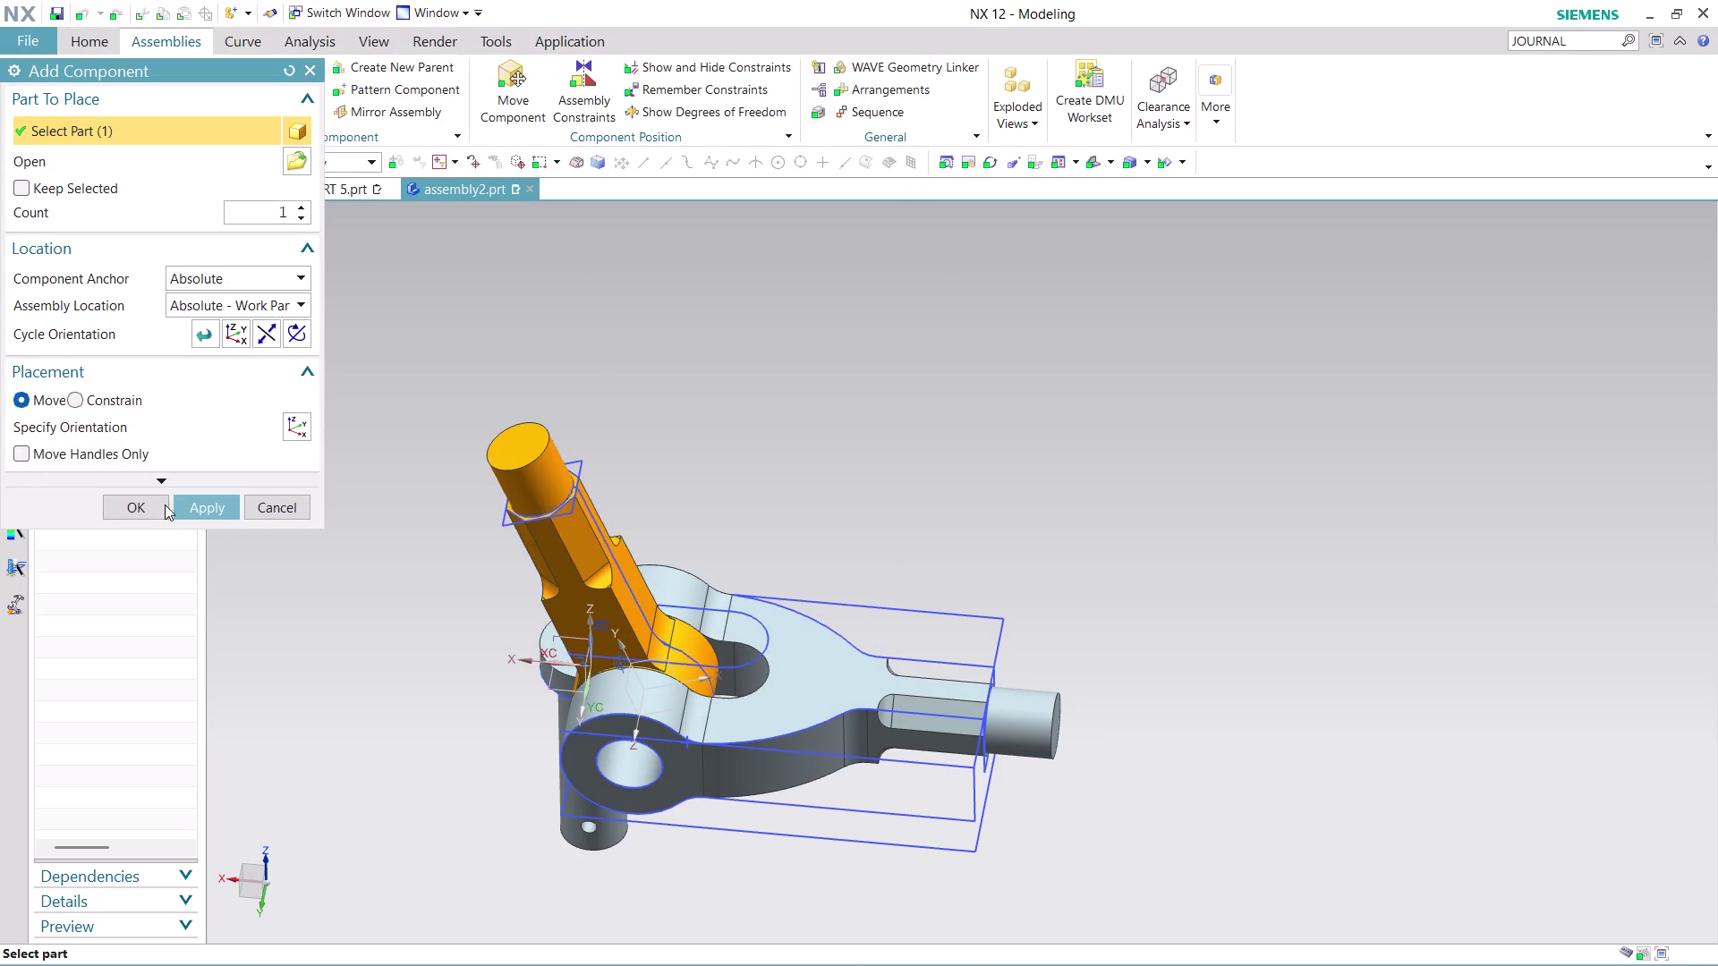
click(135, 503)
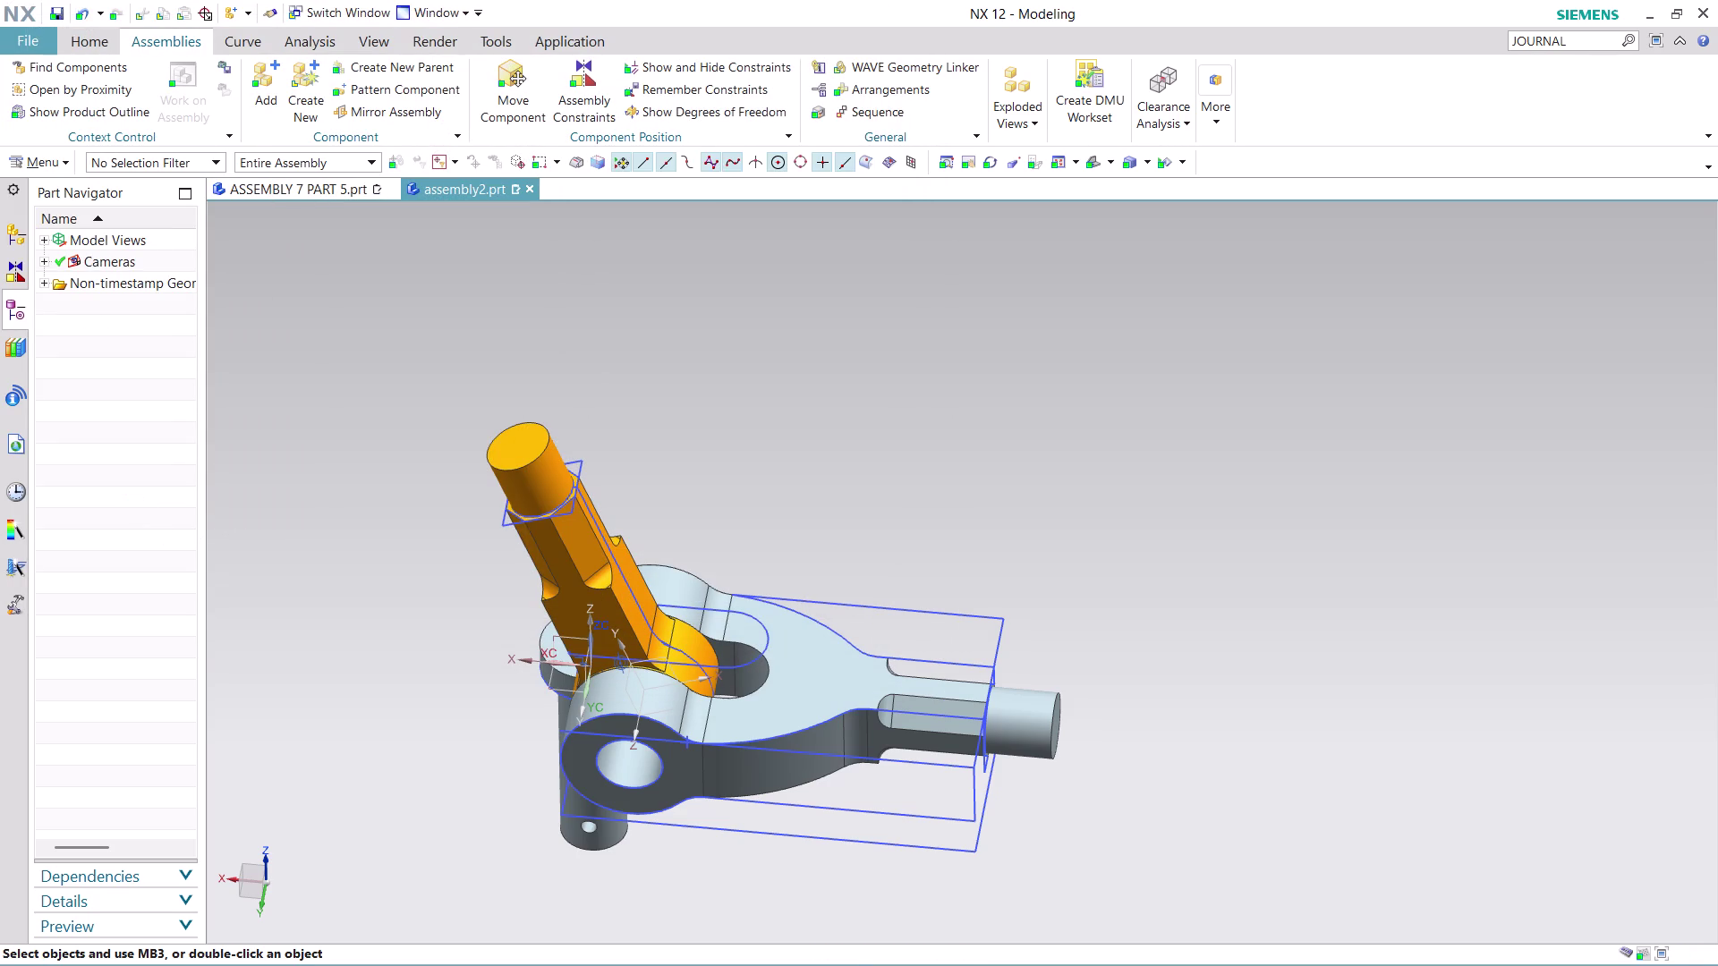
middle_drag(1252, 669, 1284, 635)
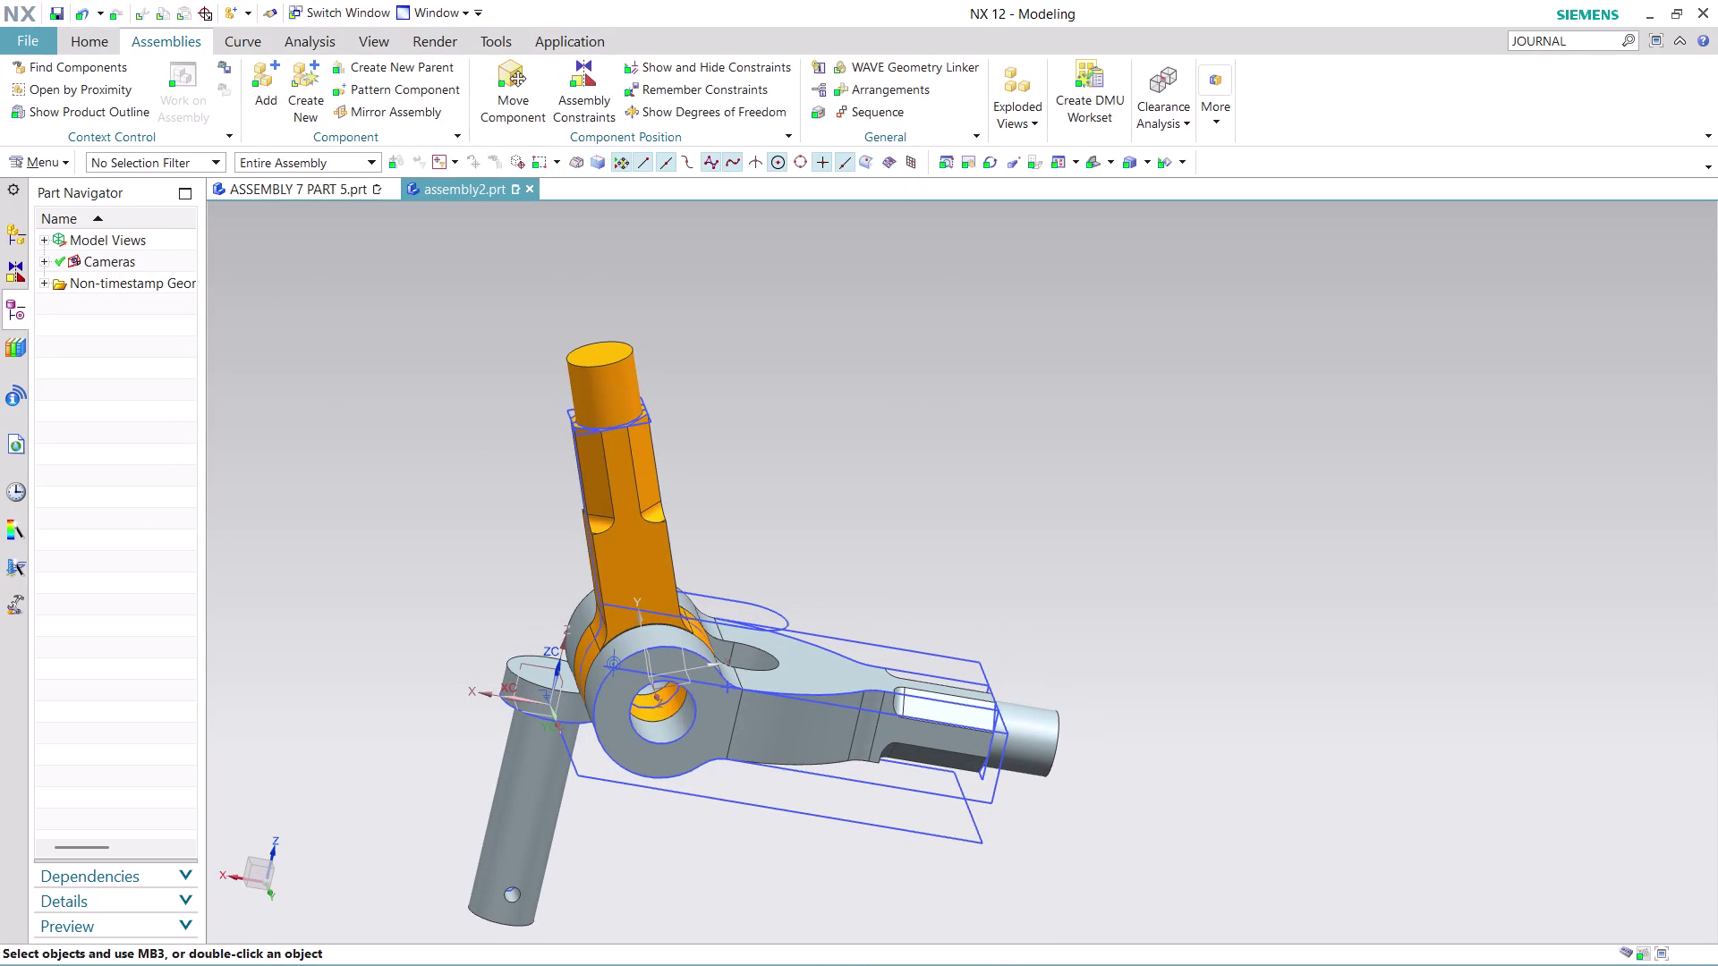
click(526, 96)
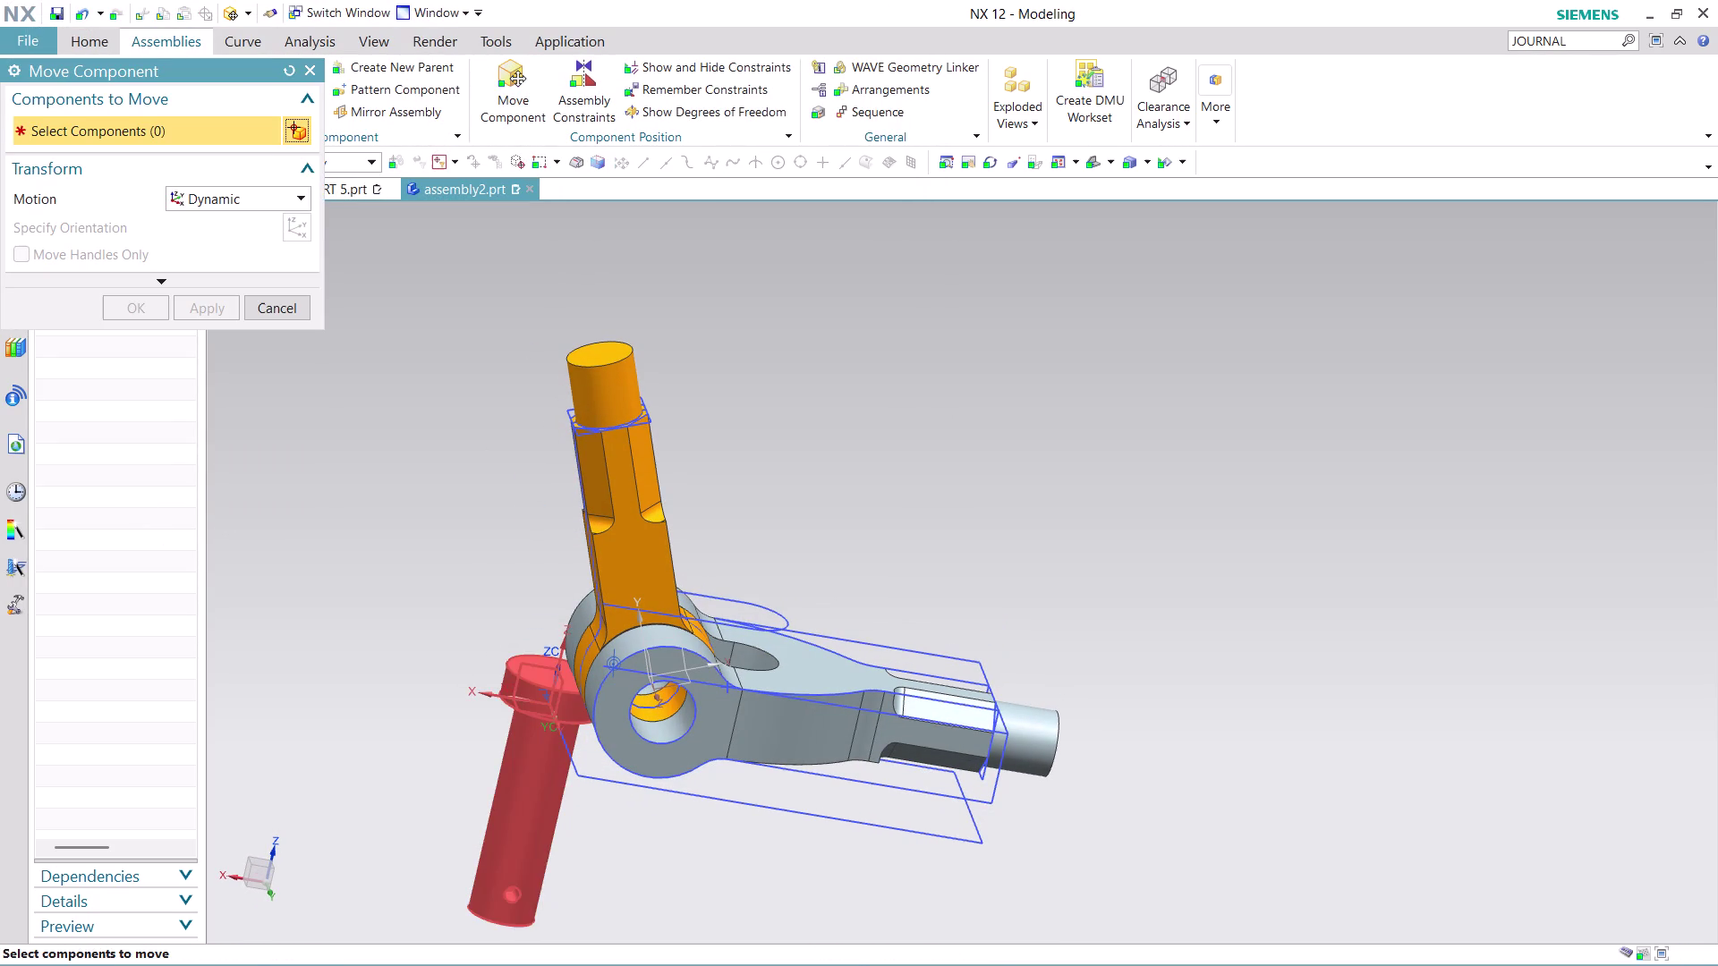
Select the pin and drag it along YC with the dynamic handles.
click(548, 713)
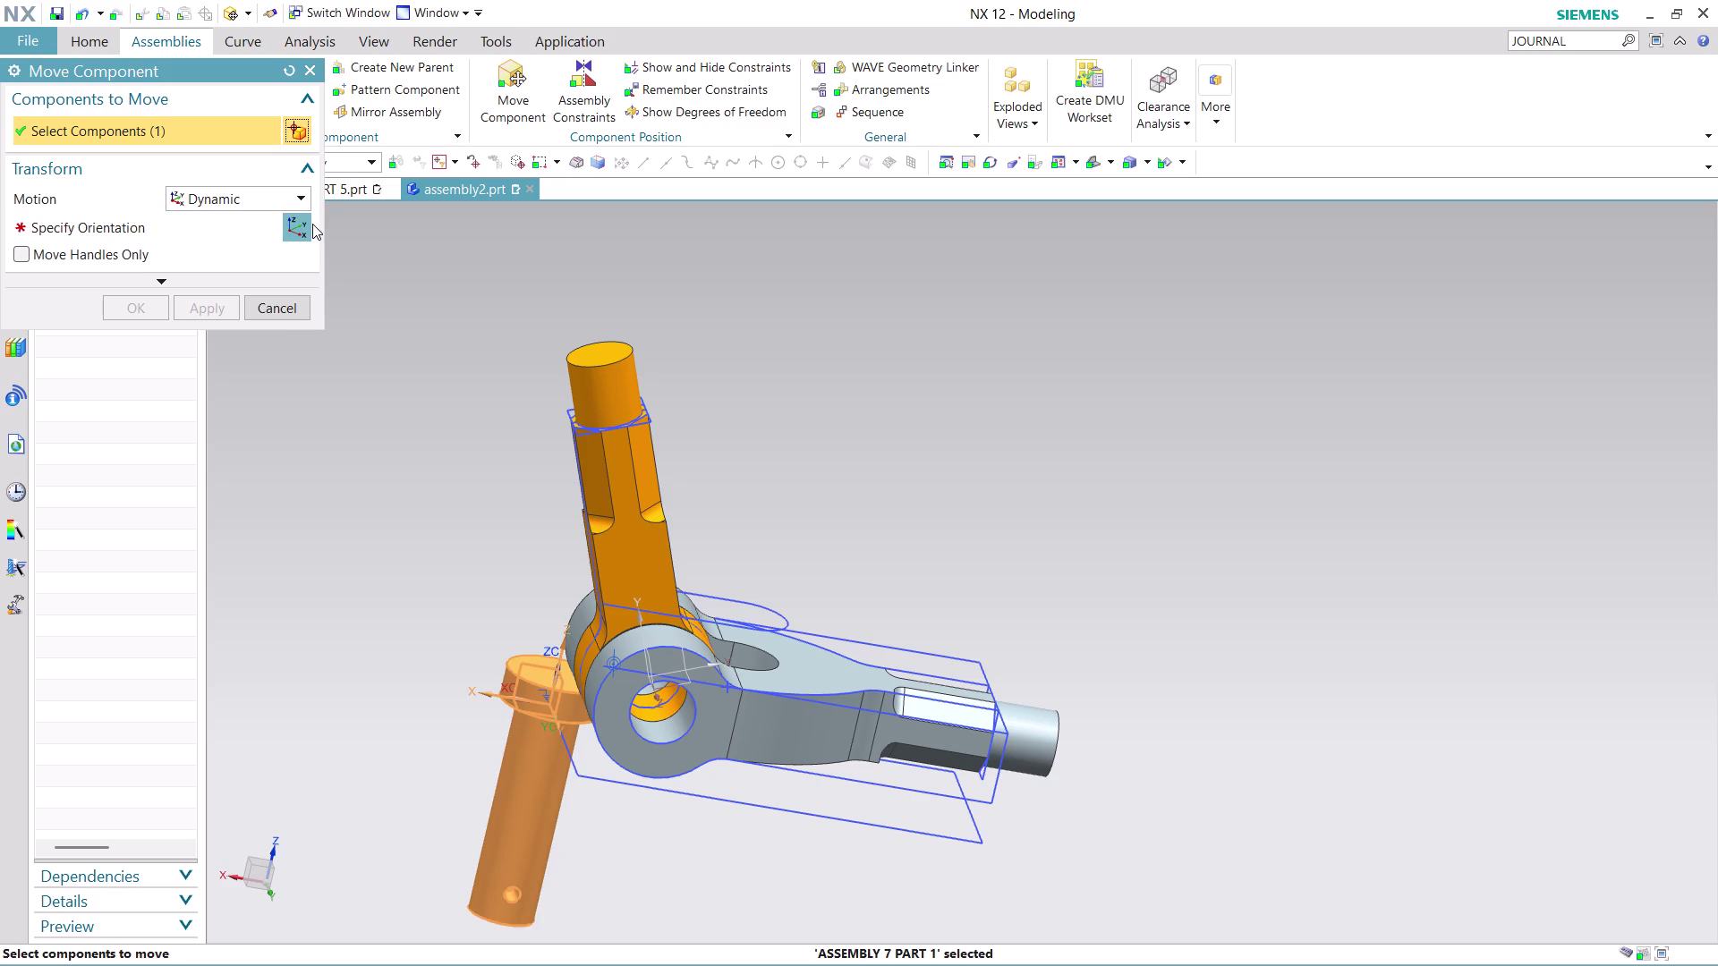
click(296, 222)
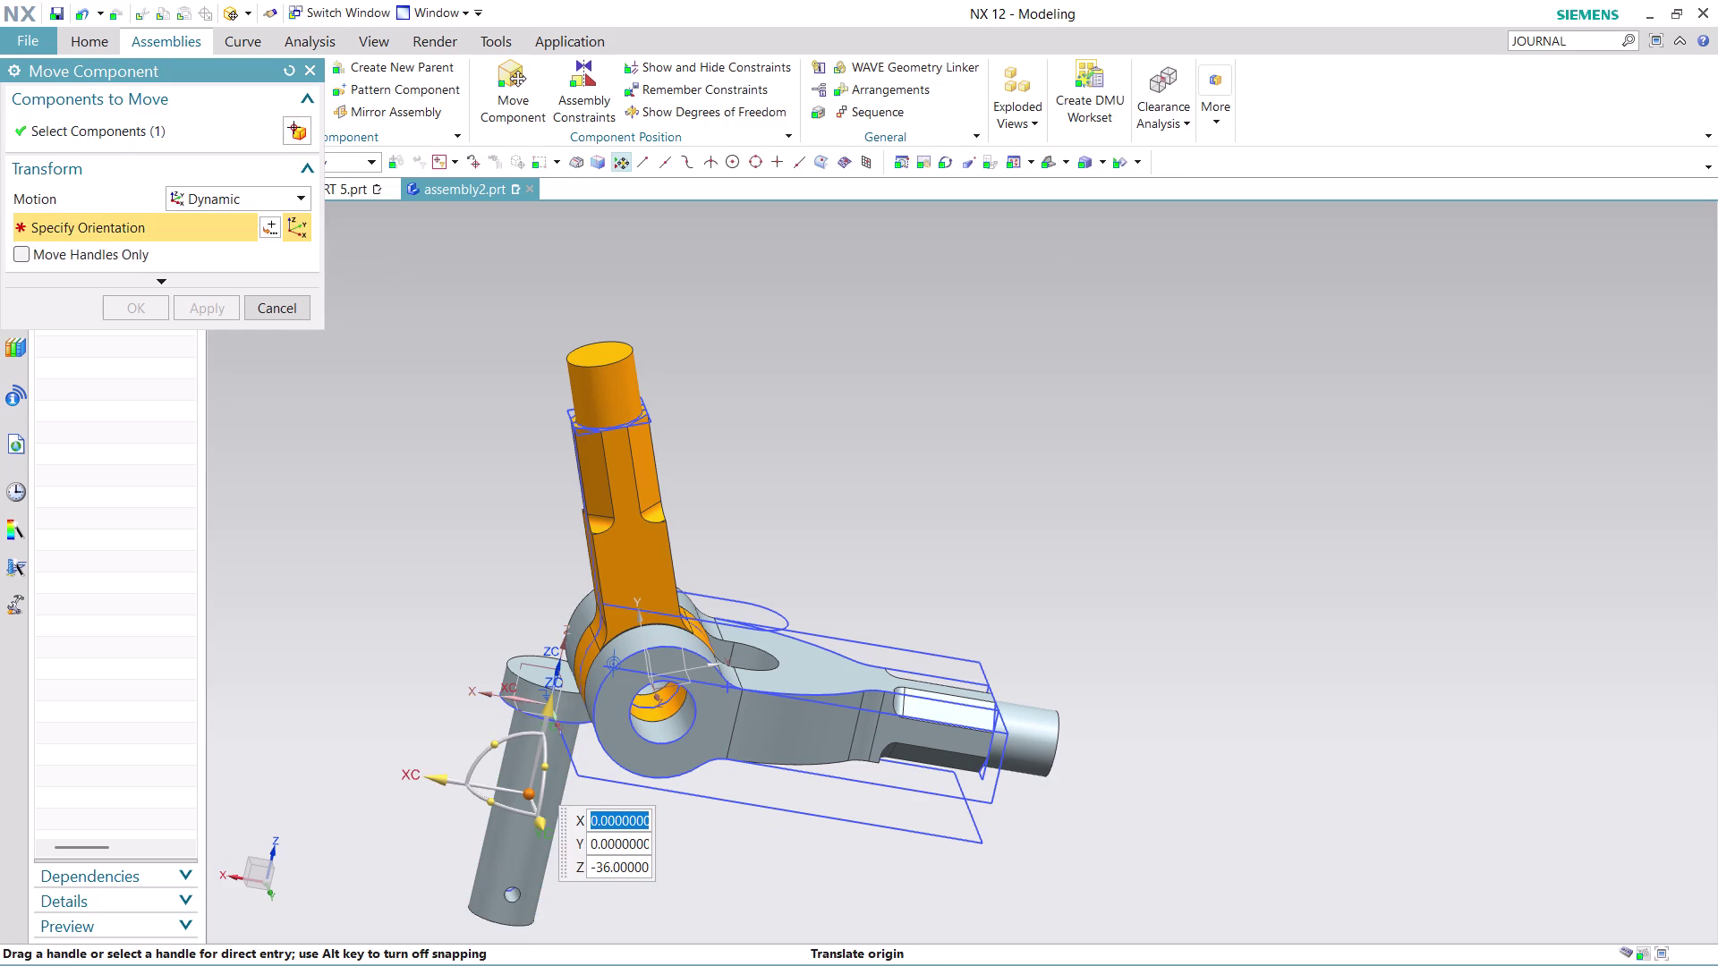
scroll(down, 3)
scroll(up, 3)
drag(505, 798, 516, 854)
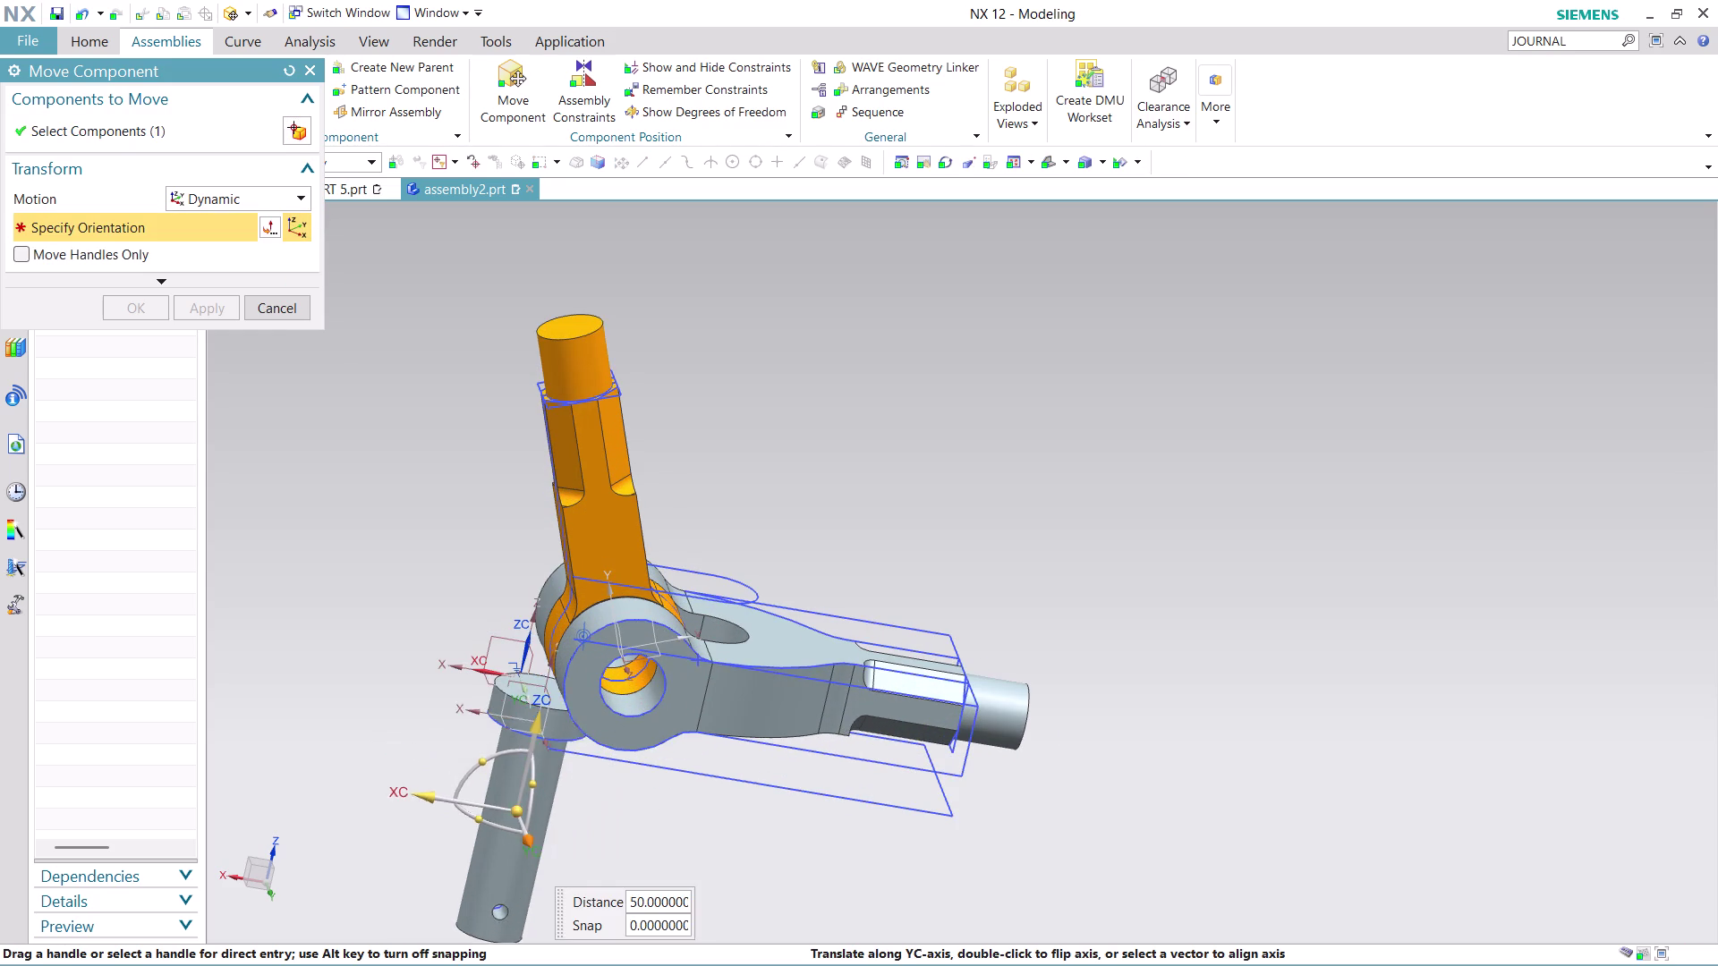
drag(516, 855, 537, 923)
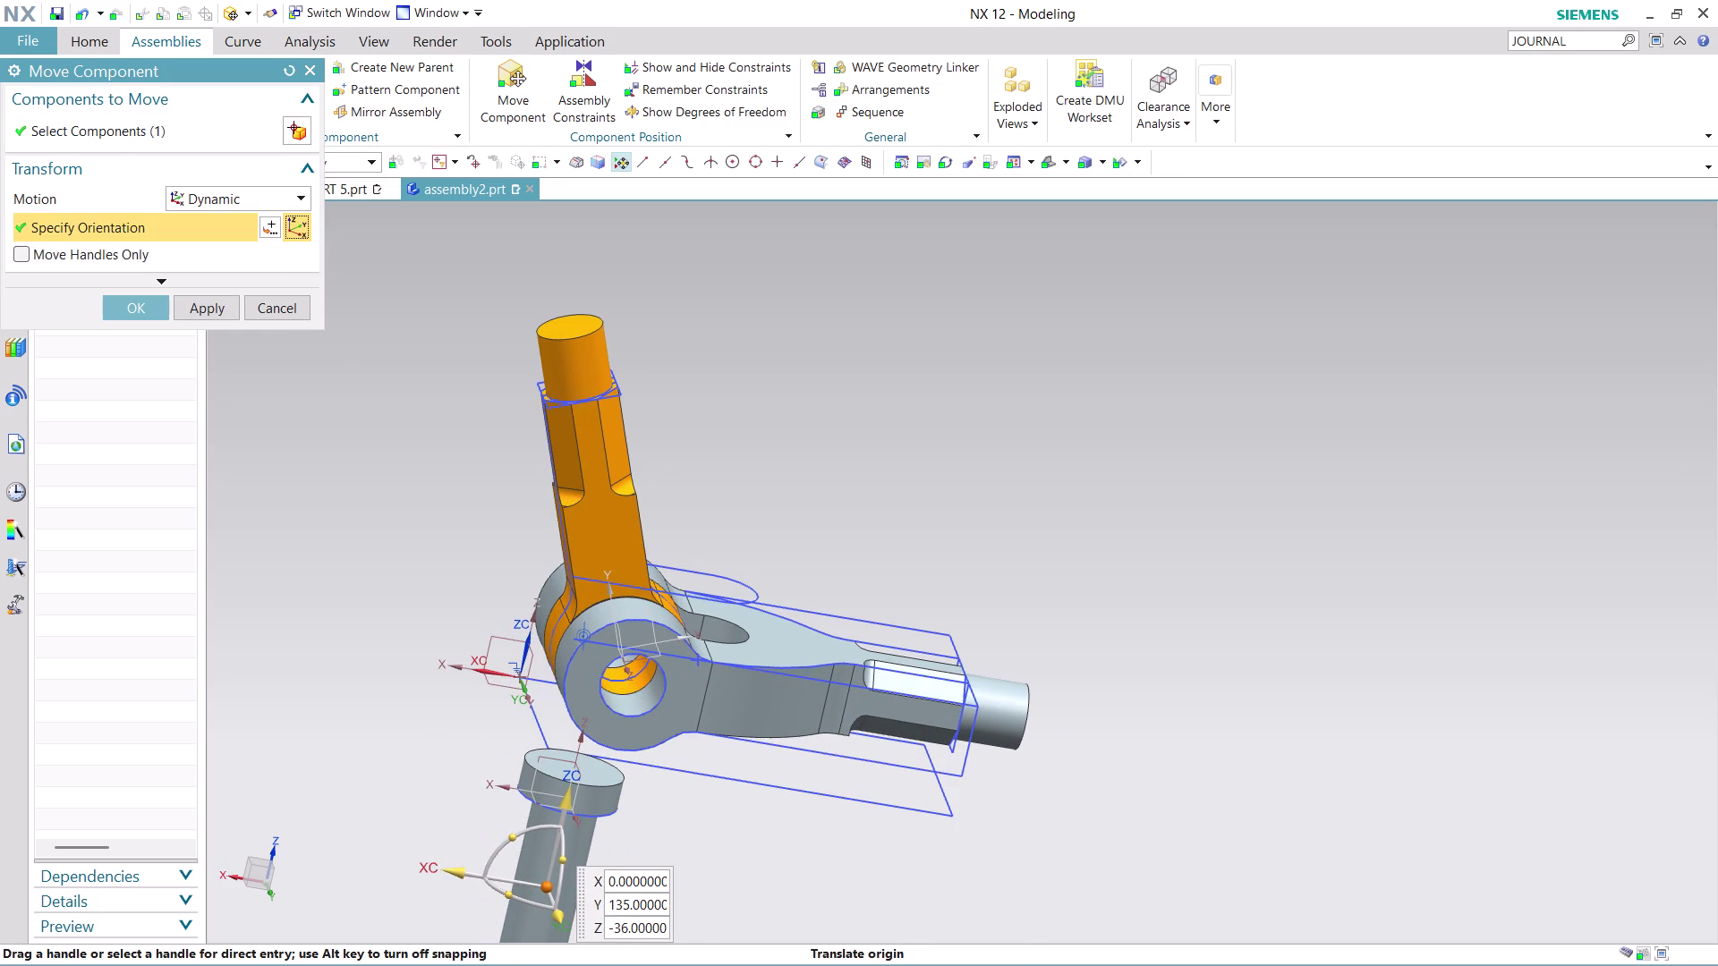
Shift the pin along XC to -40, raise it to about Z 13.8, and confirm.
drag(569, 853, 564, 898)
drag(455, 873, 570, 881)
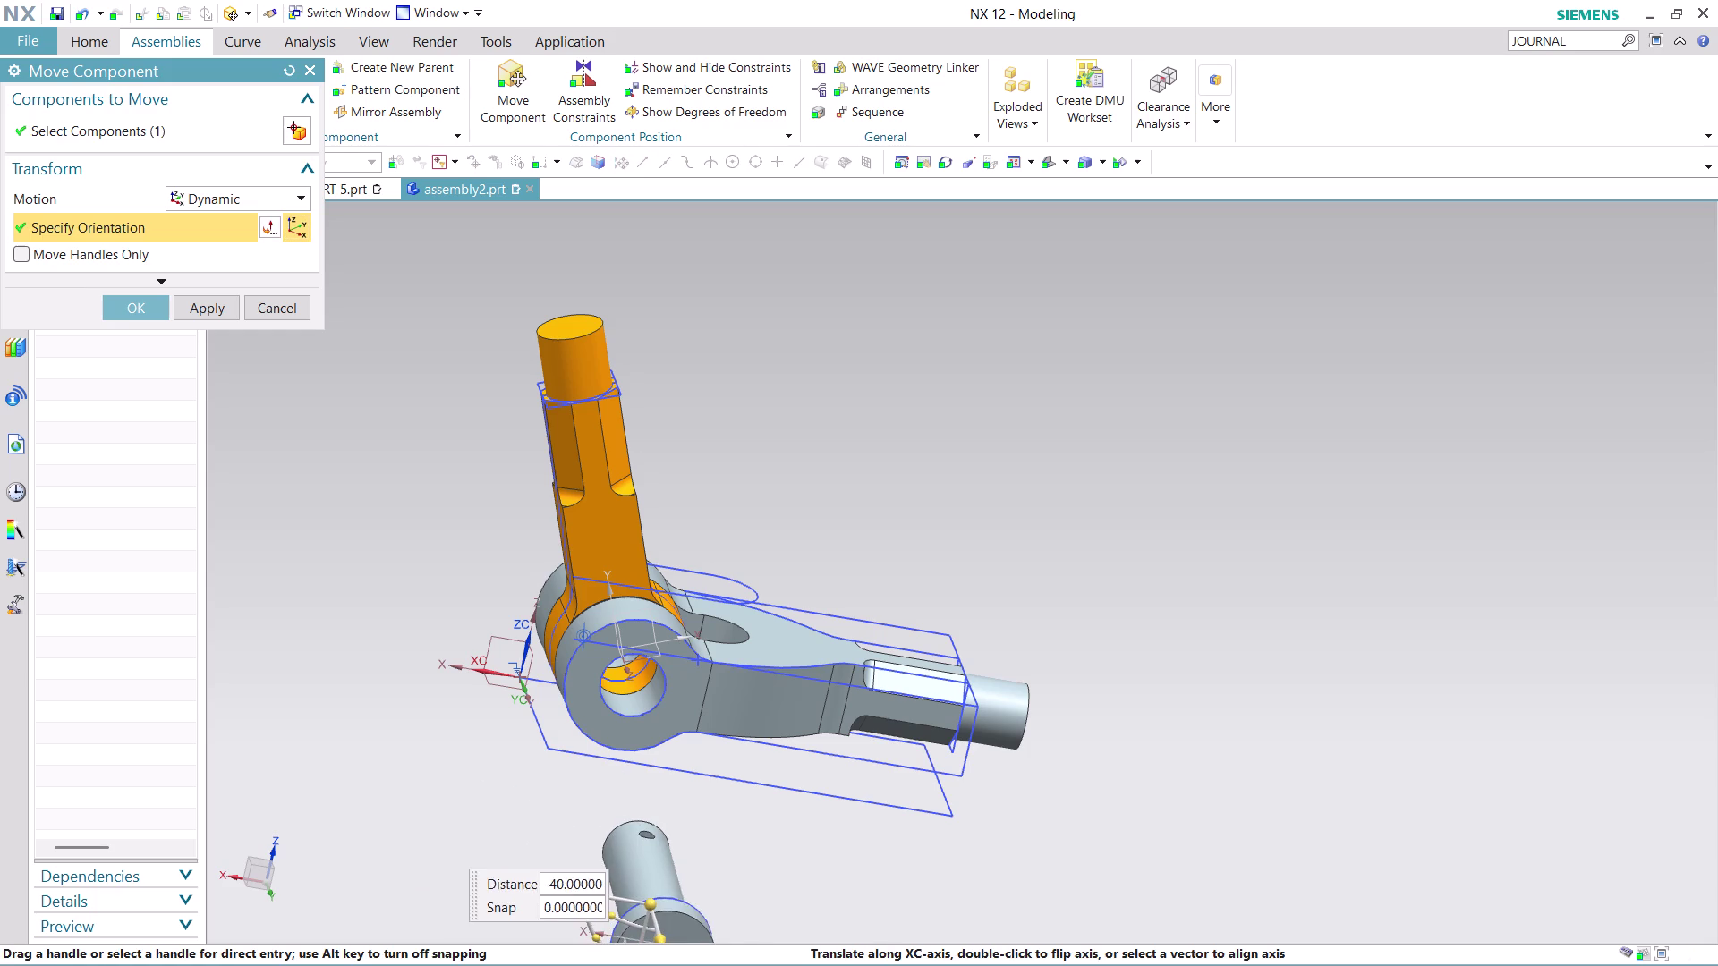
drag(640, 927, 651, 857)
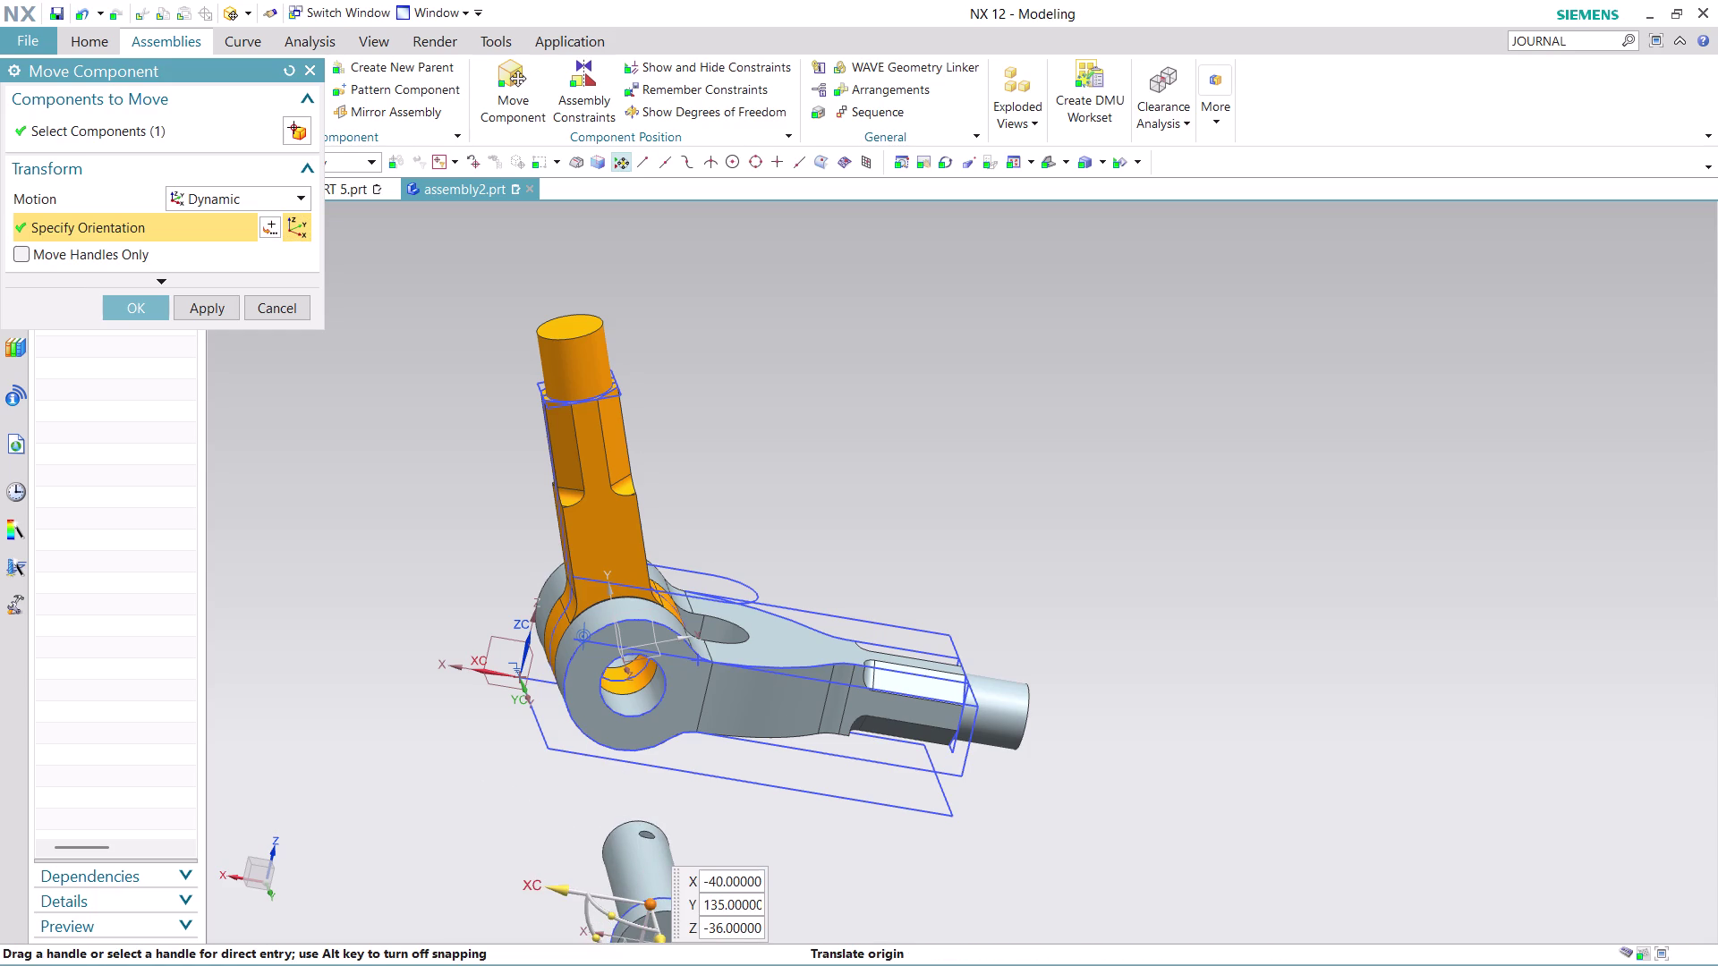
scroll(down, 3)
scroll(up, 3)
drag(640, 894, 666, 768)
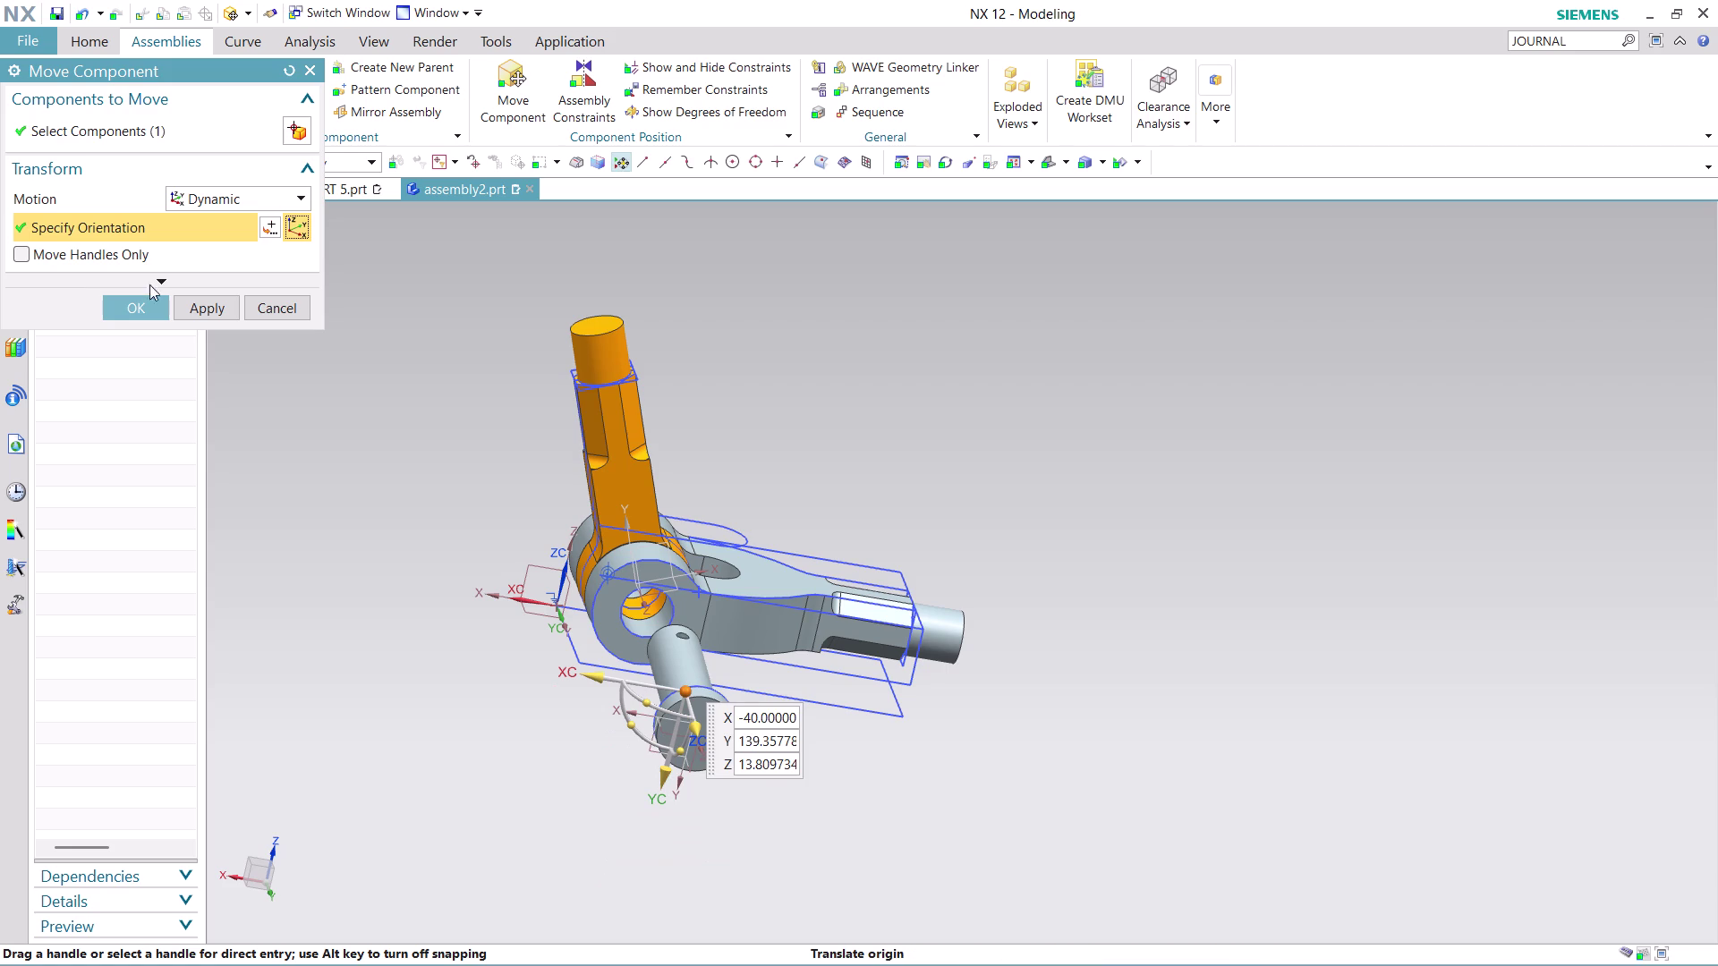
click(141, 303)
Start a concentric constraint and pick the pin's circular end edge.
middle_drag(1029, 706, 1126, 685)
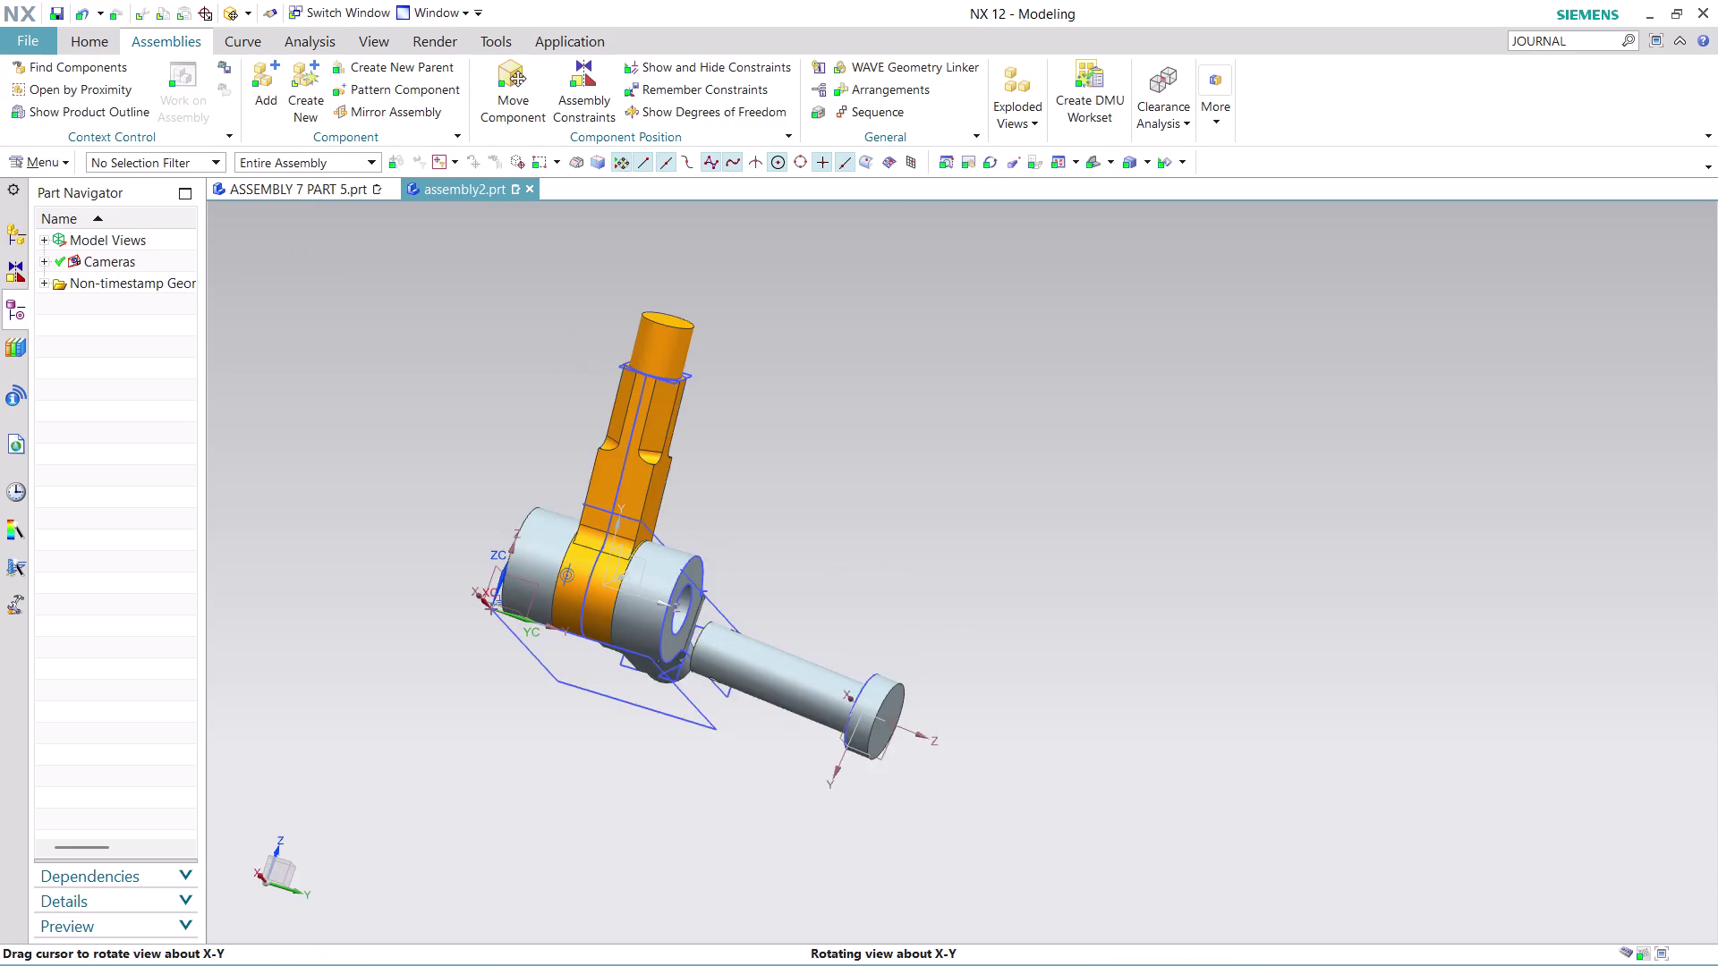
middle_drag(1127, 684, 1136, 751)
middle_click(1135, 751)
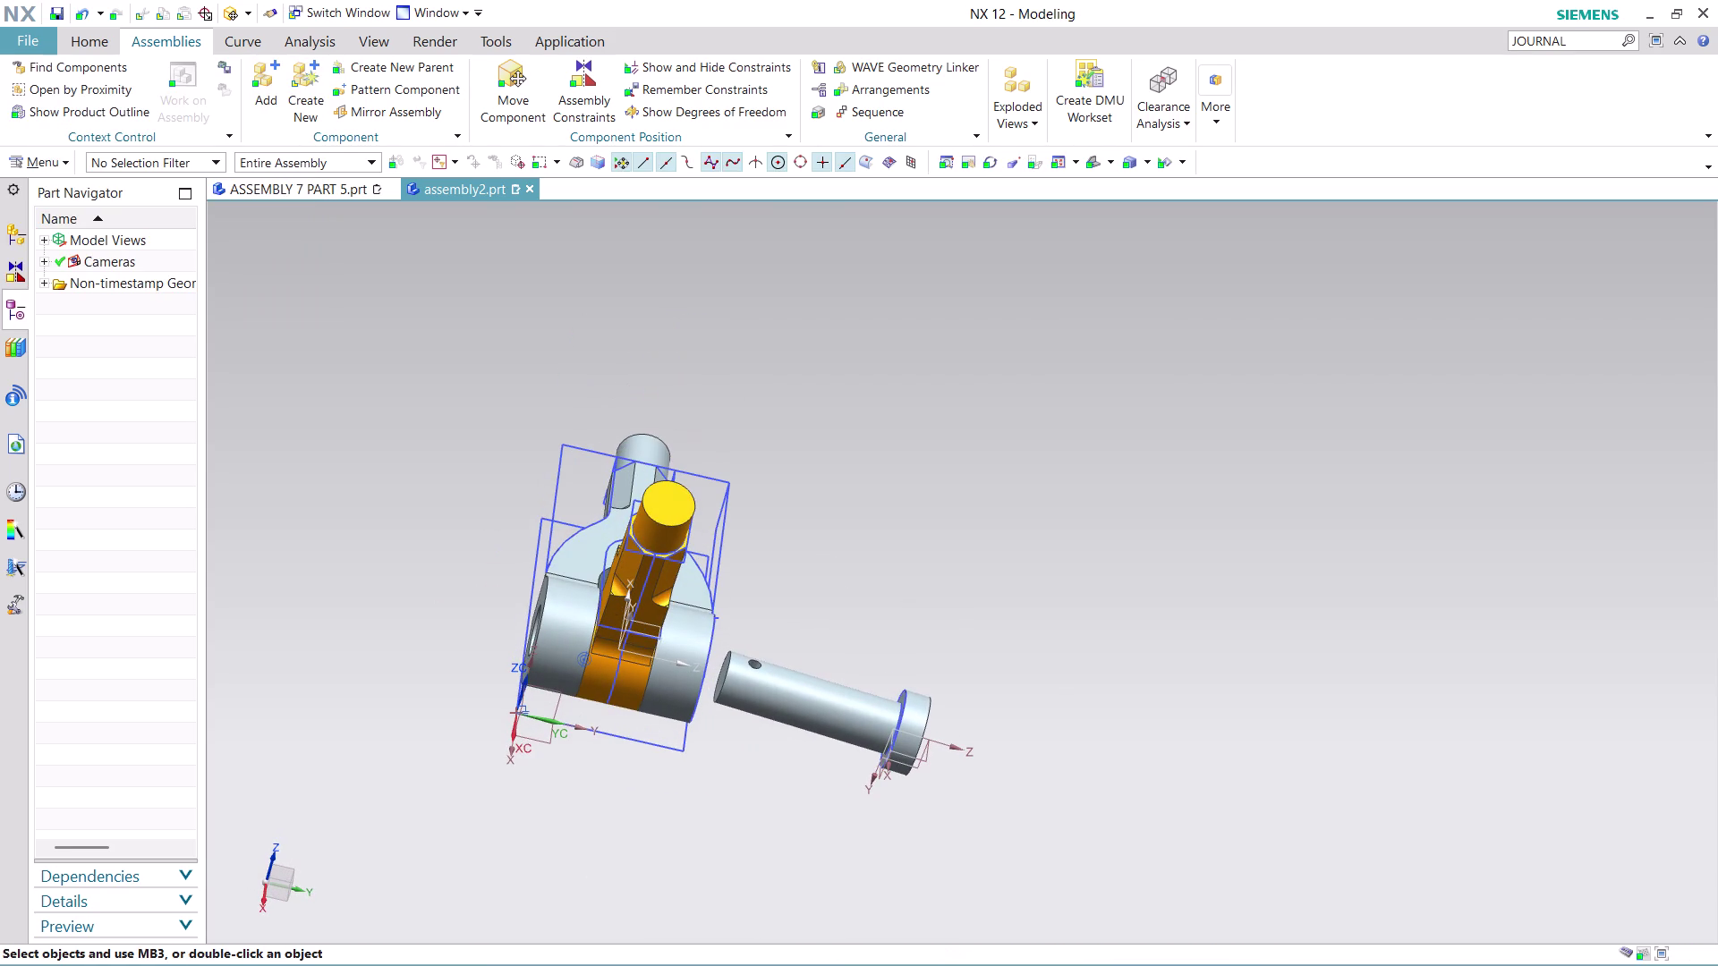
scroll(up, 3)
scroll(down, 3)
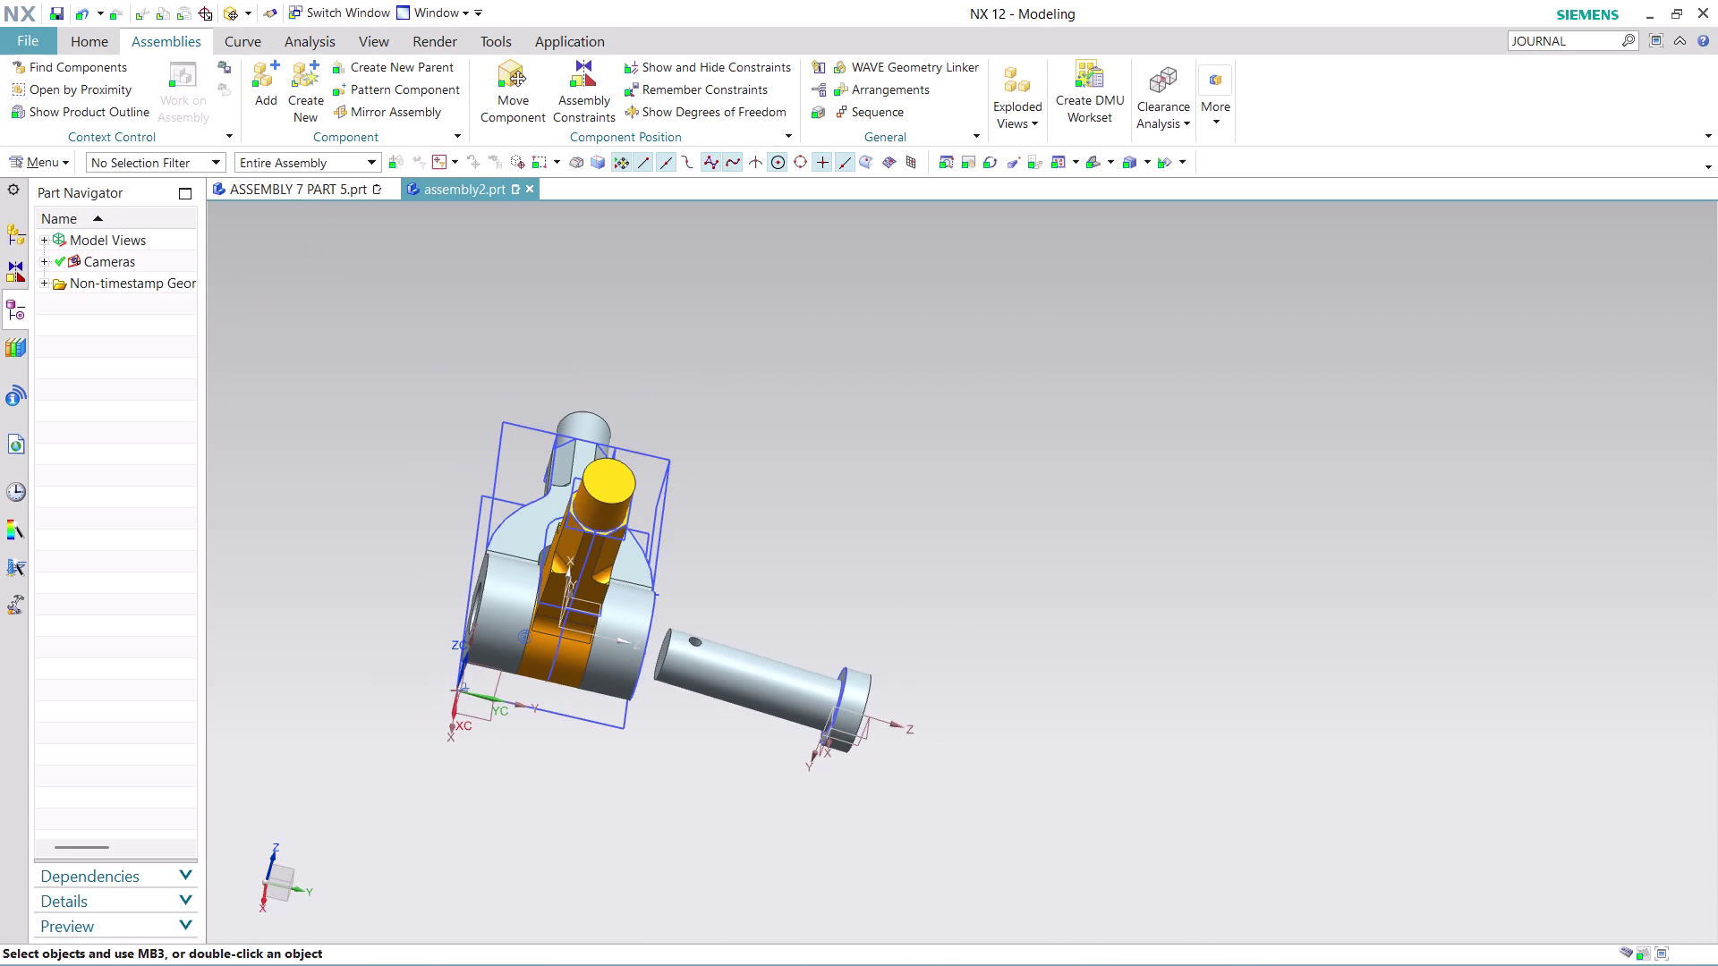
click(569, 112)
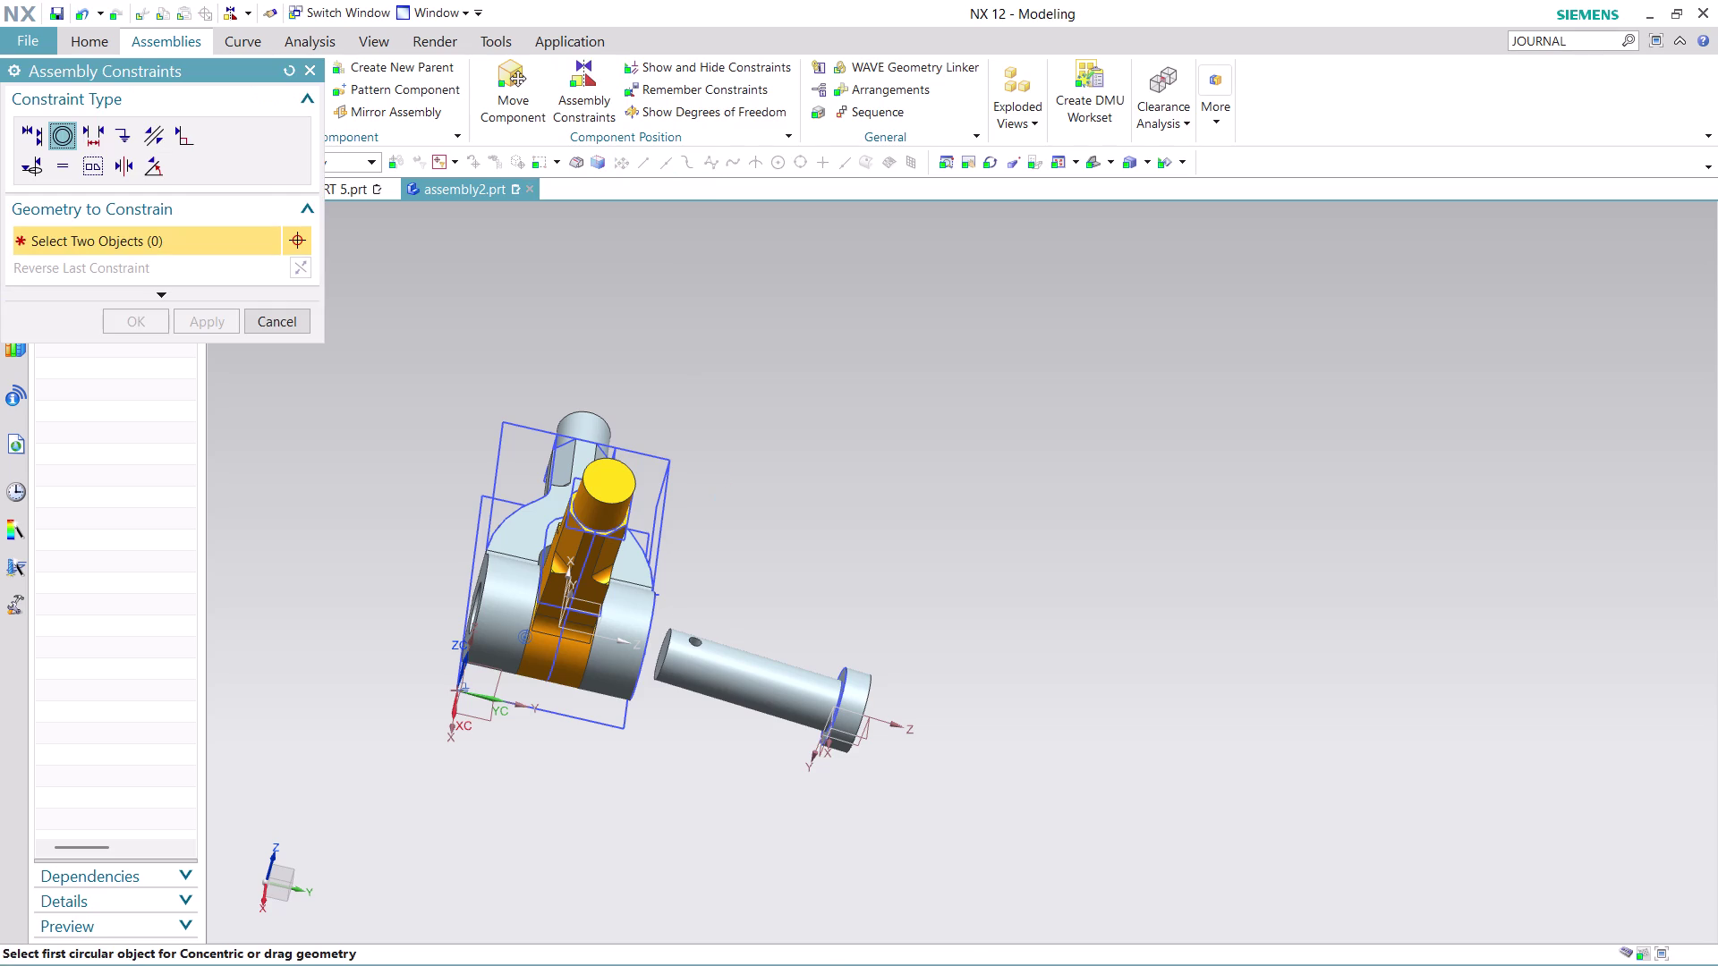
click(671, 650)
Pick the collar bore edge to seat the pin concentrically and accept it.
middle_drag(899, 565, 901, 565)
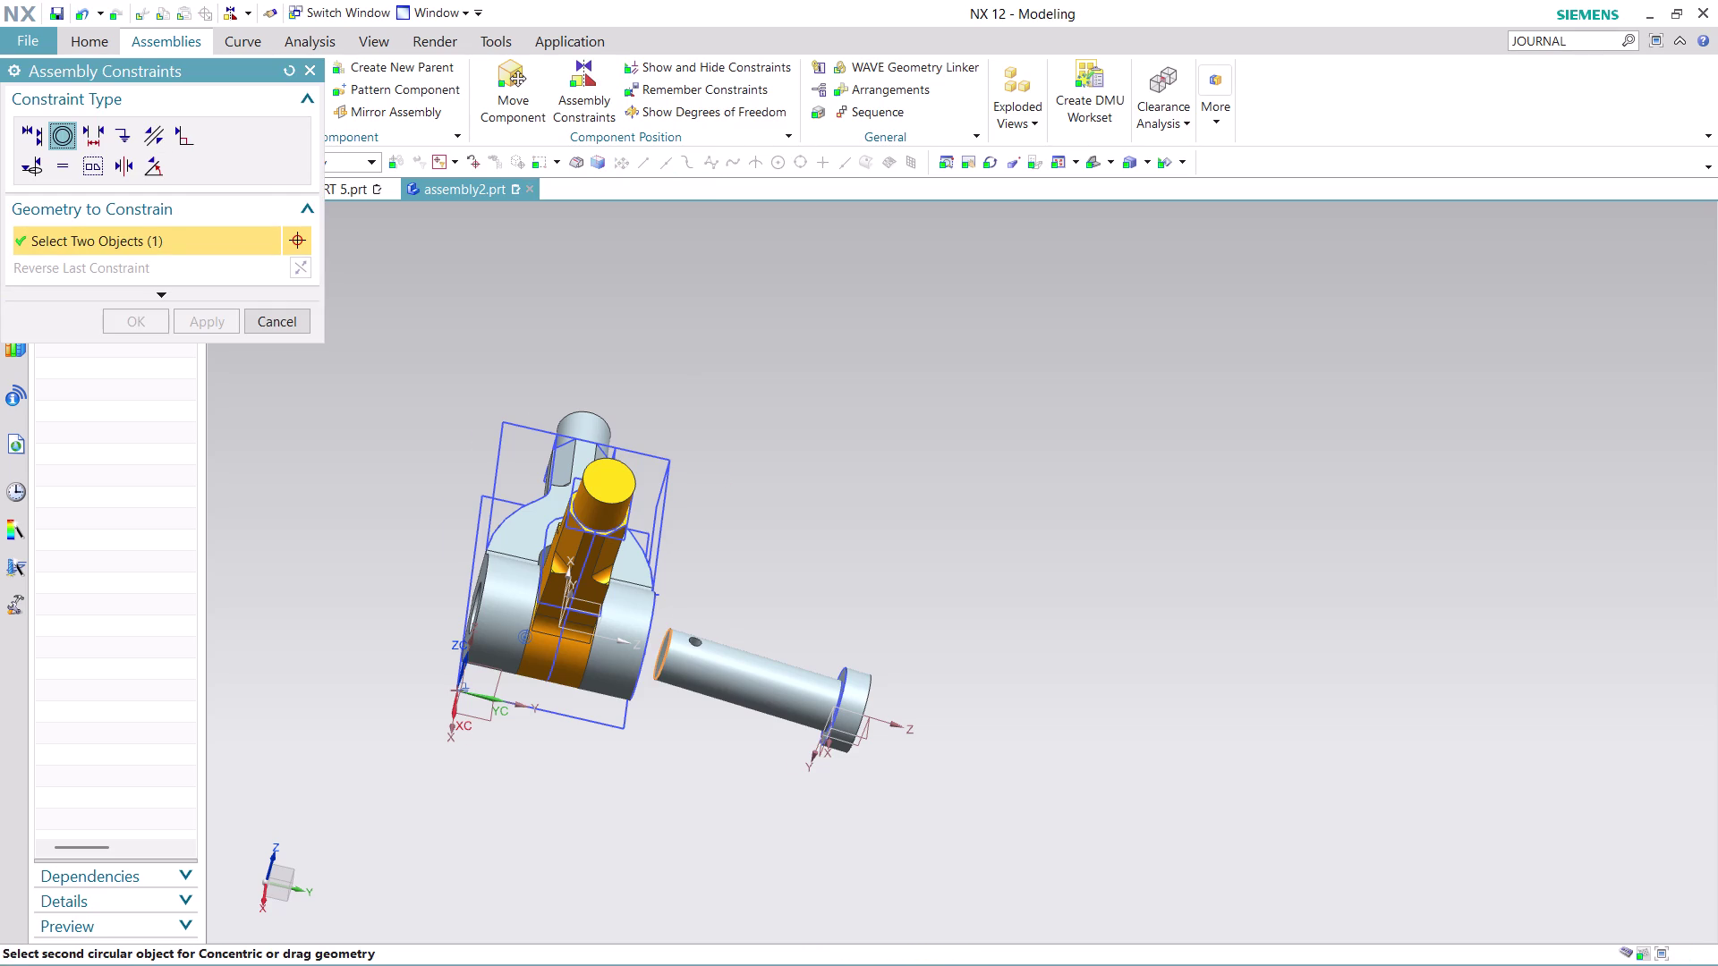
middle_drag(900, 564, 949, 557)
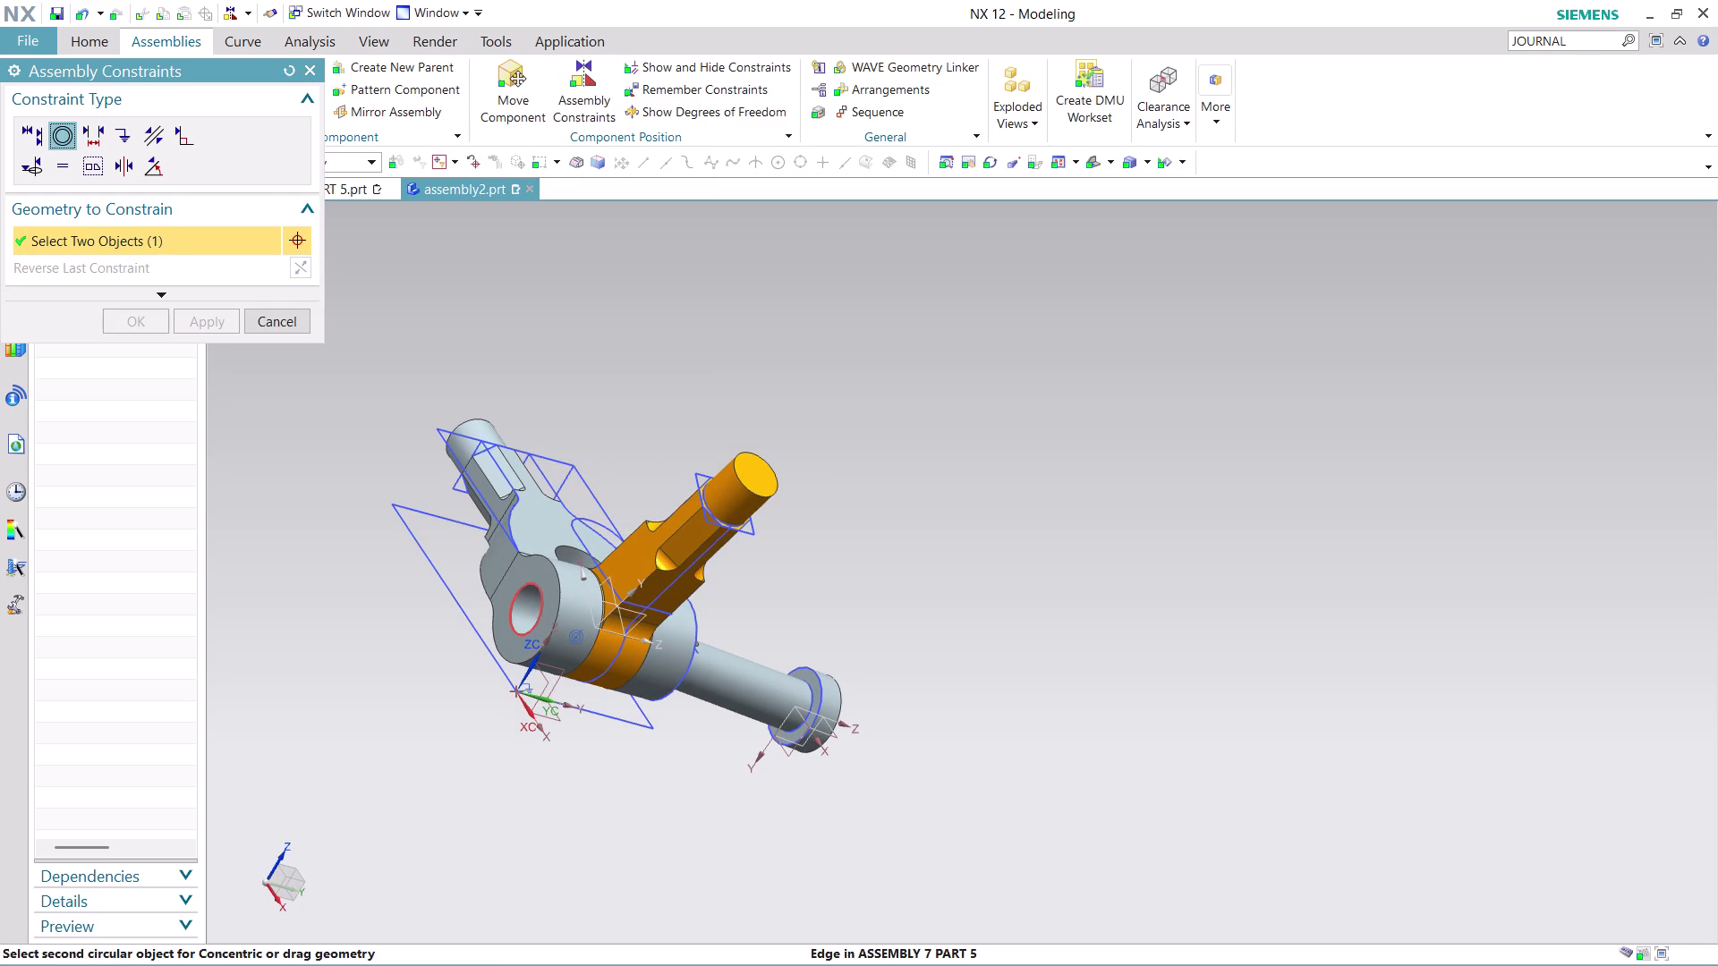
click(512, 600)
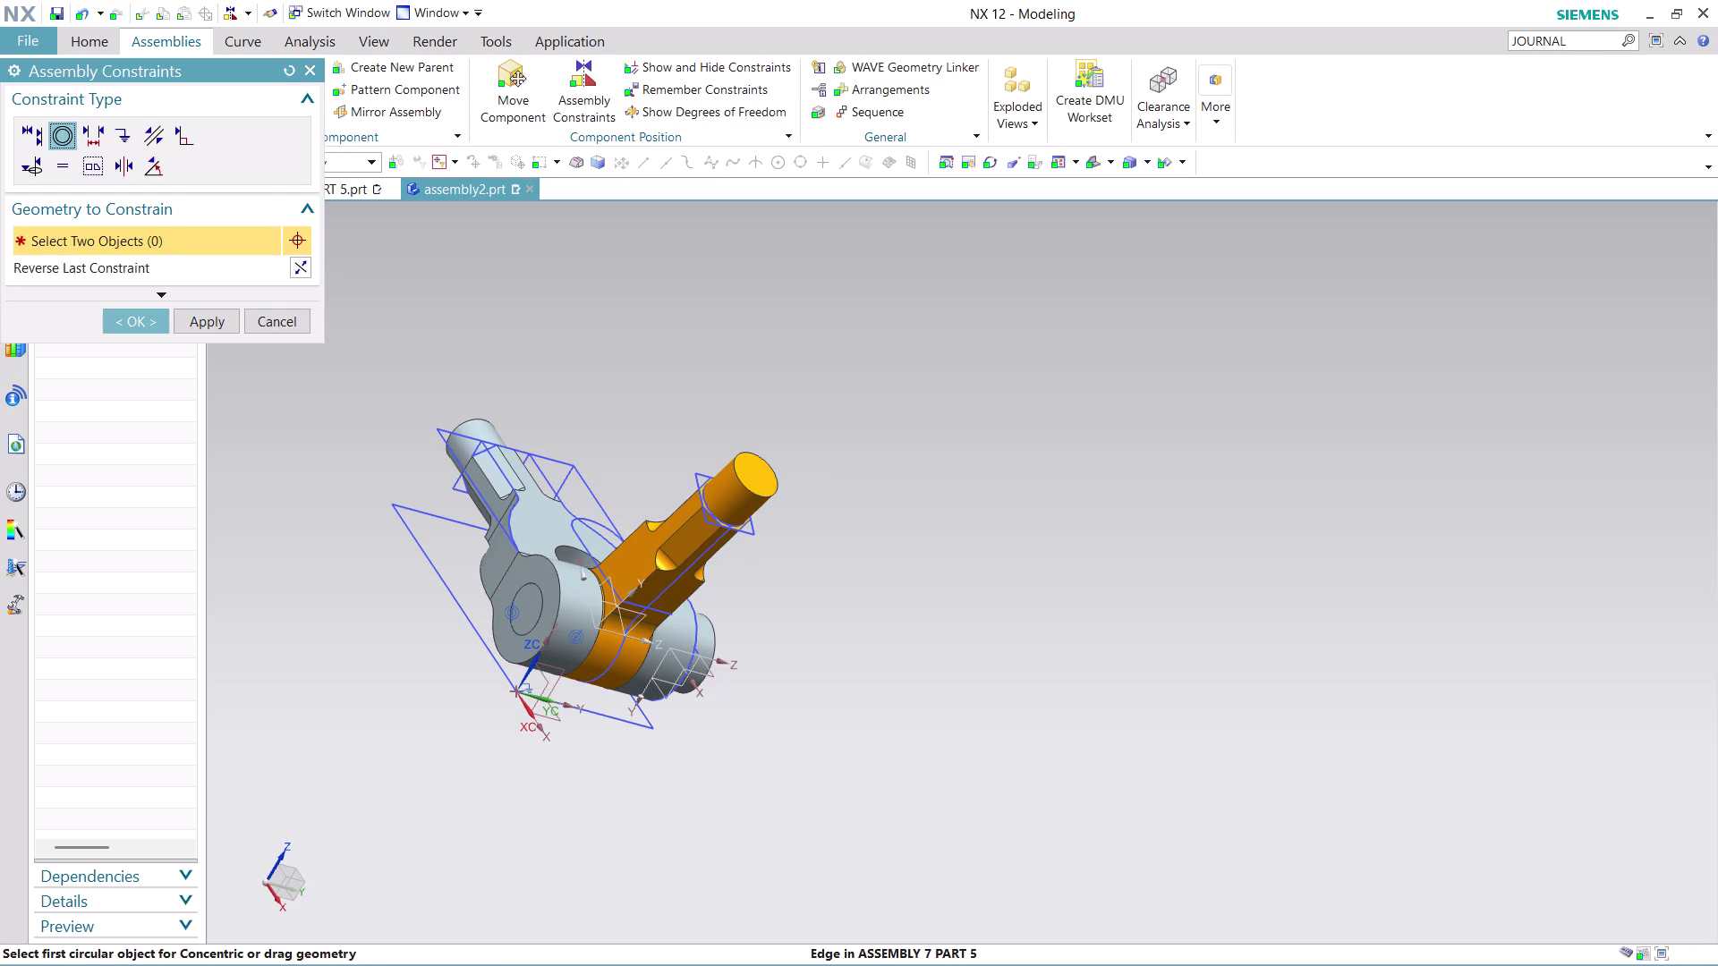
middle_drag(794, 625, 774, 604)
middle_click(772, 602)
middle_drag(770, 599, 754, 585)
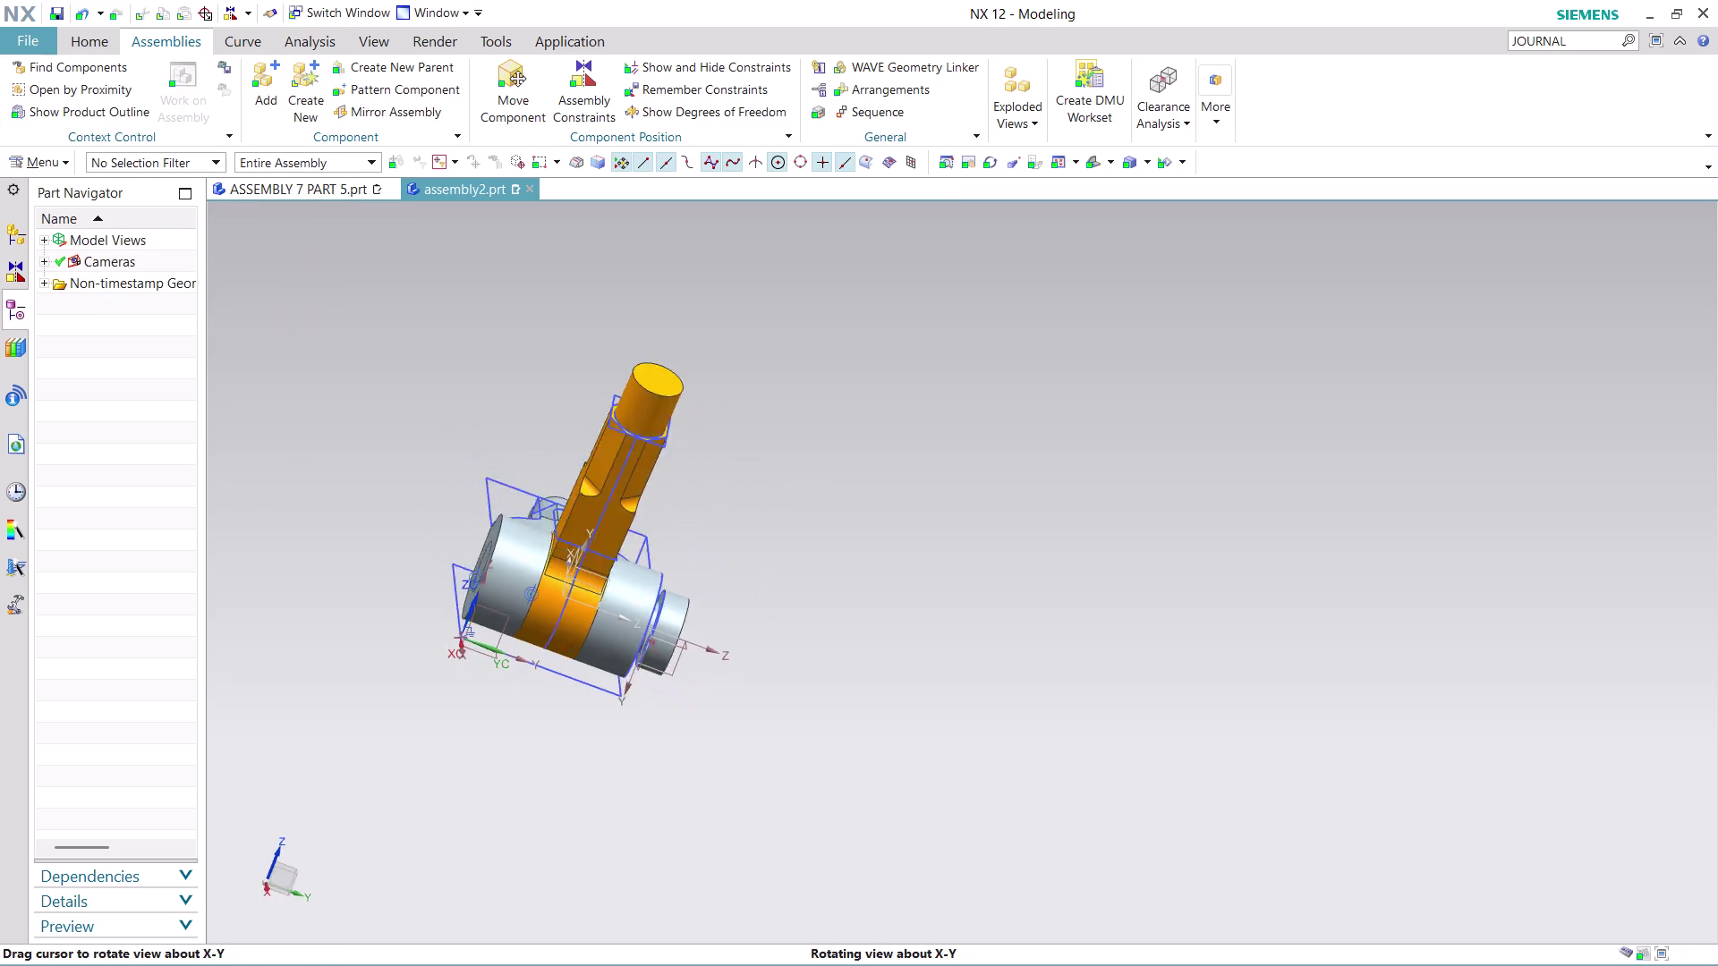
Reopen Assembly Constraints with the pin end framed inside the collar.
middle_drag(754, 586, 725, 557)
middle_drag(738, 563, 760, 612)
middle_click(759, 612)
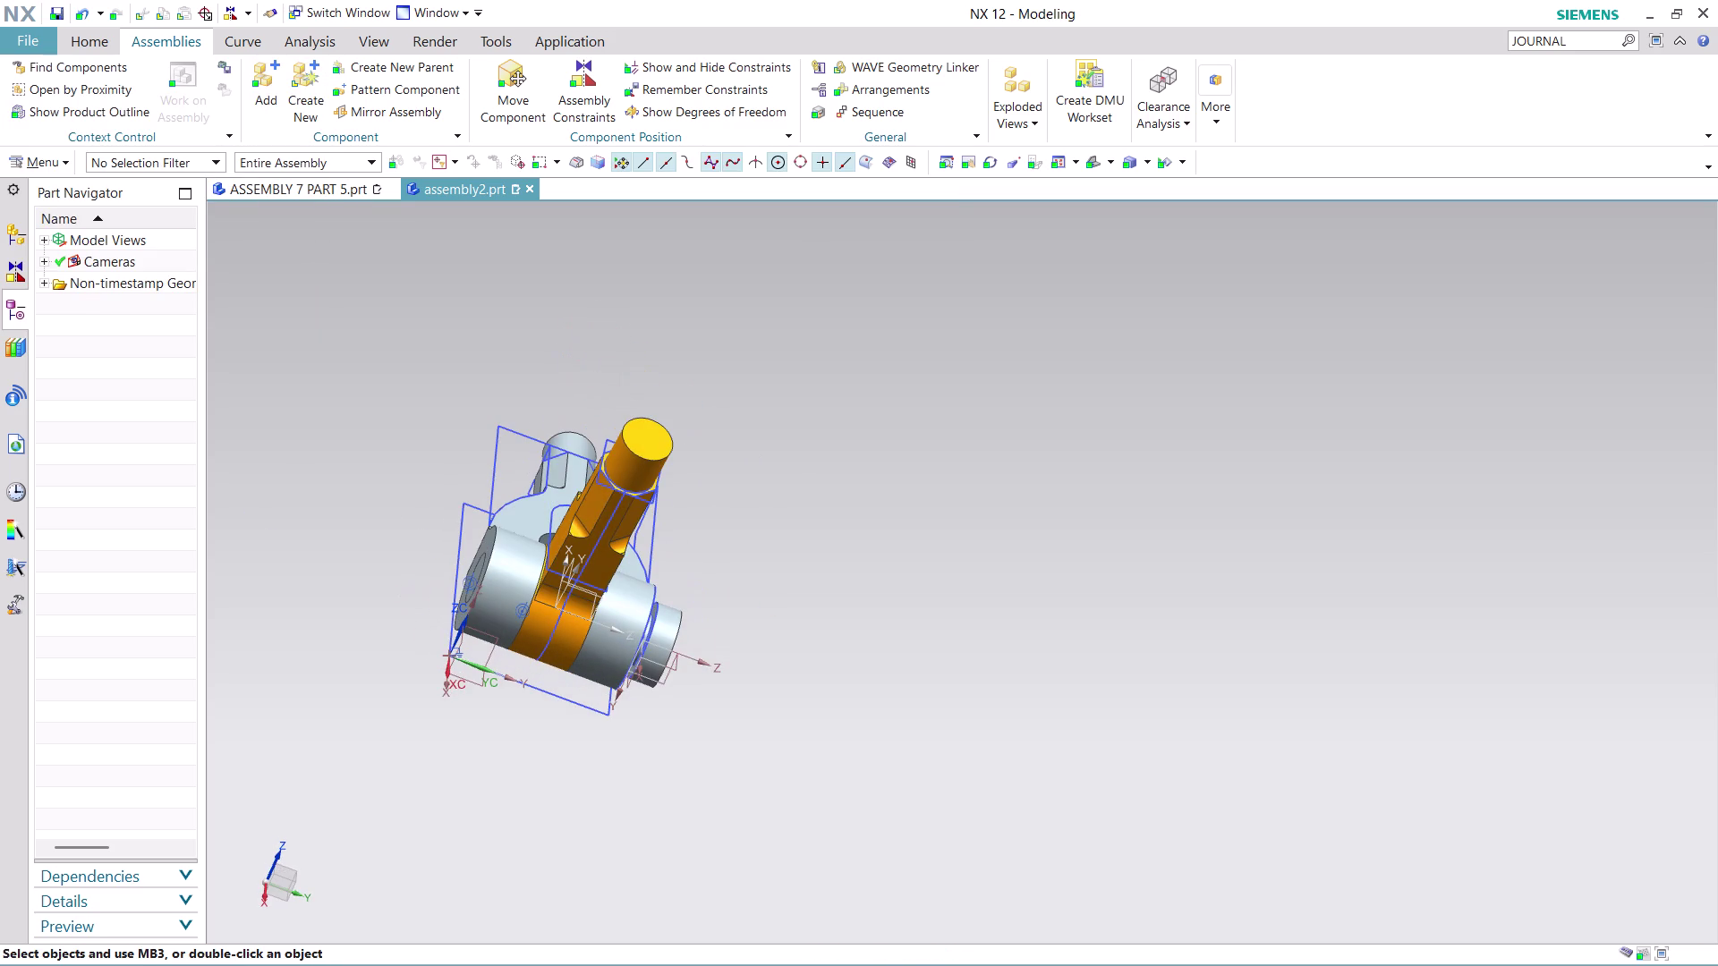
scroll(up, 3)
middle_drag(724, 535, 721, 507)
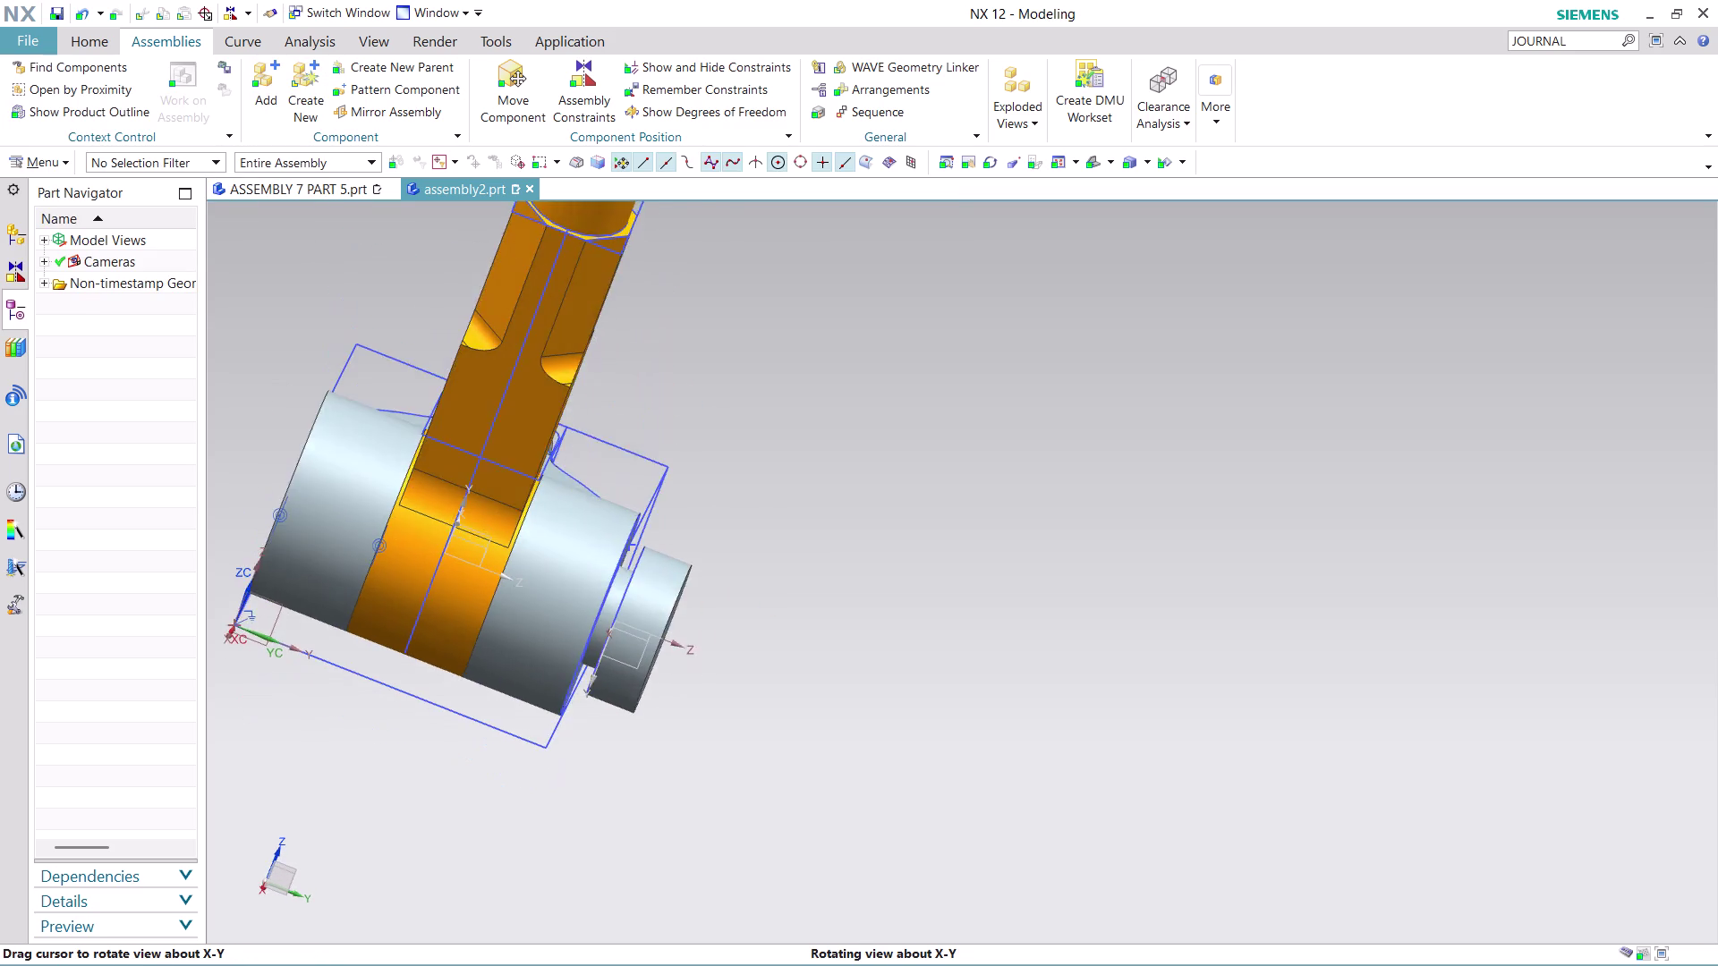
middle_drag(721, 508, 737, 513)
middle_click(737, 513)
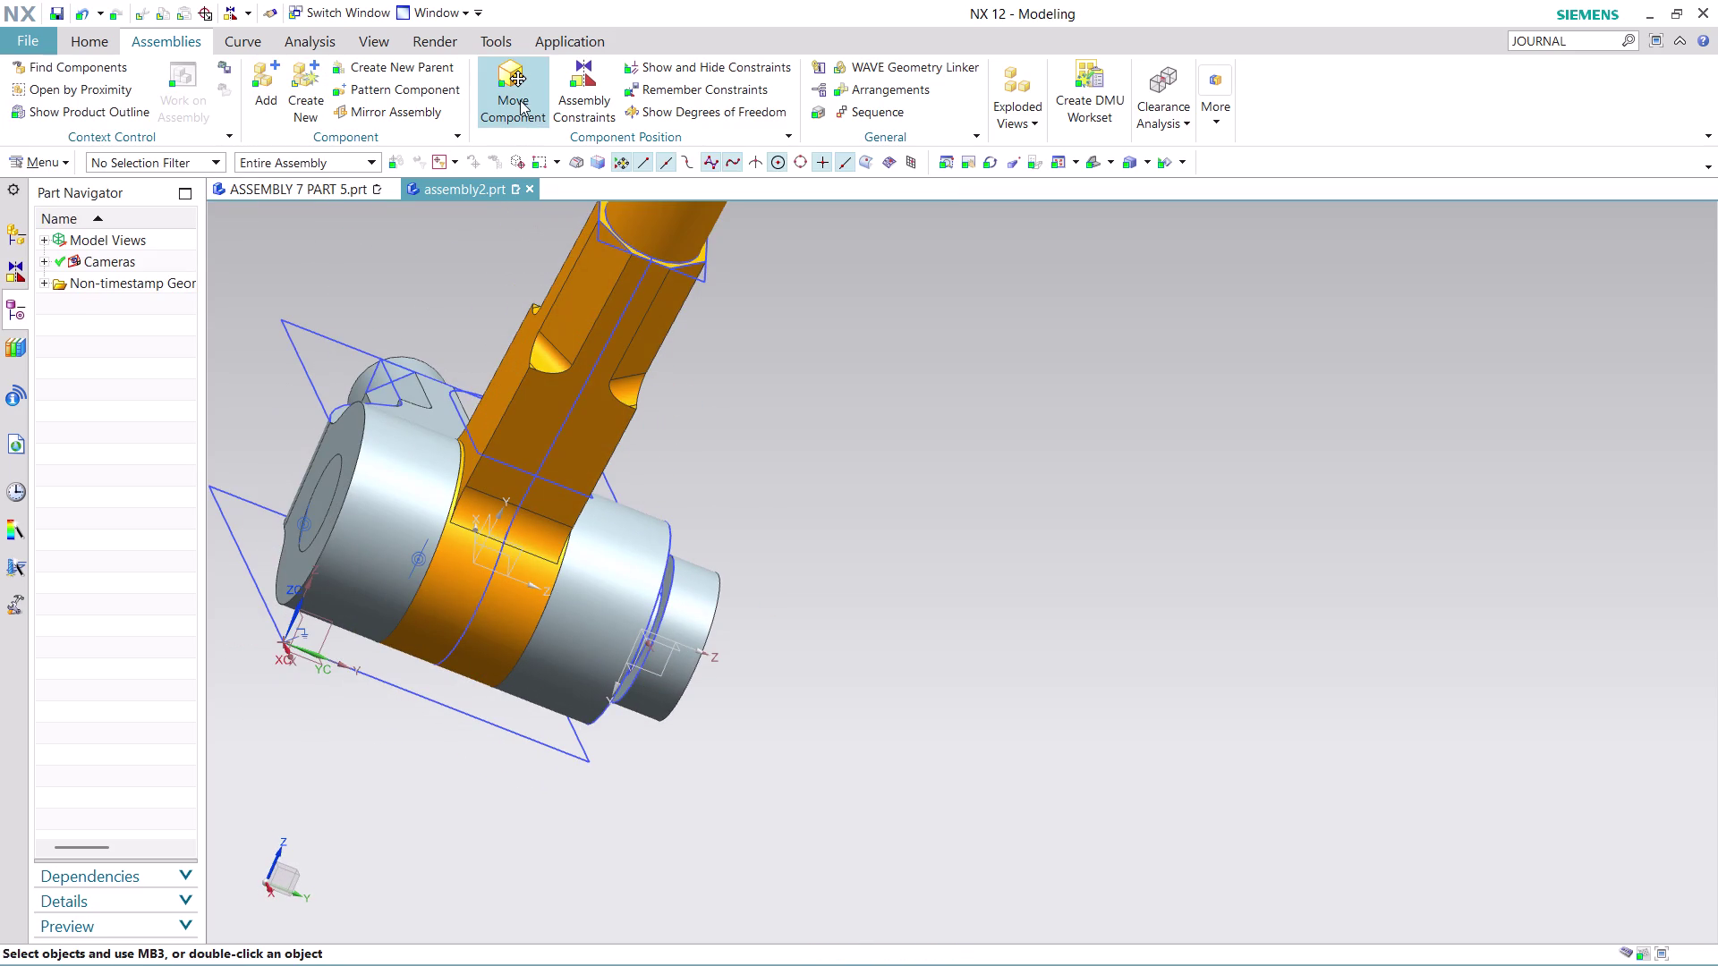
click(588, 81)
middle_drag(769, 376, 760, 352)
middle_click(760, 353)
middle_drag(792, 380, 804, 407)
scroll(up, 3)
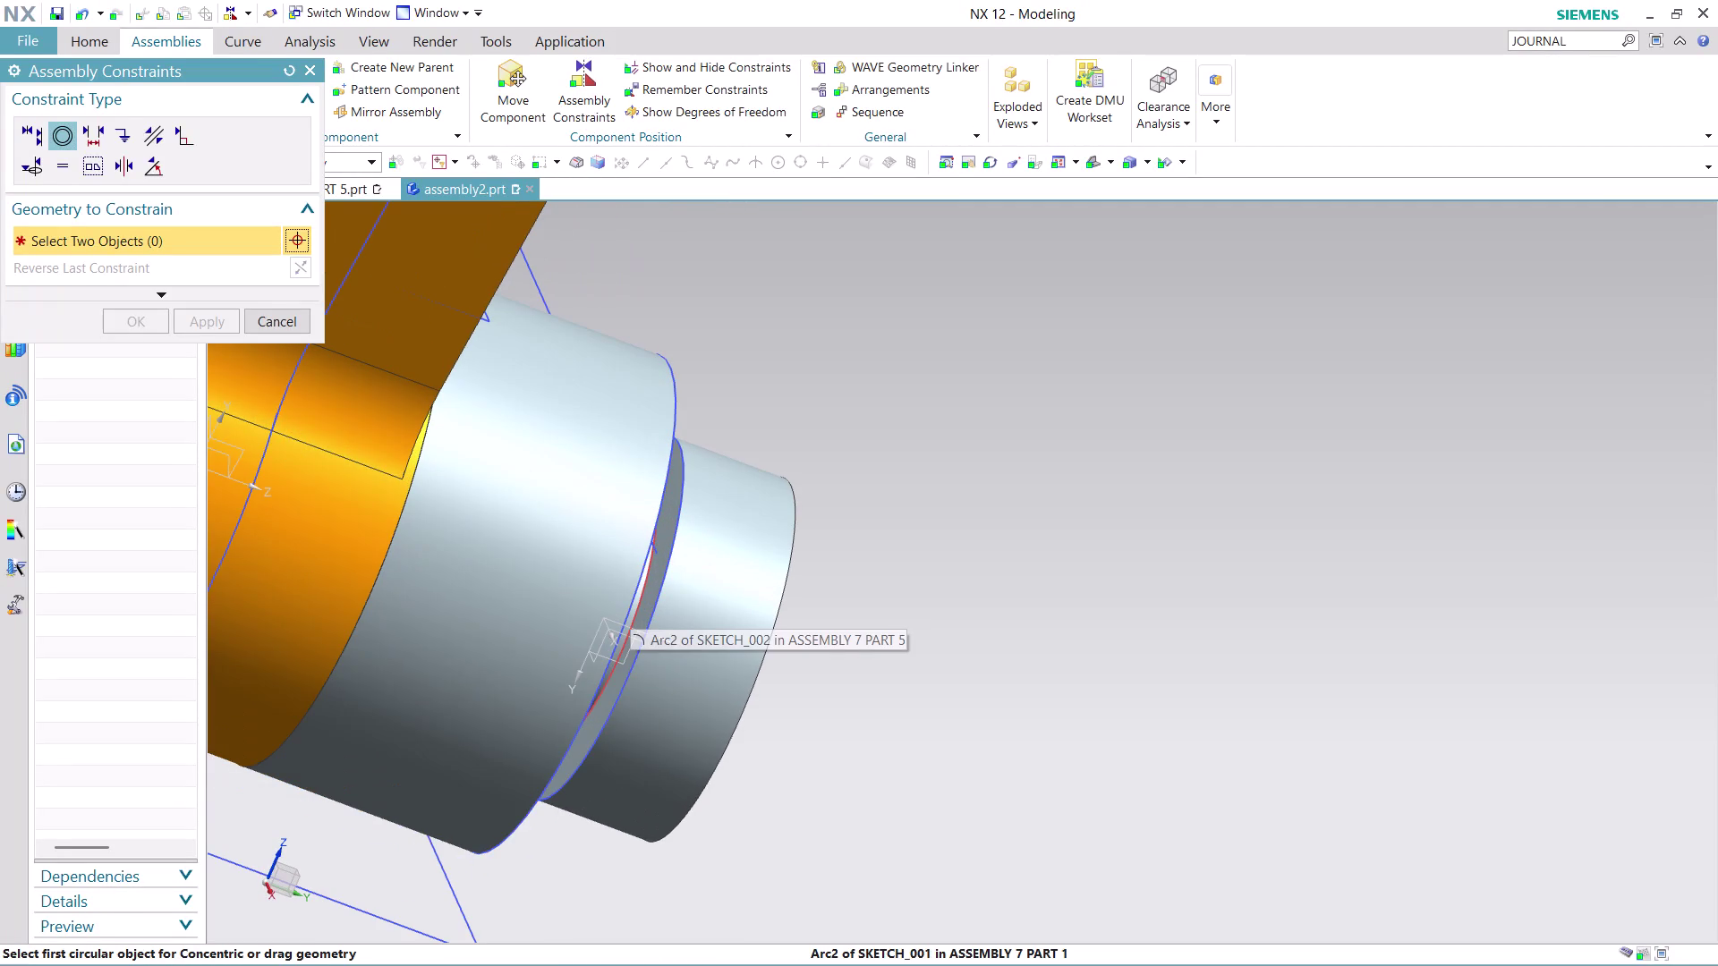
Pick the pin's arc via QuickPick, then the collar bore edge.
click(637, 609)
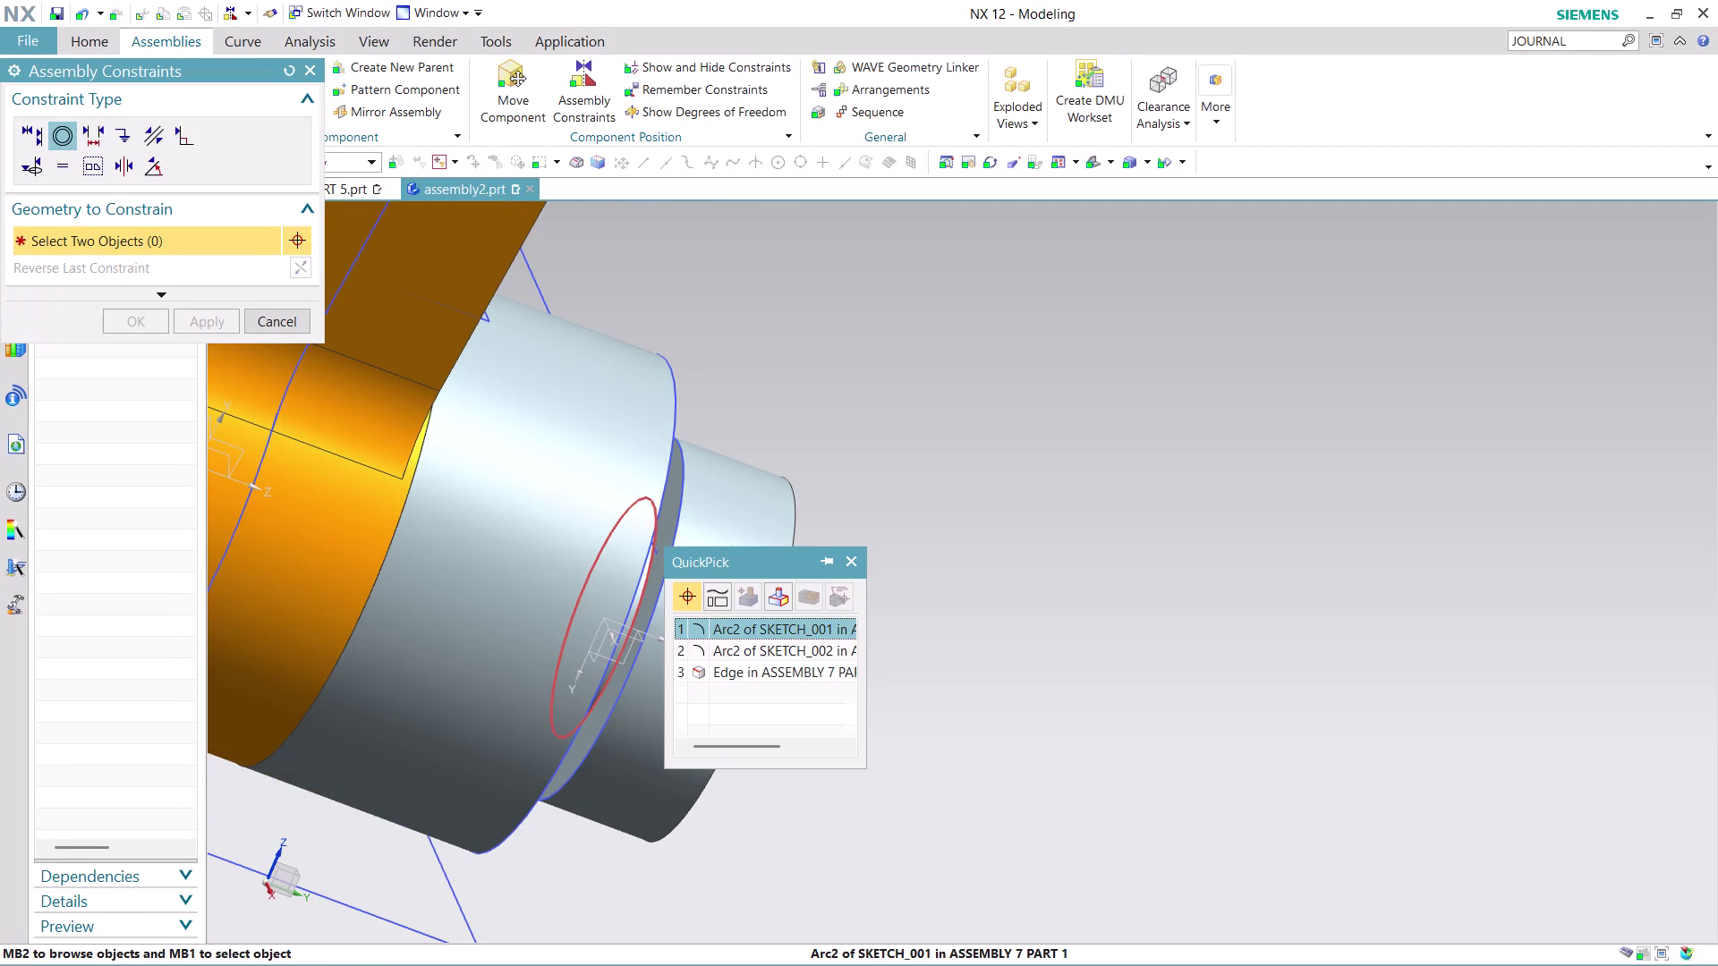
click(791, 623)
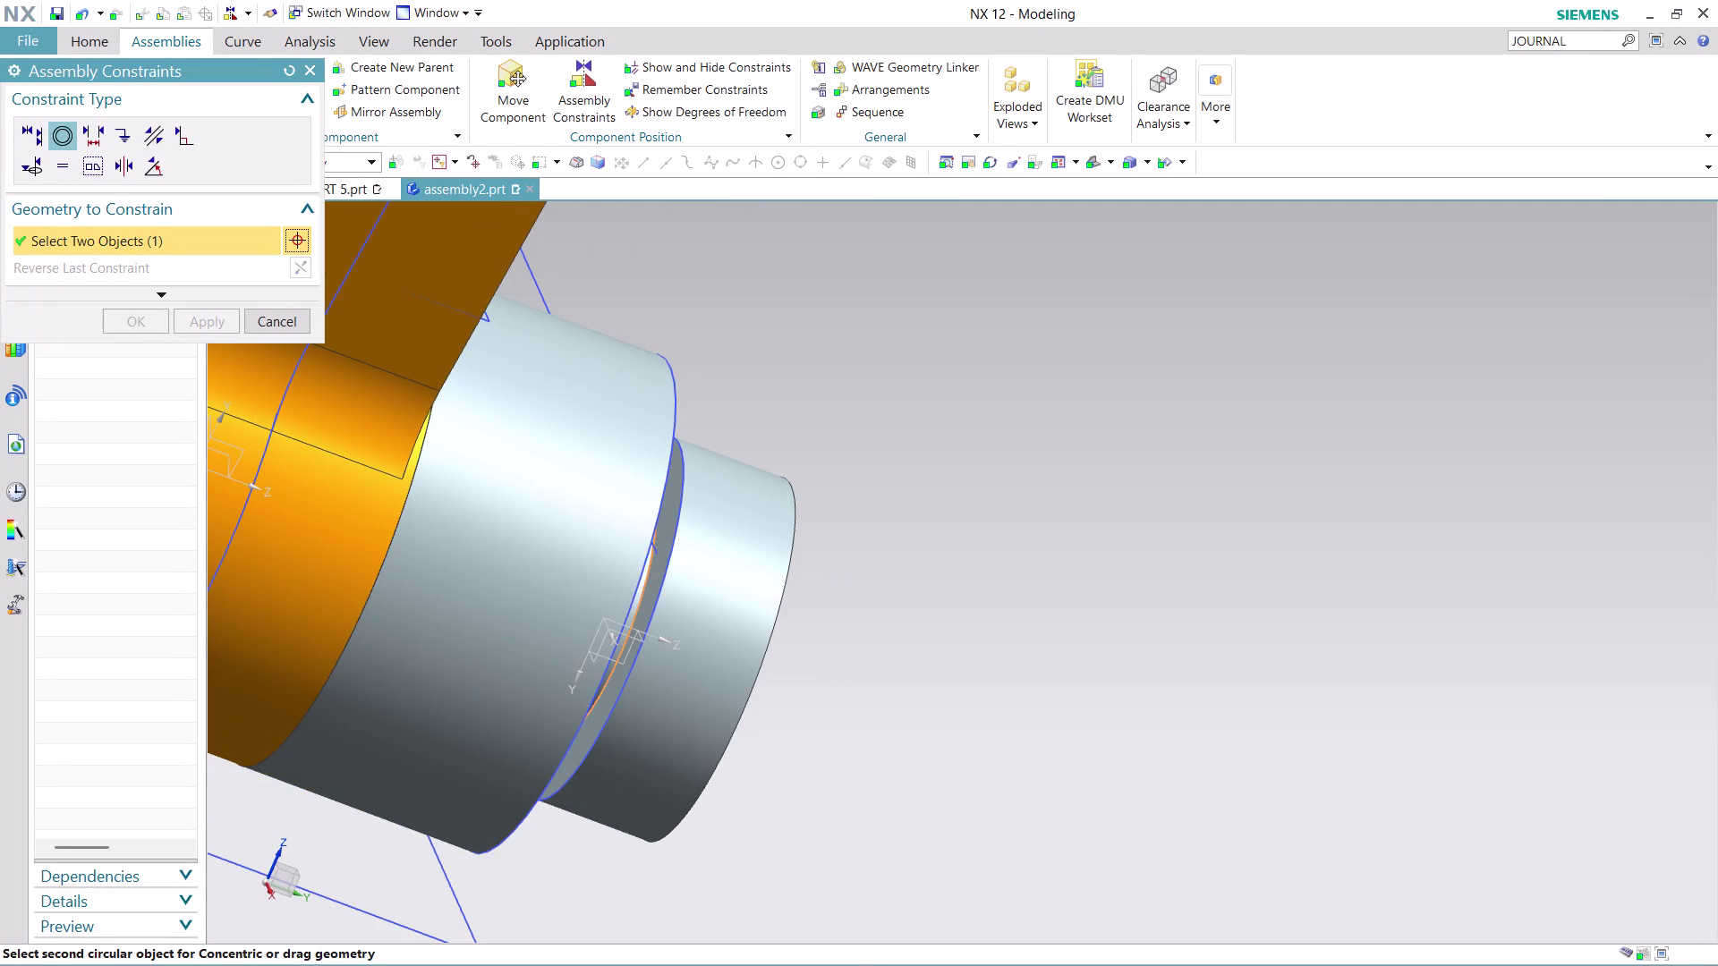
middle_drag(821, 608, 794, 568)
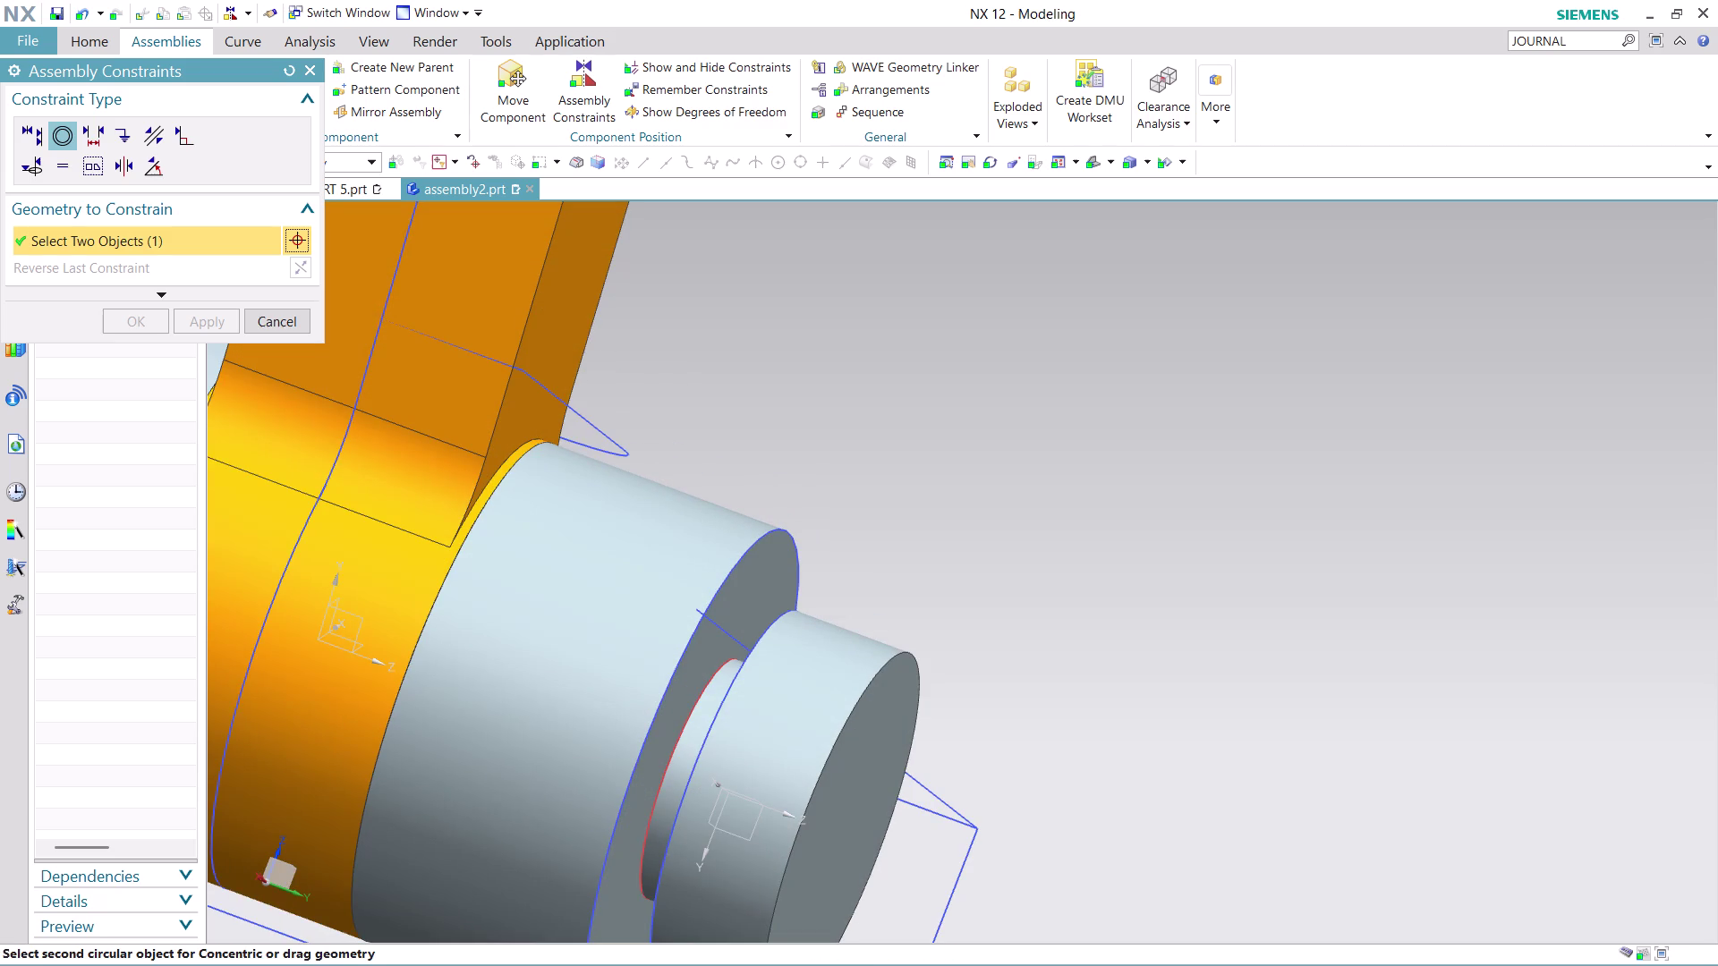
click(698, 699)
Undo the pending concentric constraint, leaving the pin outside the bore.
scroll(down, 3)
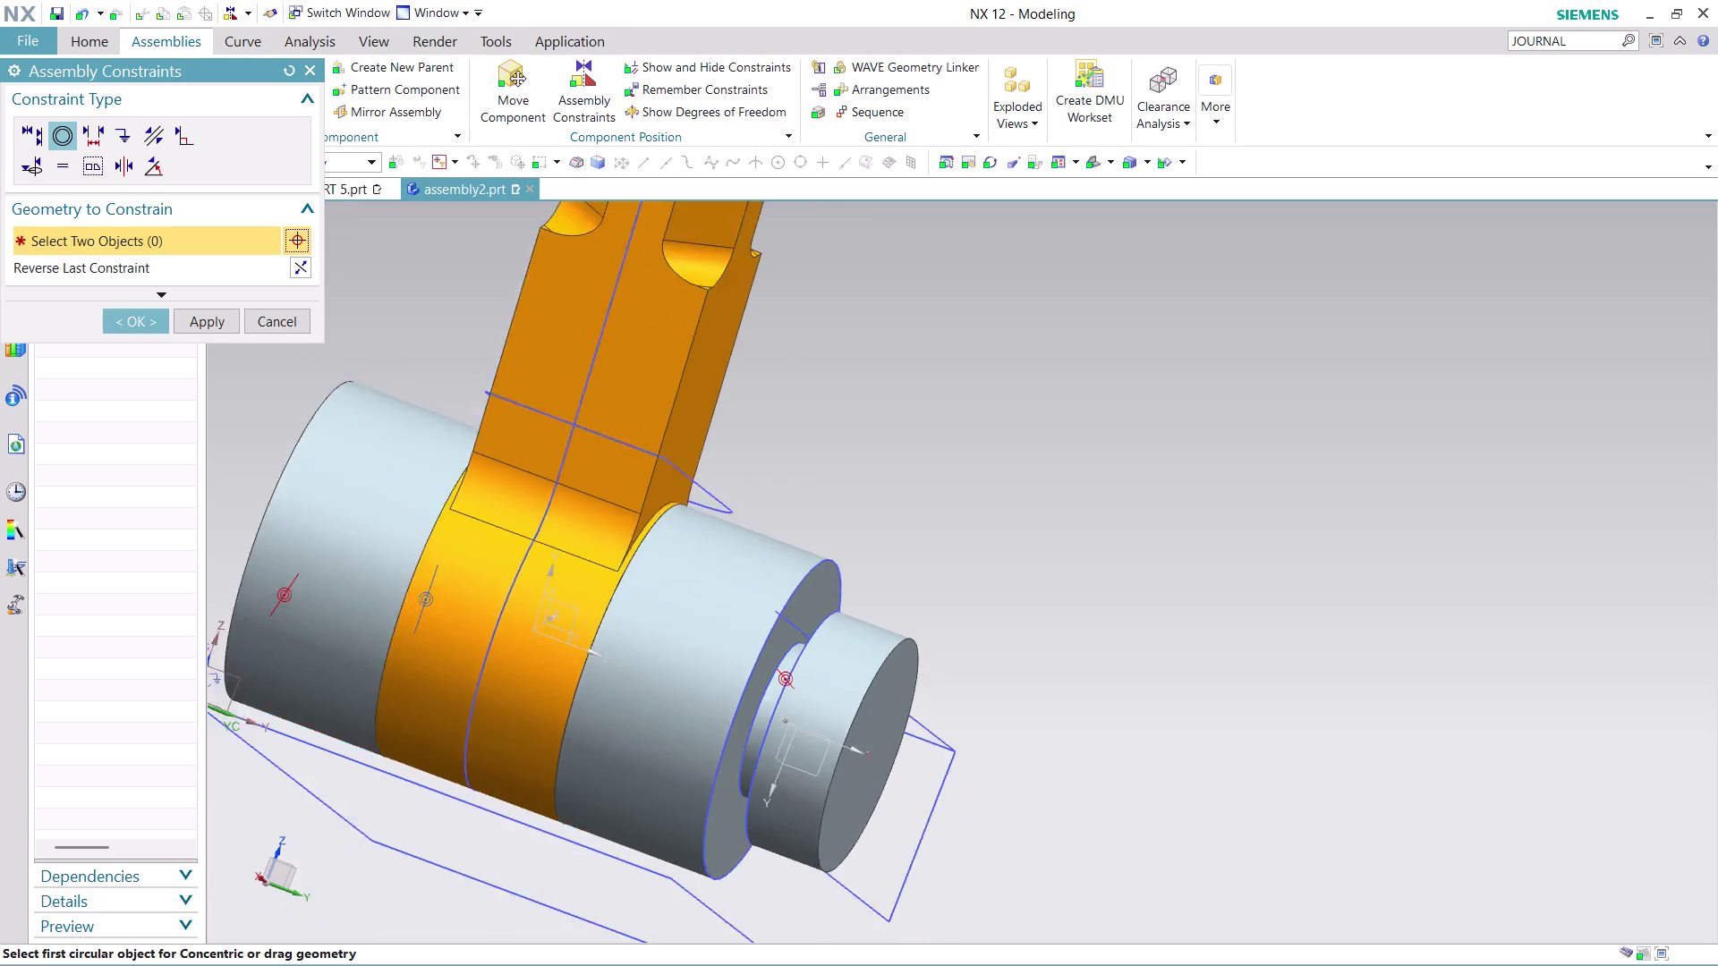
scroll(down, 3)
key(ctrl+z)
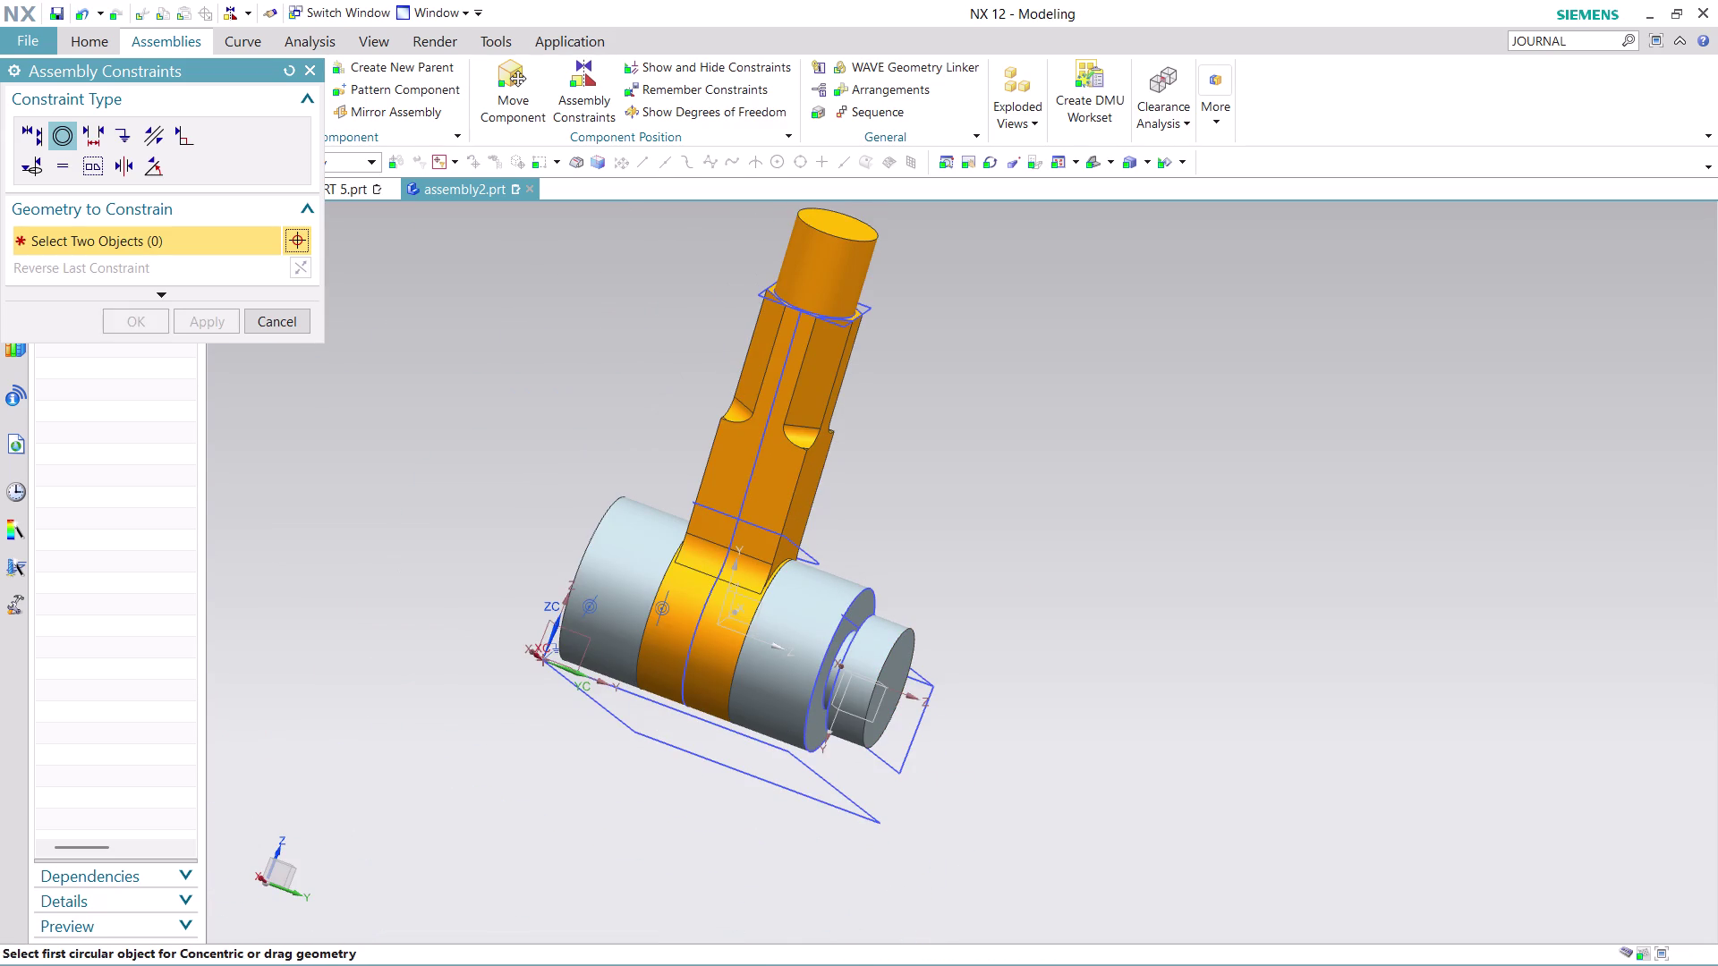
key(ctrl+z)
key(ctrl+z)
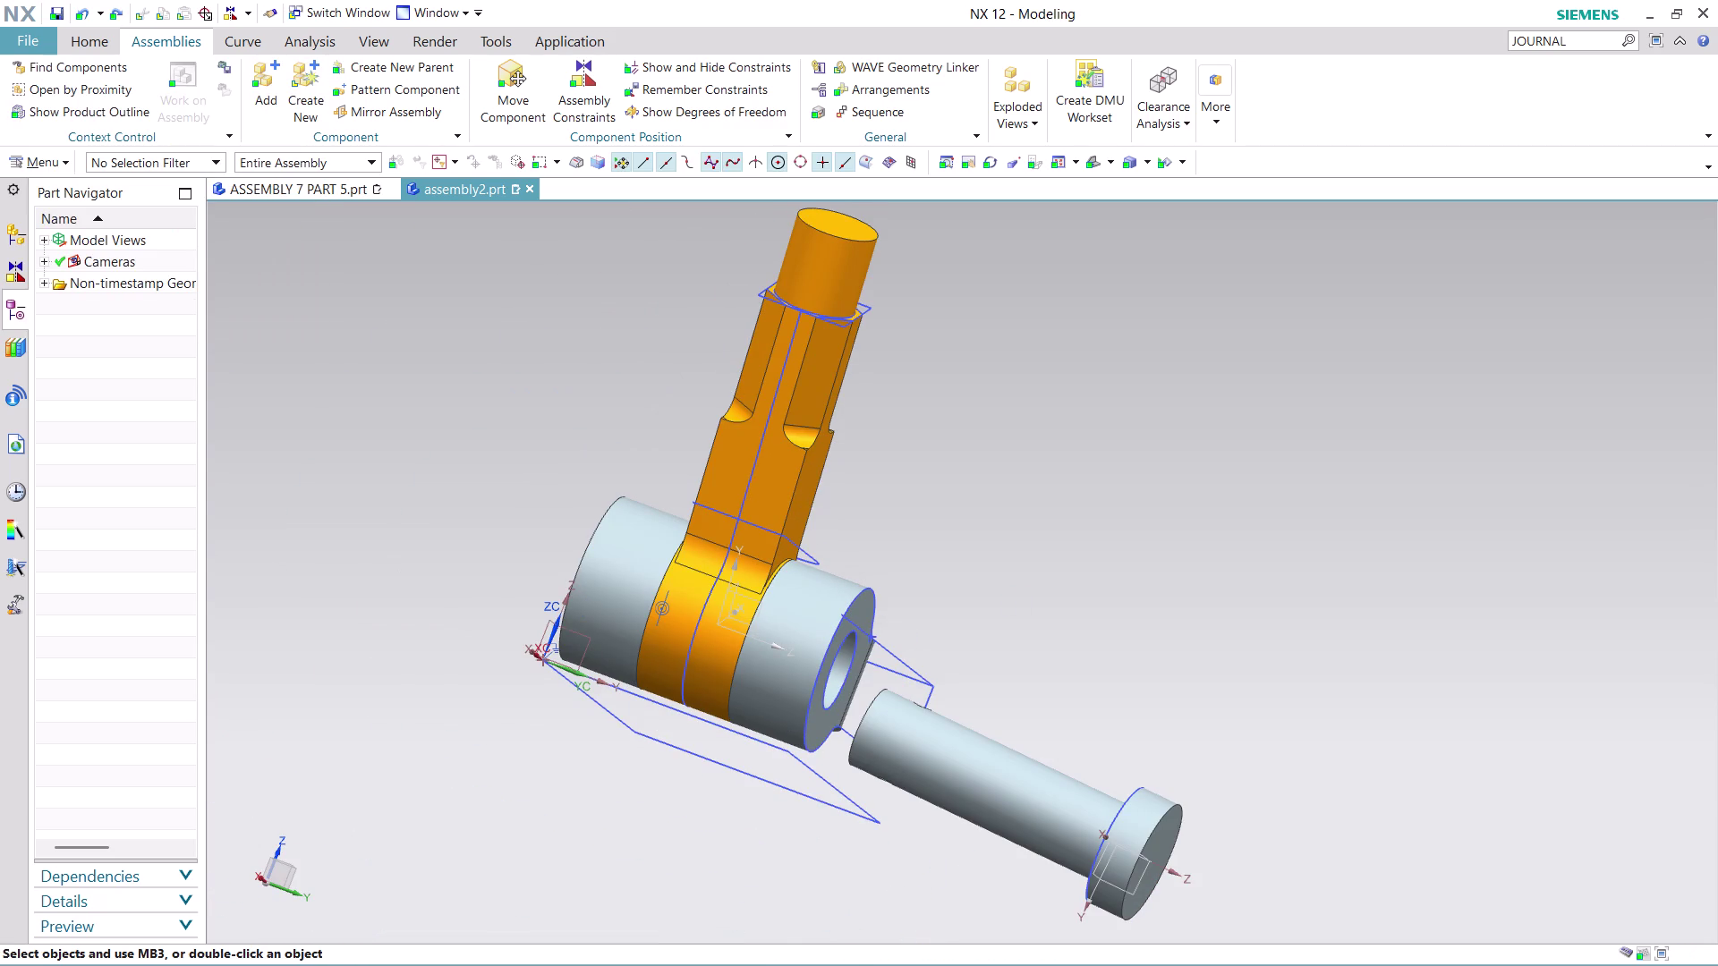
Start a concentric constraint and pick the pin's circular edge.
middle_drag(1114, 661, 1152, 685)
scroll(up, 3)
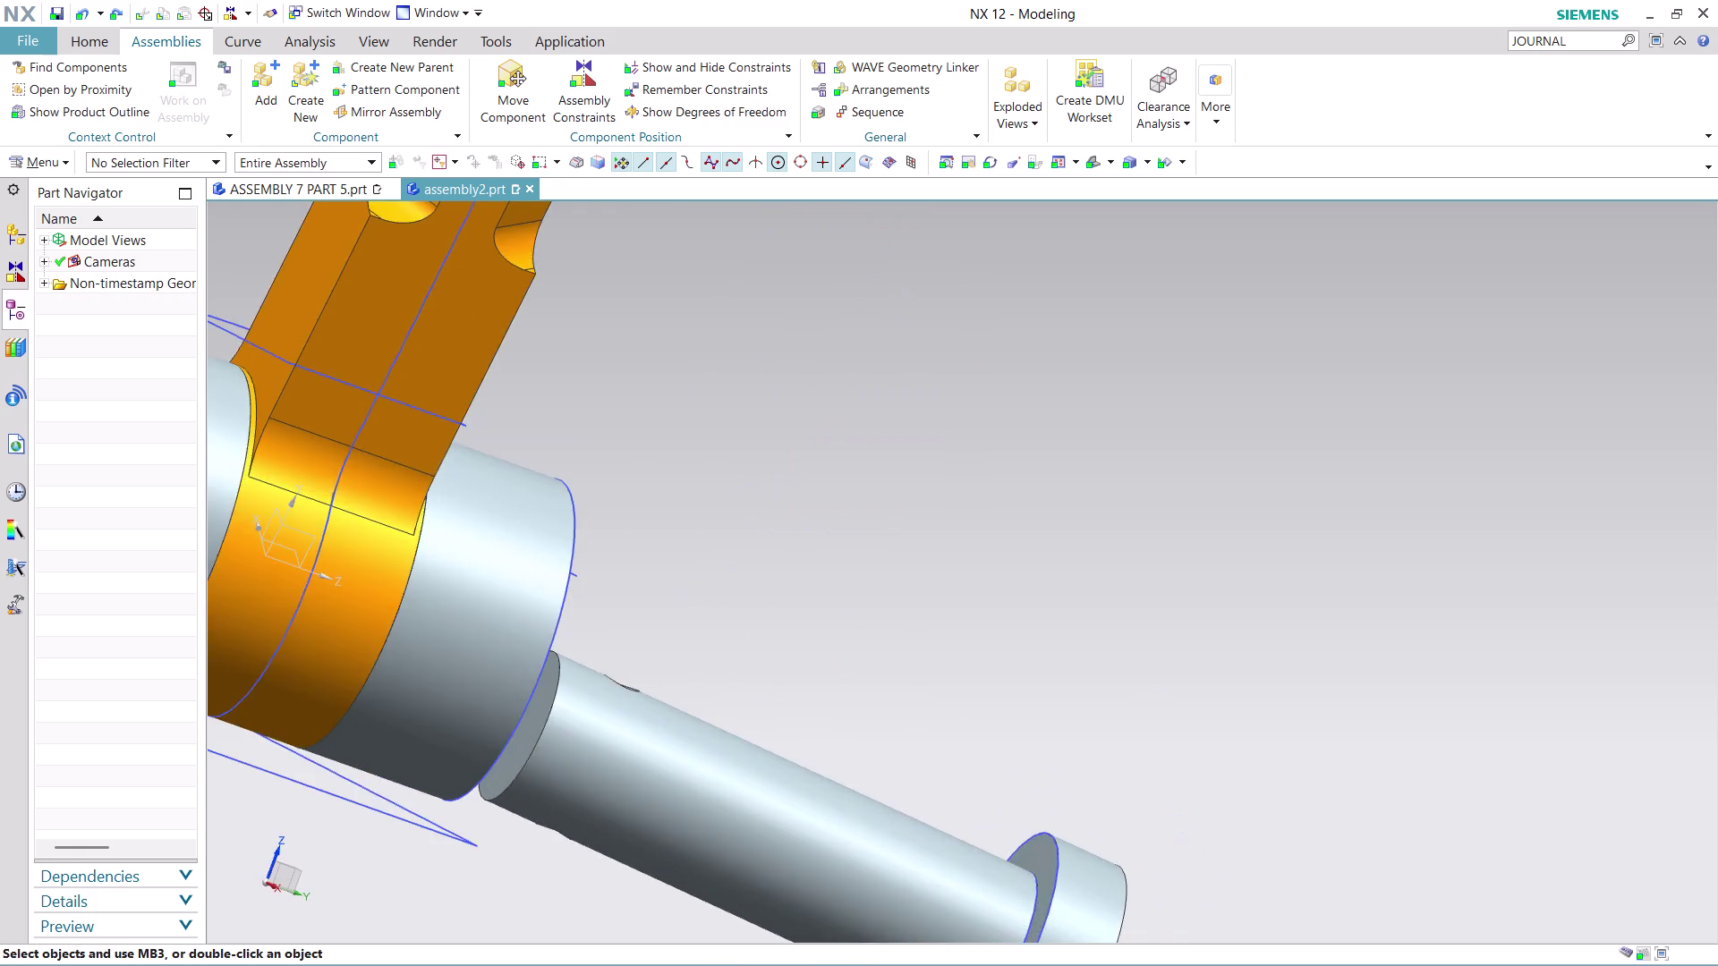
scroll(down, 3)
scroll(up, 3)
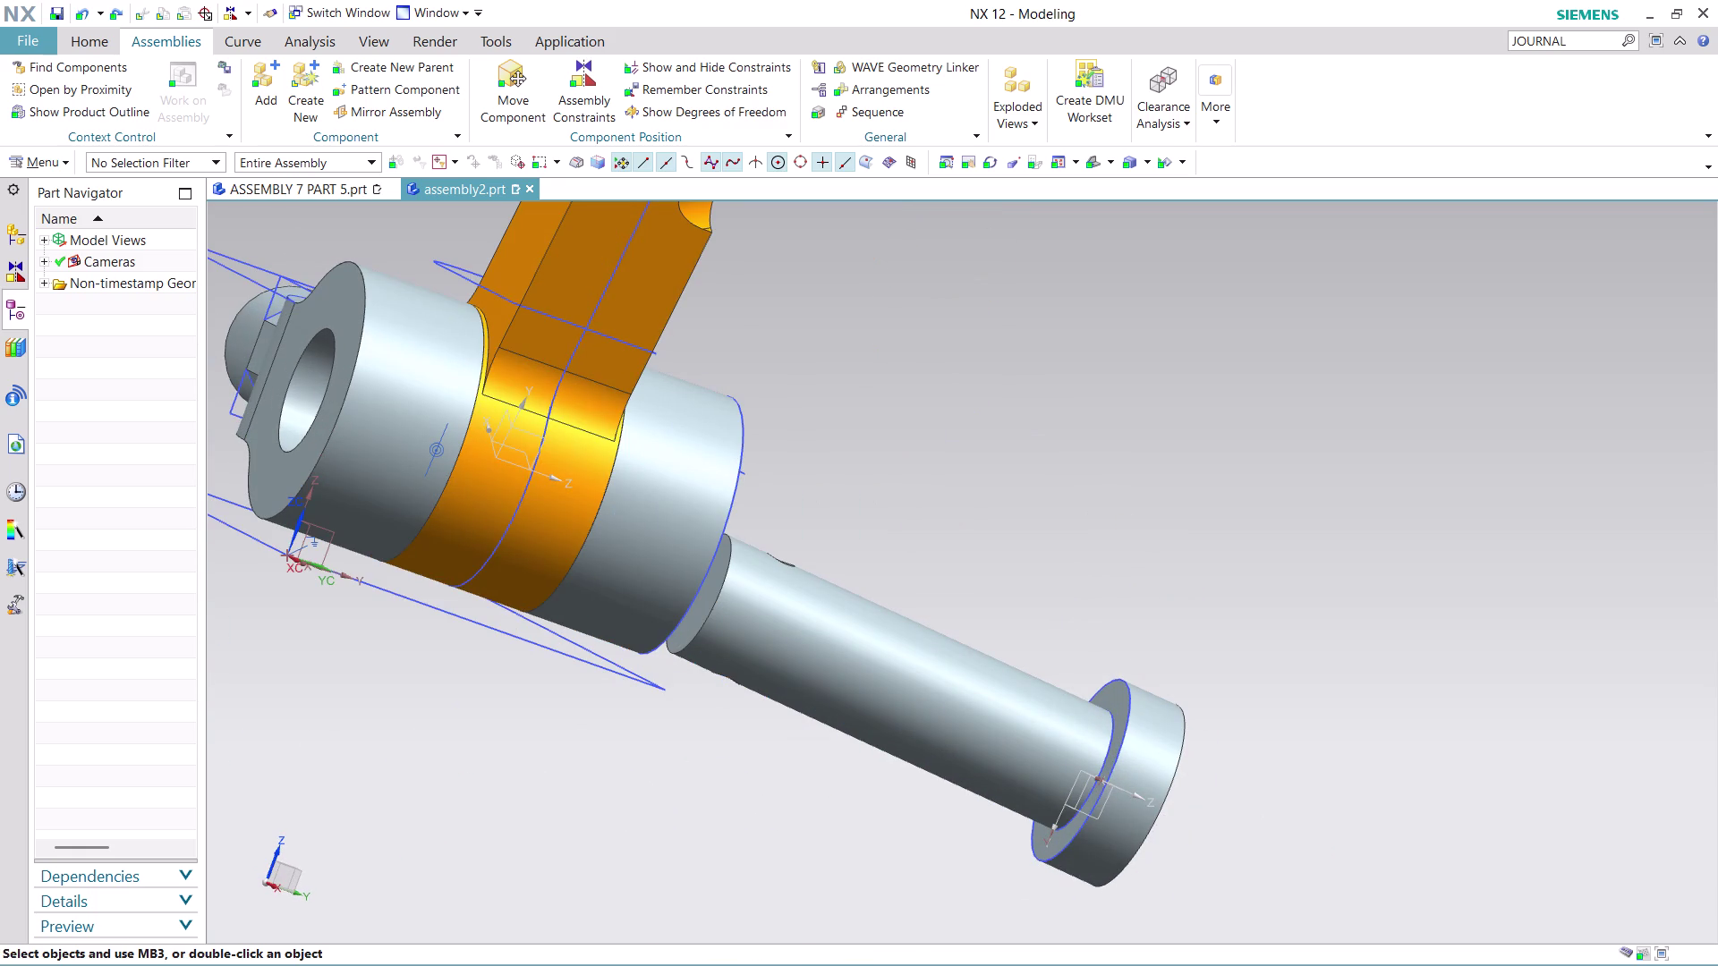
click(579, 85)
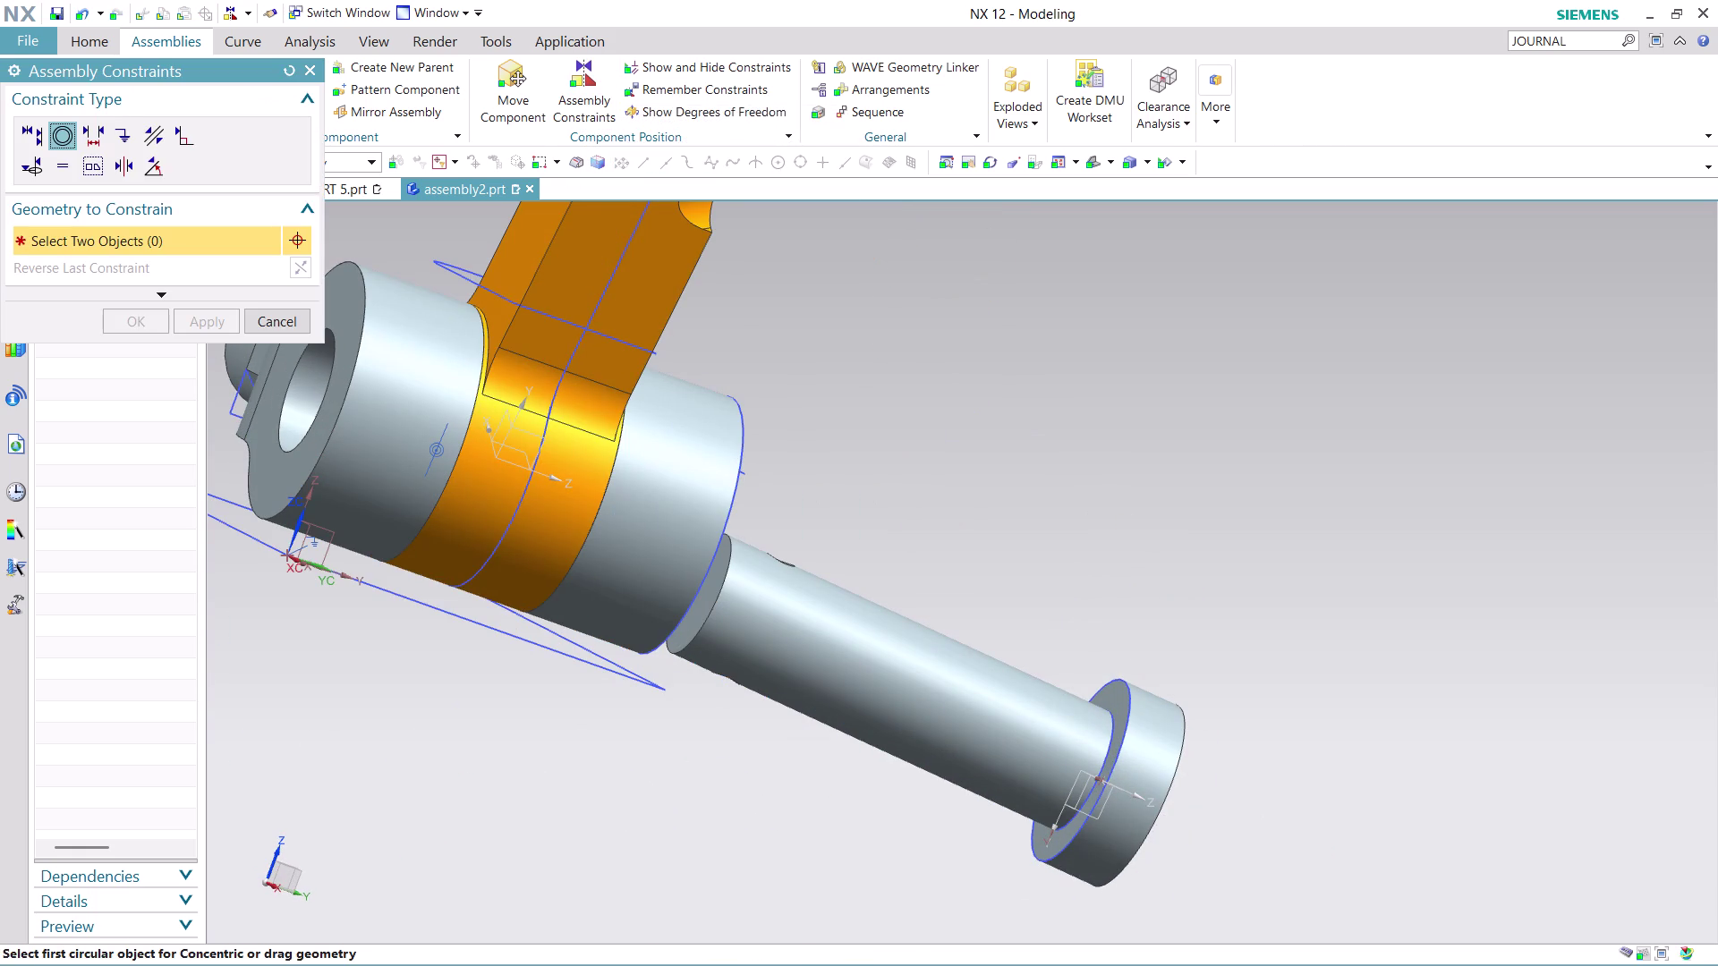
click(1107, 738)
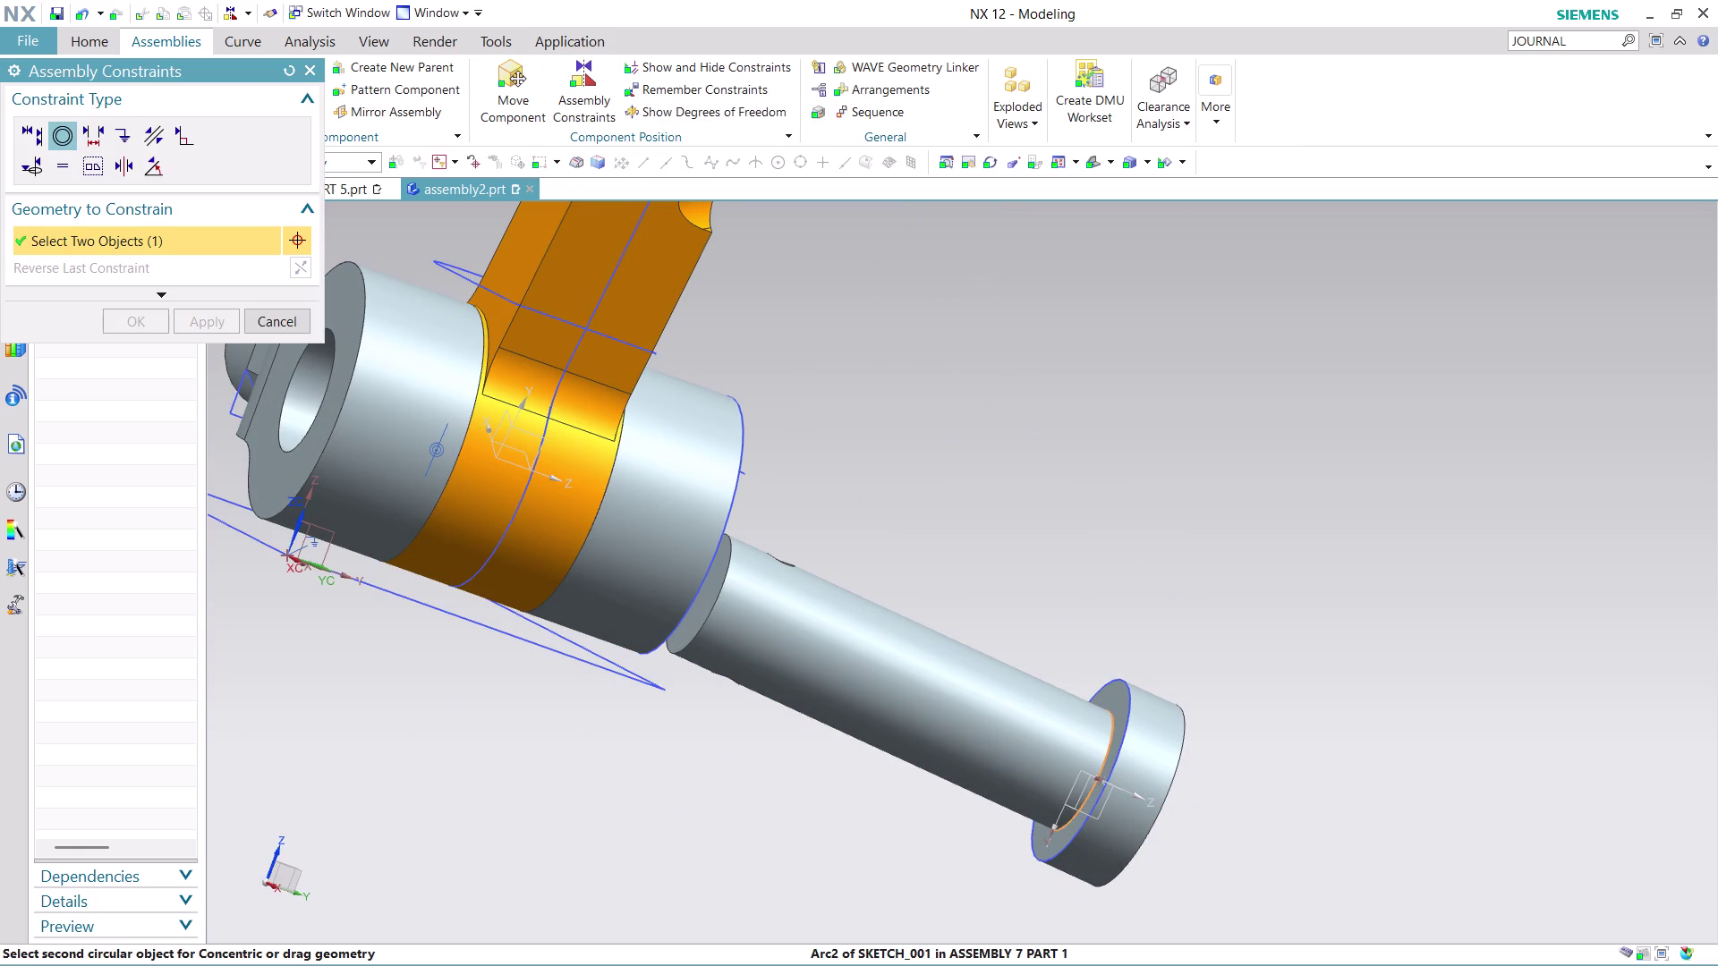
Pick the clevis eye arc via QuickPick as the second object.
middle_drag(1131, 586, 1016, 528)
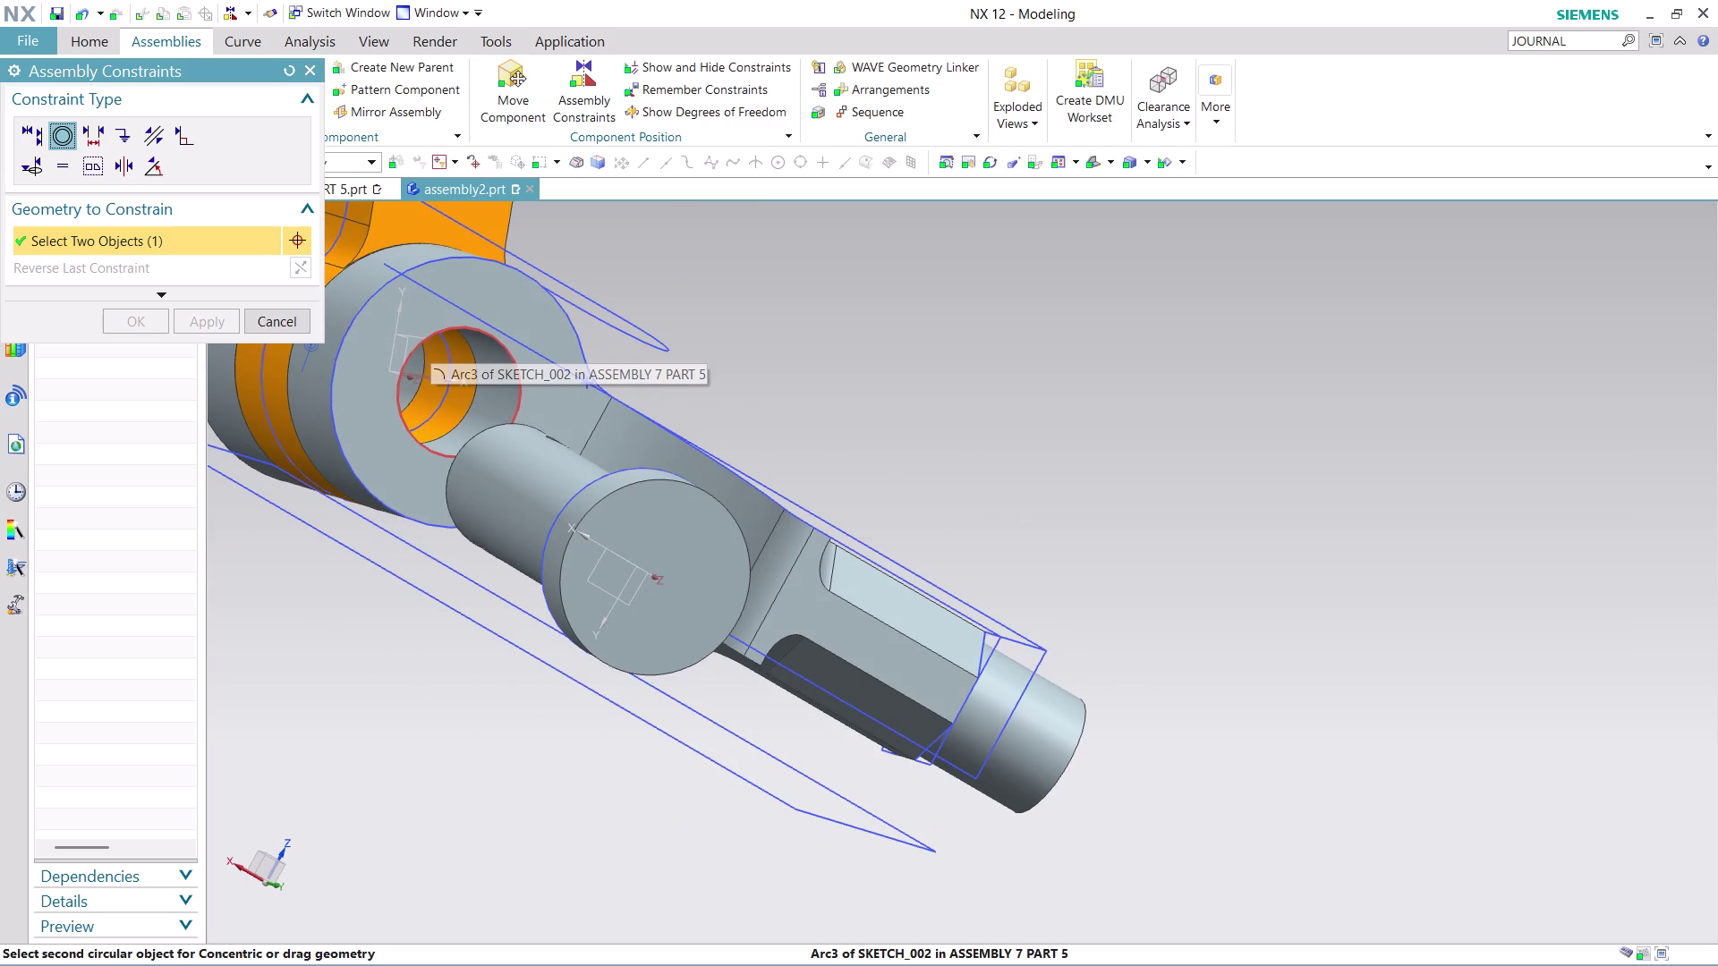
click(430, 340)
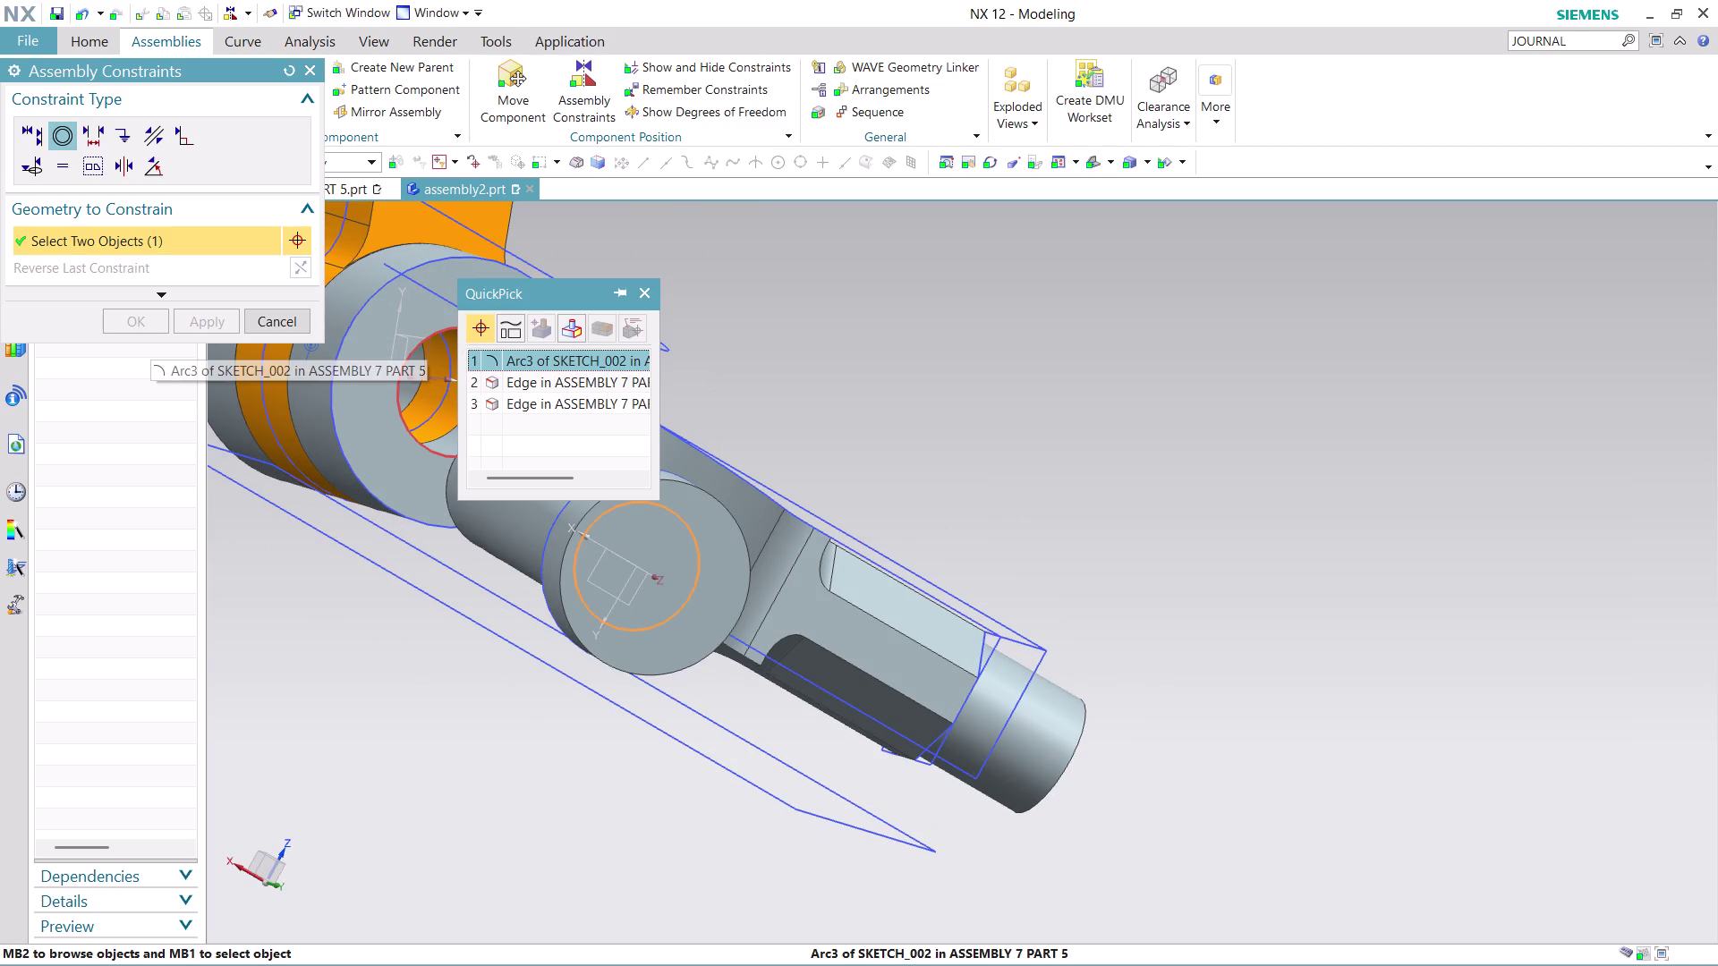
click(534, 366)
middle_drag(668, 384, 830, 462)
middle_drag(830, 462, 804, 511)
Zoom to review the pin seated in the clevis eye, then confirm the constraint.
scroll(down, 3)
scroll(up, 3)
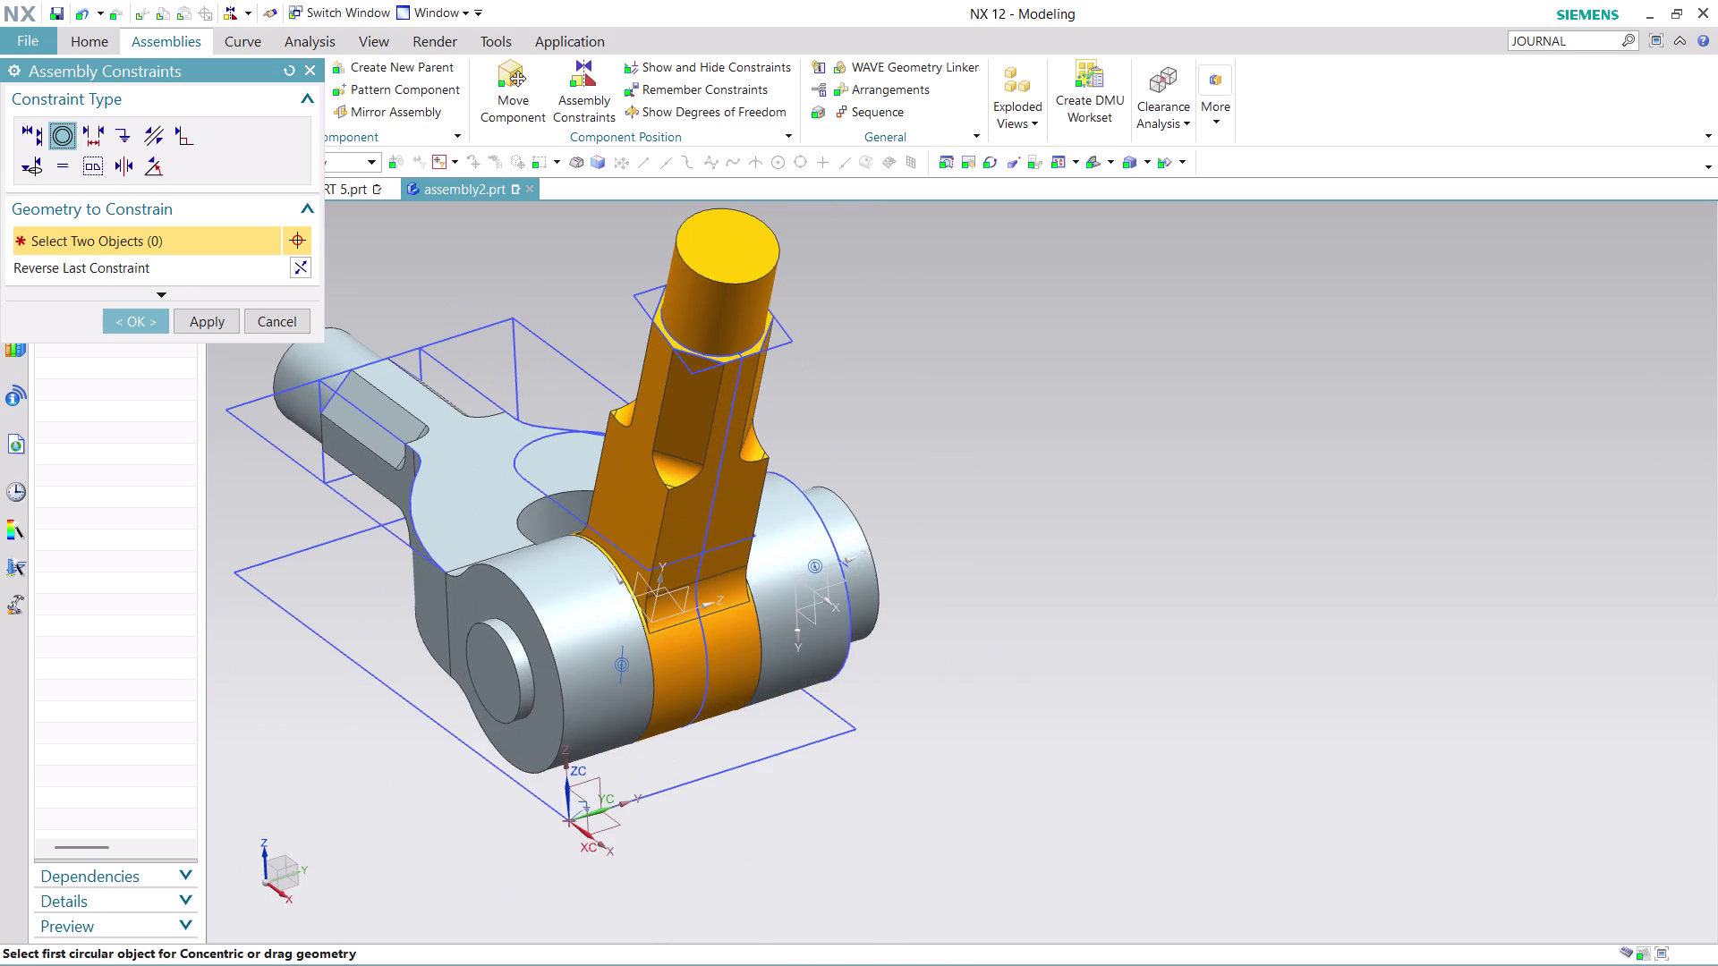
scroll(down, 3)
scroll(up, 3)
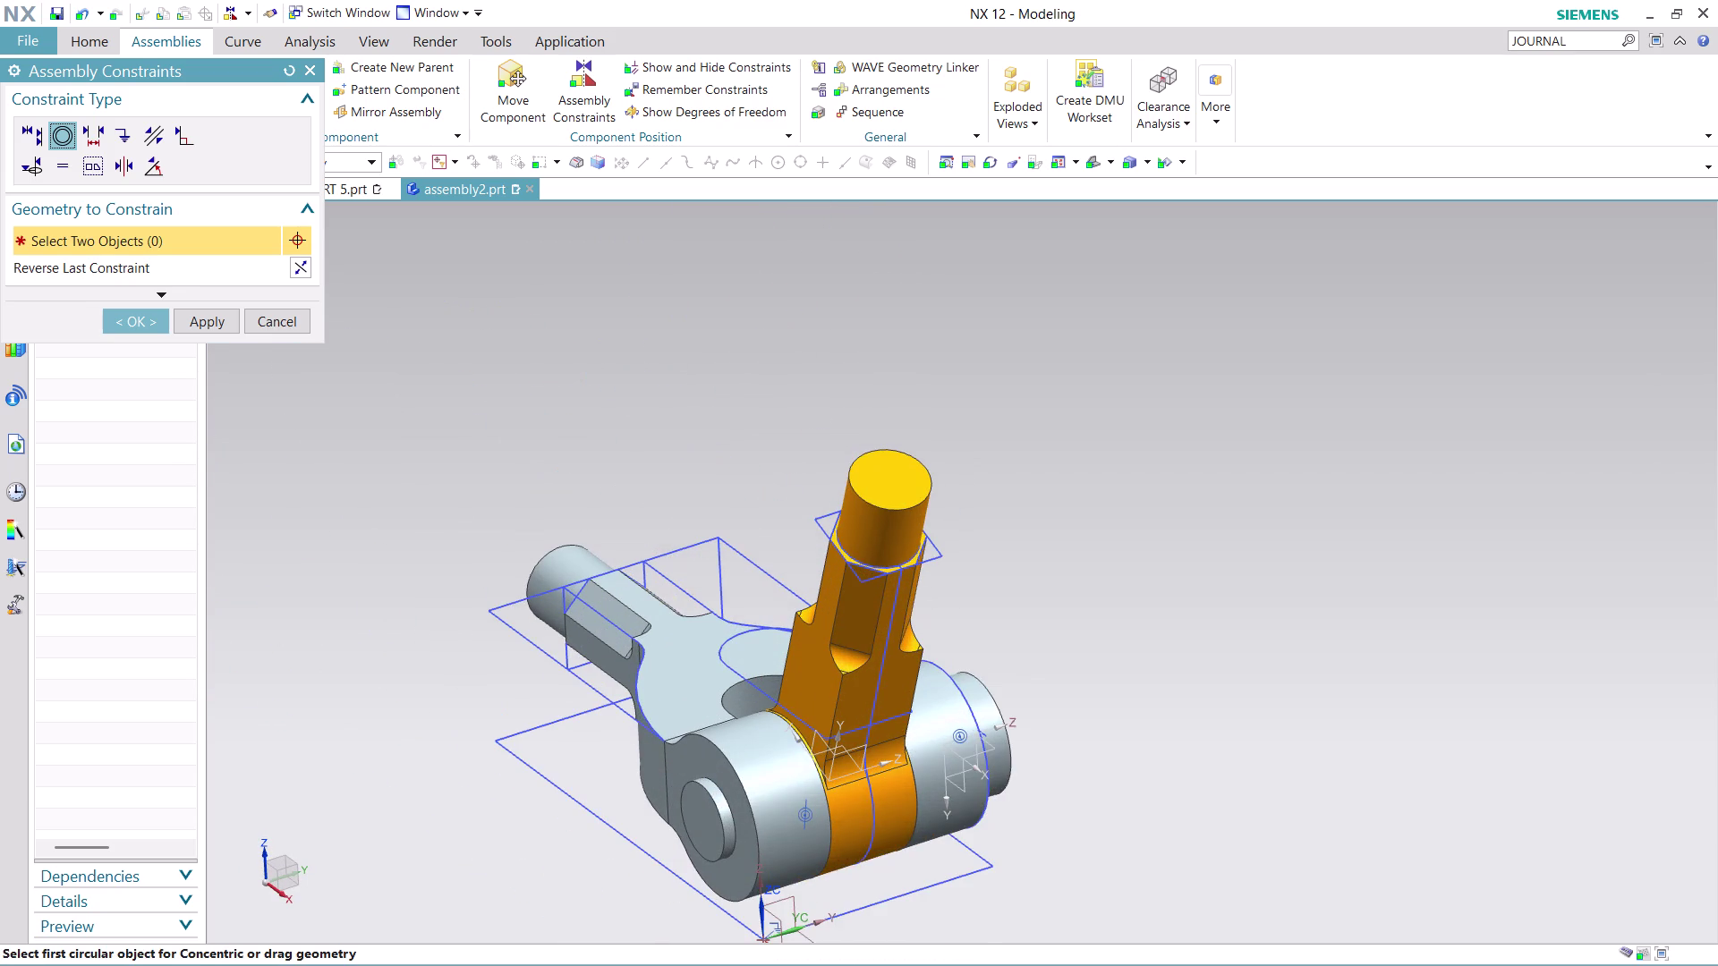
scroll(up, 3)
scroll(down, 3)
scroll(up, 3)
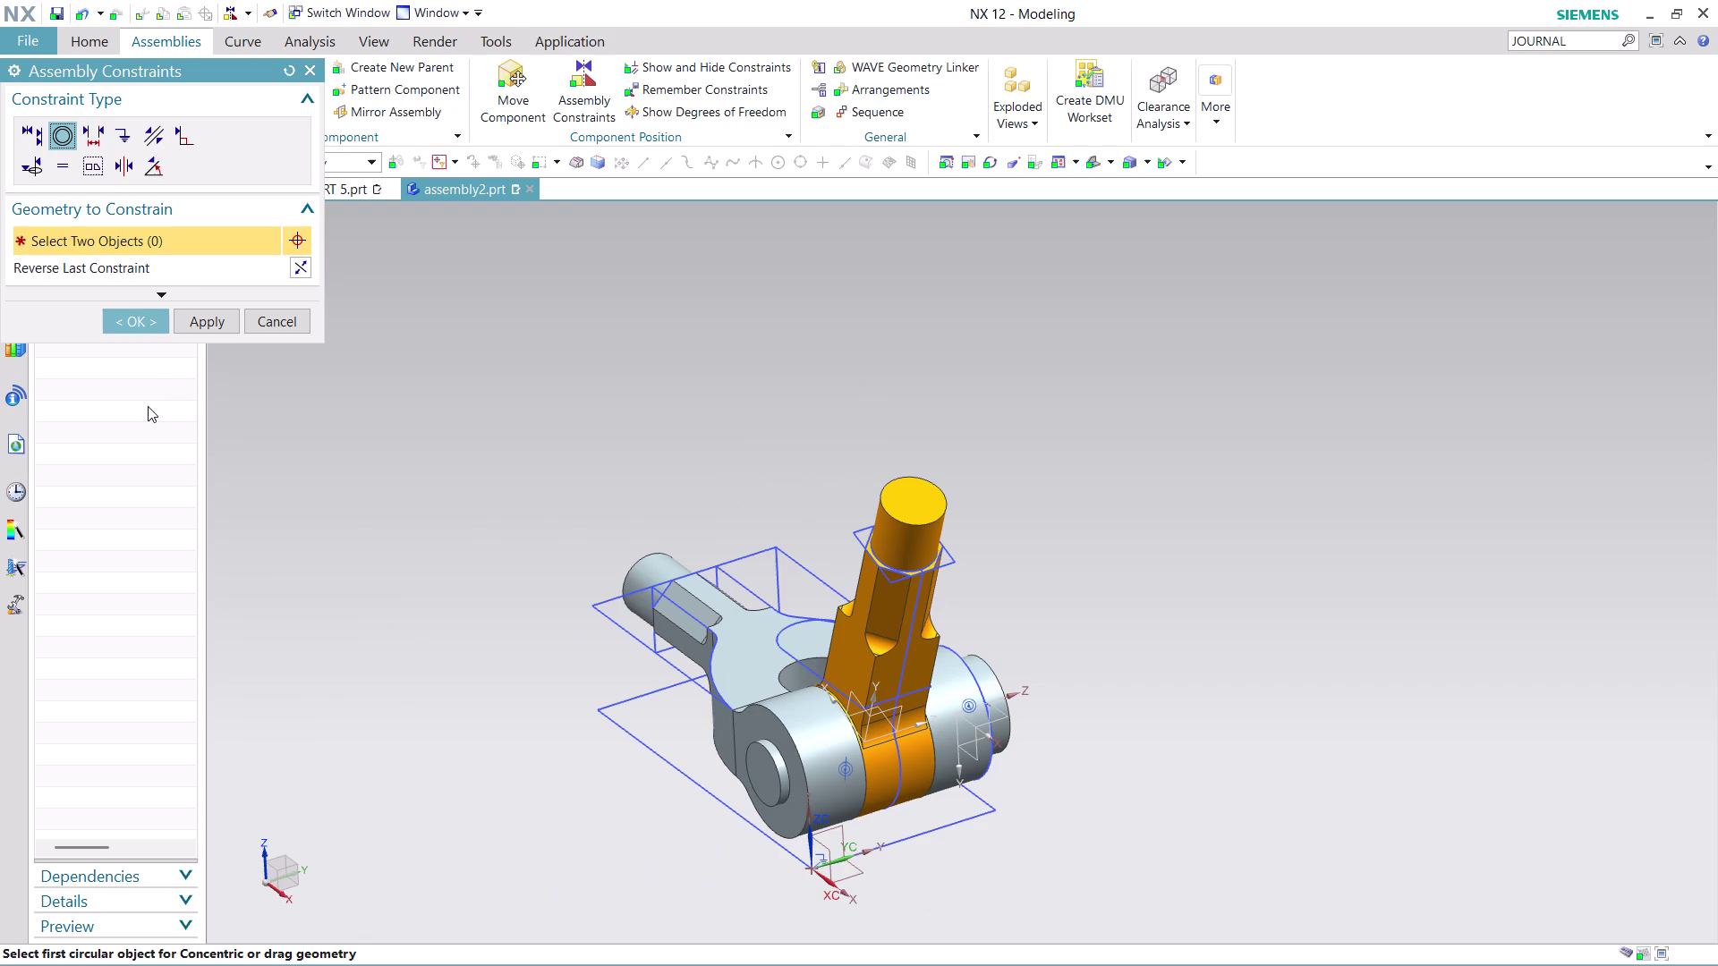
click(149, 325)
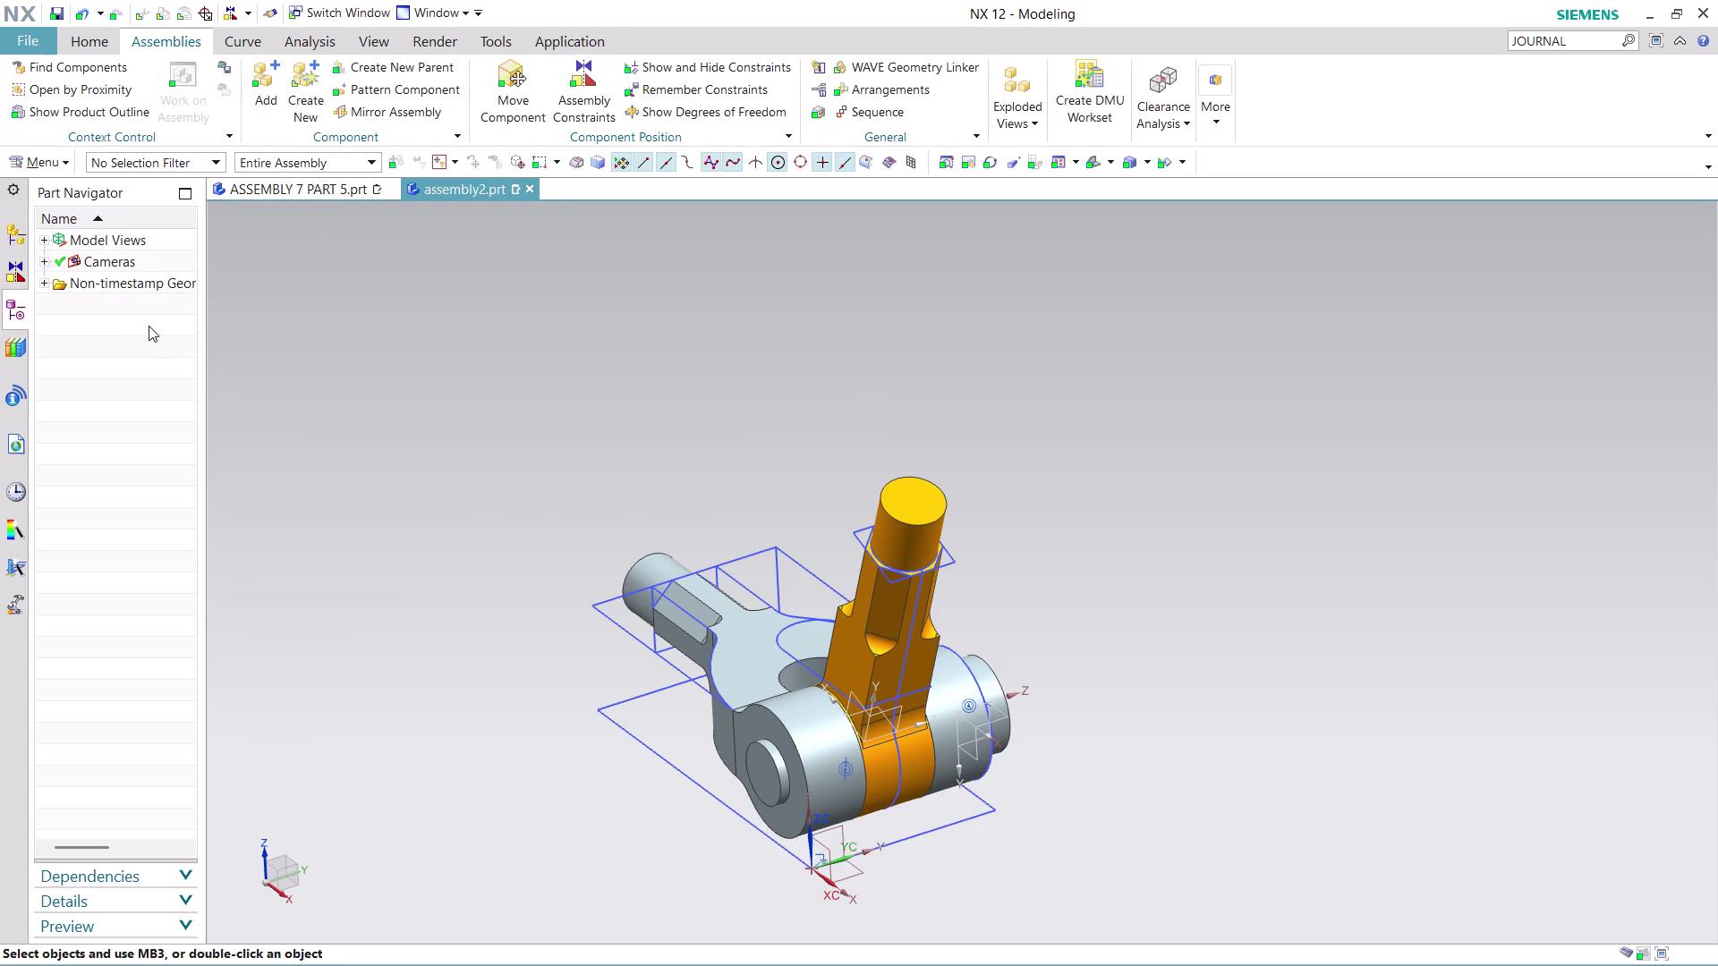
From the PART 5 tab, open ASSEMBLY 7 PART 1 and make it the displayed part.
click(304, 194)
click(30, 38)
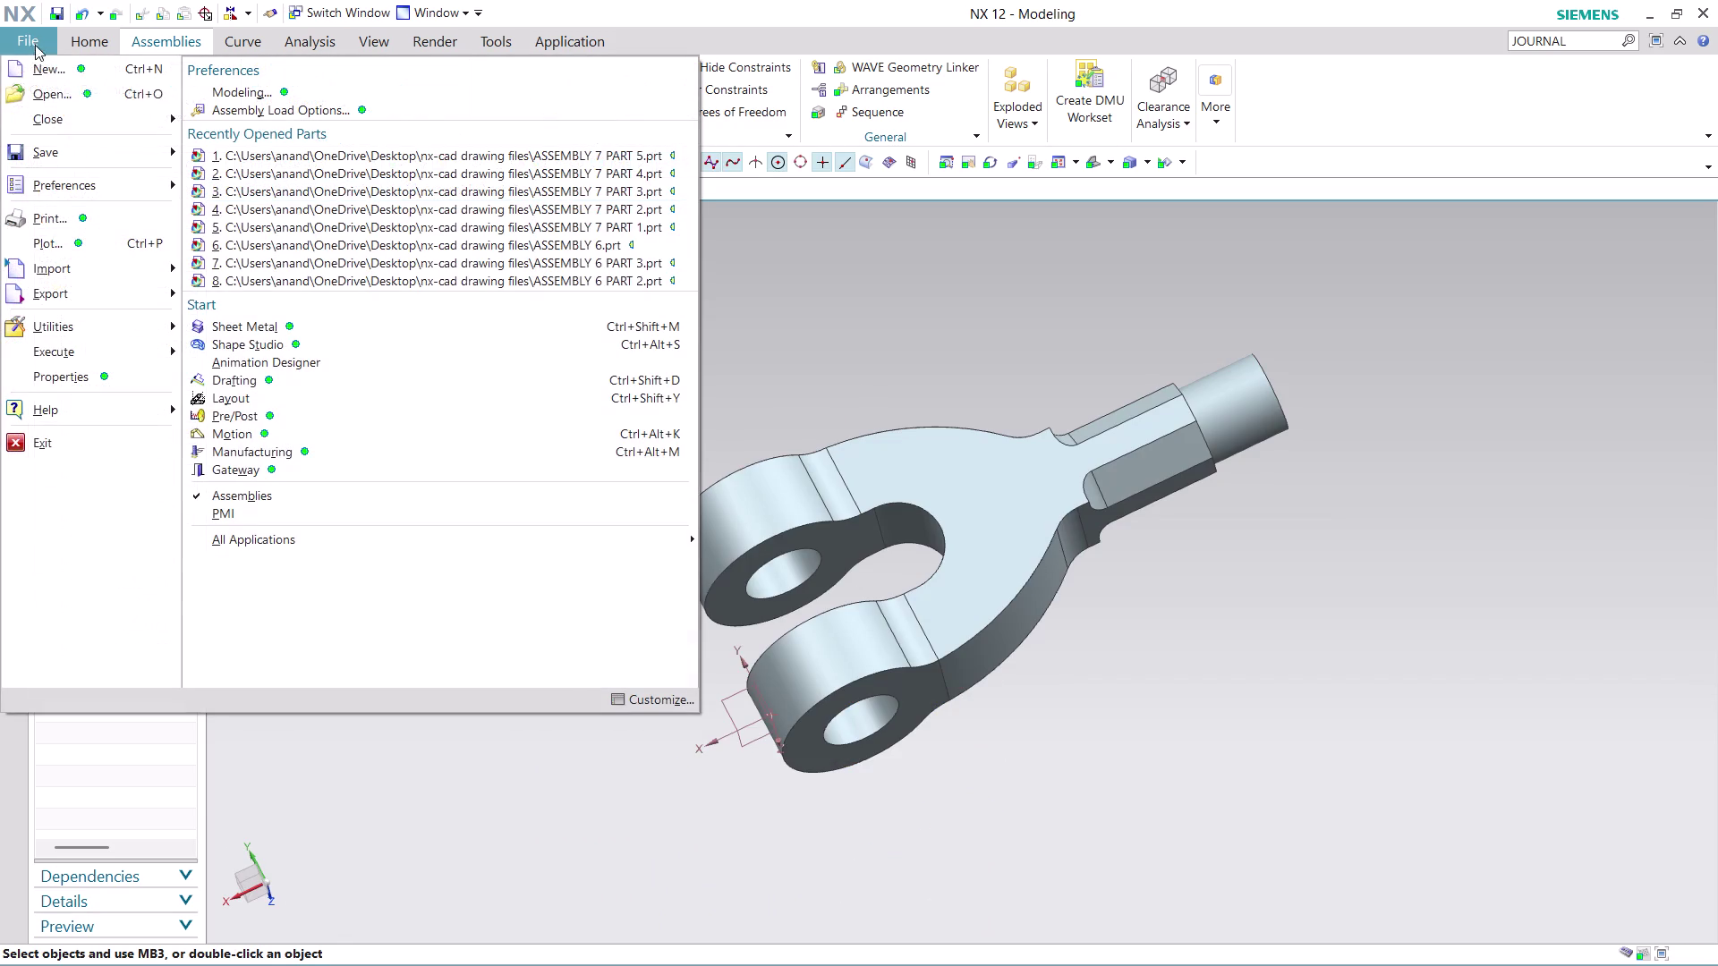
click(75, 97)
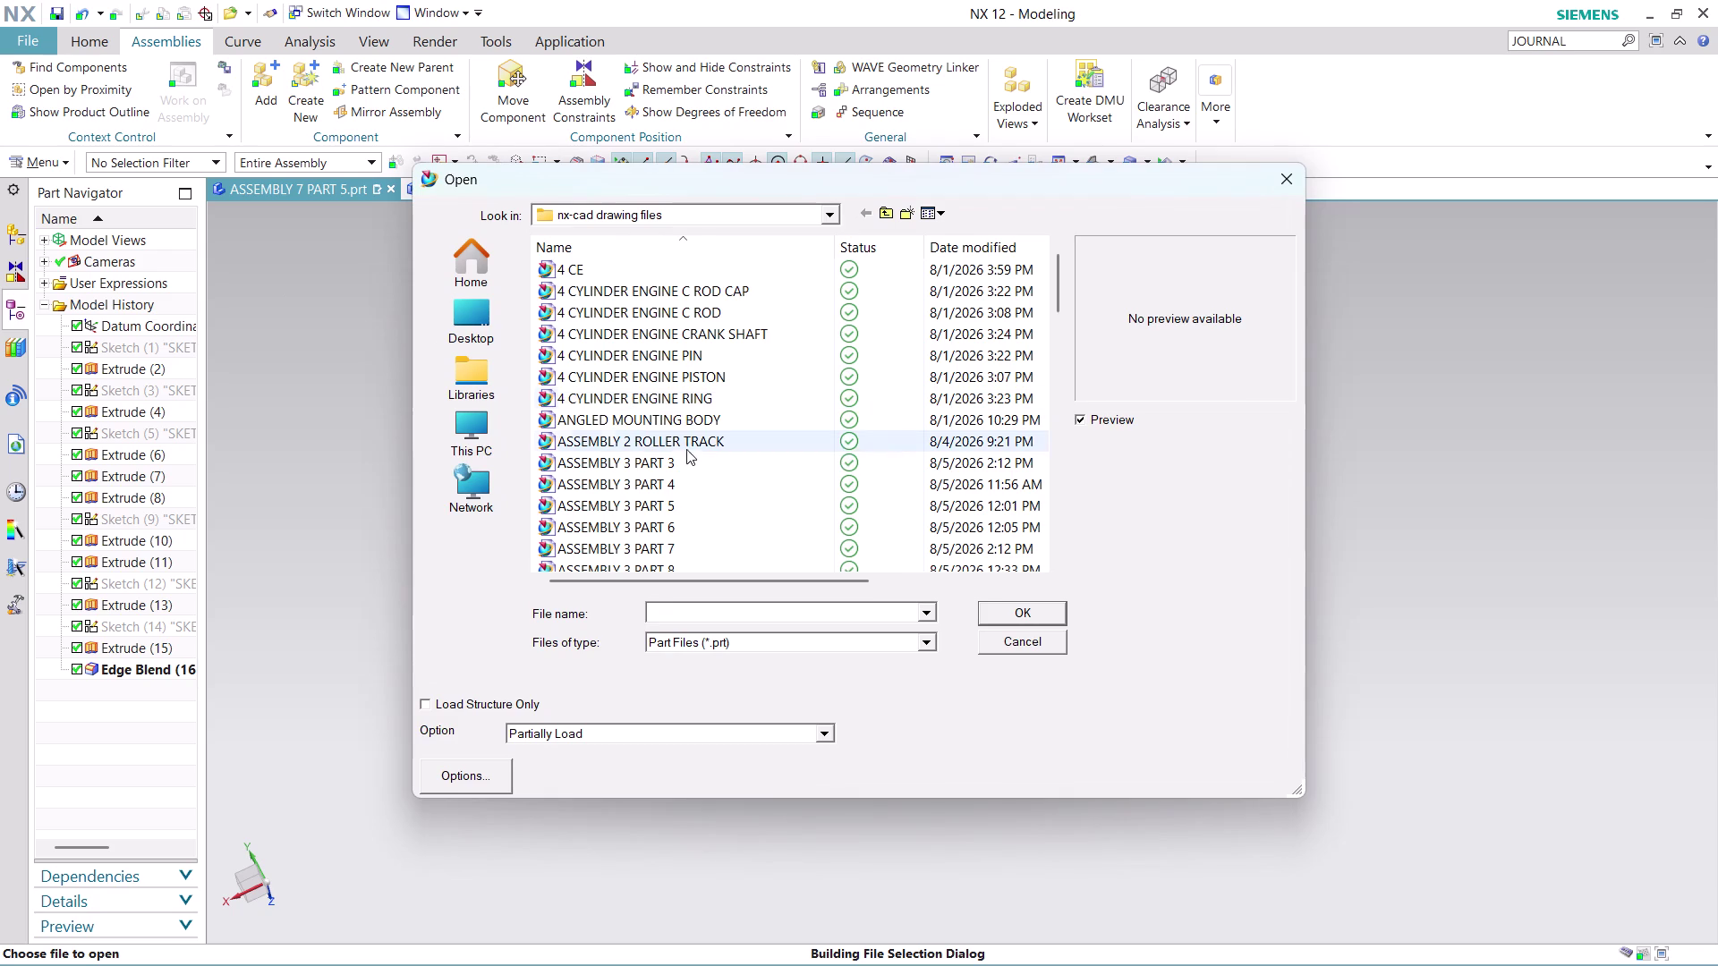
scroll(down, 3)
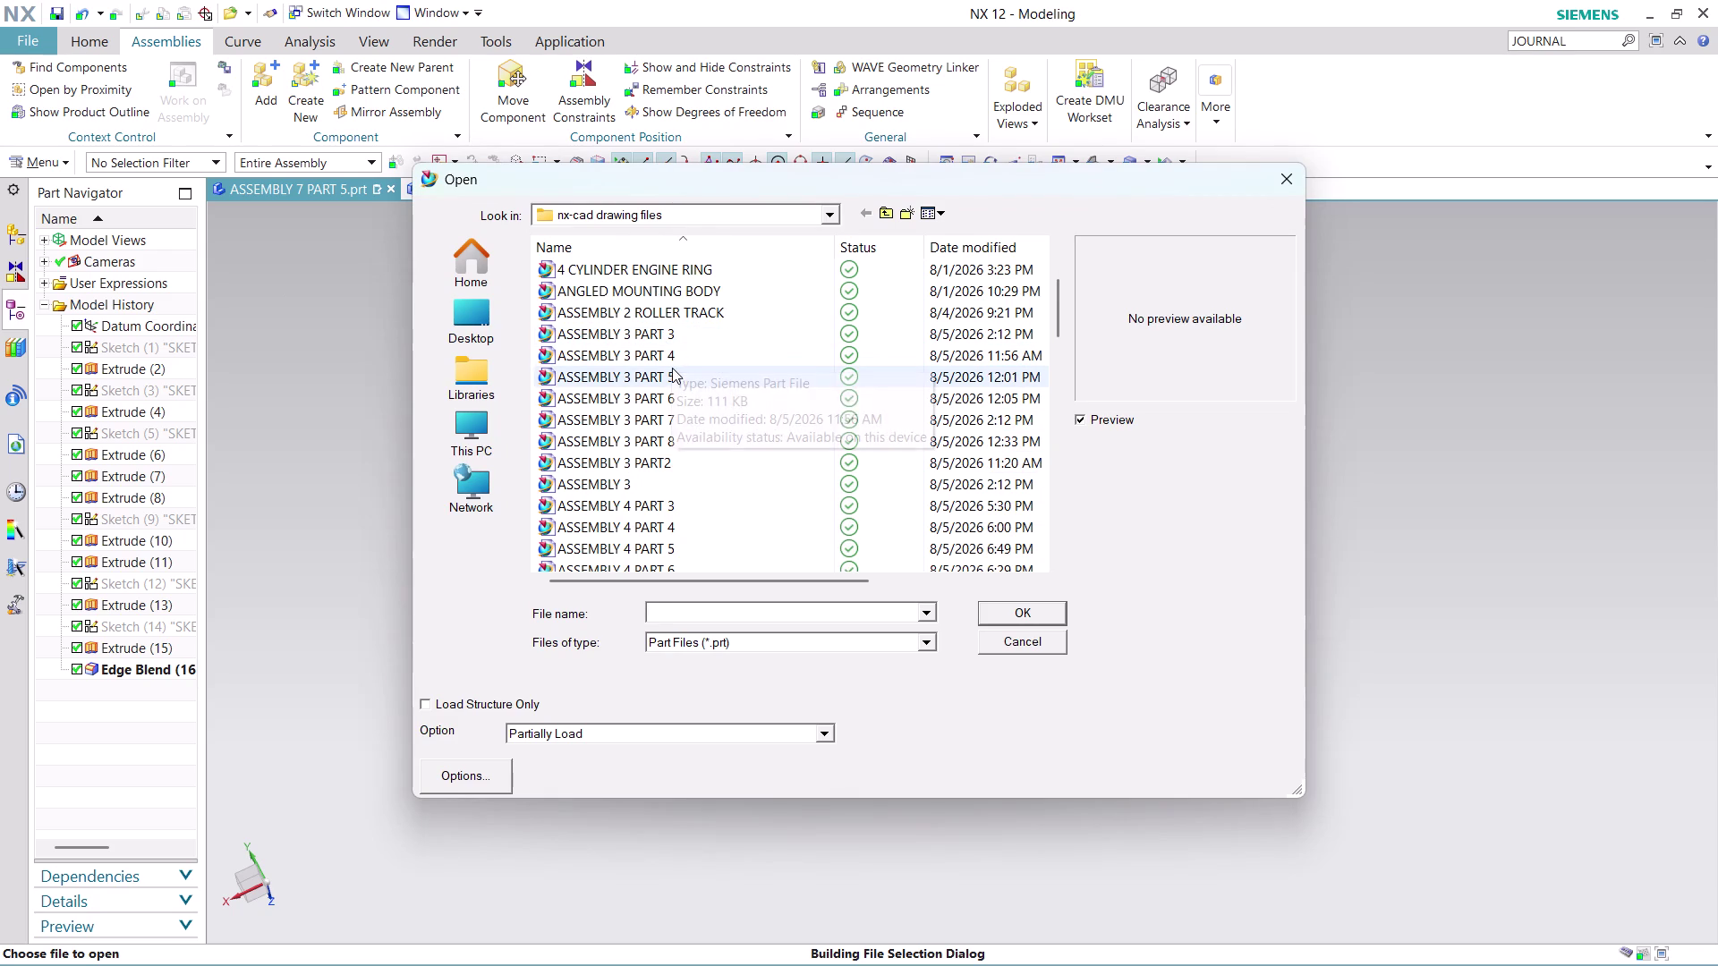
scroll(down, 3)
scroll(down, 3)
click(673, 465)
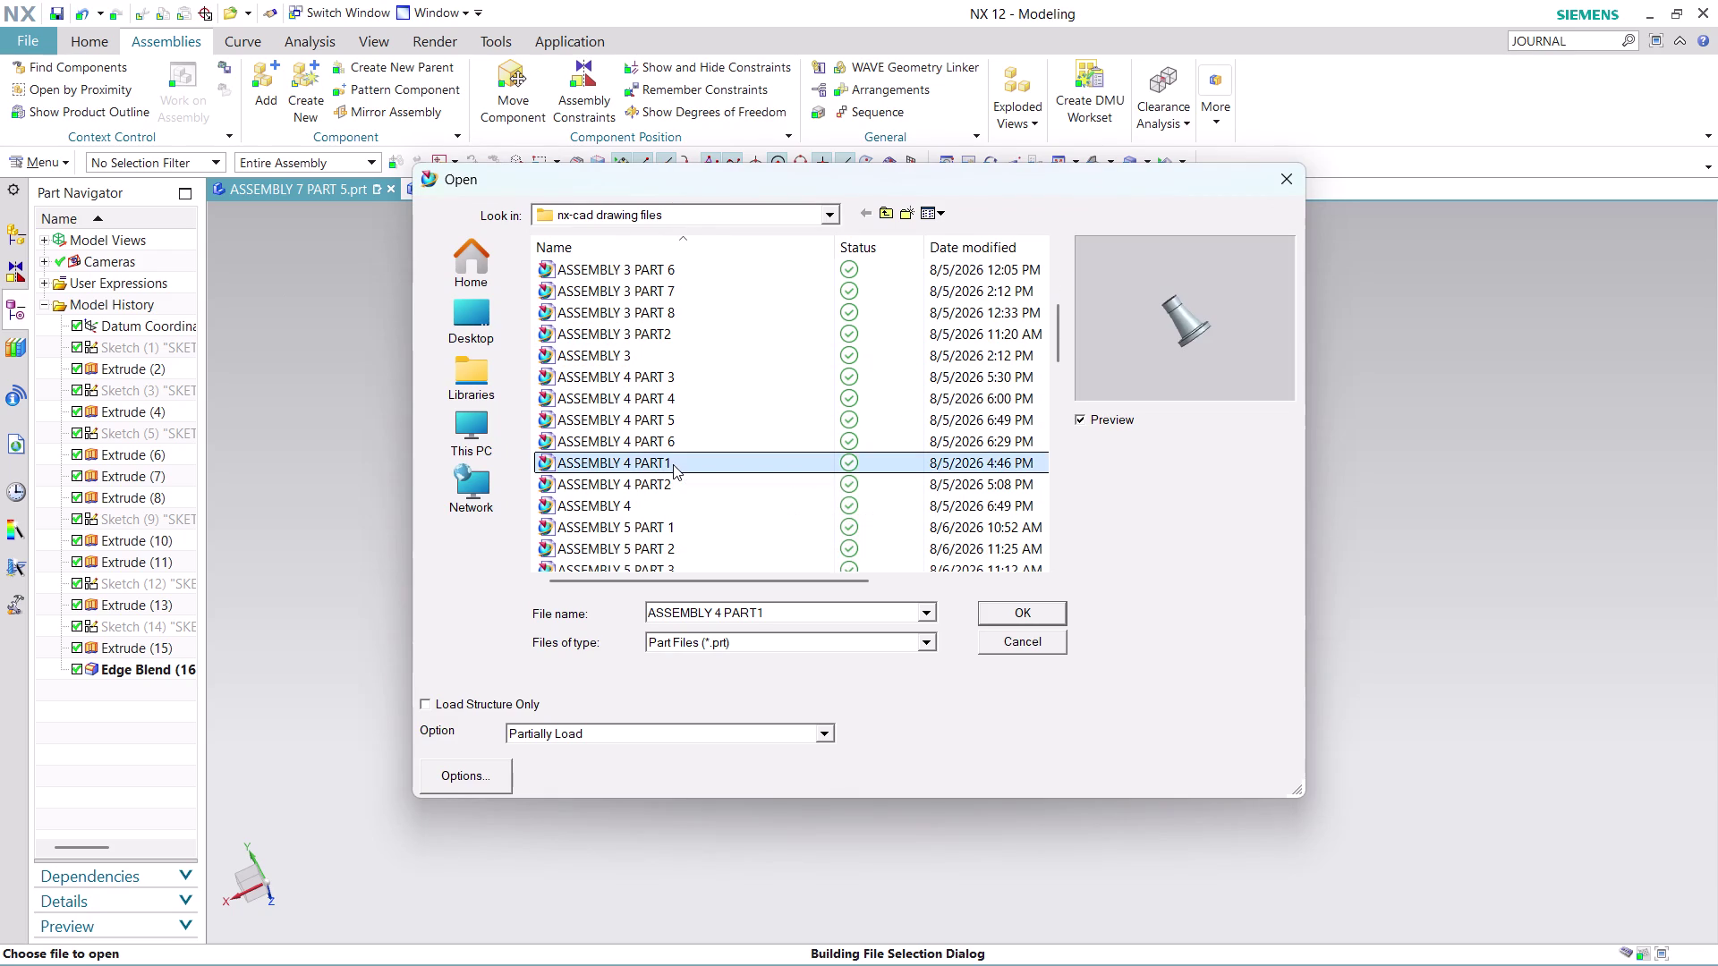
scroll(up, 3)
scroll(down, 3)
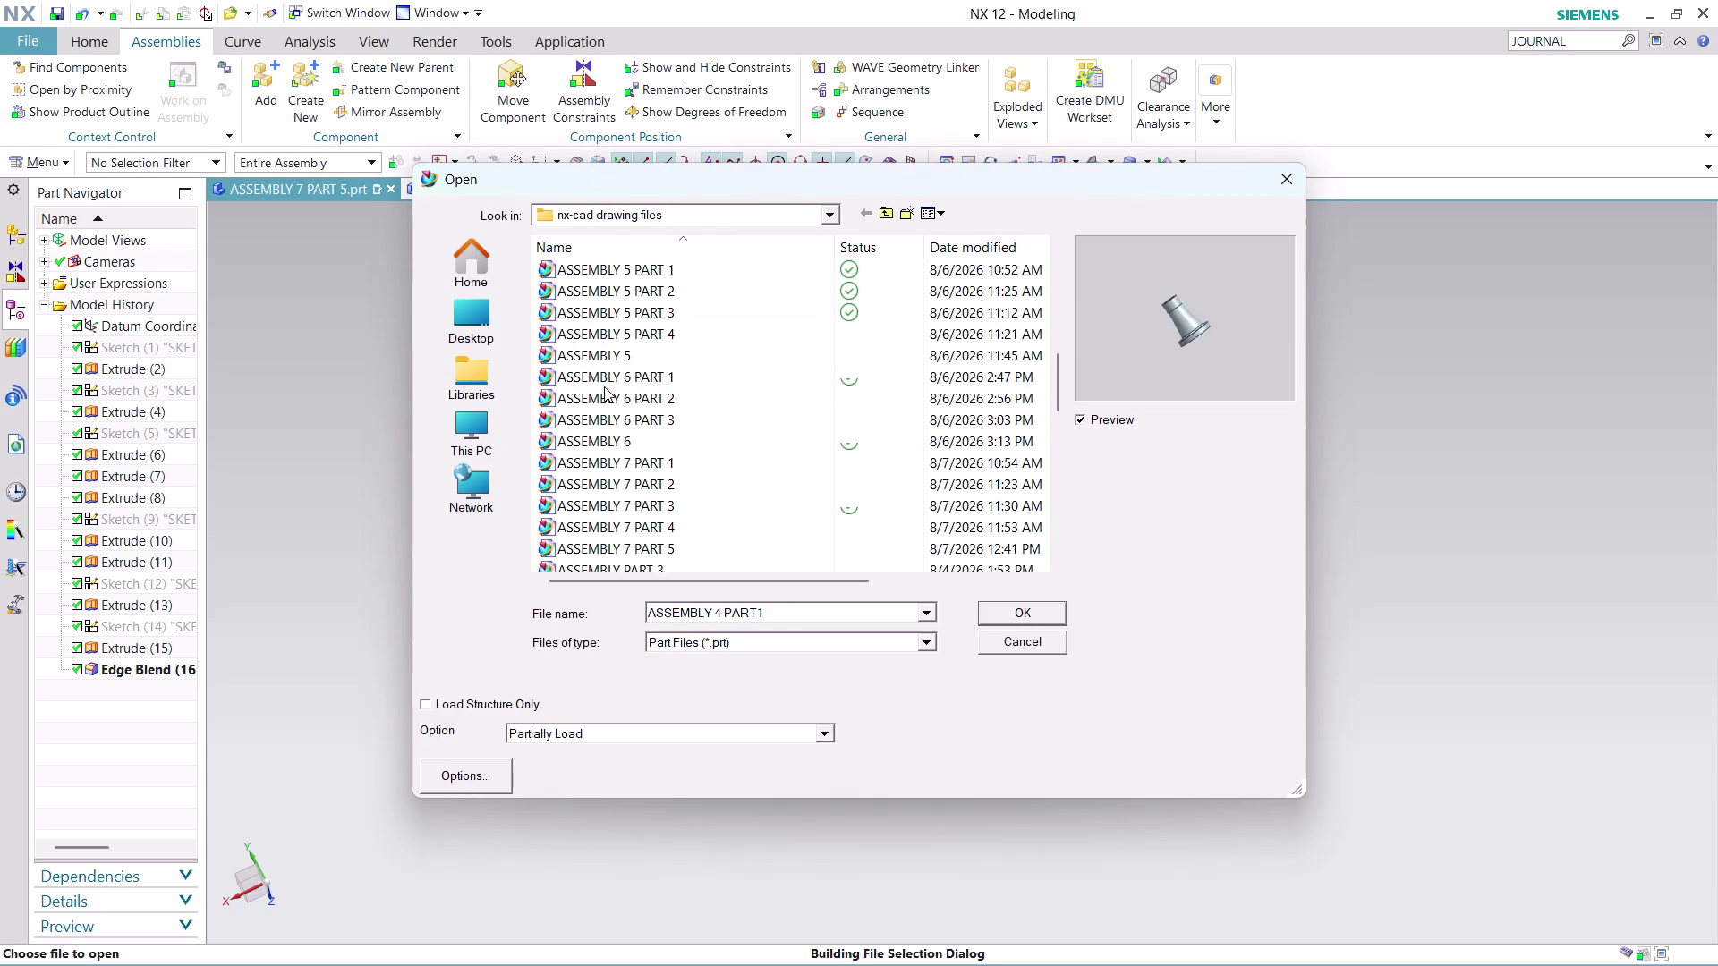
click(609, 461)
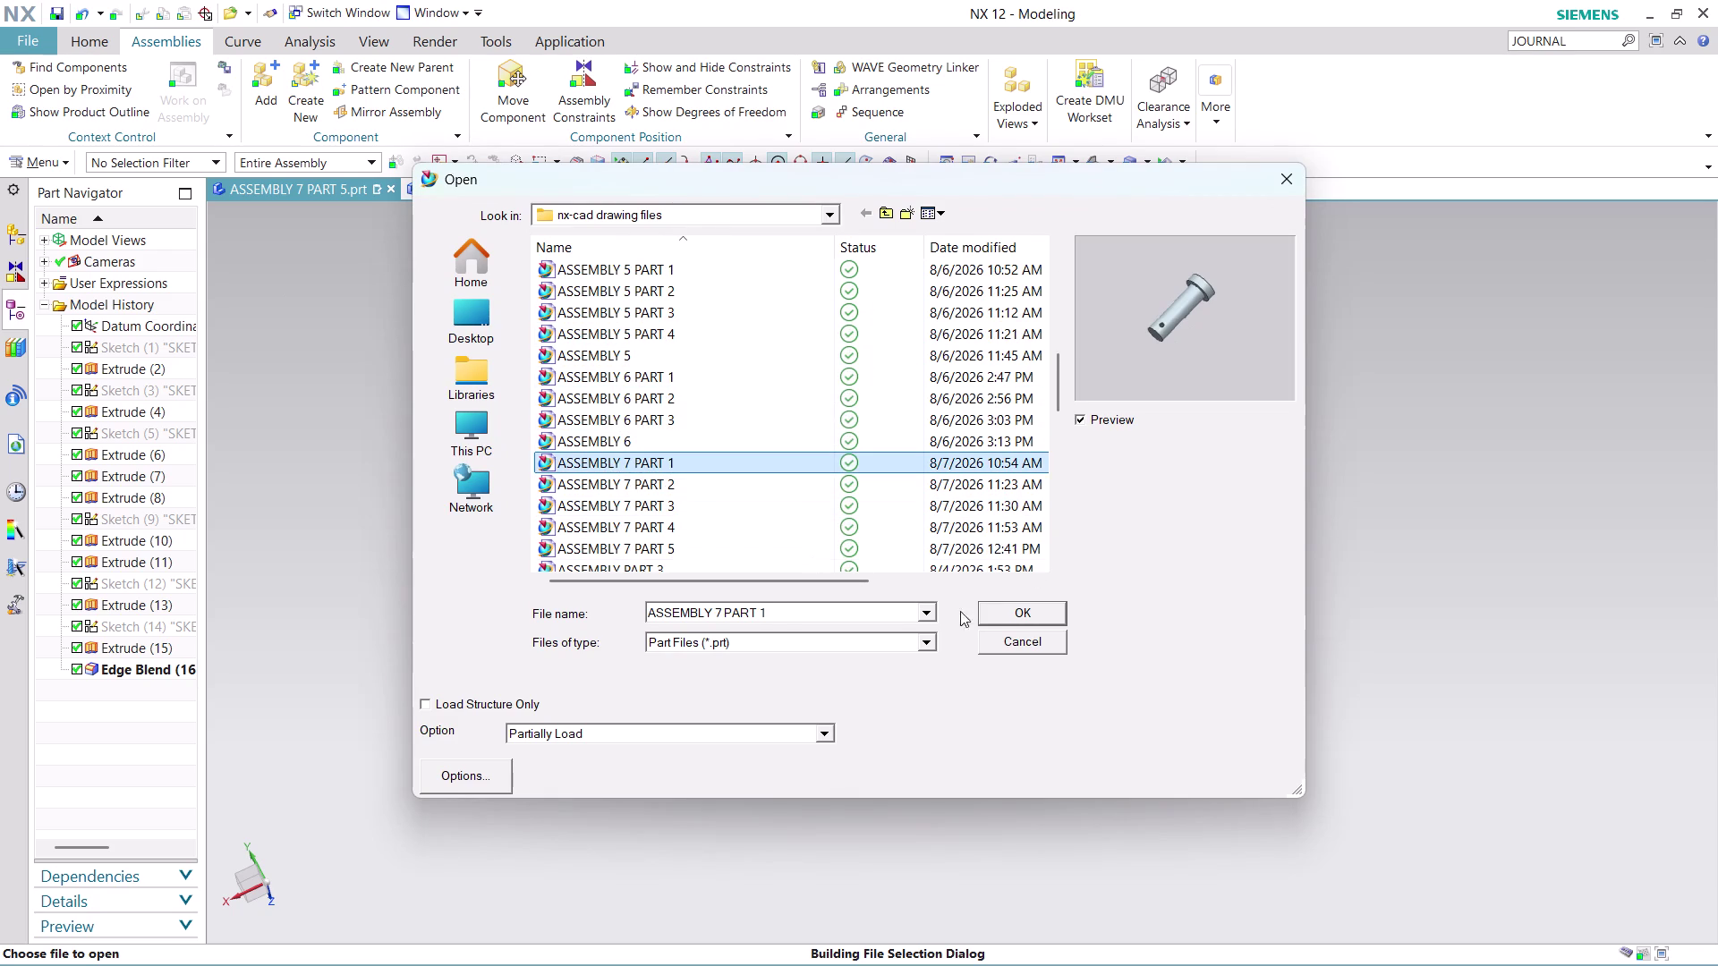
click(995, 608)
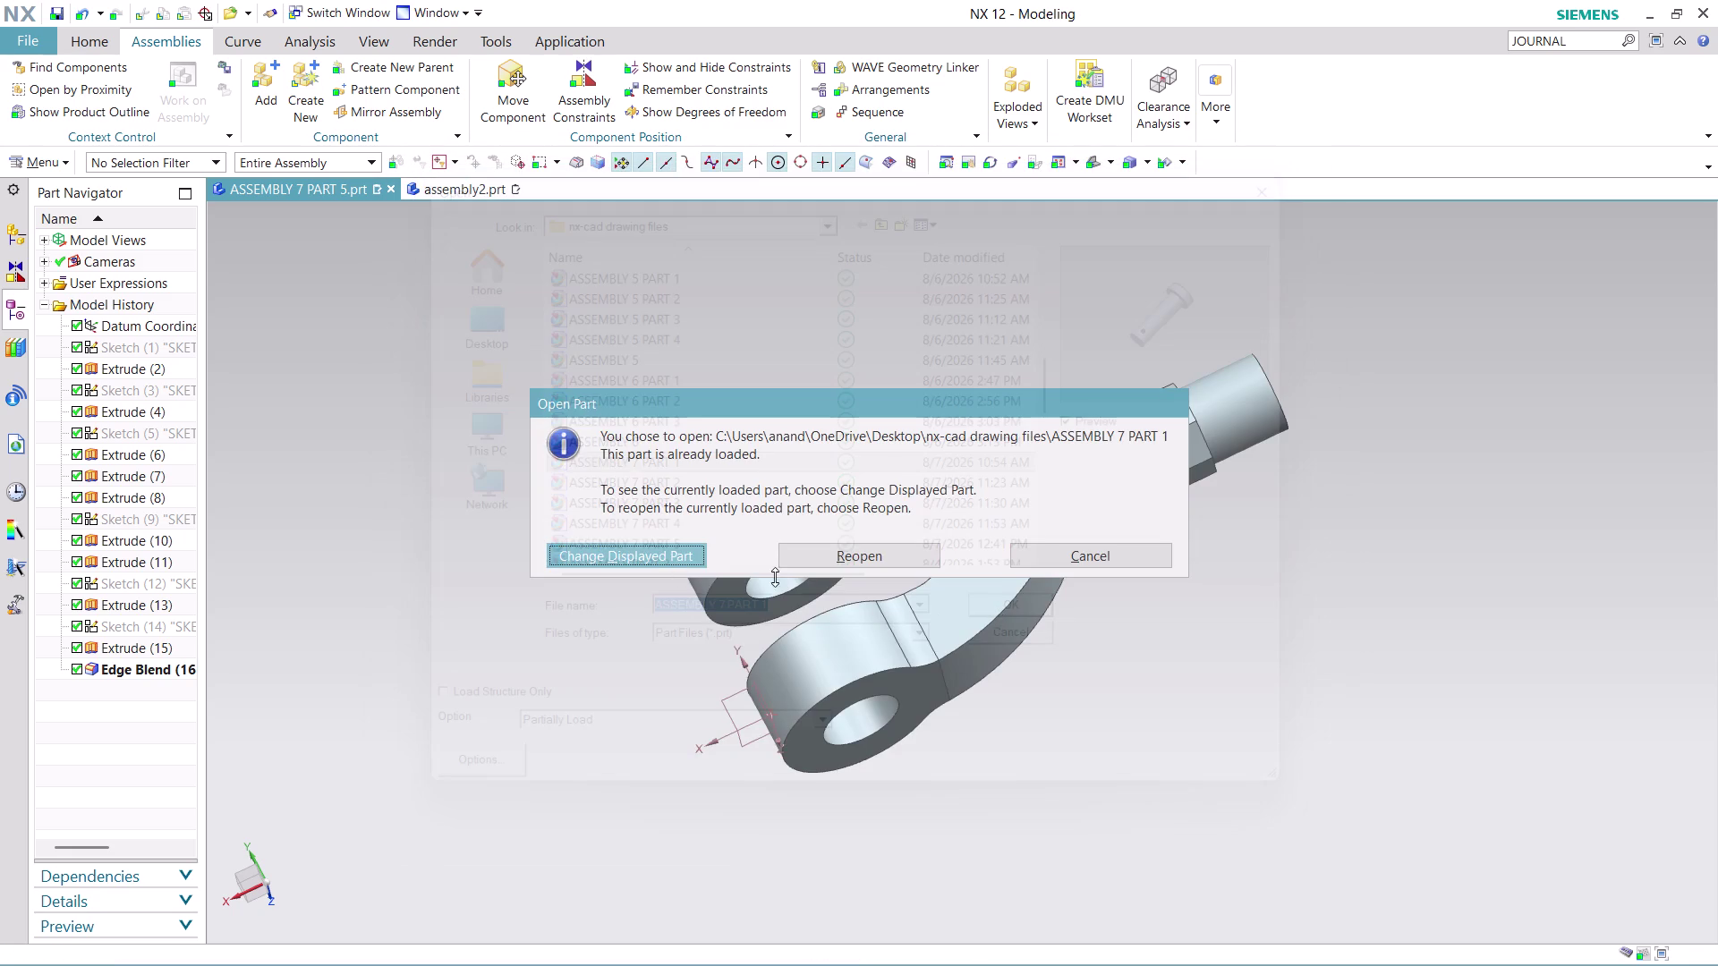
click(867, 561)
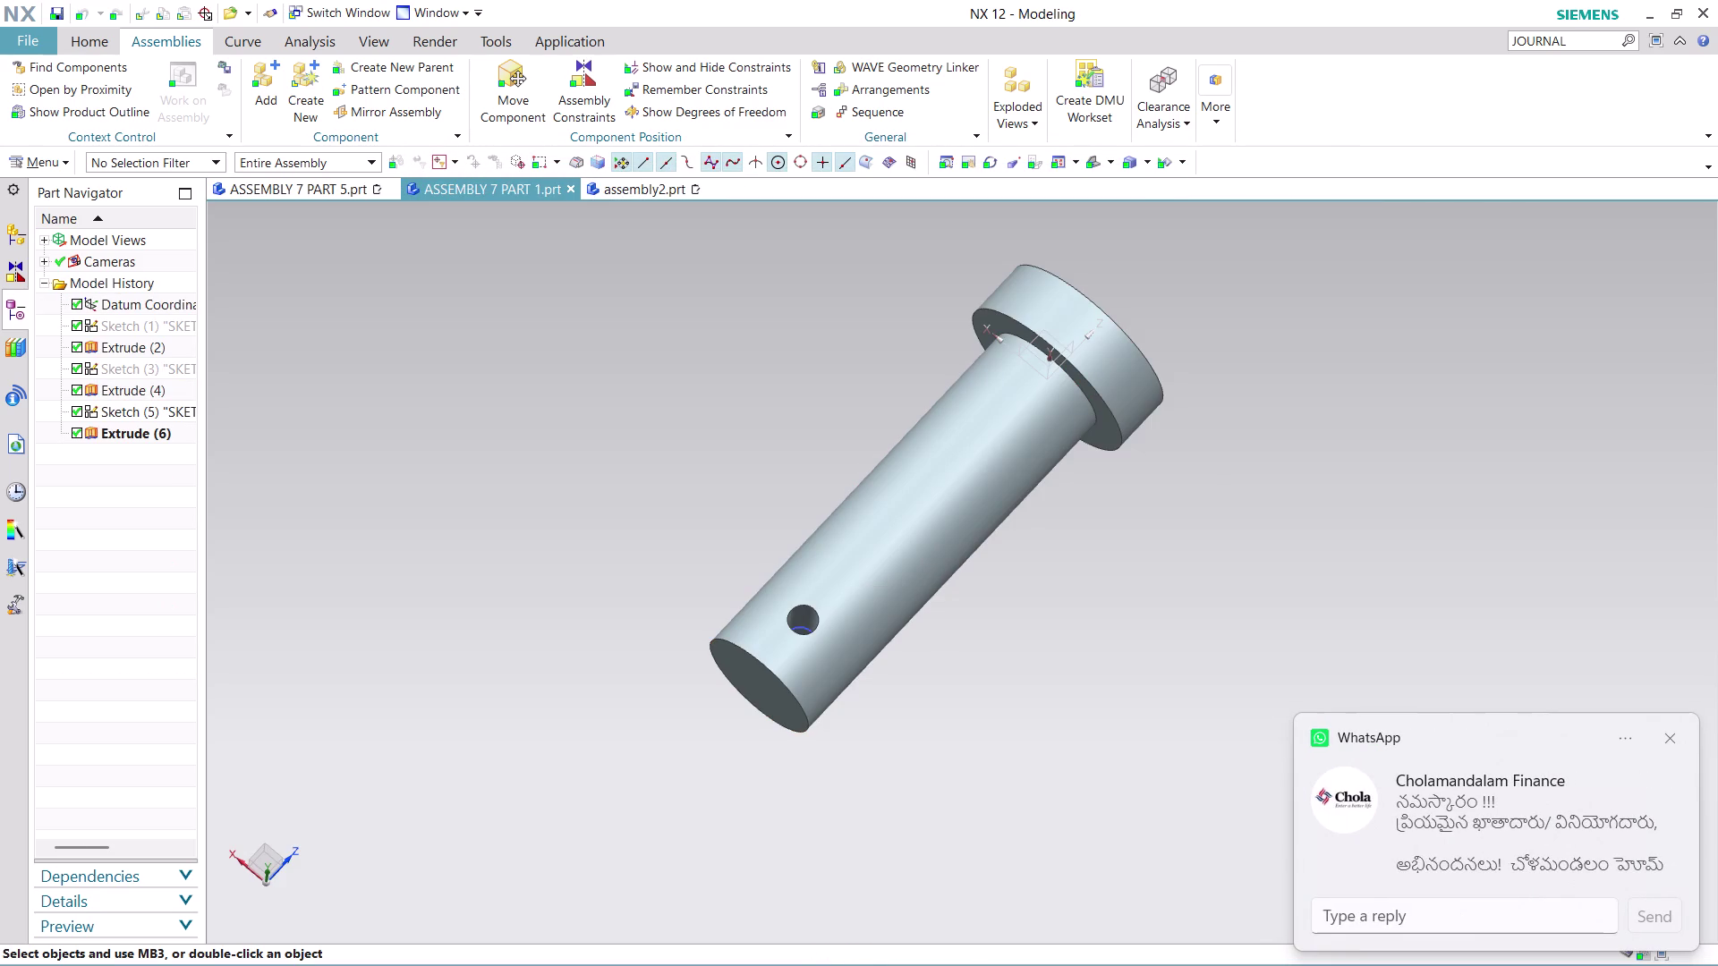
Select the shaft Extrude (4) in Part Navigator and choose Edit with Rollback.
click(123, 411)
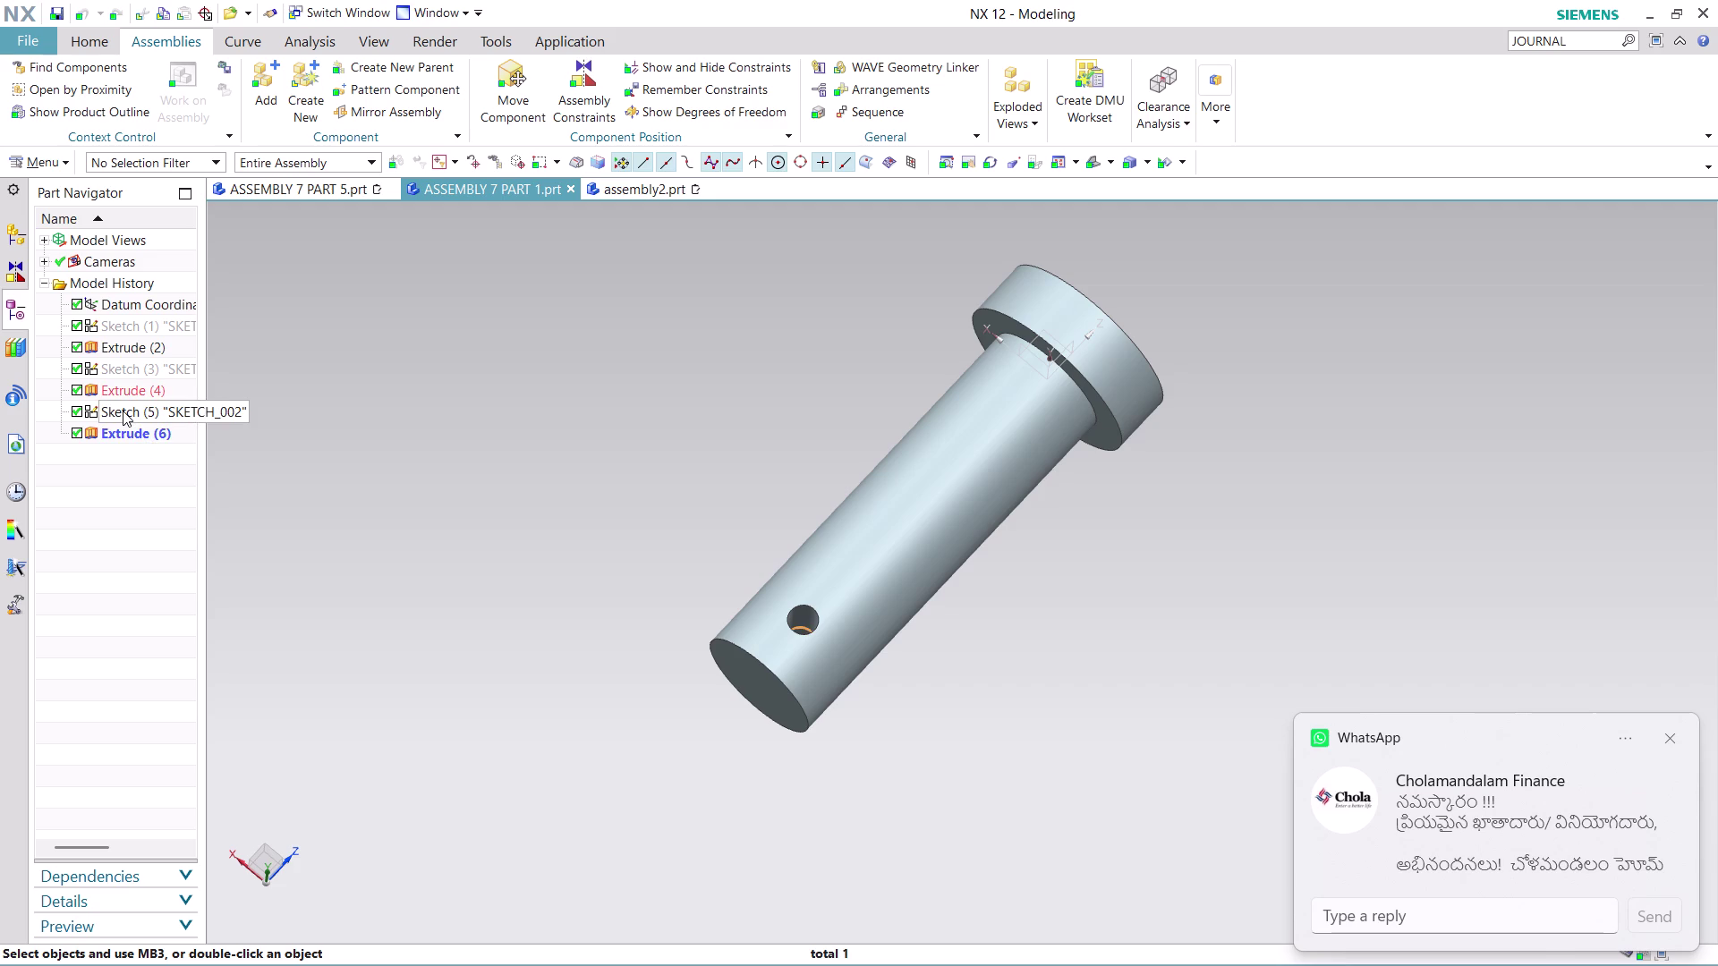
click(130, 370)
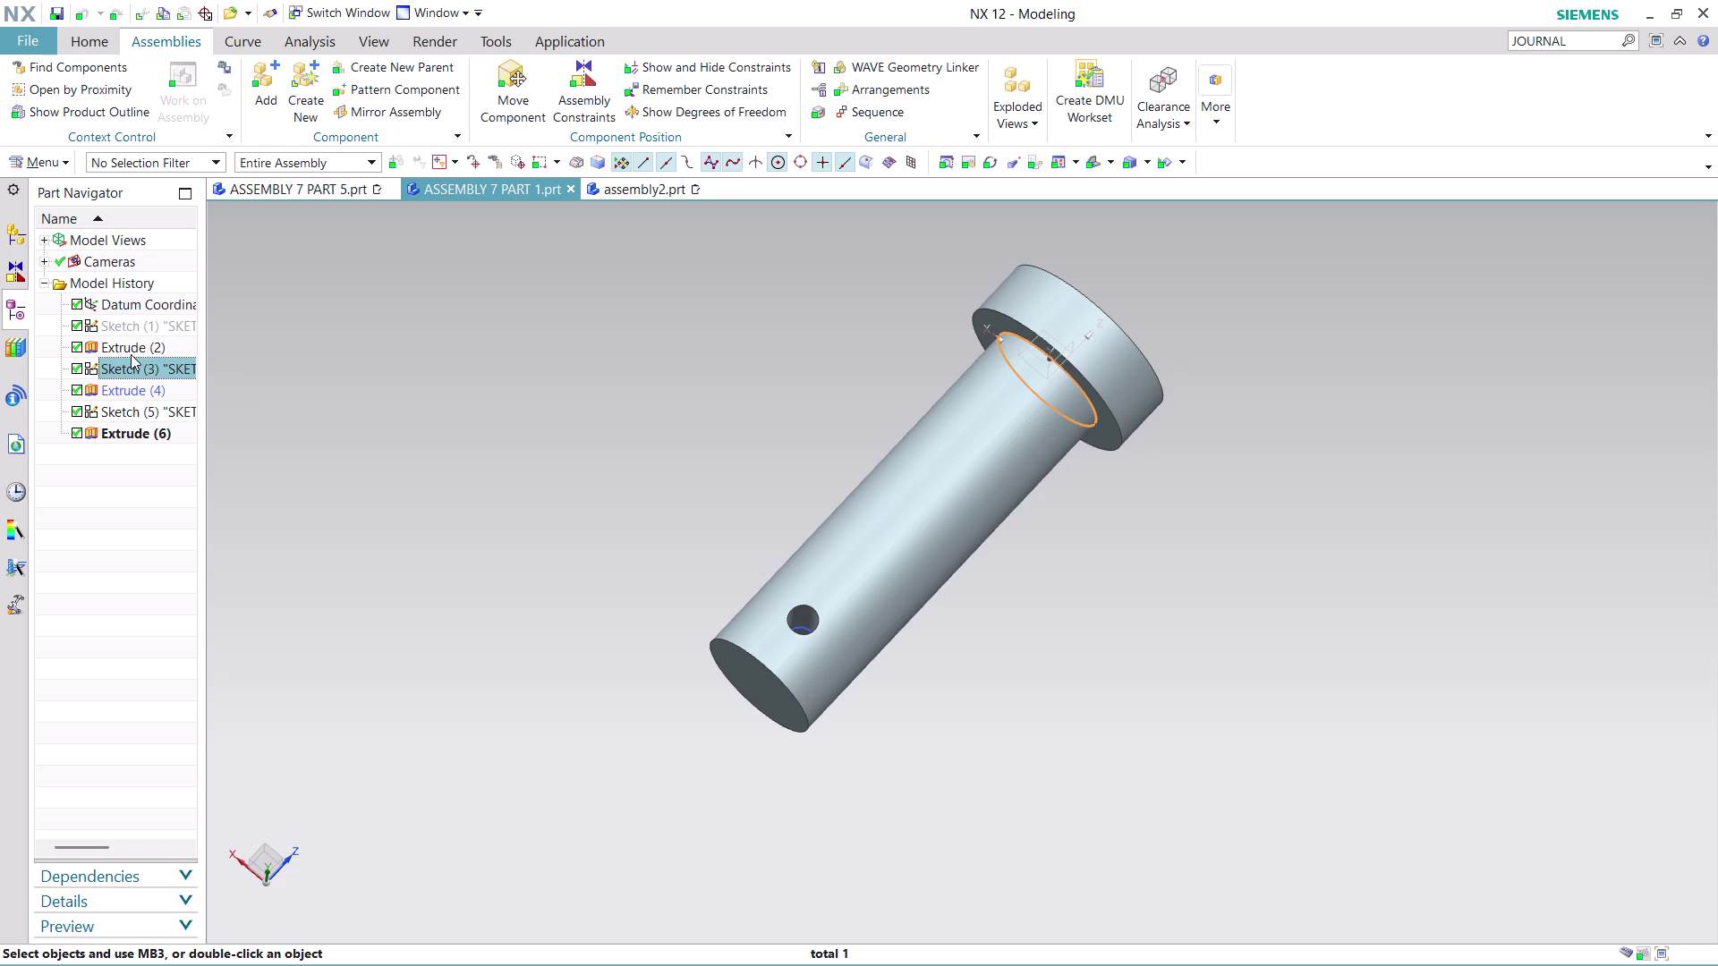
click(131, 345)
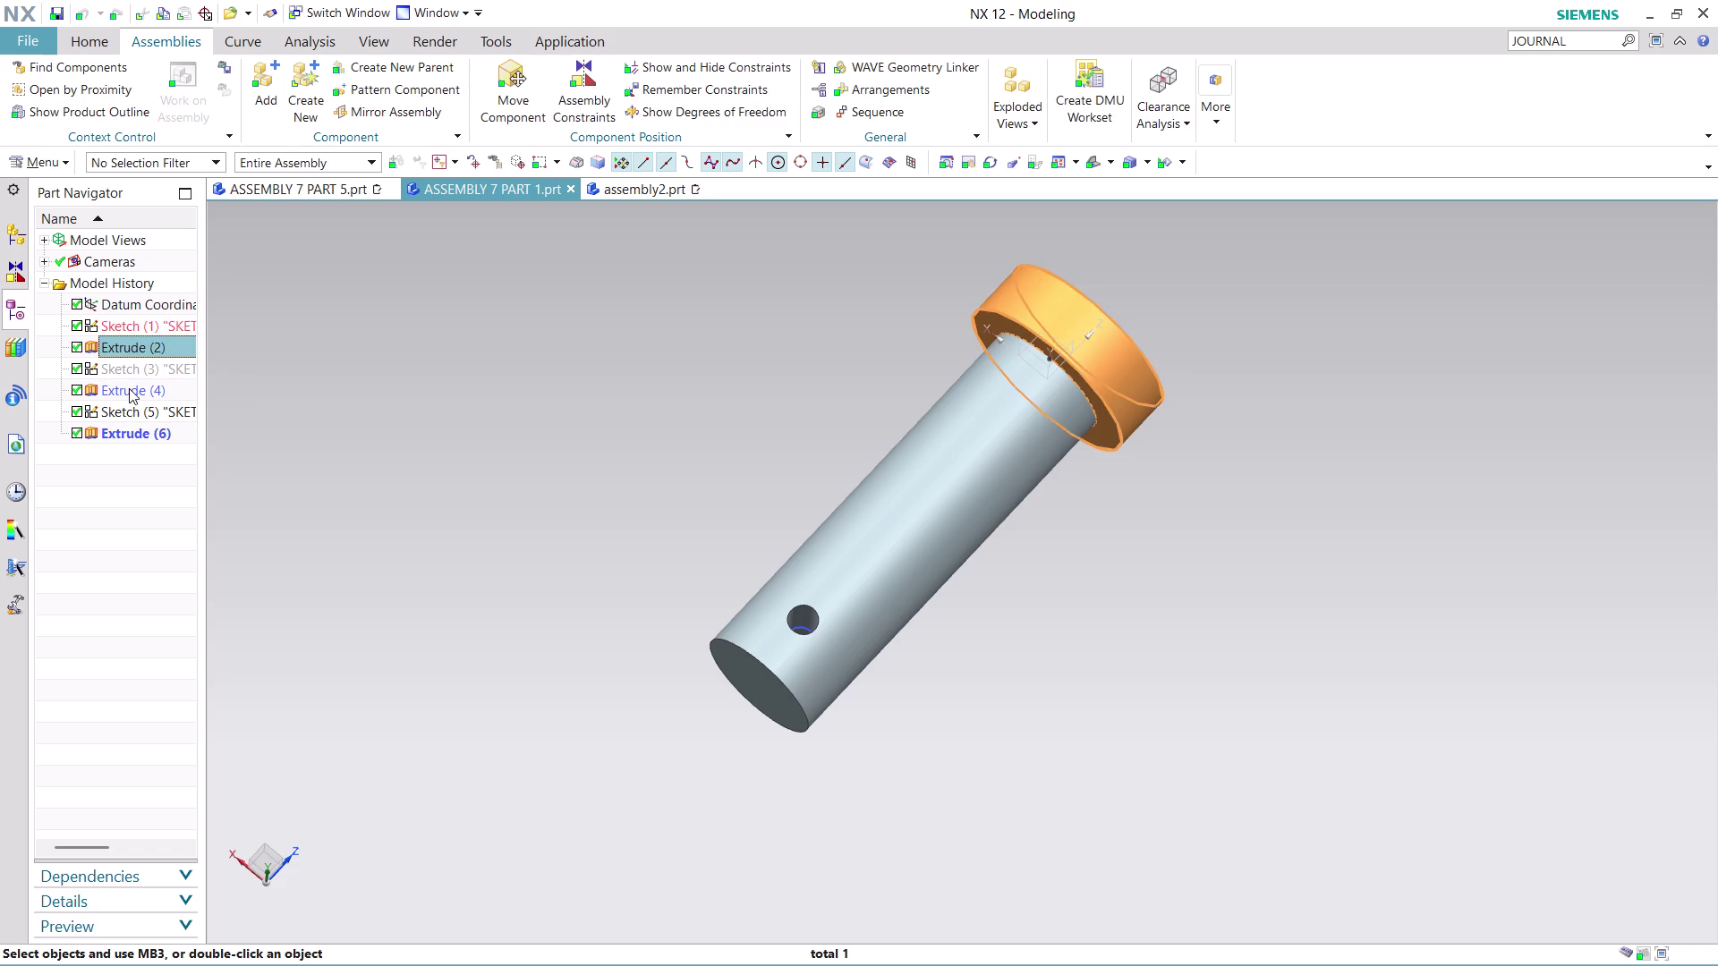
click(129, 389)
right_click(128, 389)
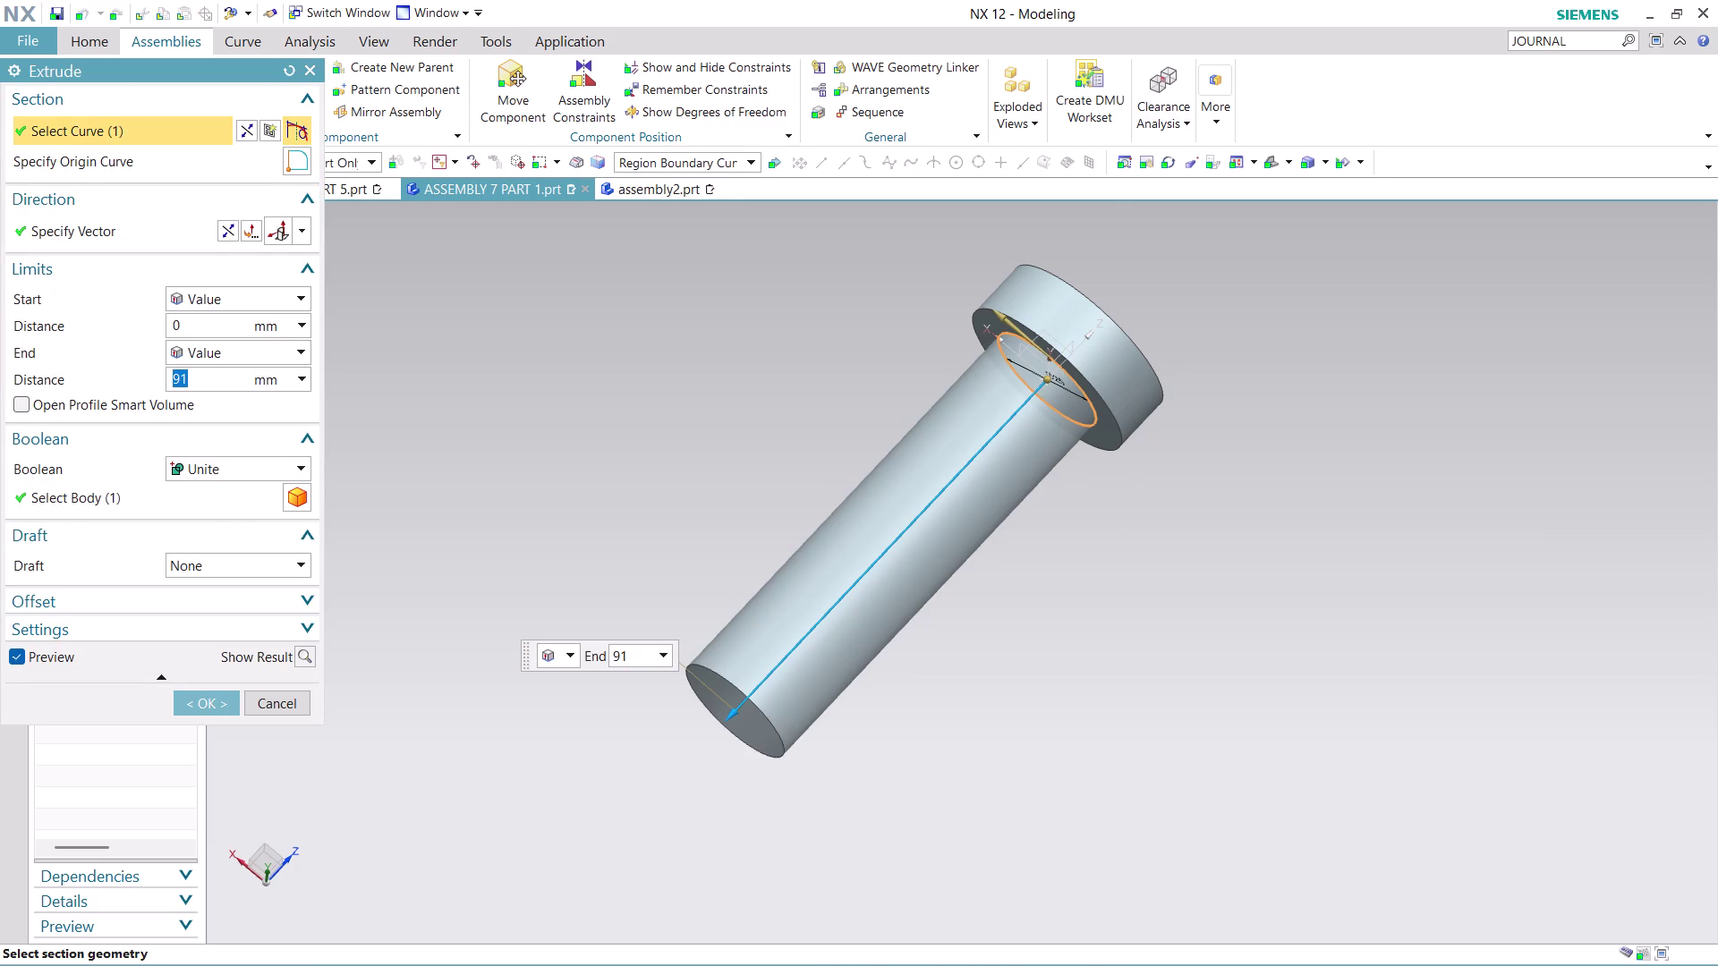
Set End Distance to 95 mm, confirm, and return to assembly2.
text(95)
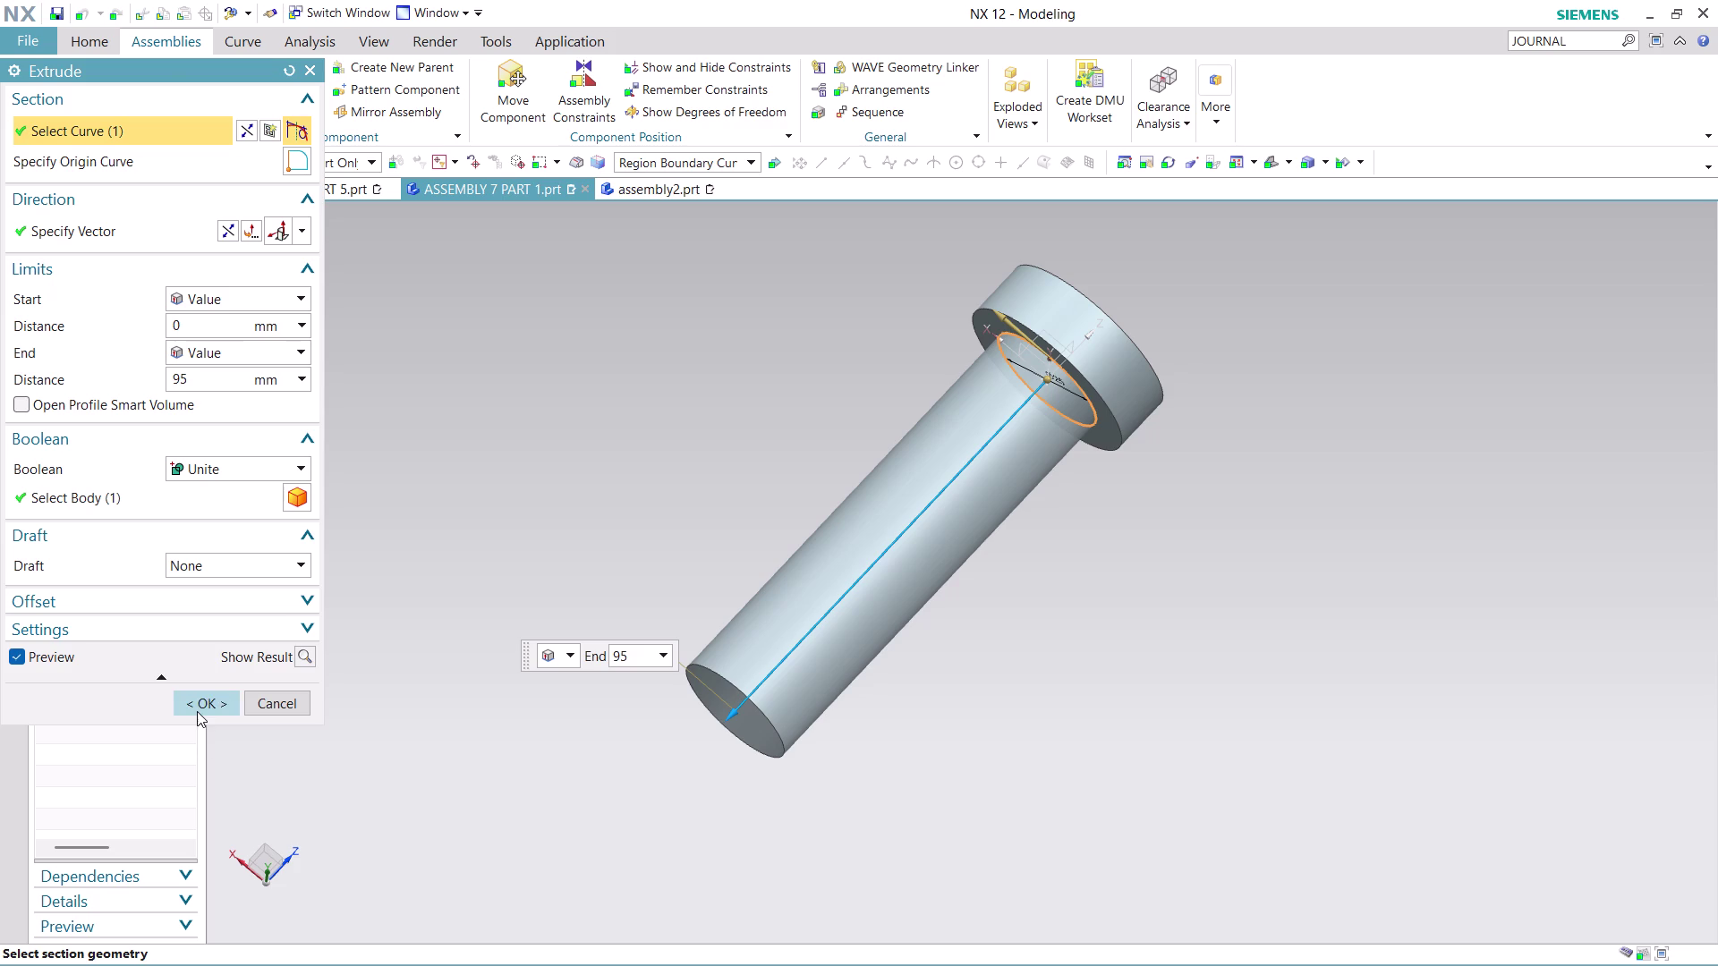
click(196, 711)
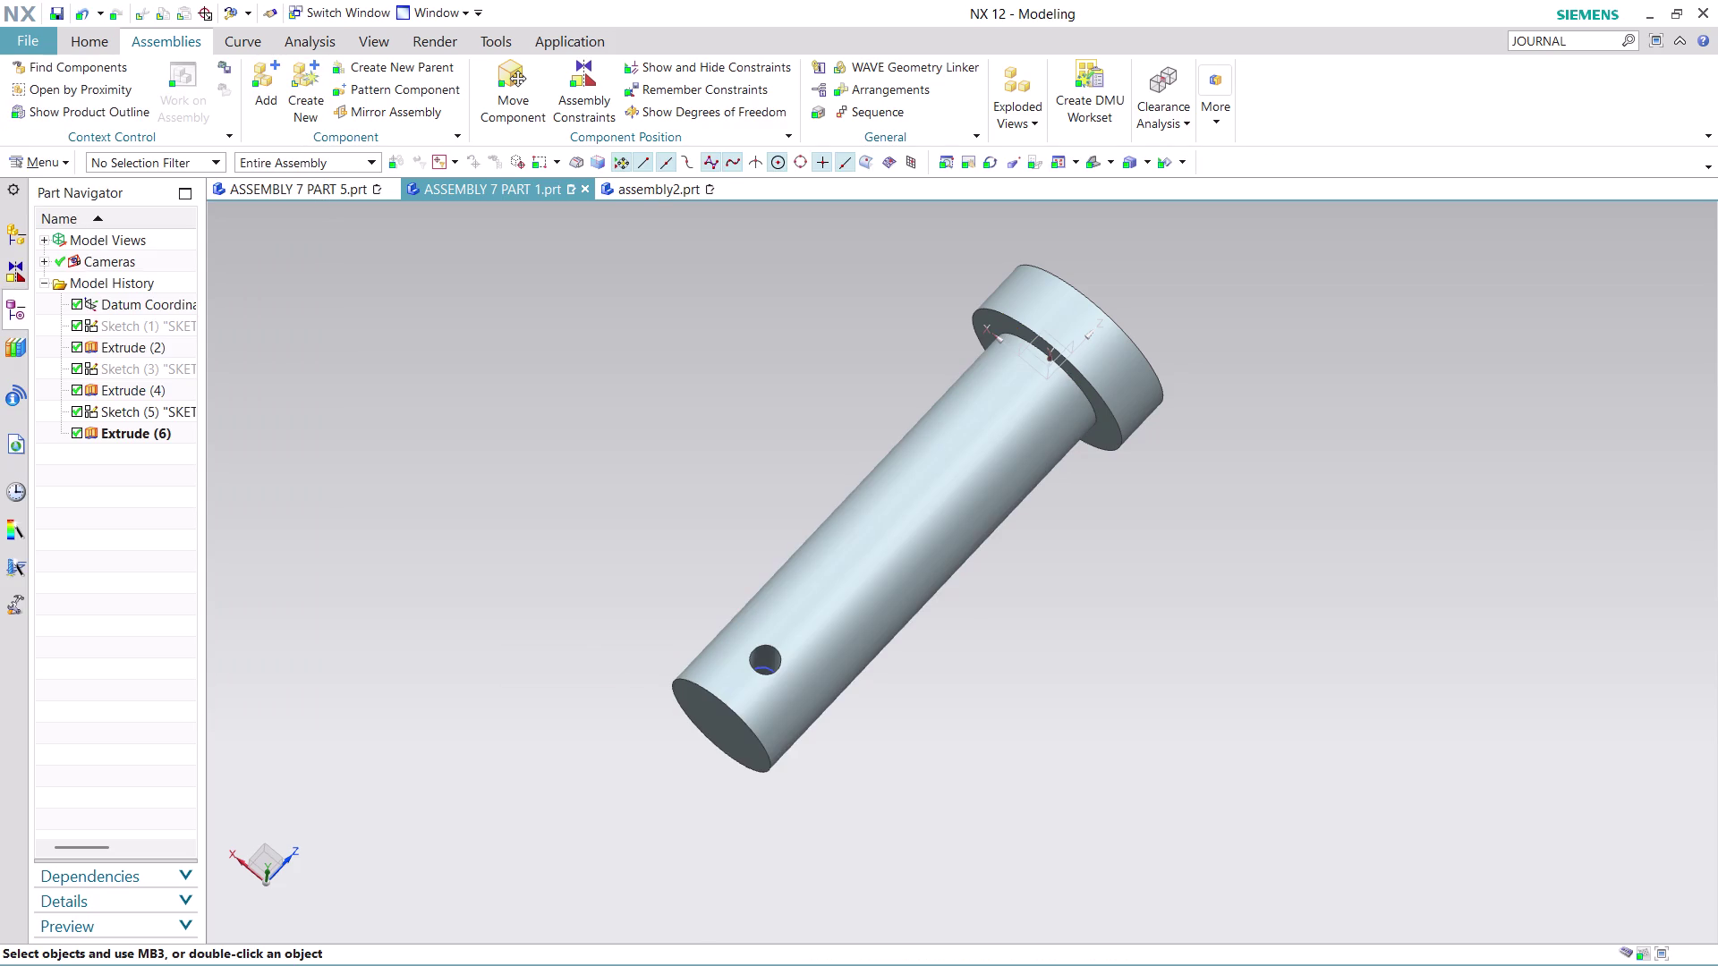
click(650, 189)
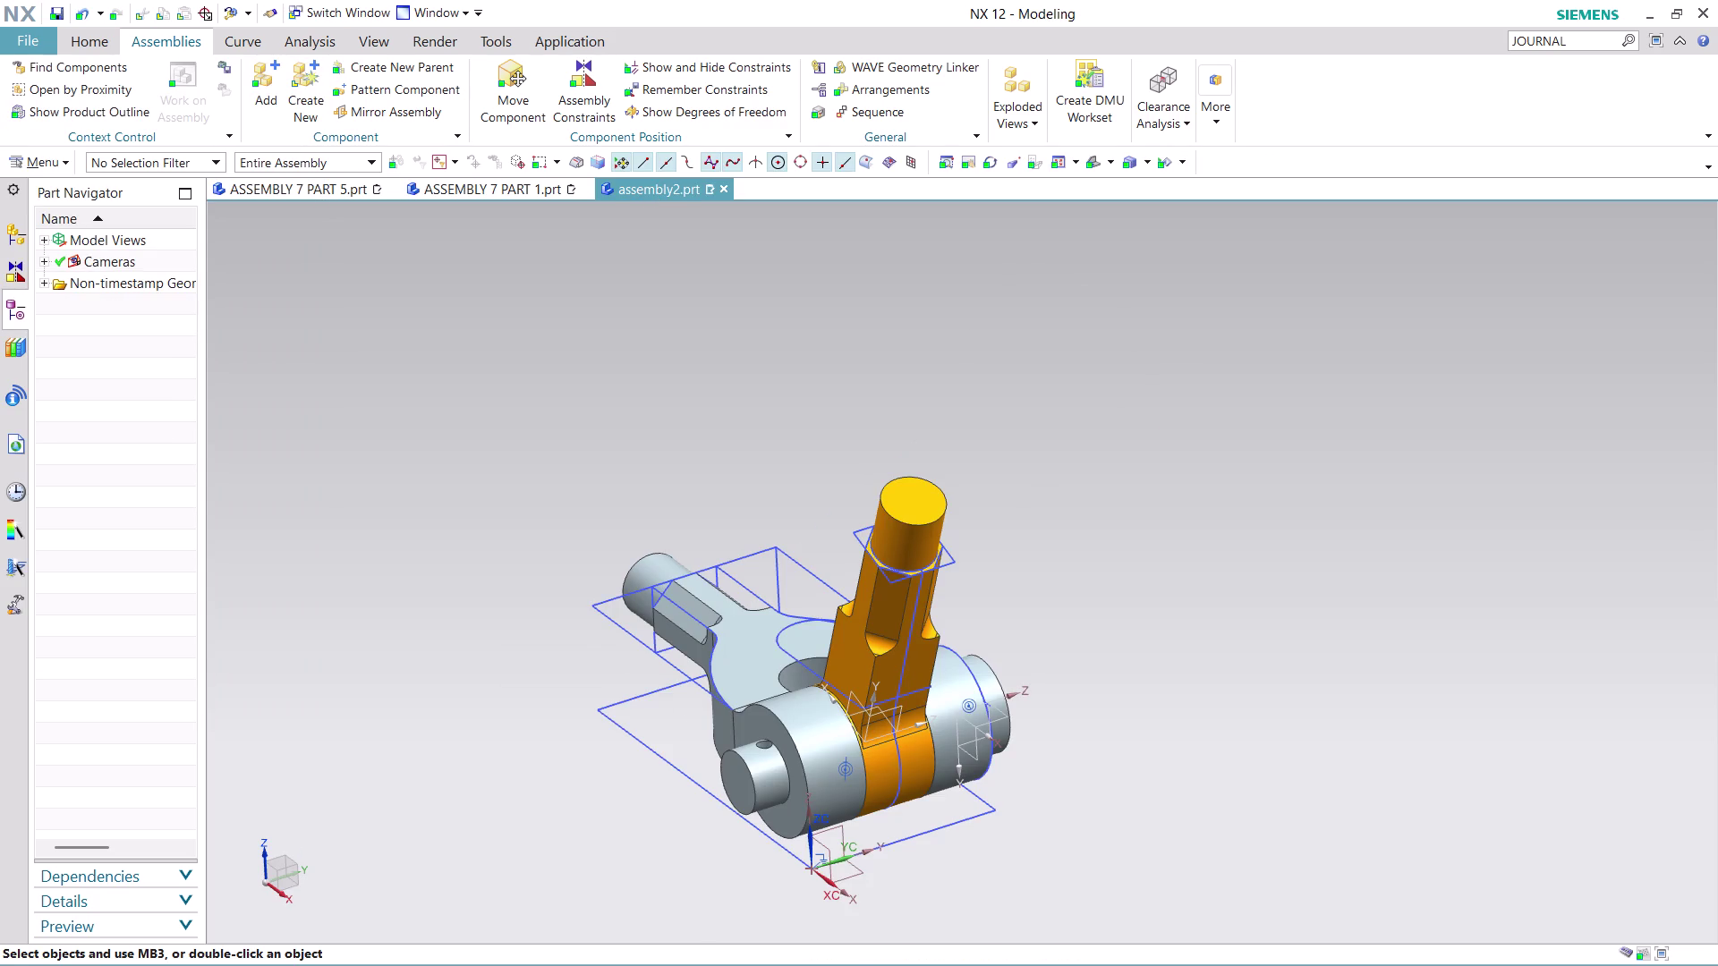
Orbit the assembly, then switch to the pin part and reopen Extrude (4).
middle_drag(1063, 557, 1083, 617)
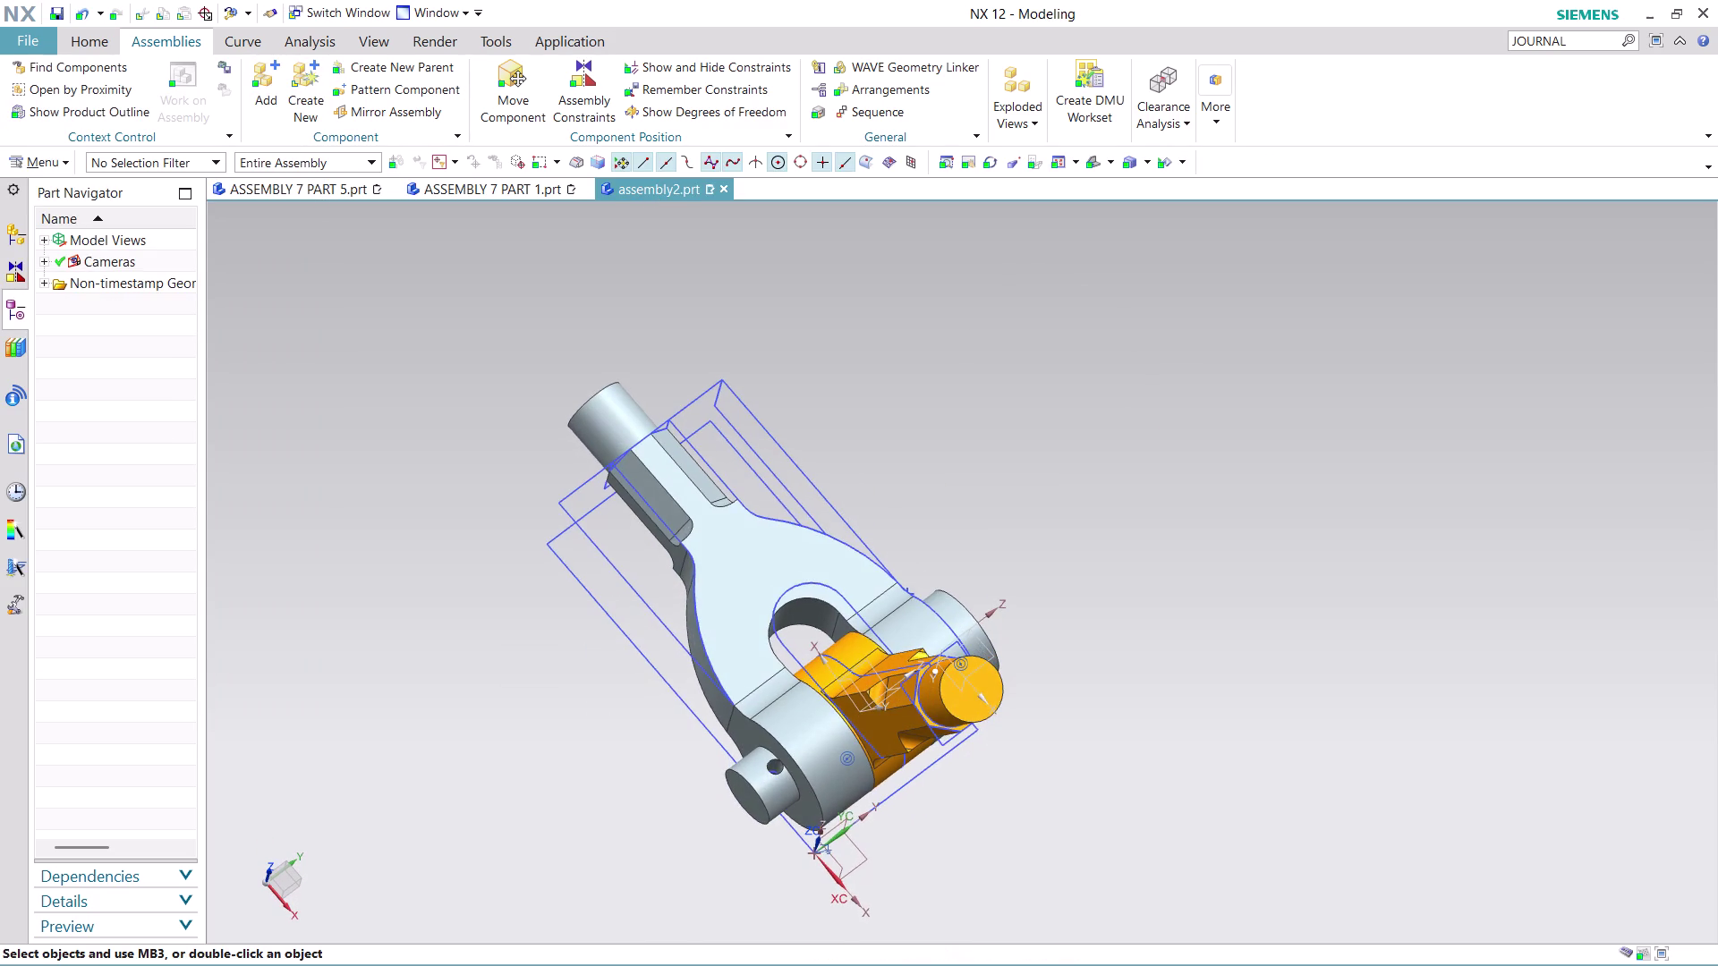
scroll(up, 3)
scroll(up, 3)
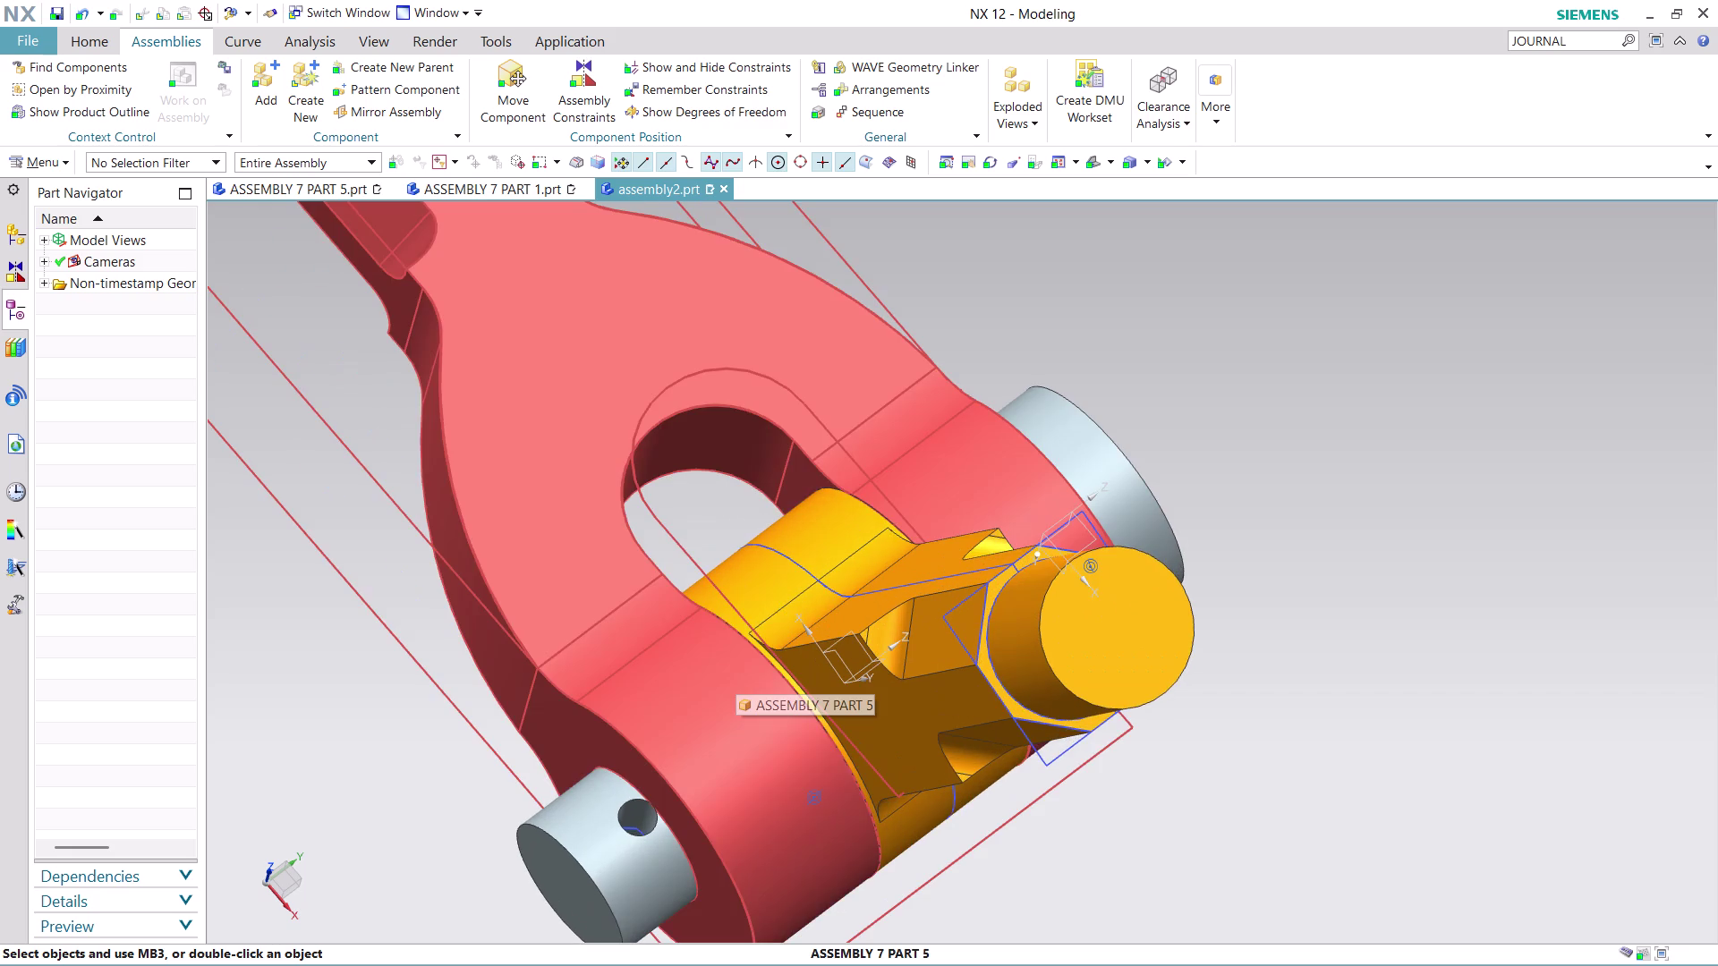
scroll(down, 3)
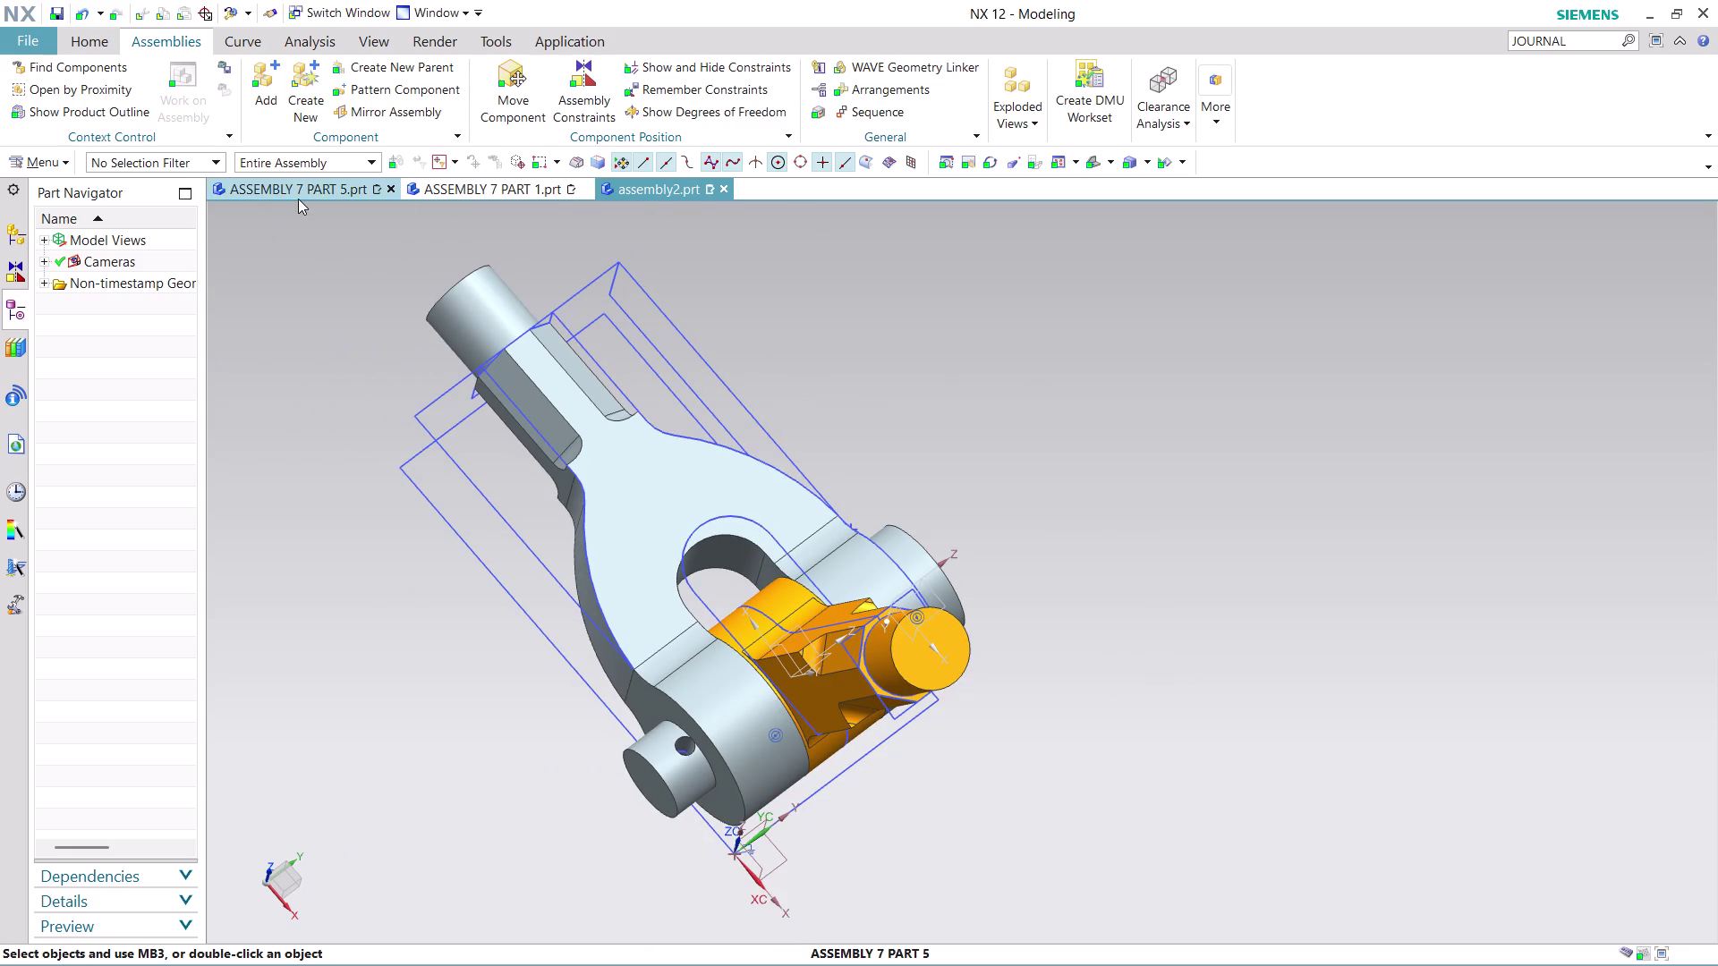
click(298, 199)
click(456, 198)
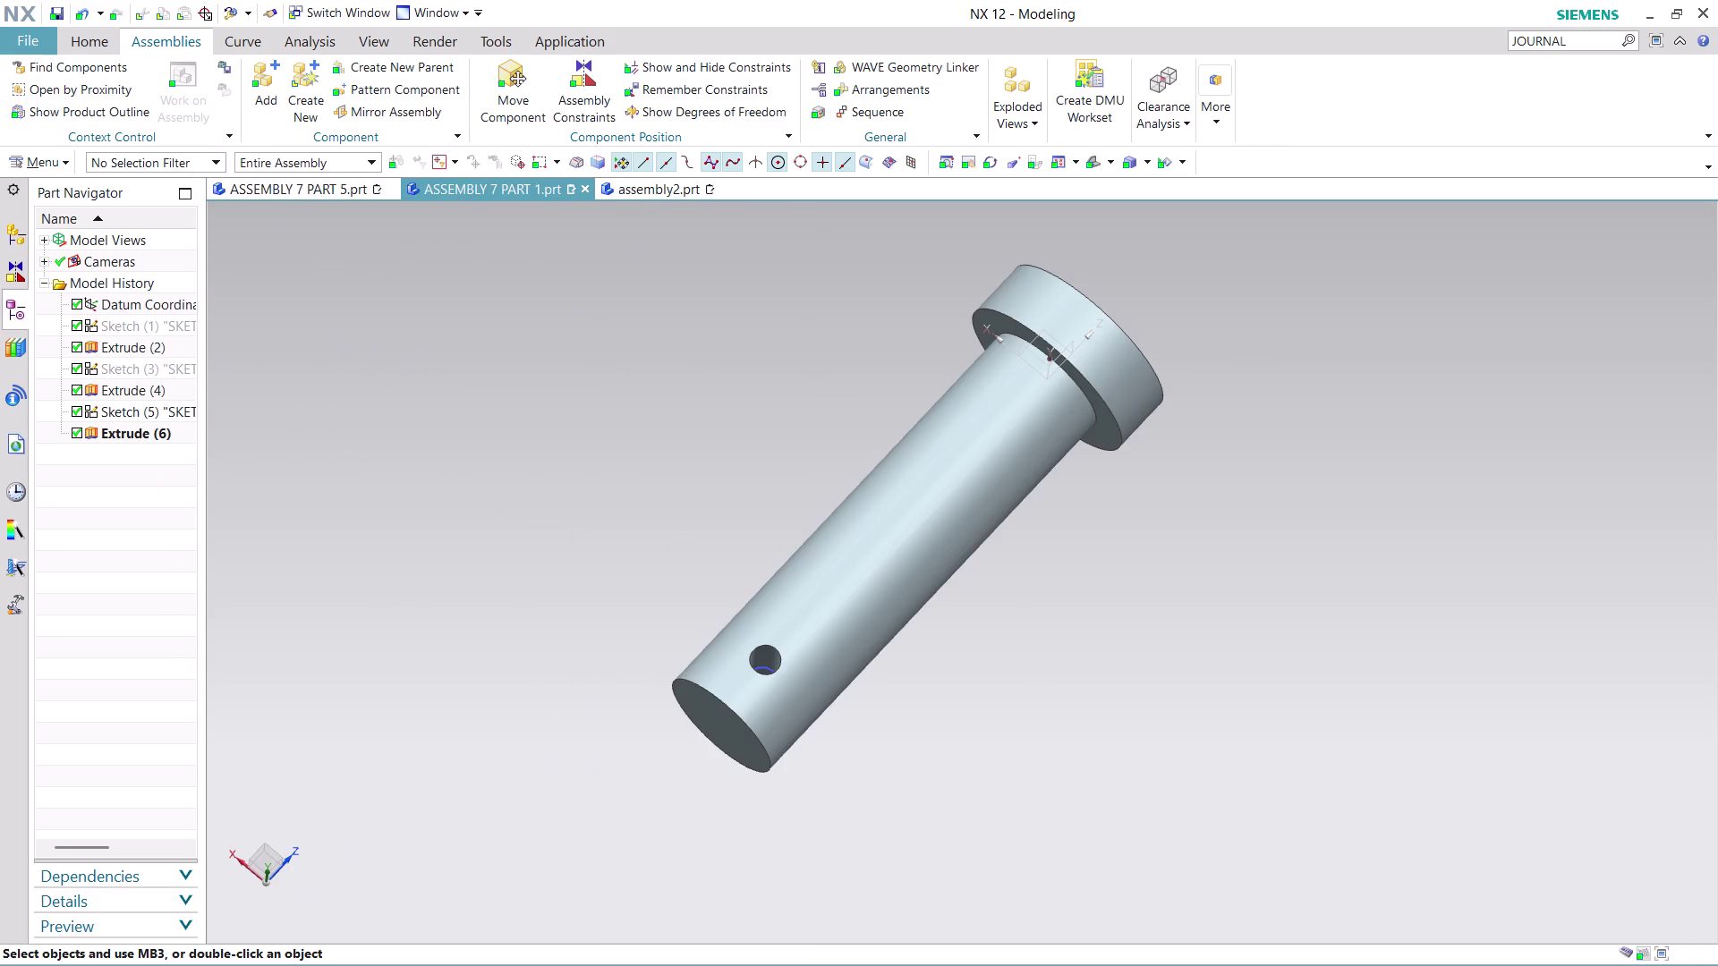
click(123, 387)
right_click(124, 387)
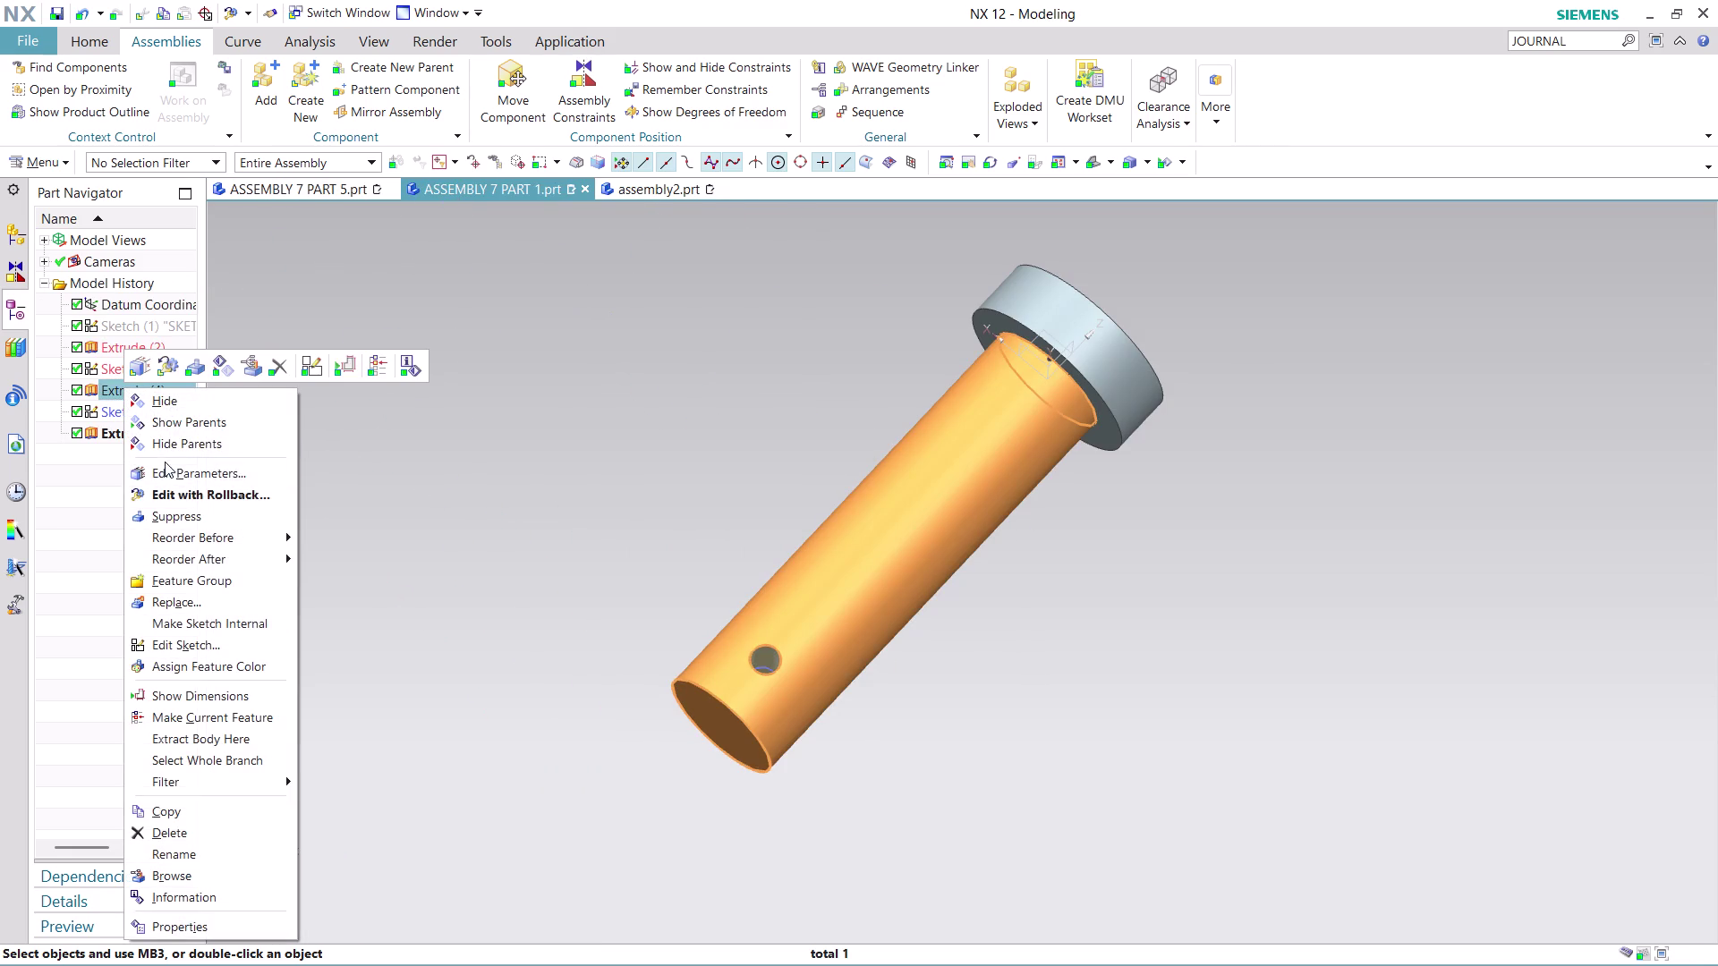
click(190, 491)
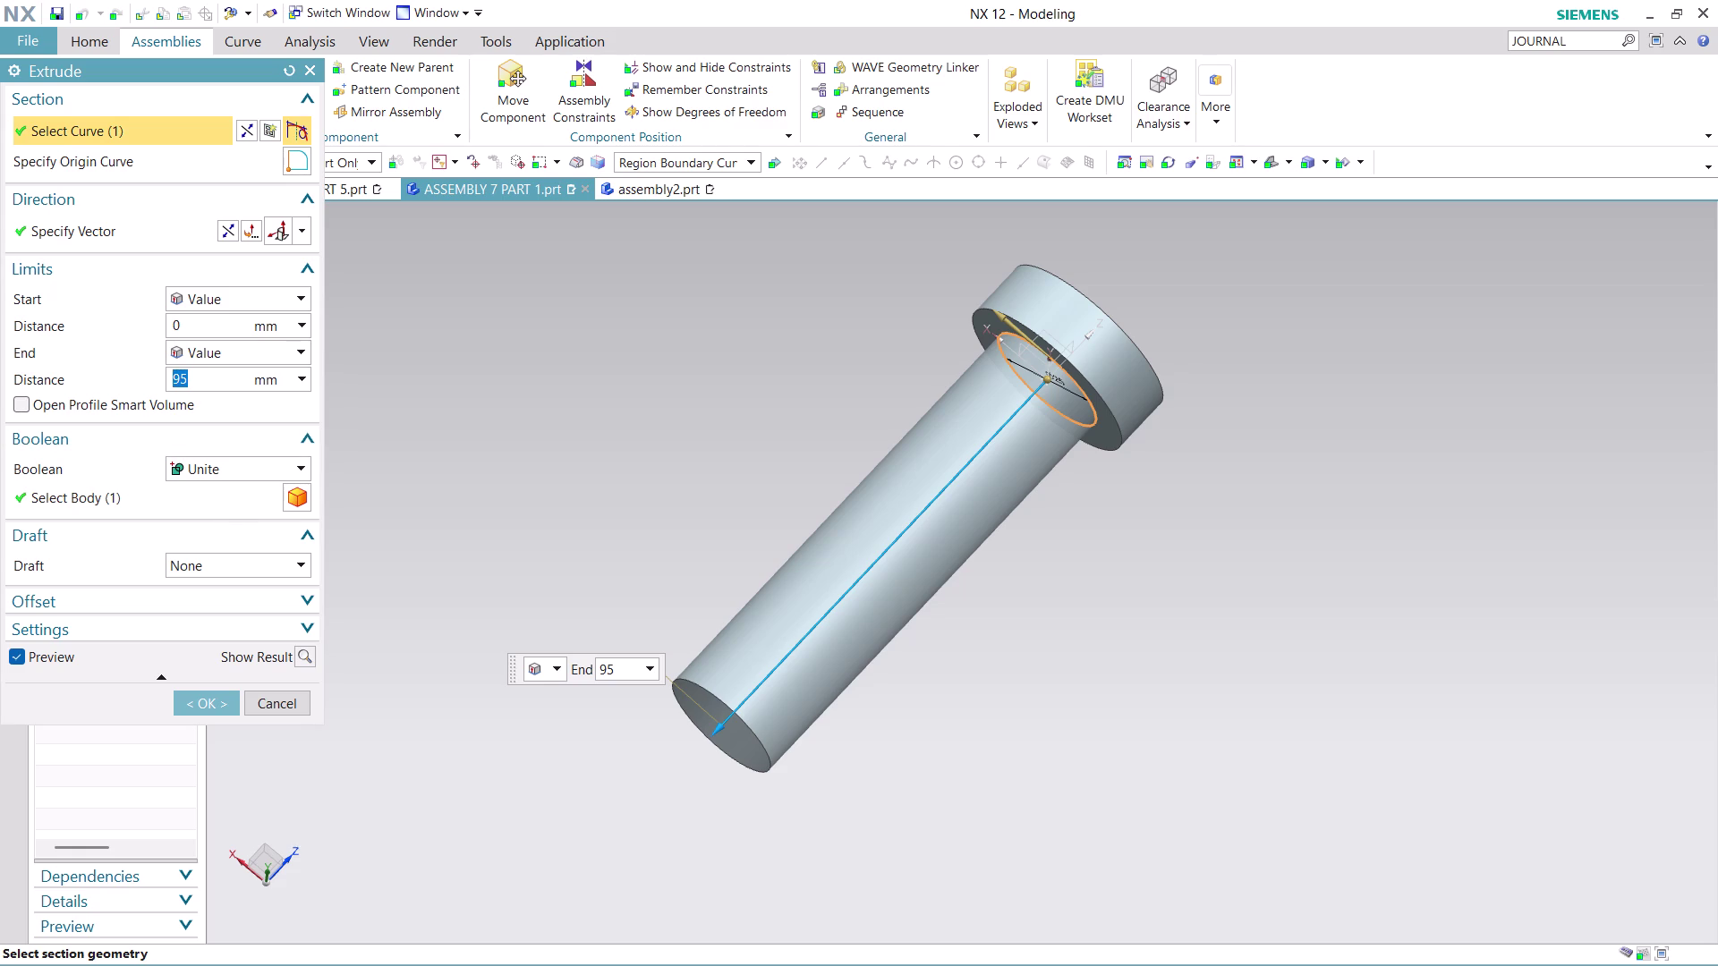
Replace the 95 mm End Distance with 100, confirm, and return to assembly2.
key(9)
key(7)
key(BackSpace)
key(BackSpace)
text(100)
click(212, 709)
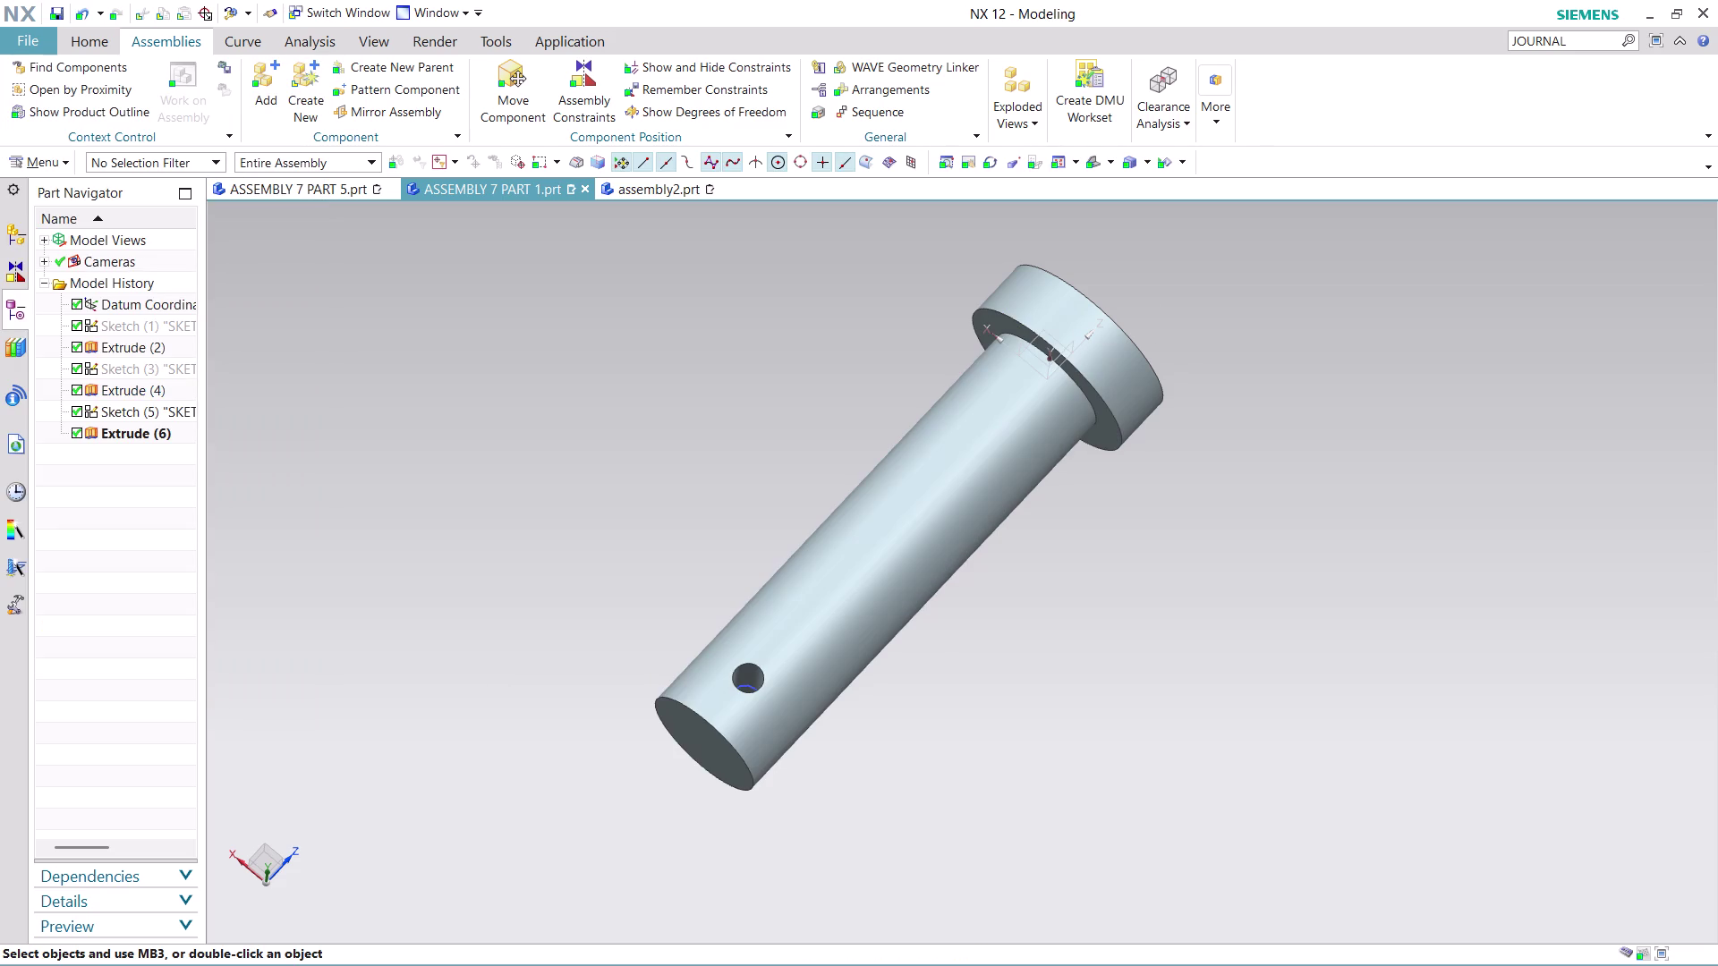
click(670, 187)
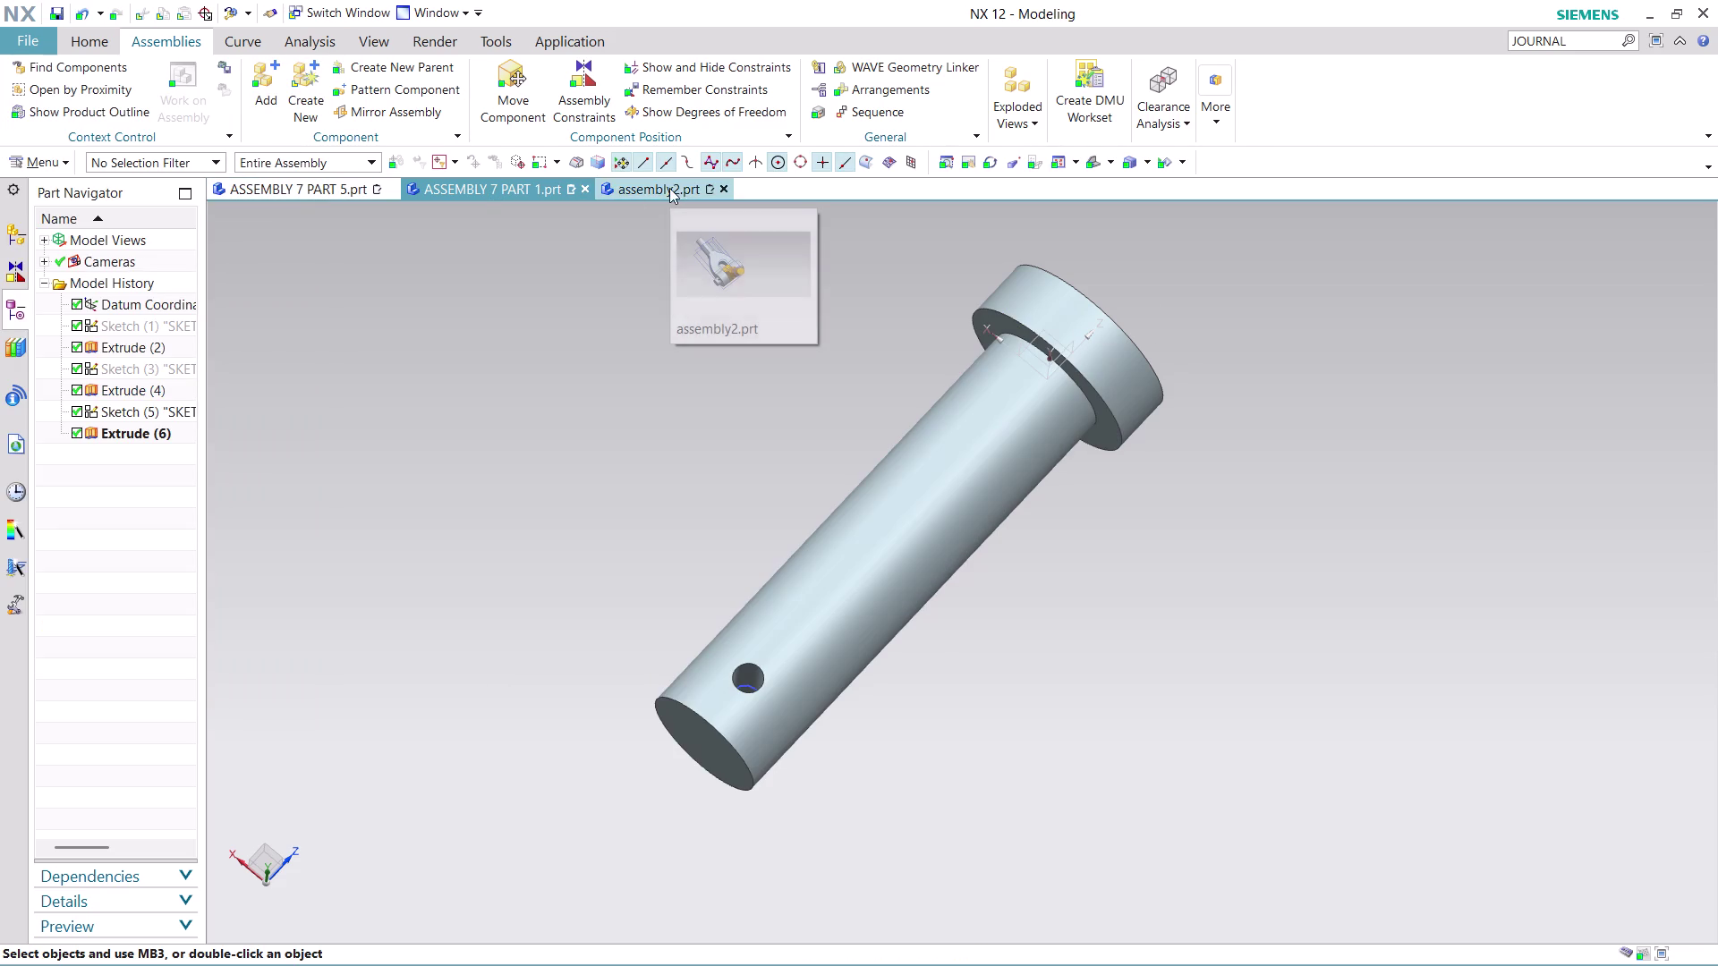
Zoom and orbit around assembly2 with the longer pin, then start Add Component.
scroll(up, 3)
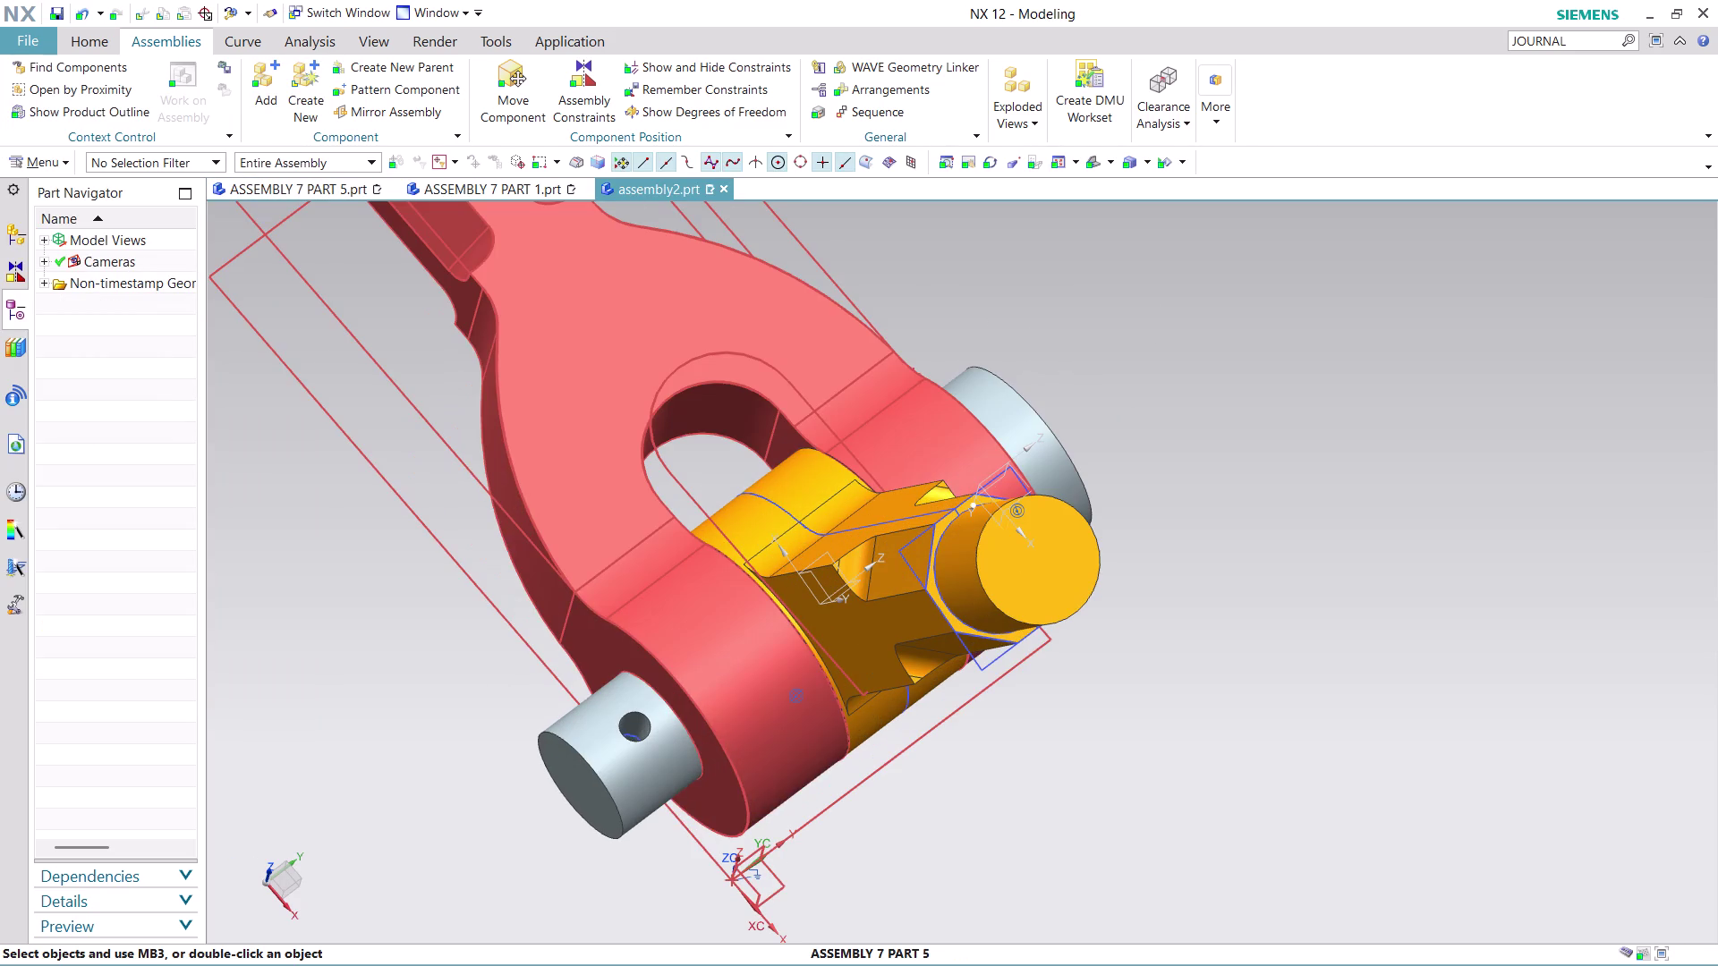
scroll(down, 3)
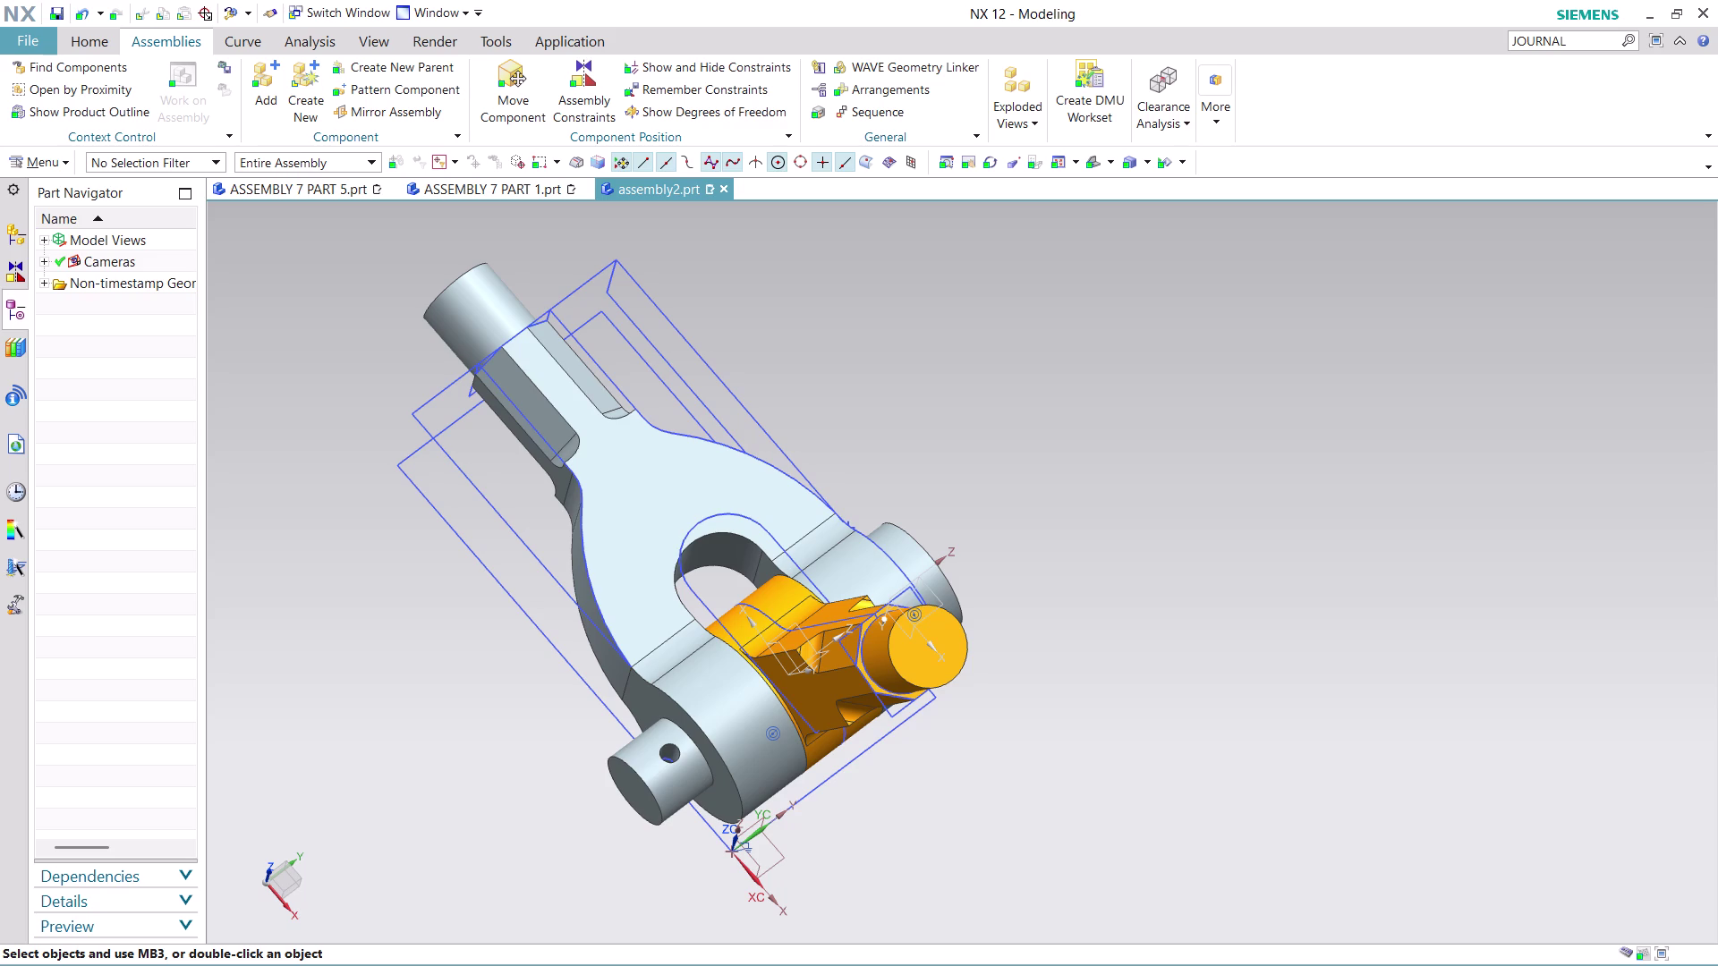
scroll(down, 3)
scroll(up, 3)
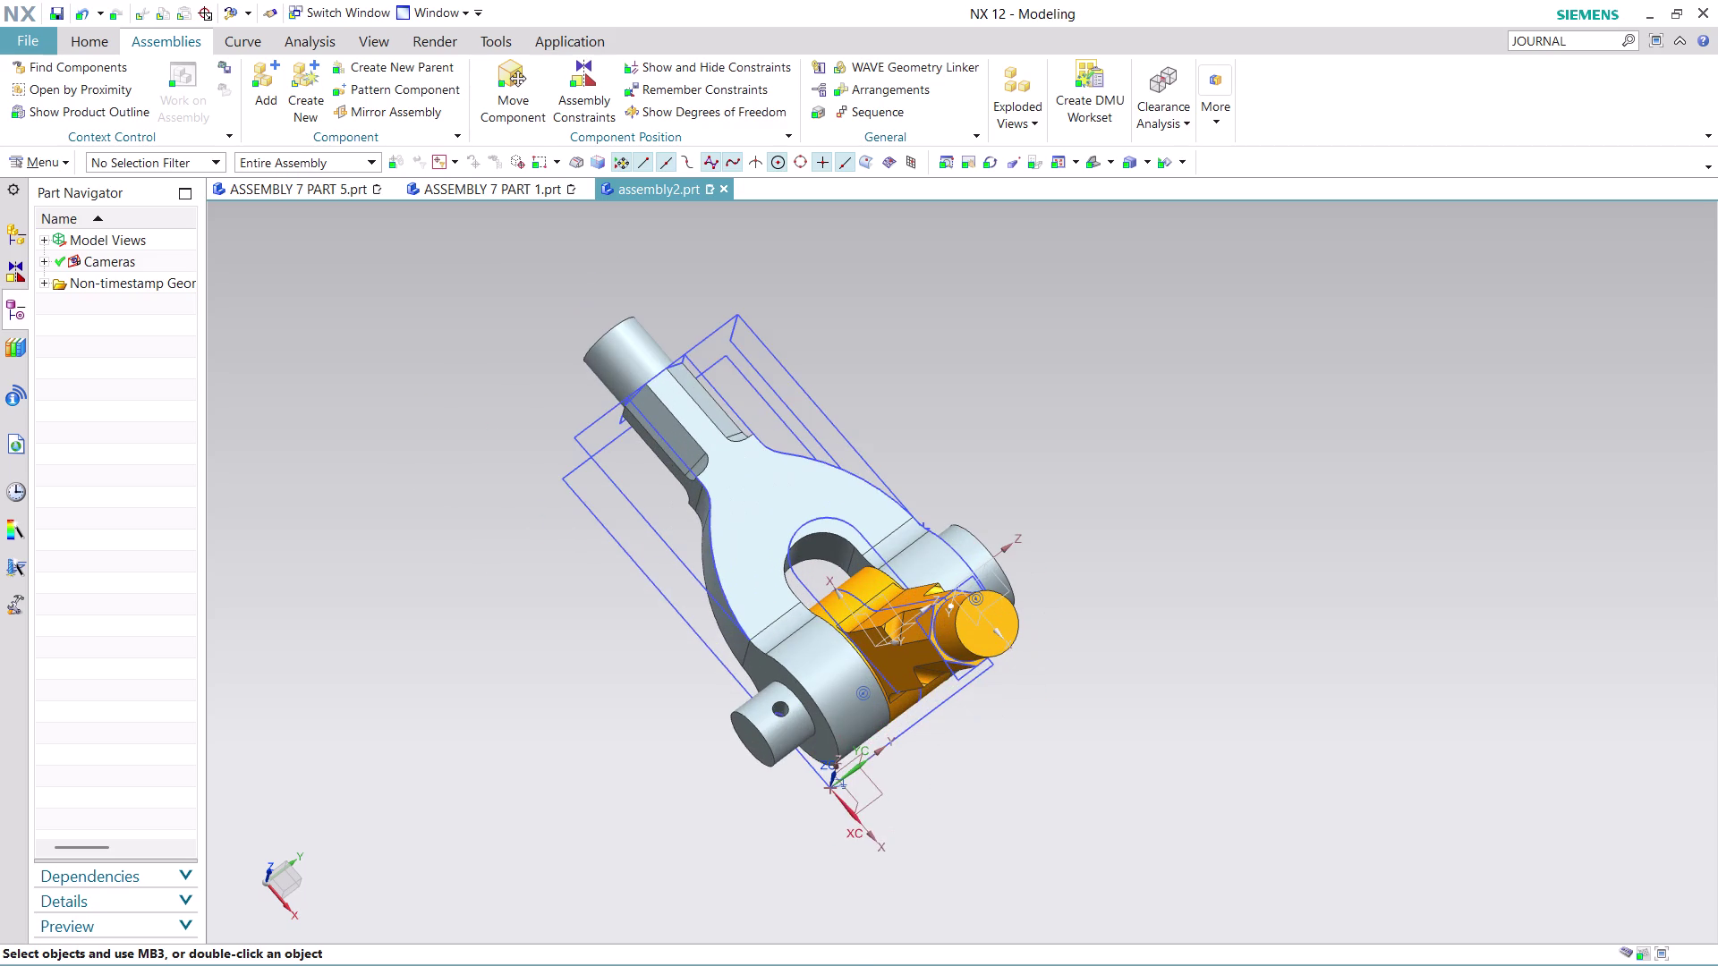
middle_drag(1057, 780, 1054, 748)
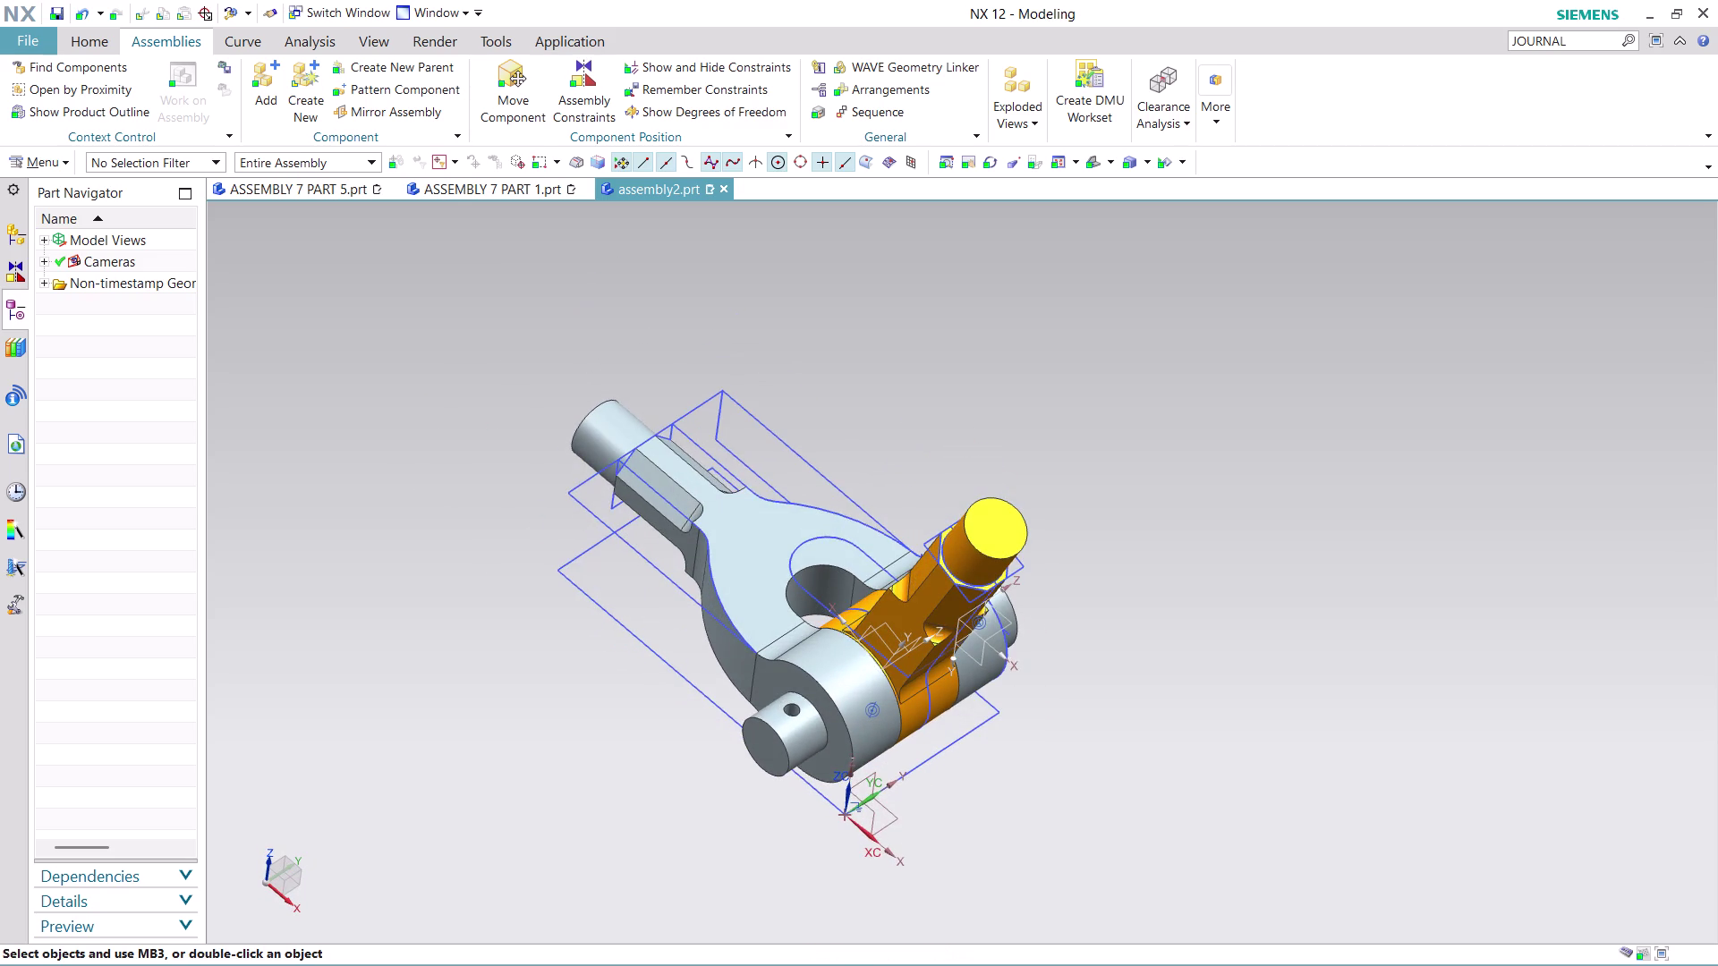
scroll(up, 3)
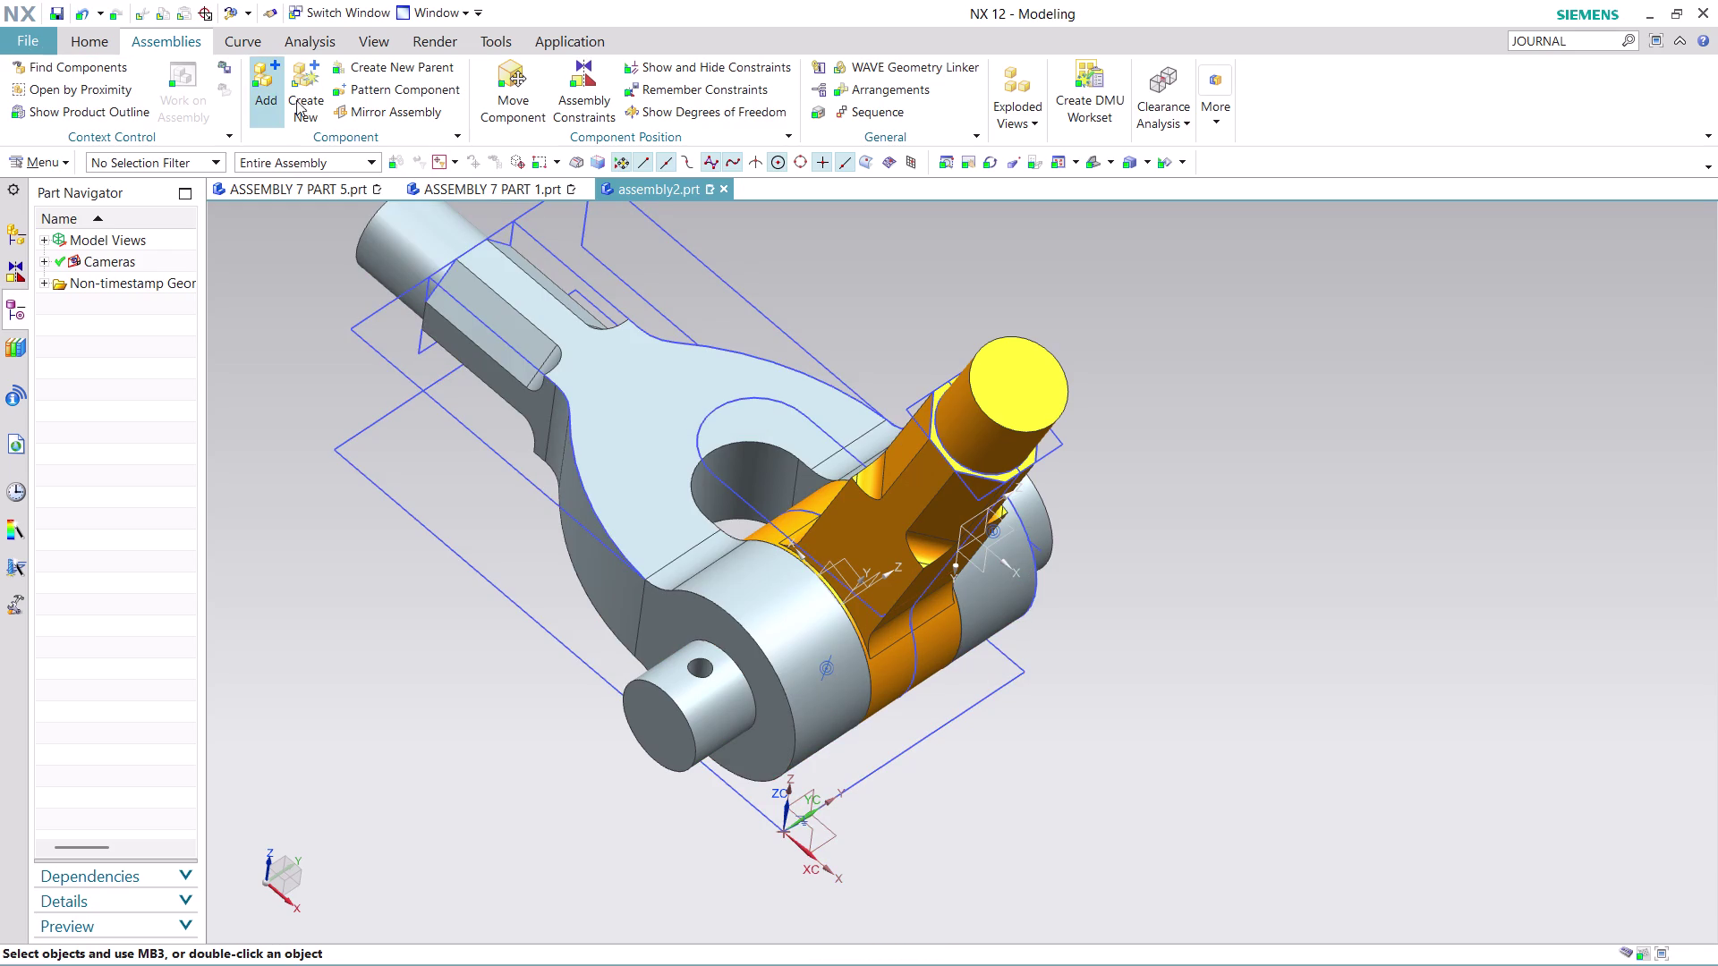
click(278, 84)
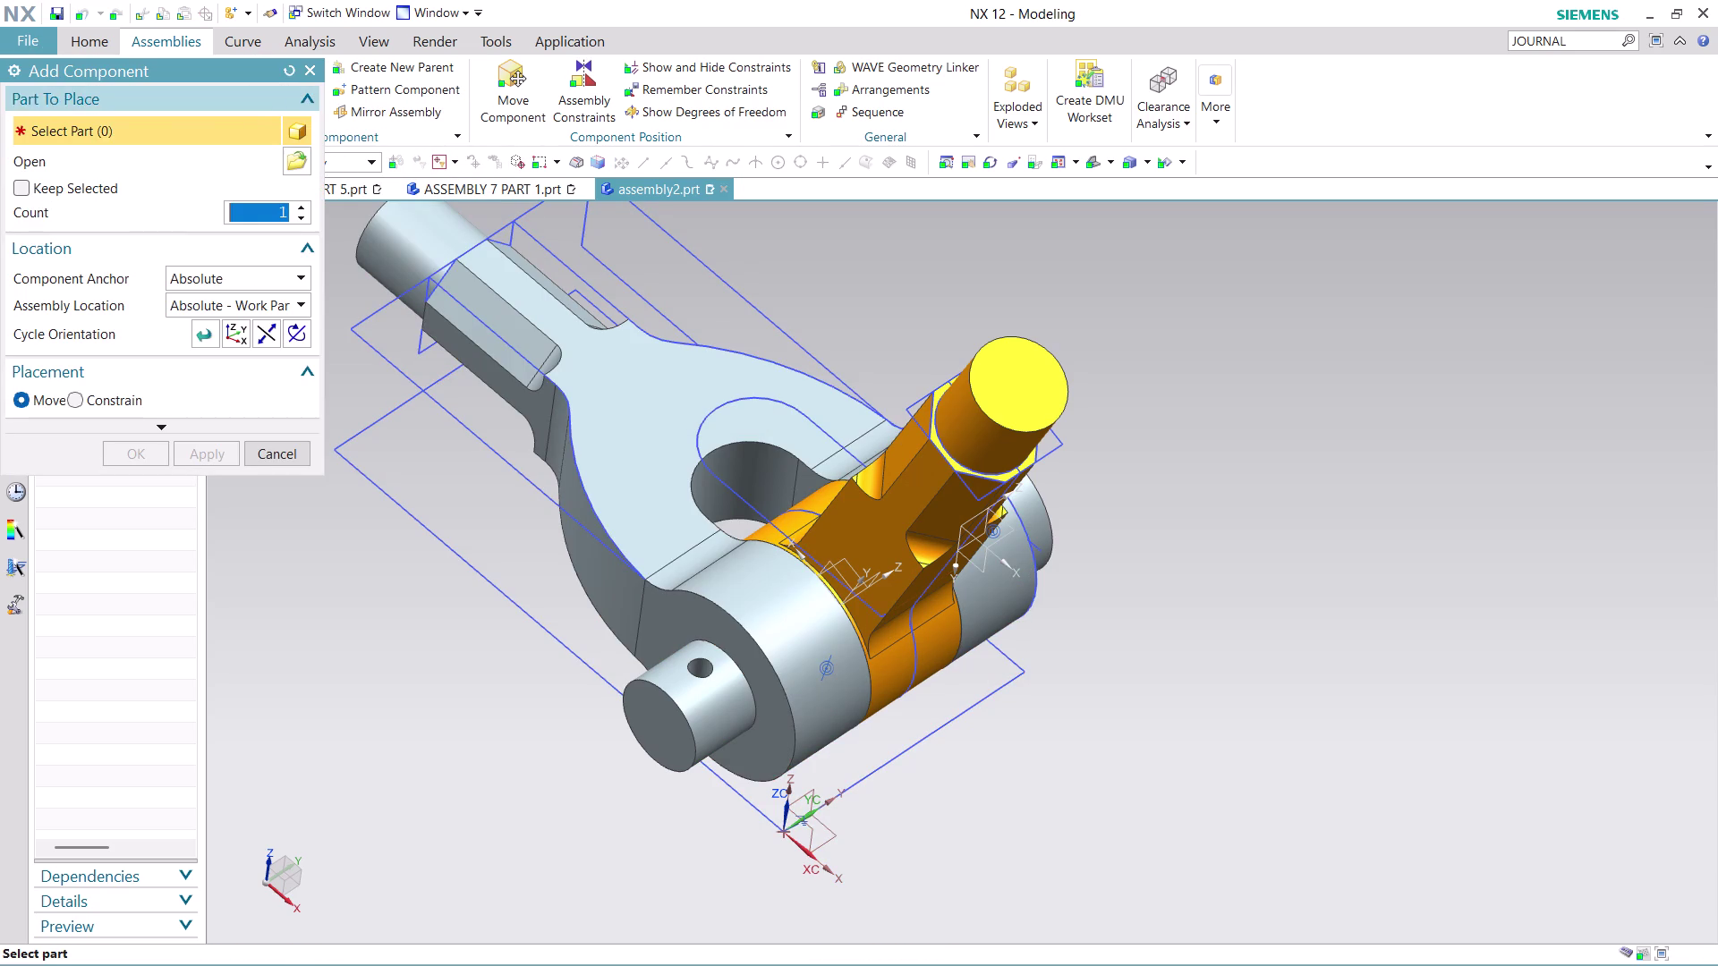
Browse the part files and select ASSEMBLY 7 PART 3, the collar ring.
click(306, 161)
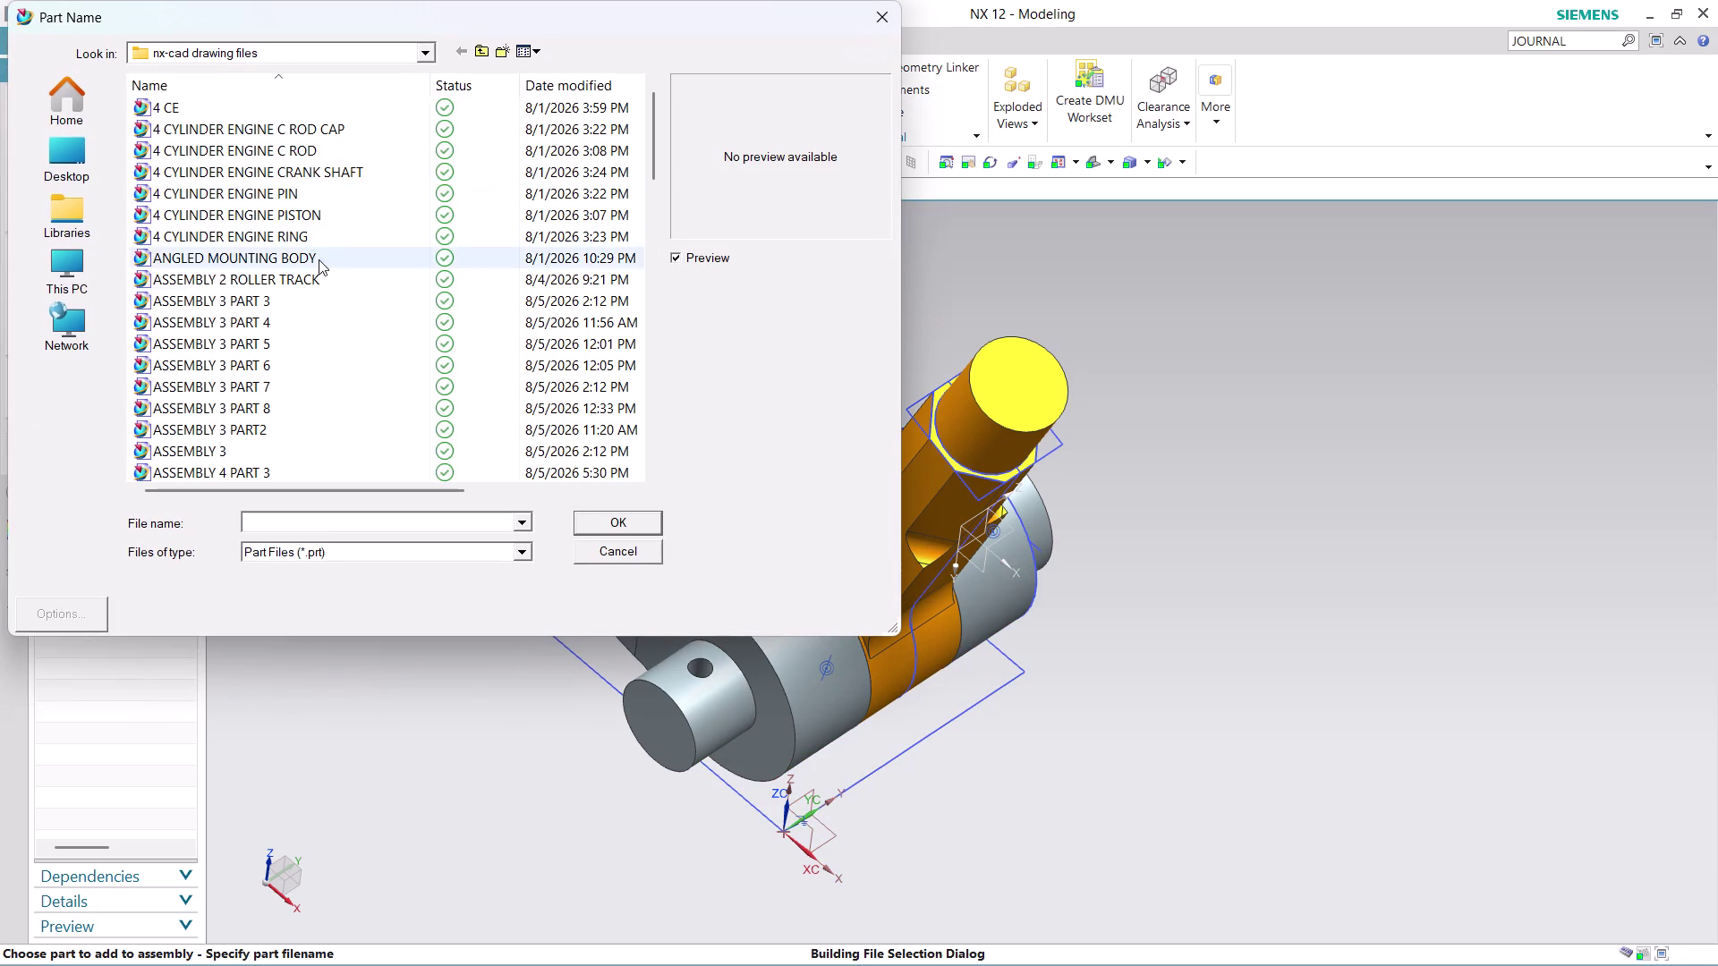
scroll(down, 3)
scroll(down, 3)
scroll(down, 3)
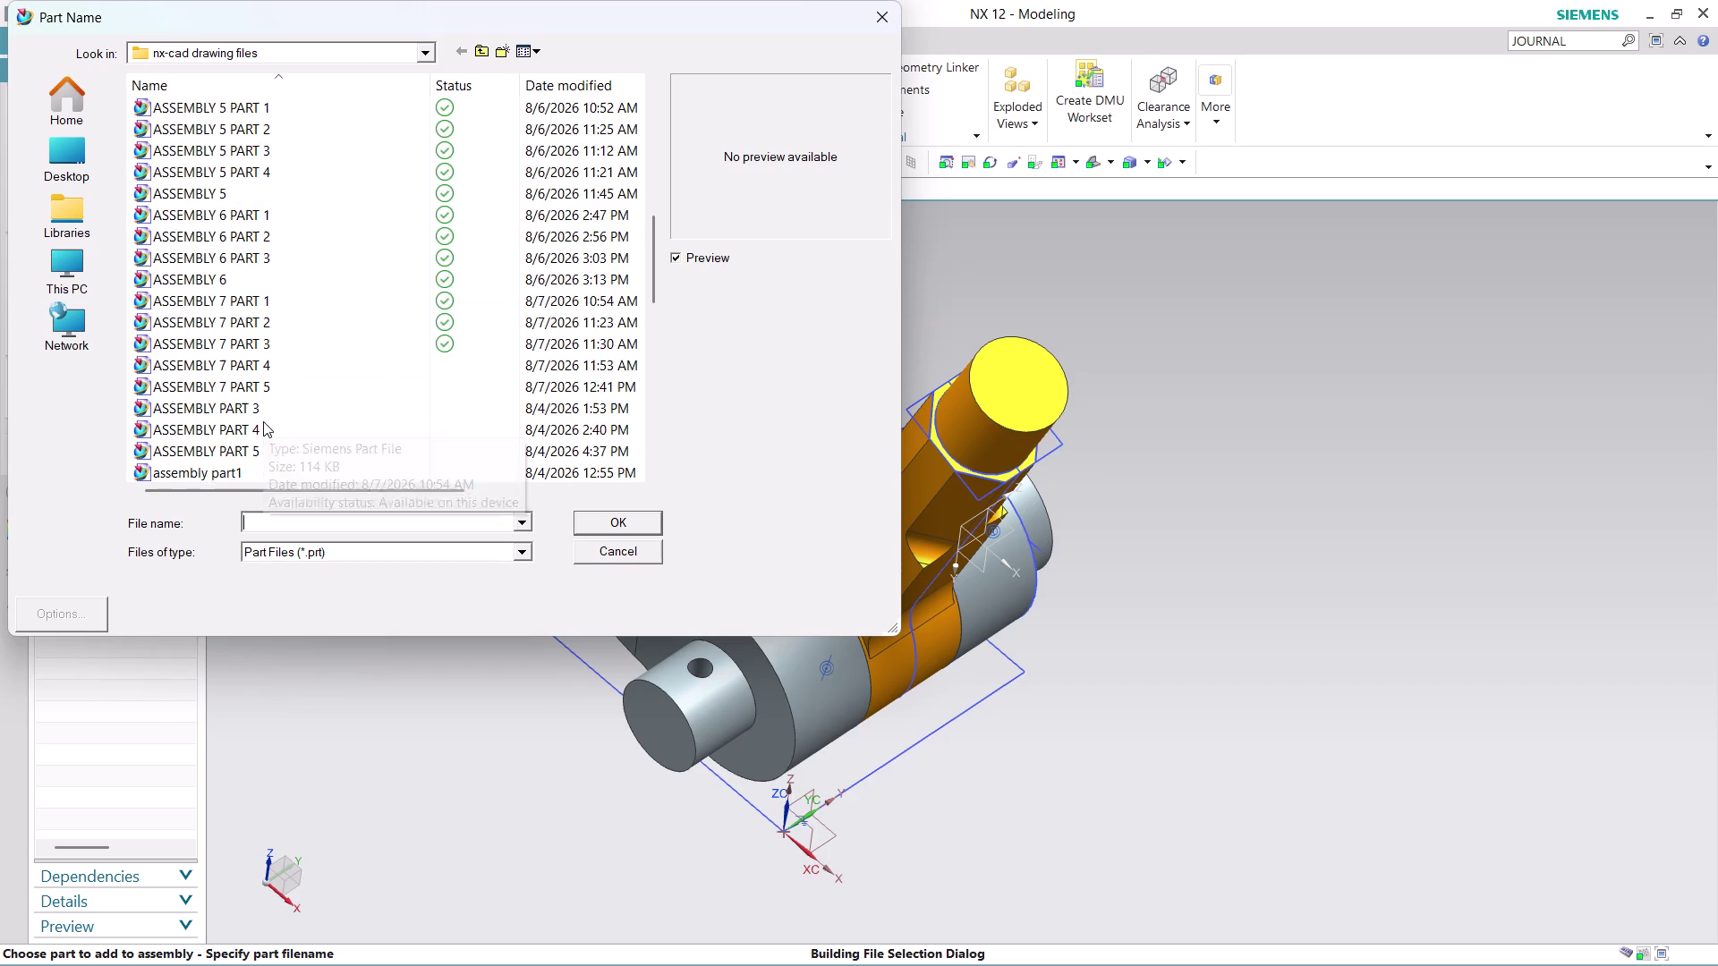
scroll(down, 3)
click(265, 301)
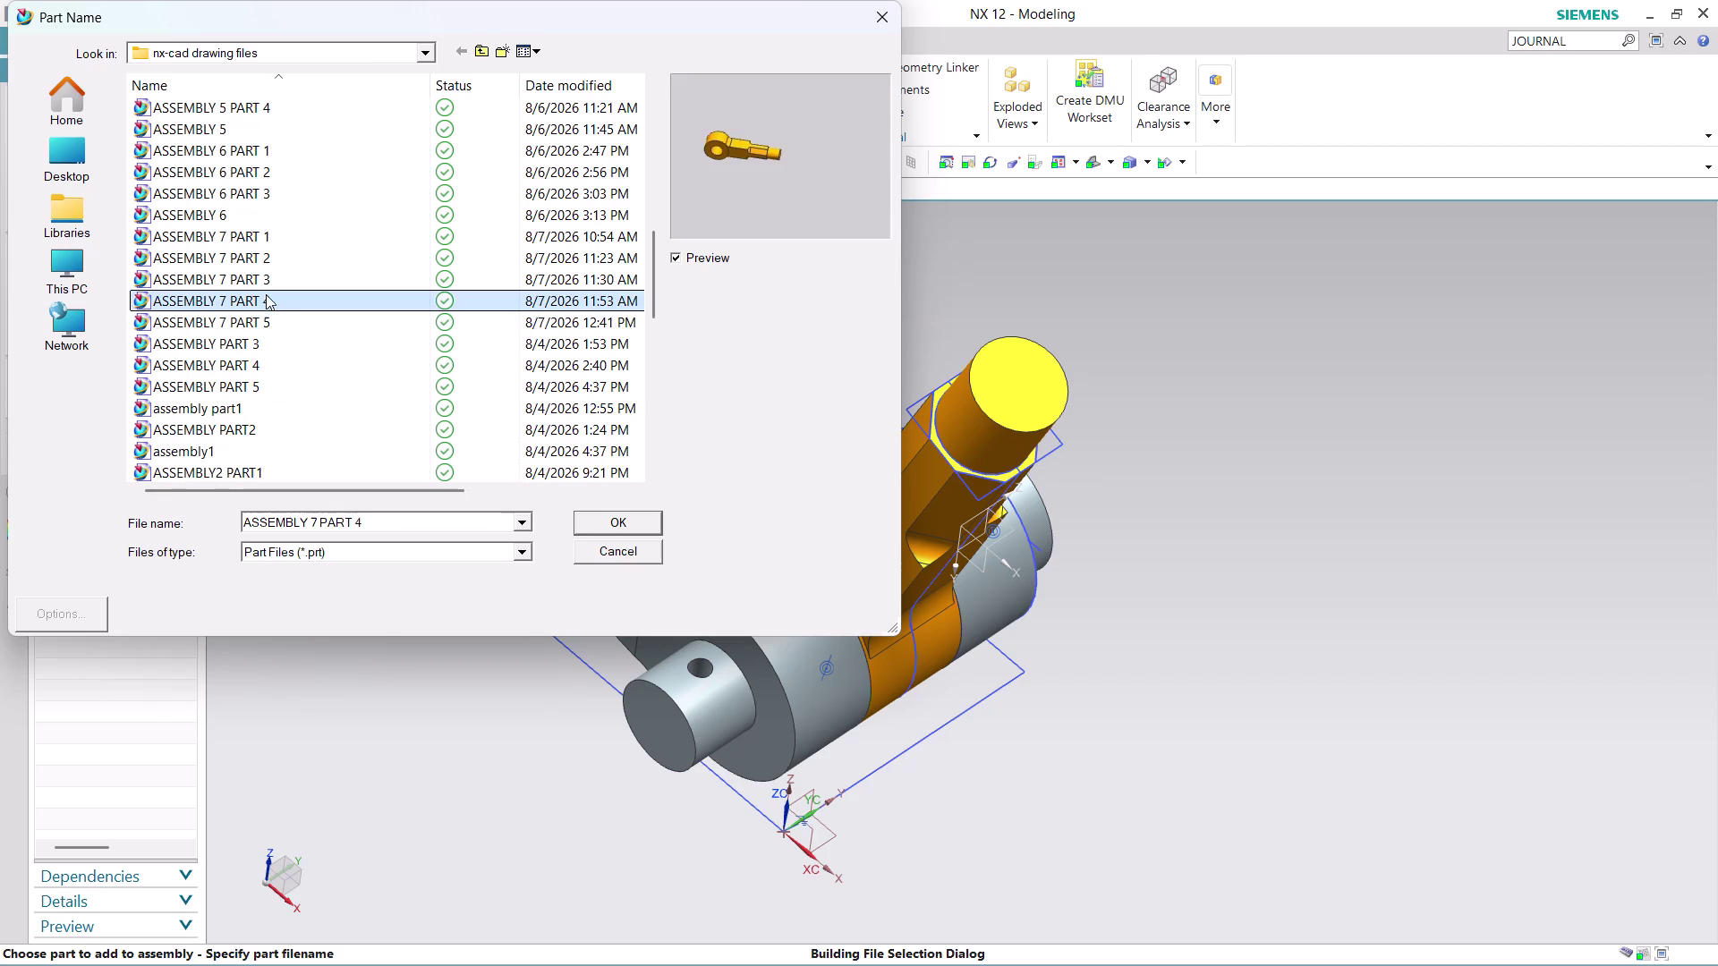
click(269, 258)
click(269, 238)
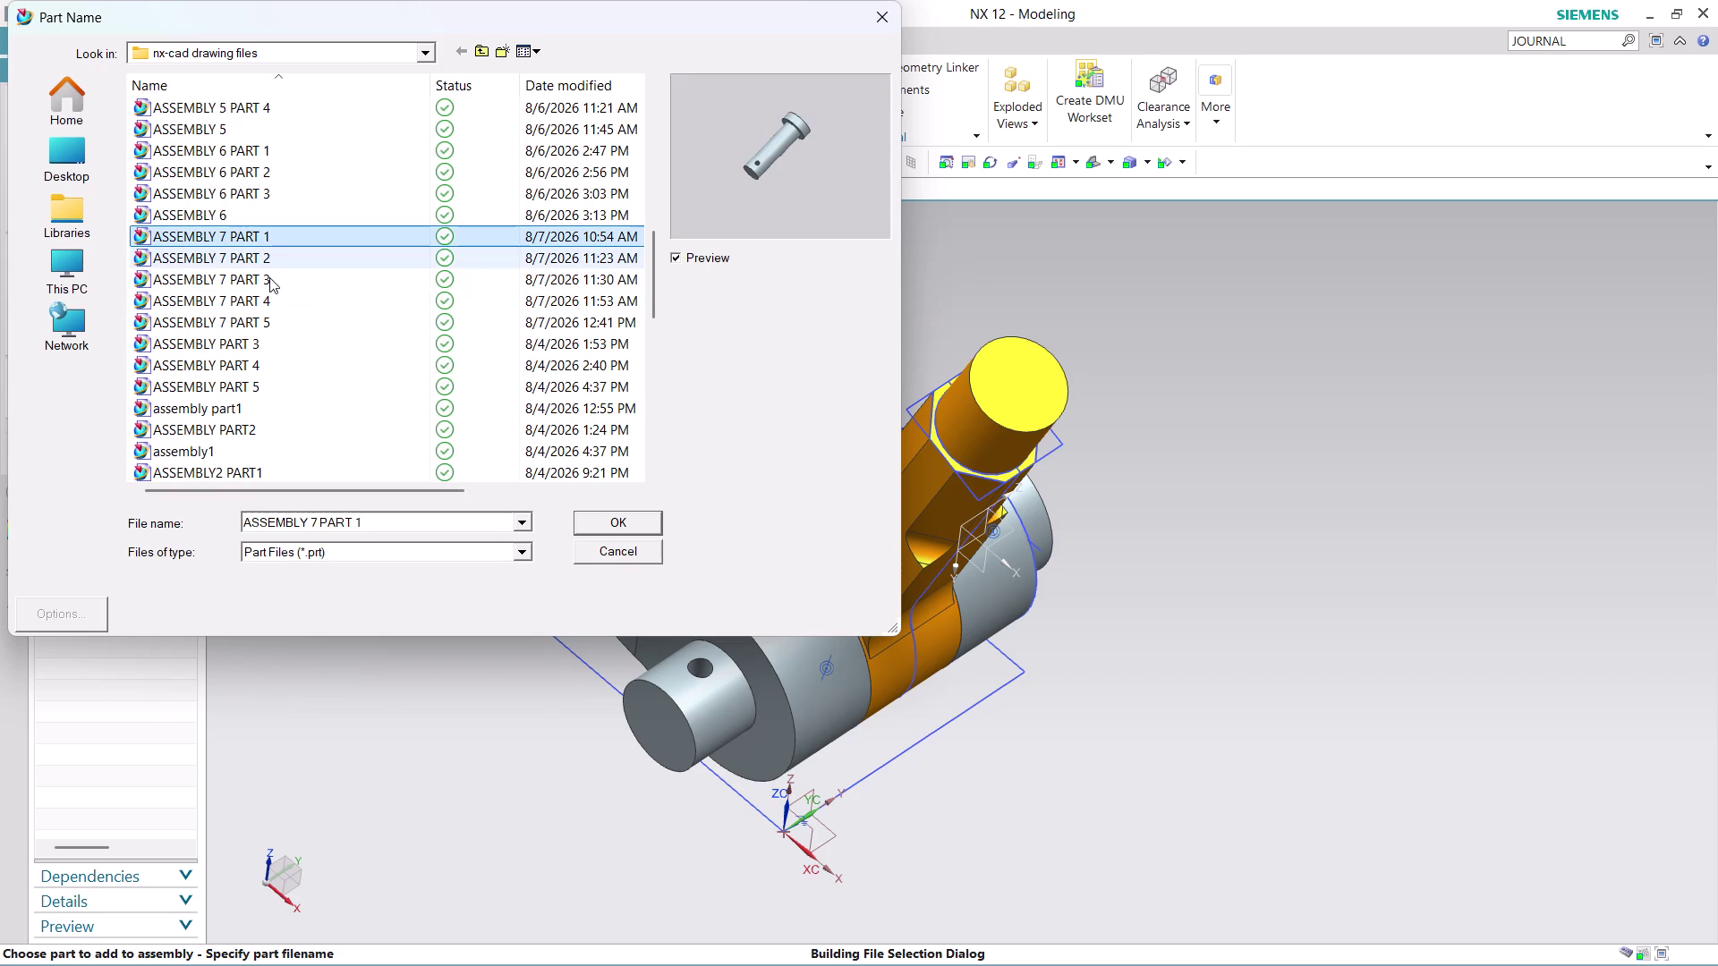
click(260, 278)
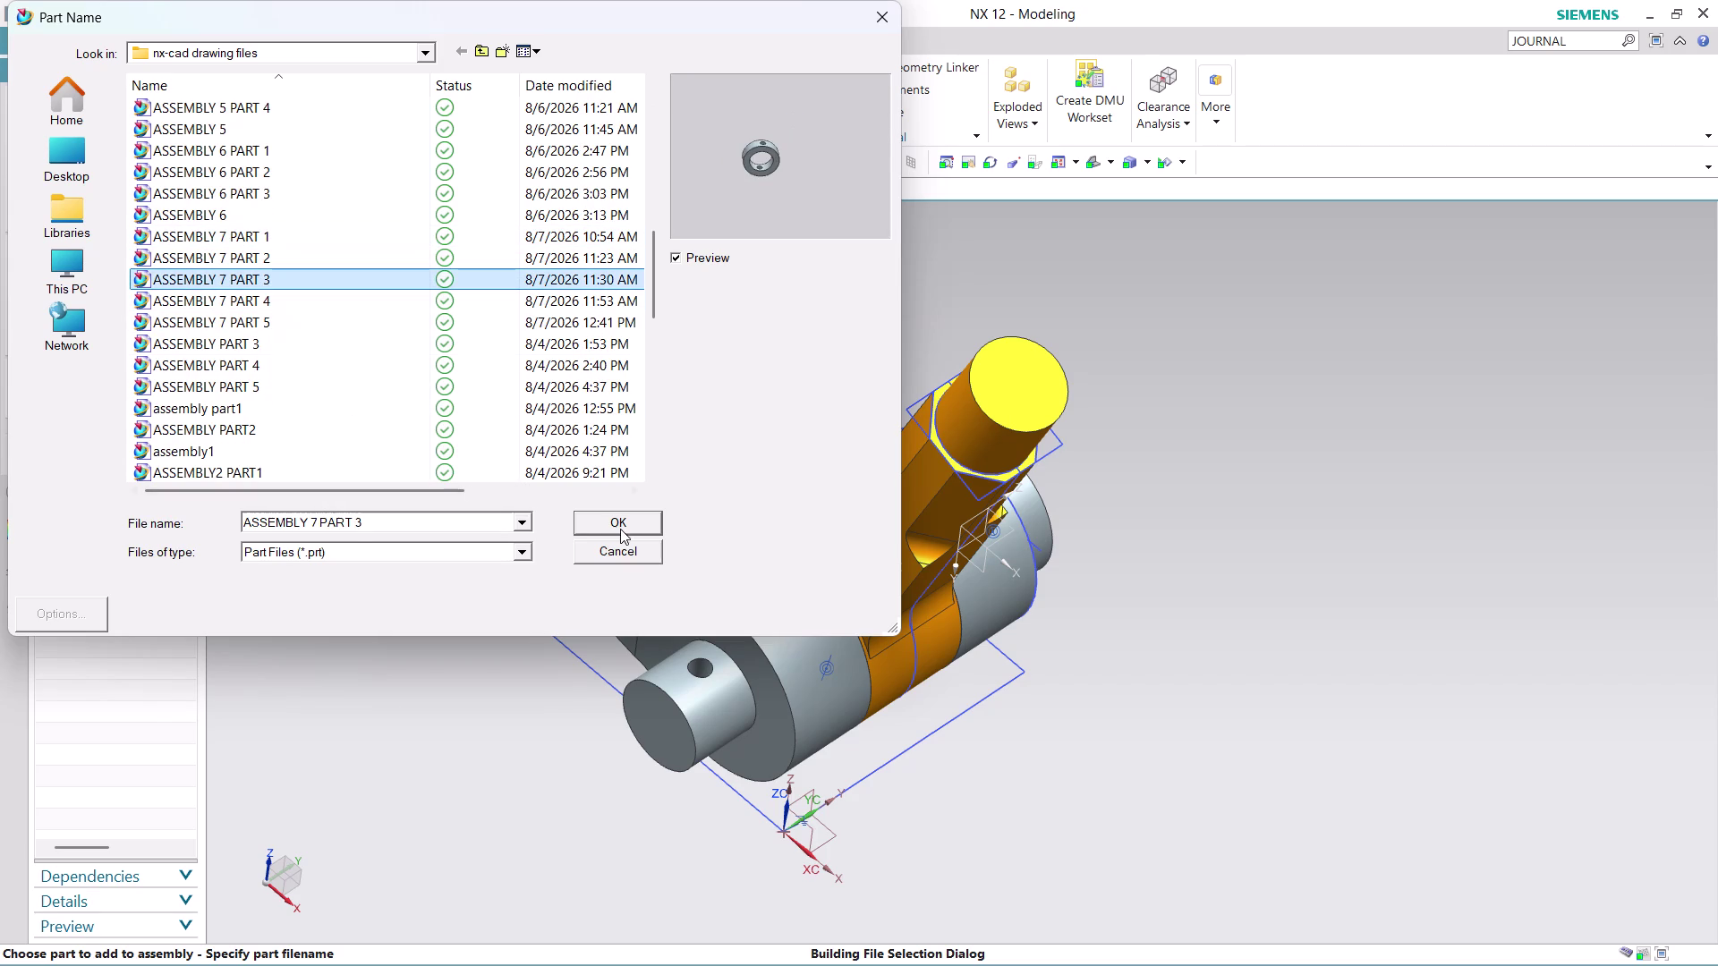
Place the collar ring below the clevis and start moving it.
click(621, 511)
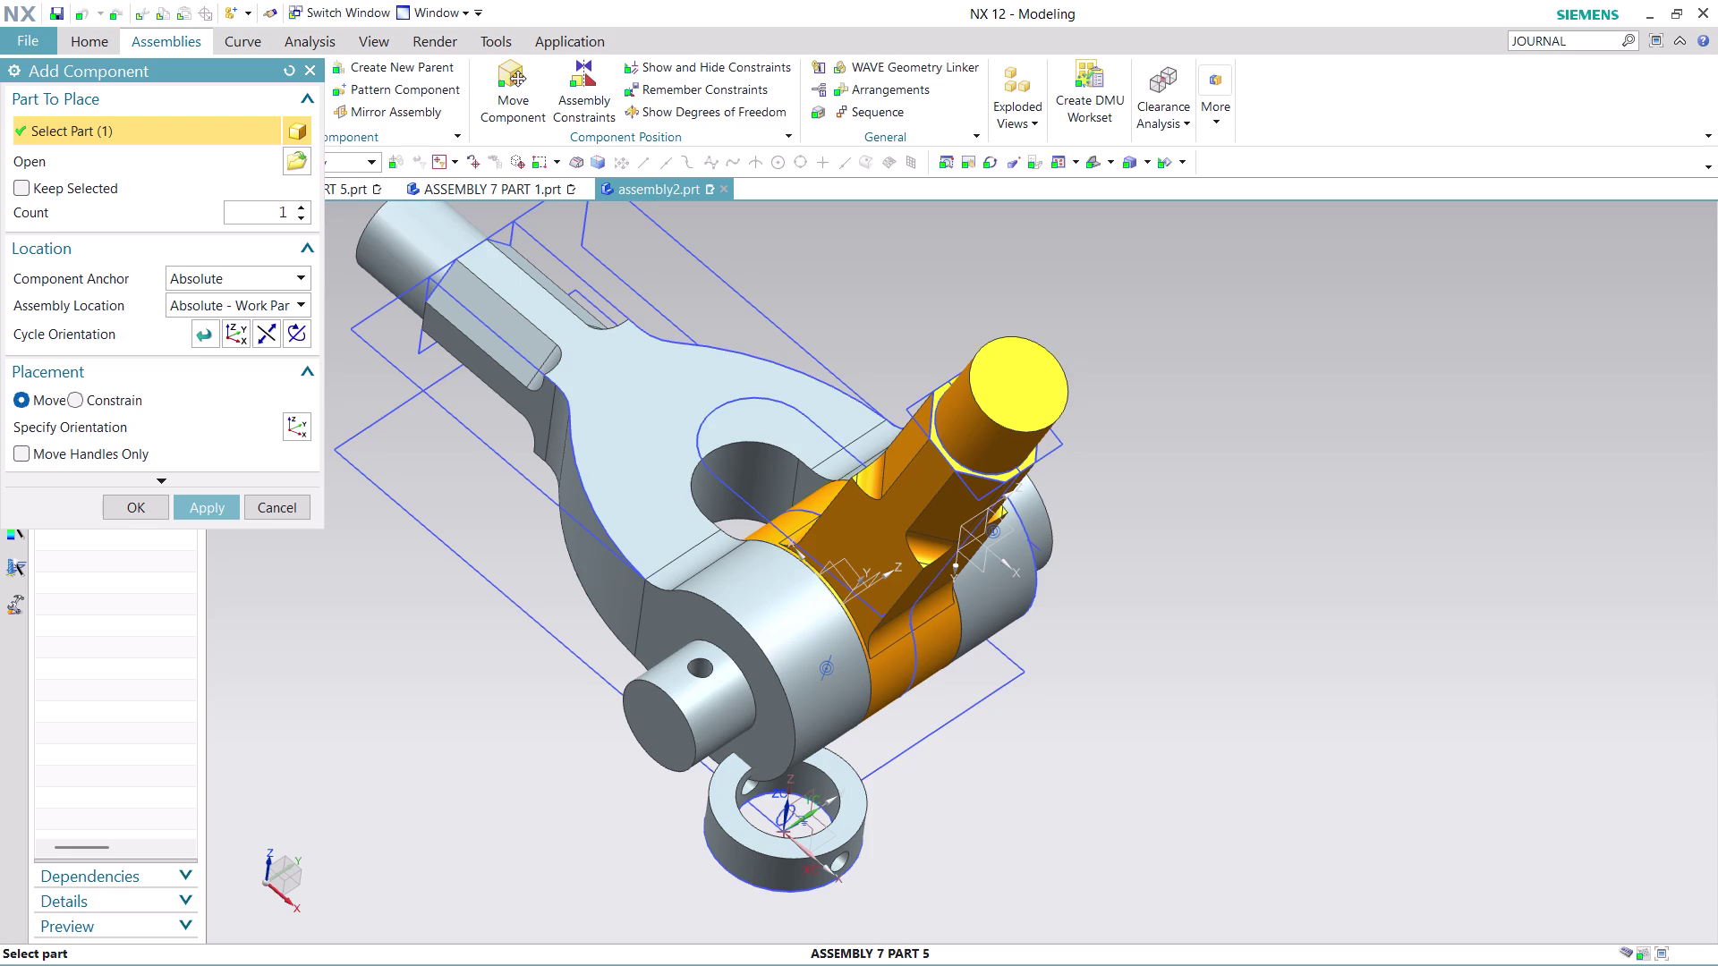
click(136, 508)
click(511, 91)
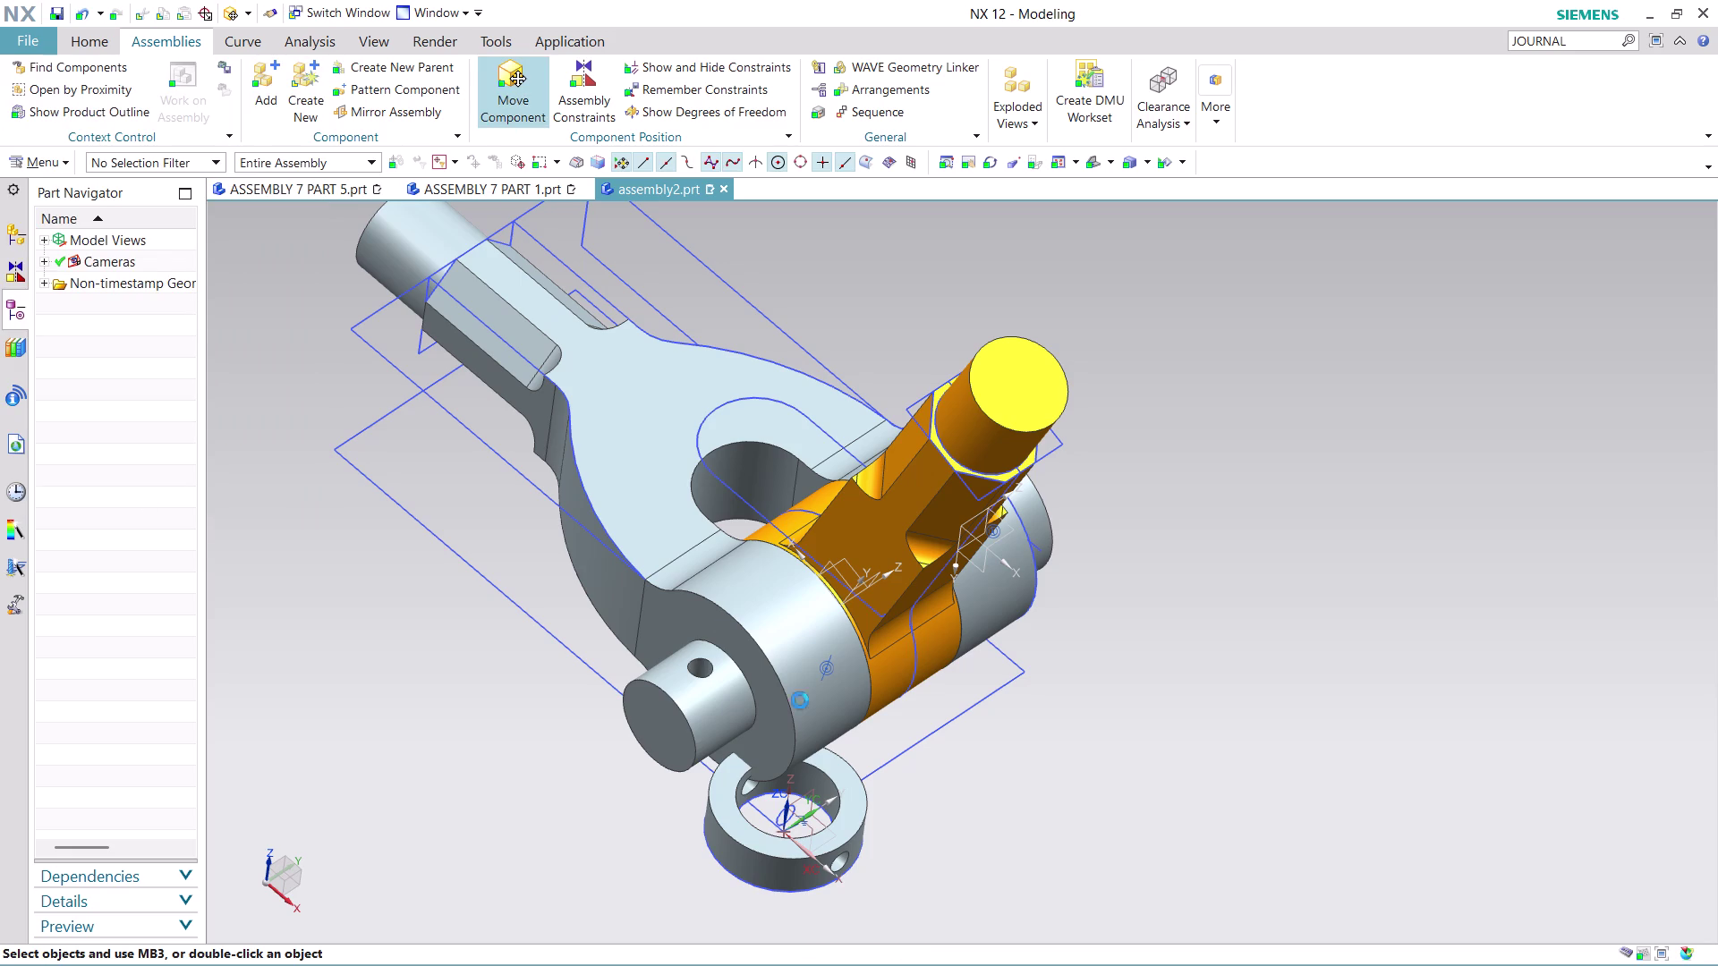
click(767, 862)
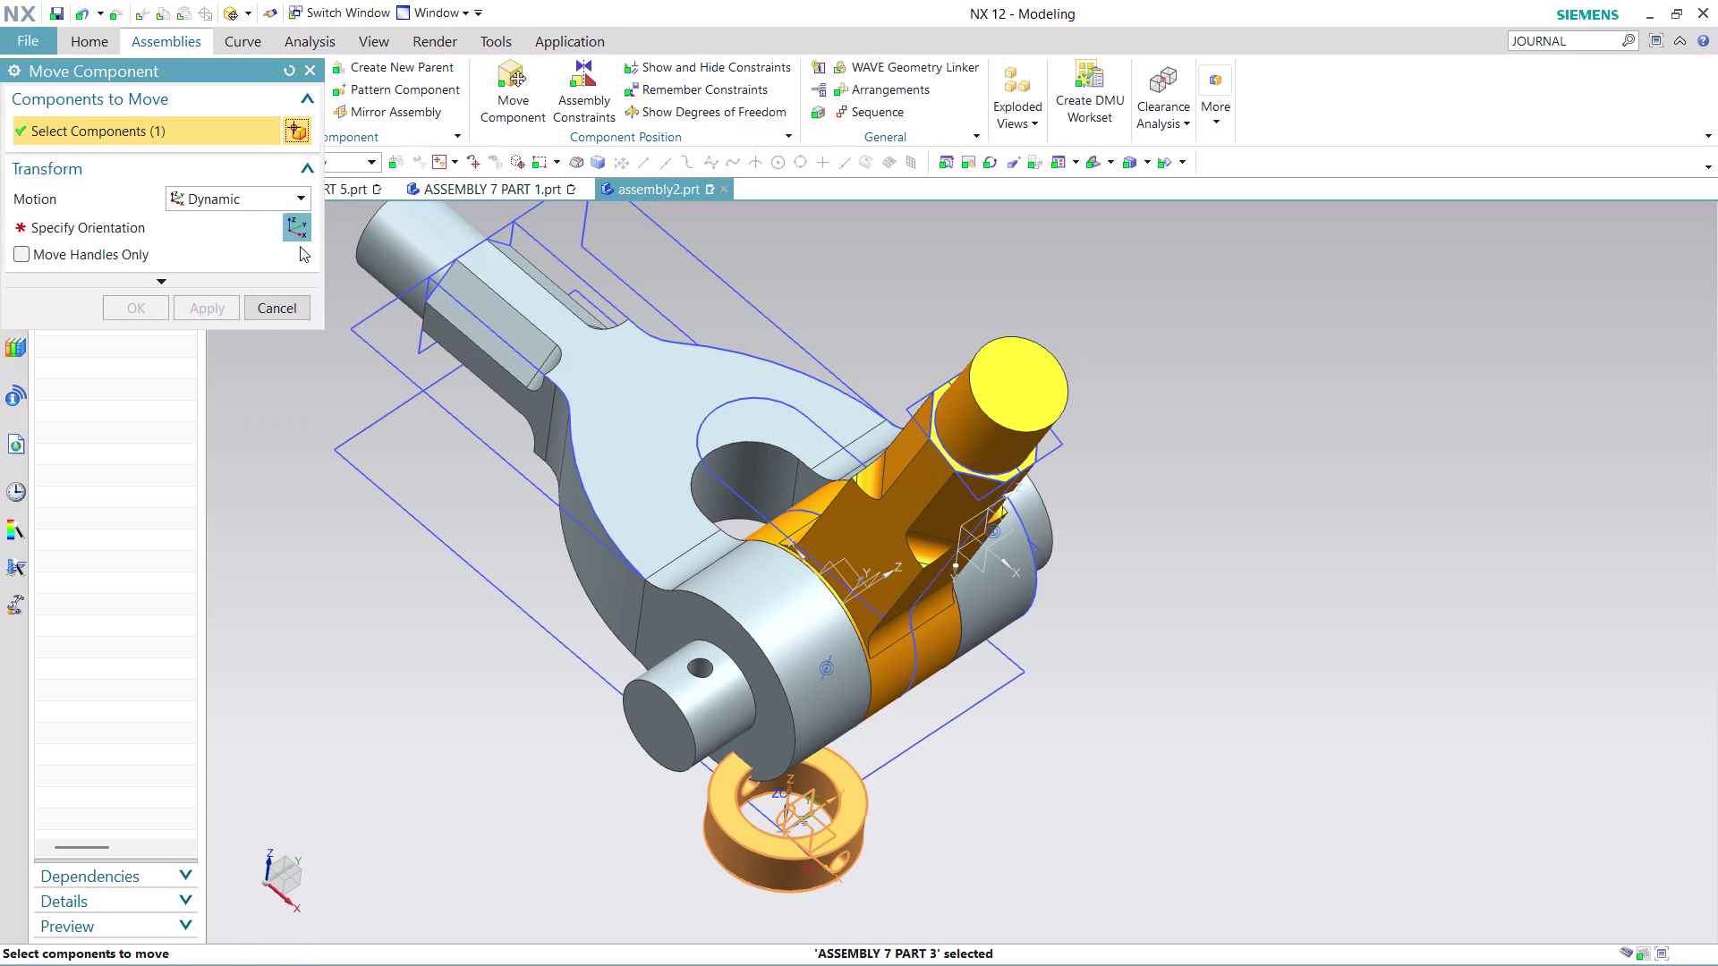
Rotate the collar about its X axis to about -85 degrees.
click(299, 213)
drag(821, 813, 784, 755)
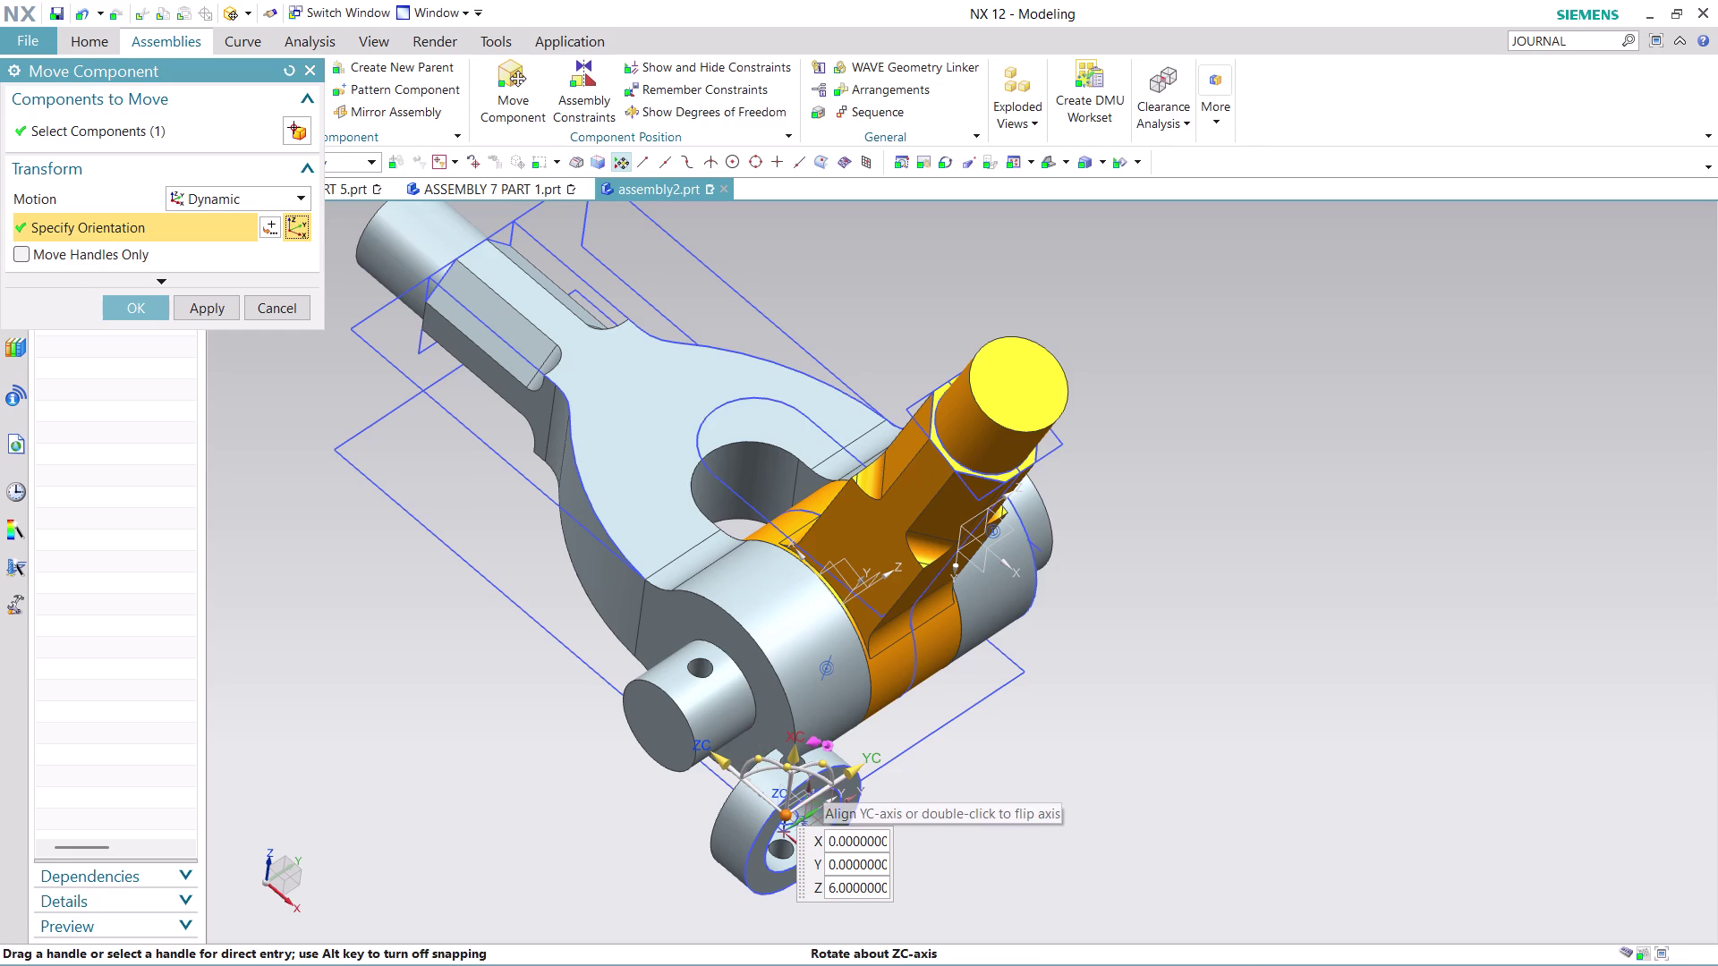
middle_drag(950, 759, 914, 726)
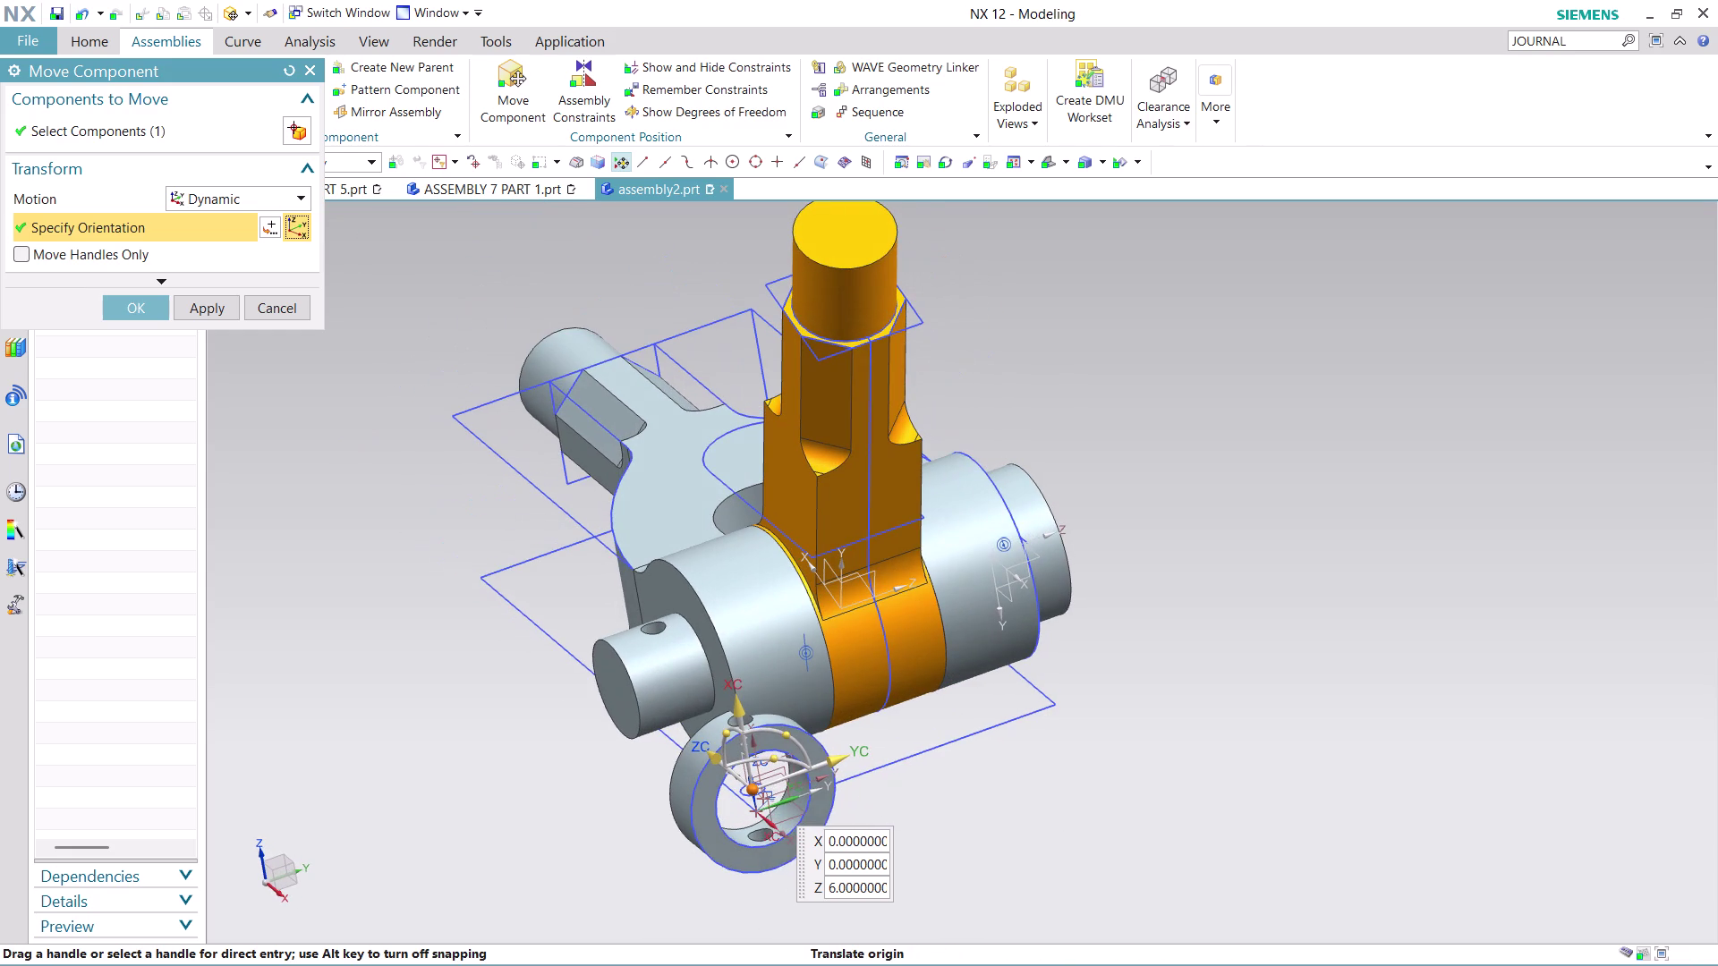
drag(781, 750, 802, 813)
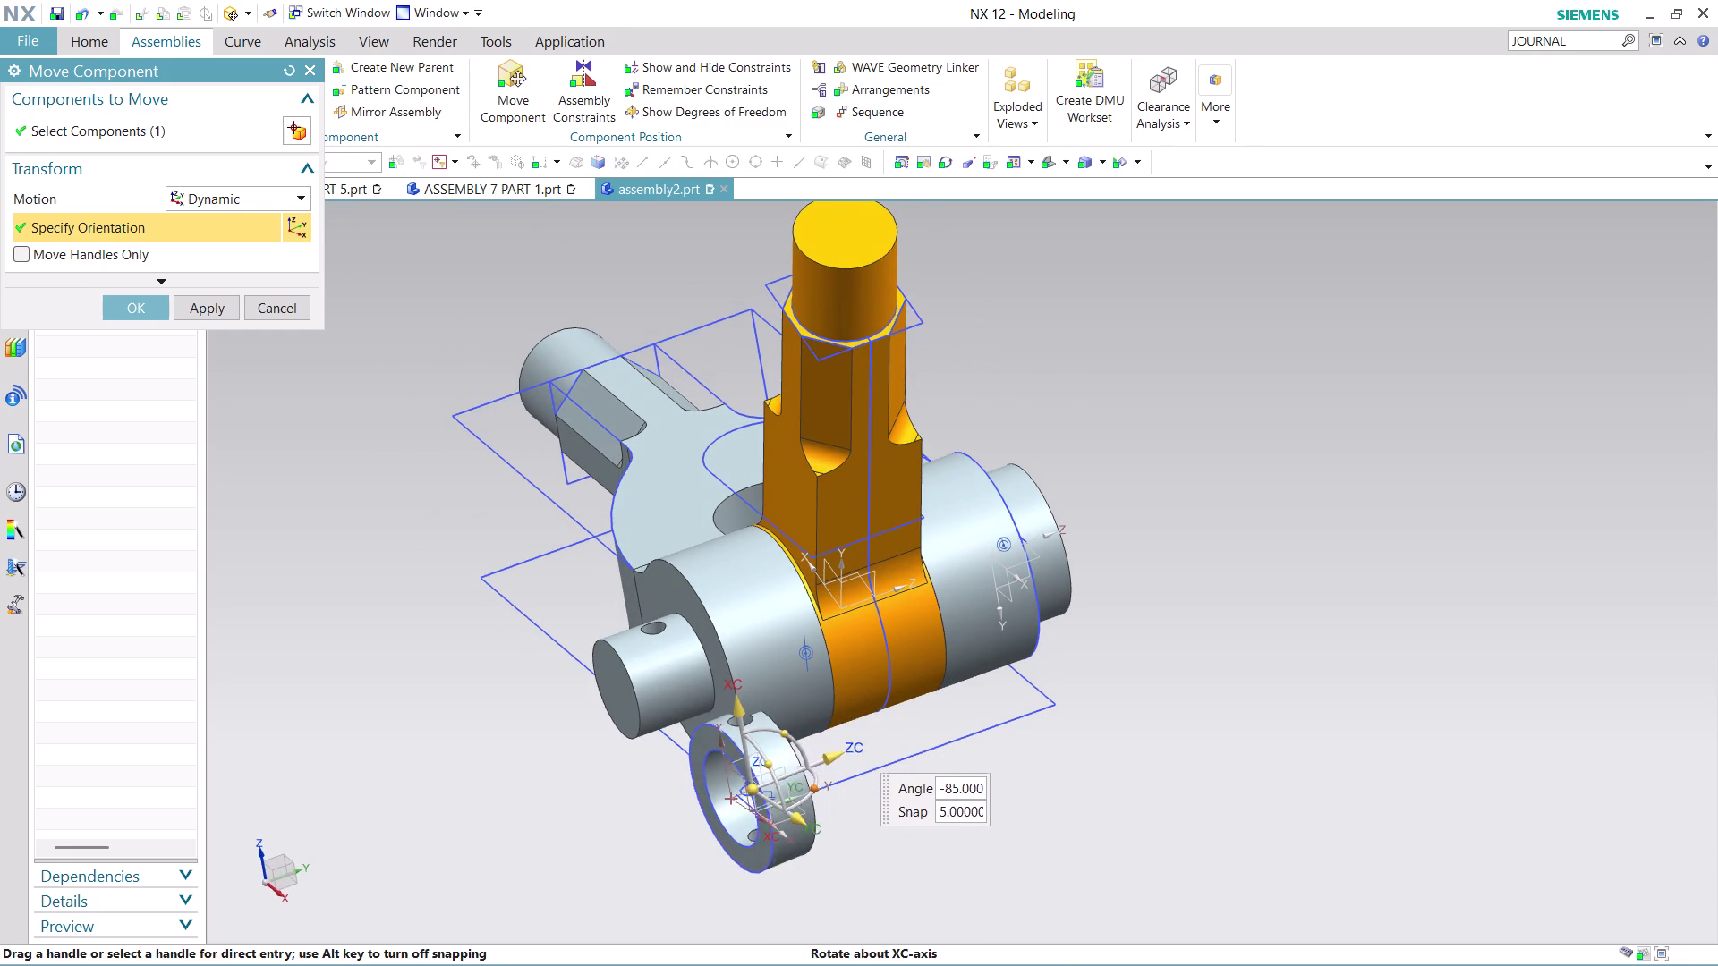
drag(802, 813, 797, 825)
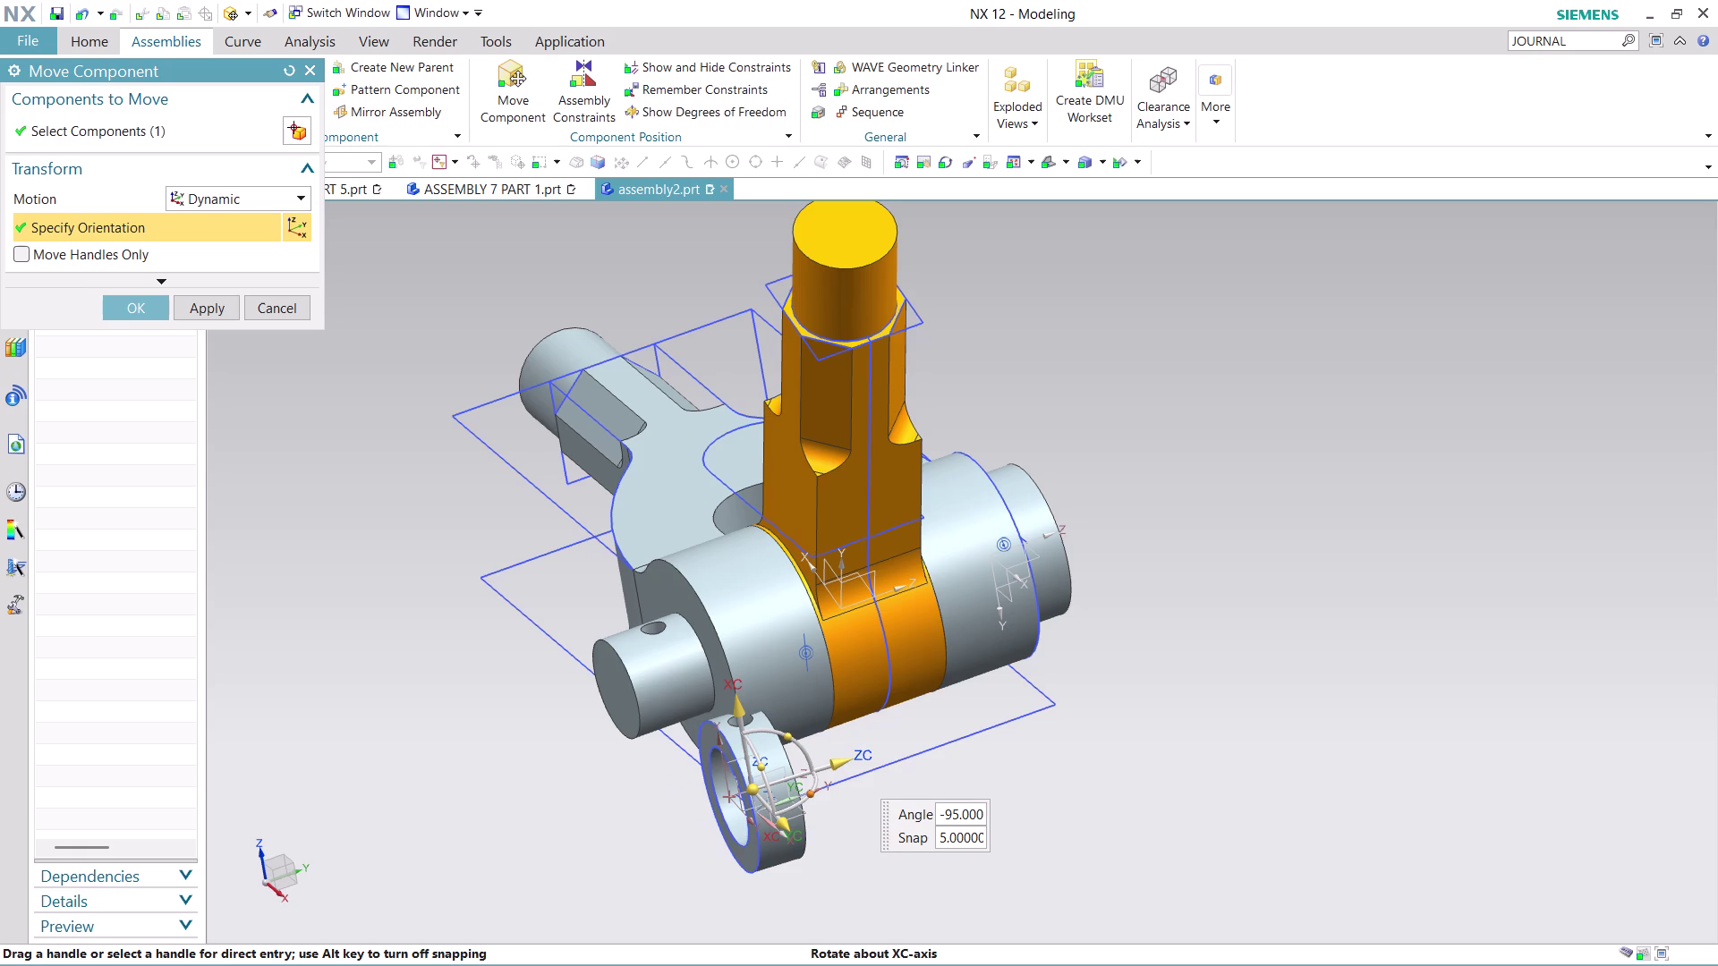
drag(797, 825, 864, 851)
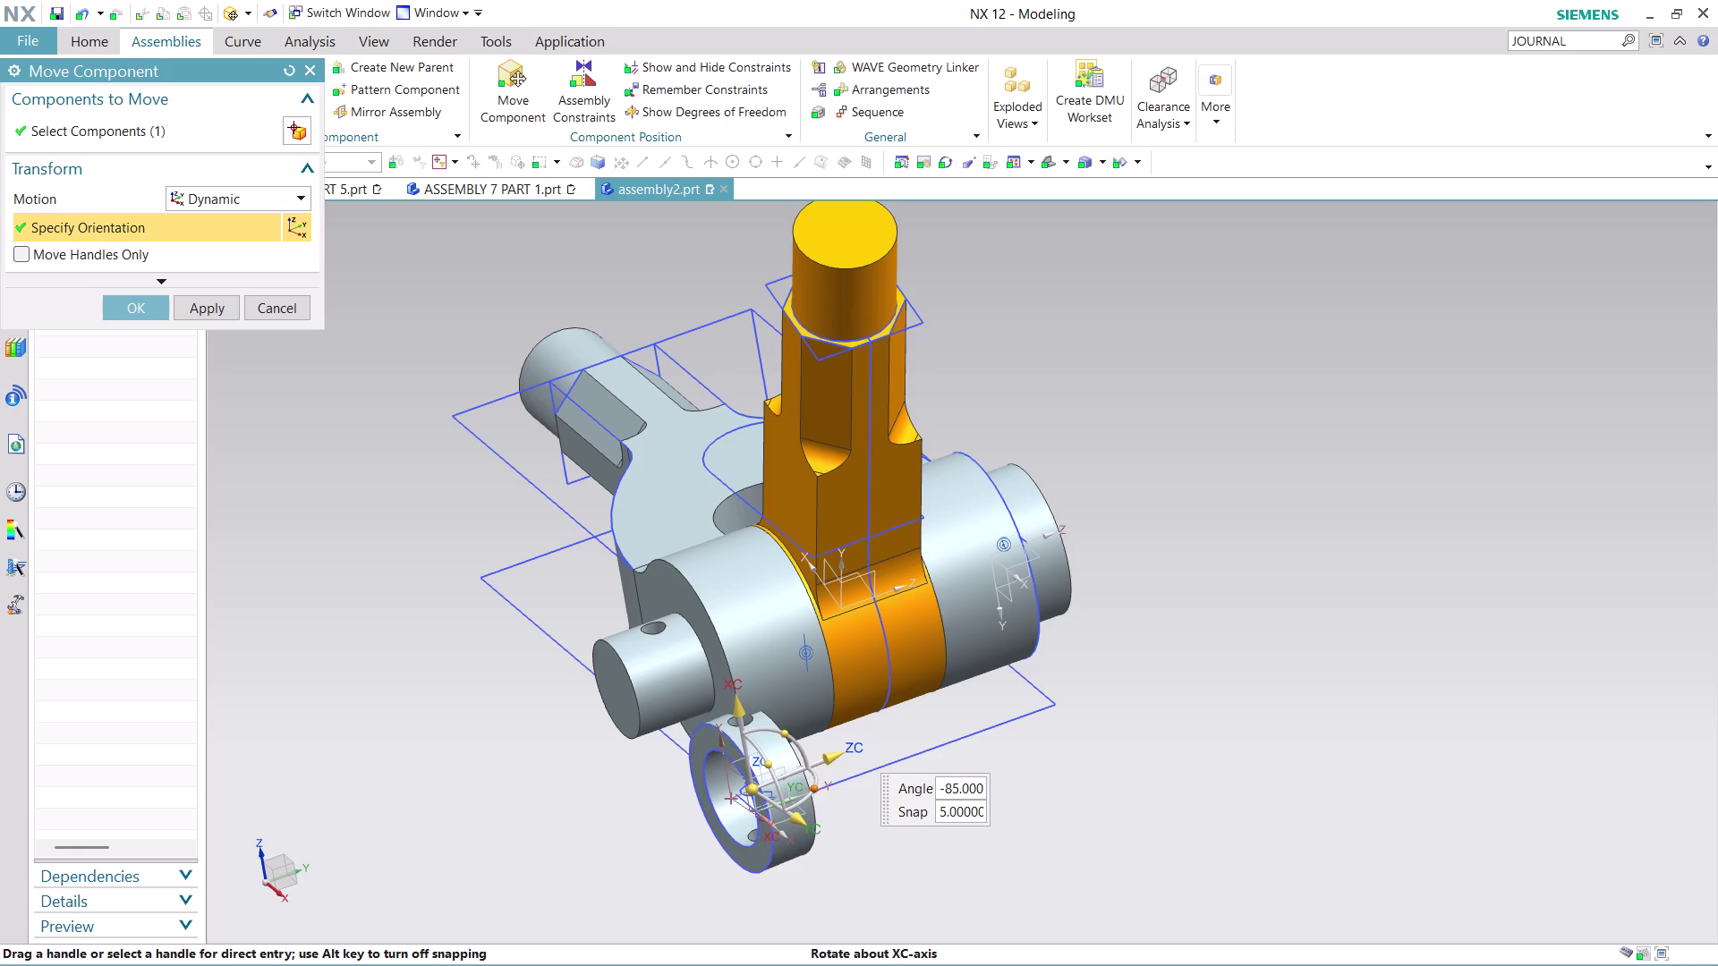
drag(865, 851, 863, 851)
Raise the collar from below the clevis and slide it over the pin end.
click(743, 734)
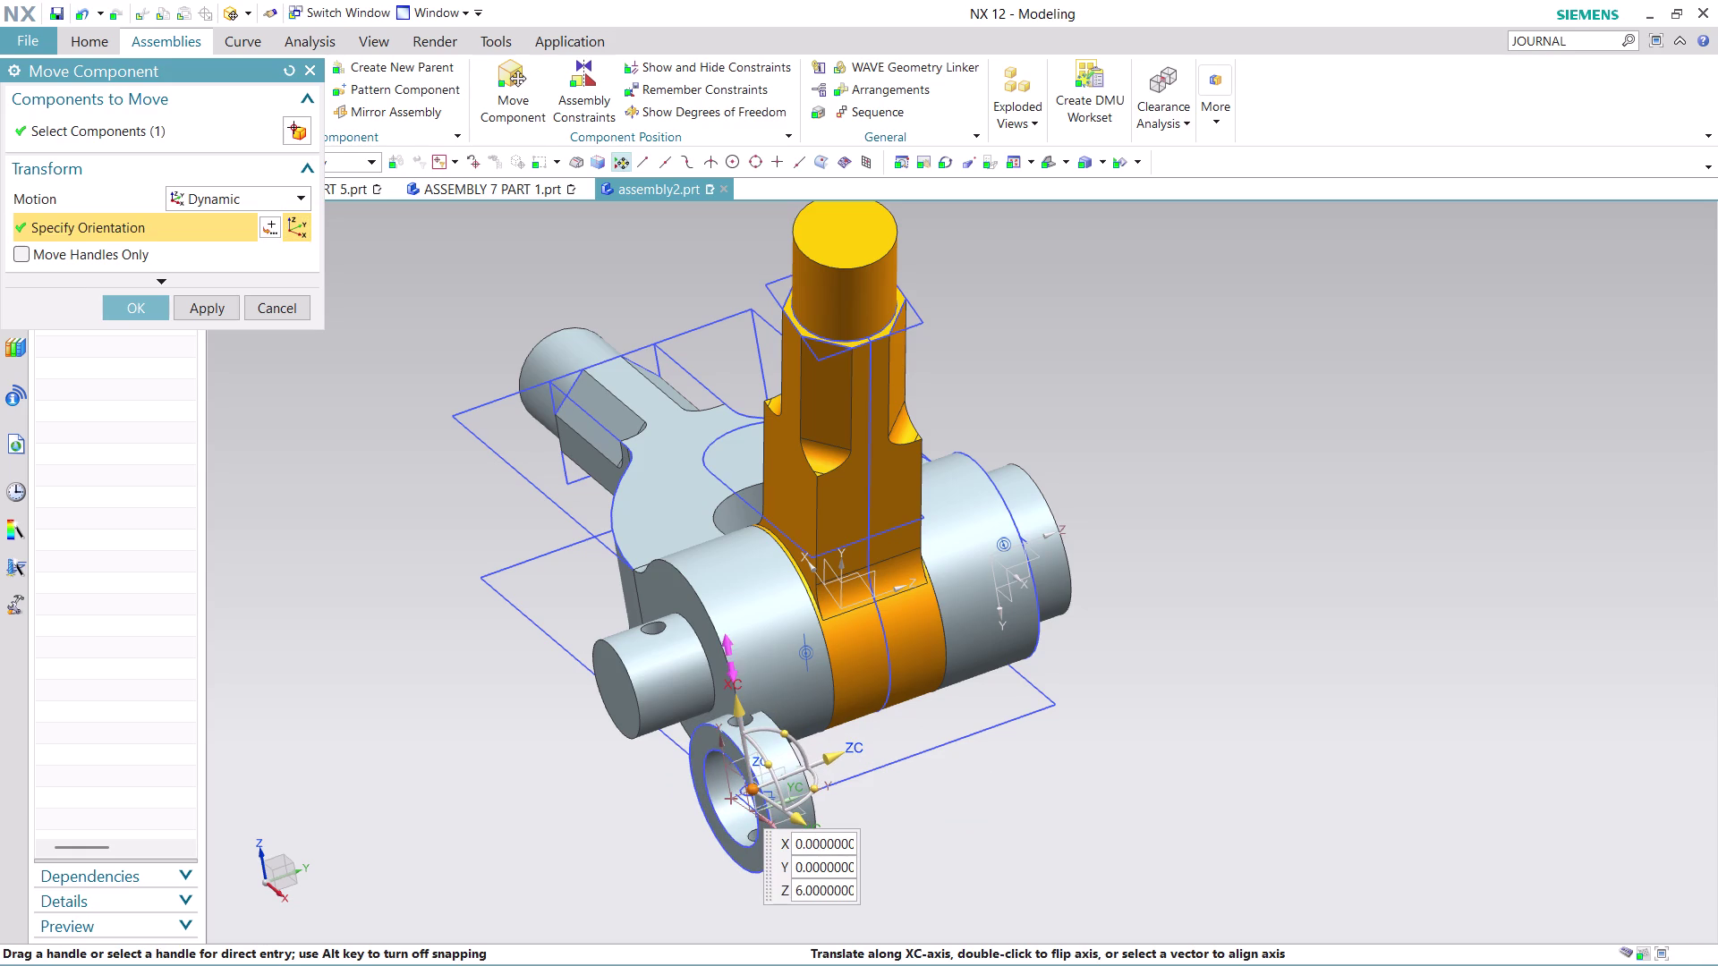
drag(740, 702, 728, 508)
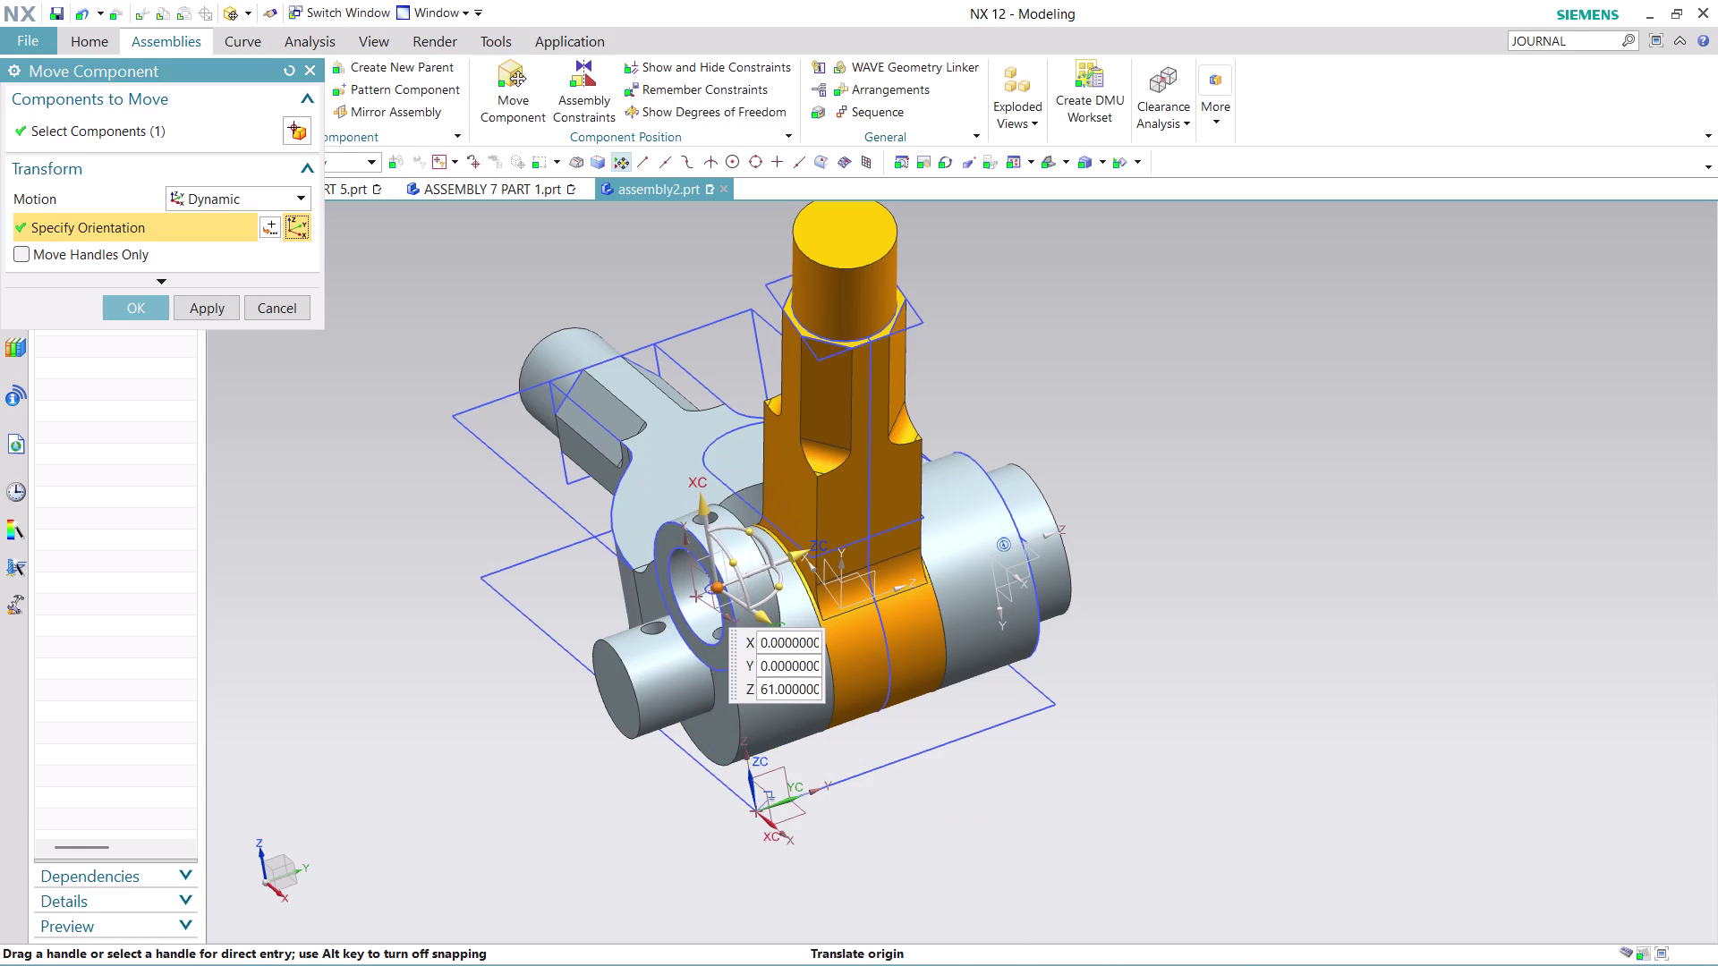
drag(808, 547, 643, 637)
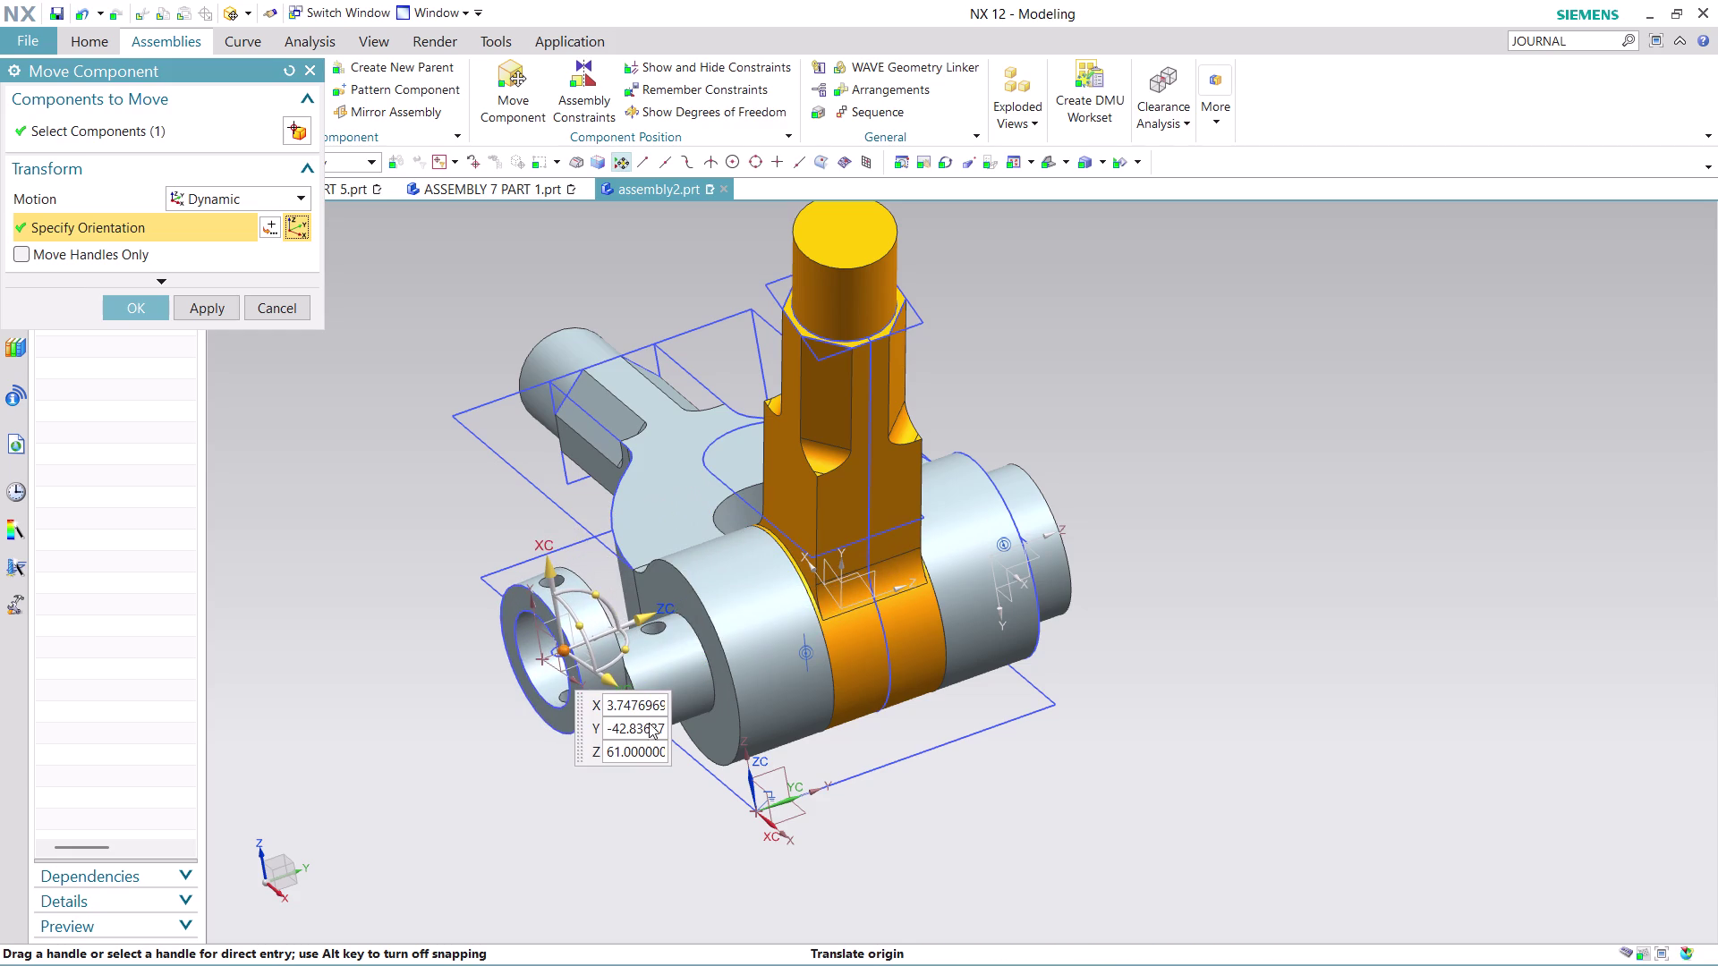
middle_drag(752, 846, 847, 847)
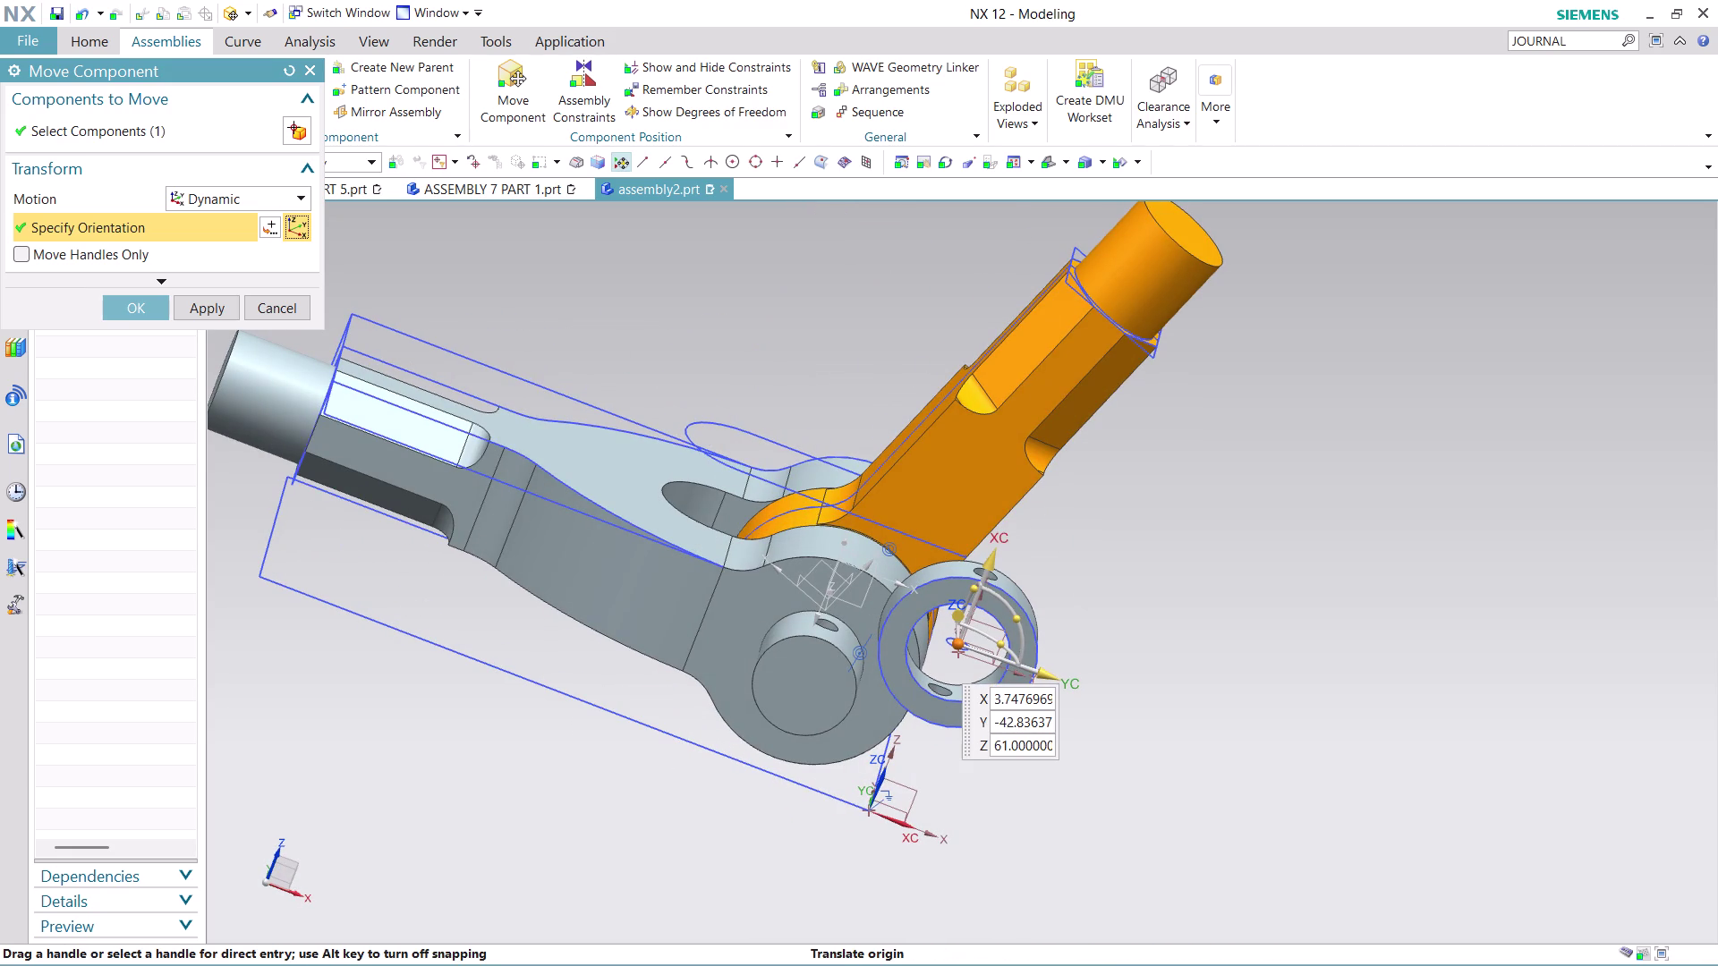
drag(1053, 681, 919, 646)
drag(872, 512, 864, 566)
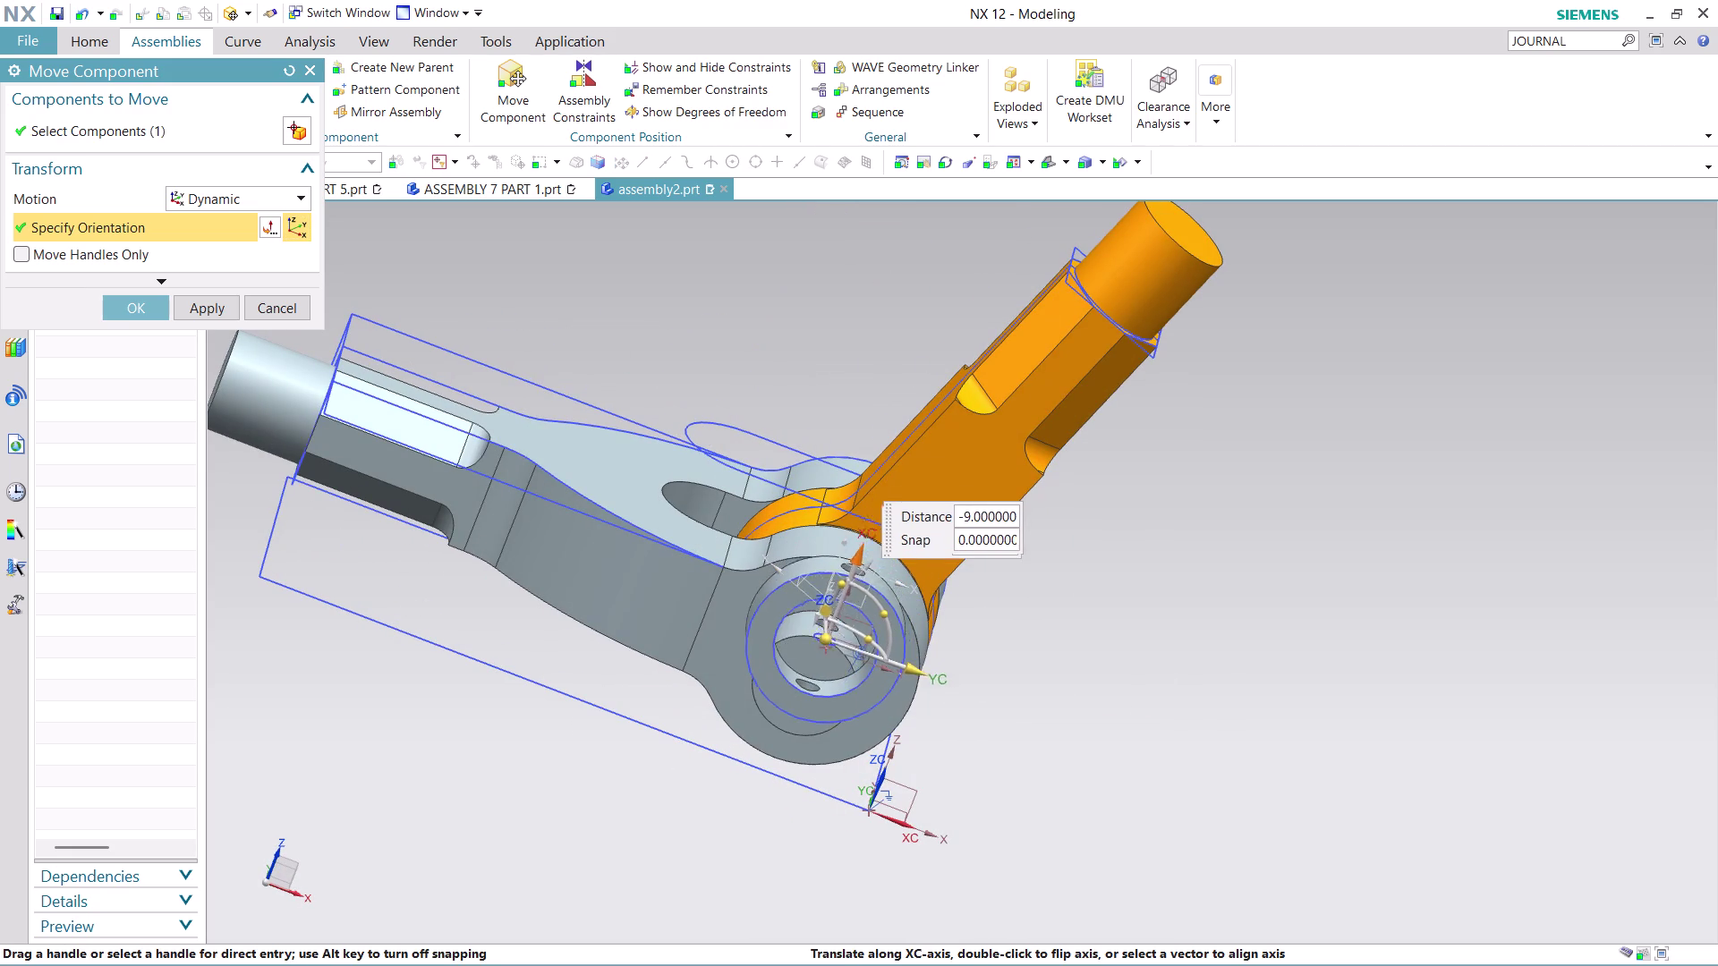
drag(864, 566, 859, 596)
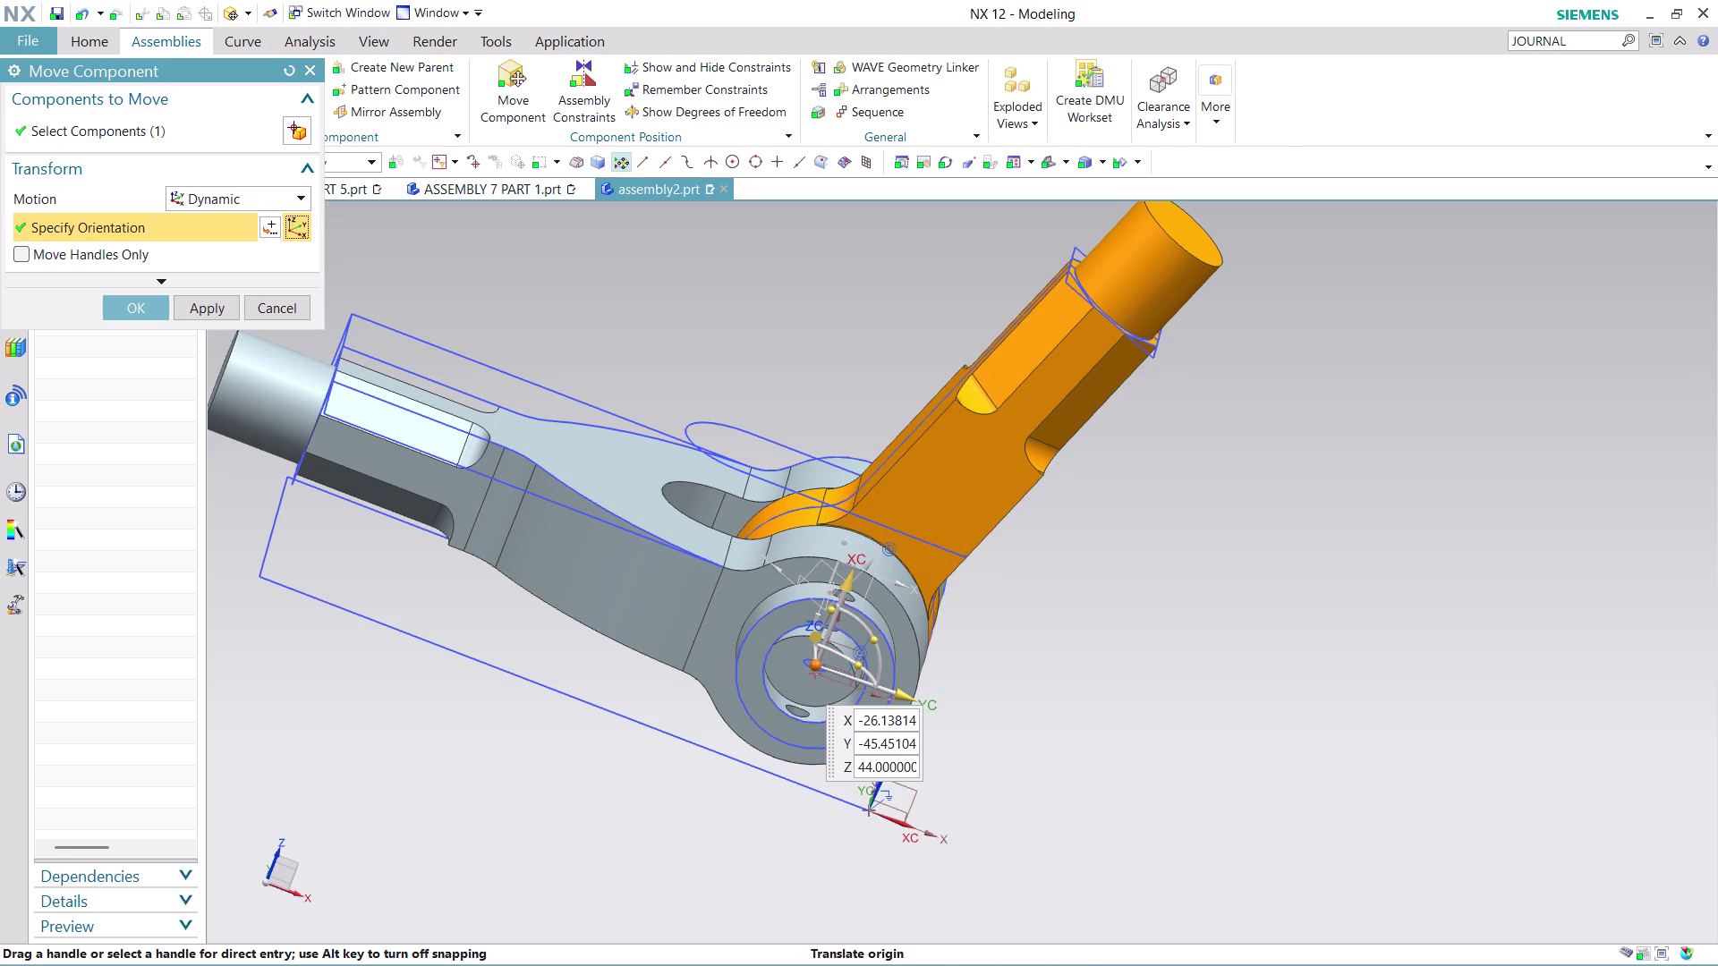
Check the collar from several angles, push it onto the pin end, and confirm the move.
middle_drag(987, 727, 948, 682)
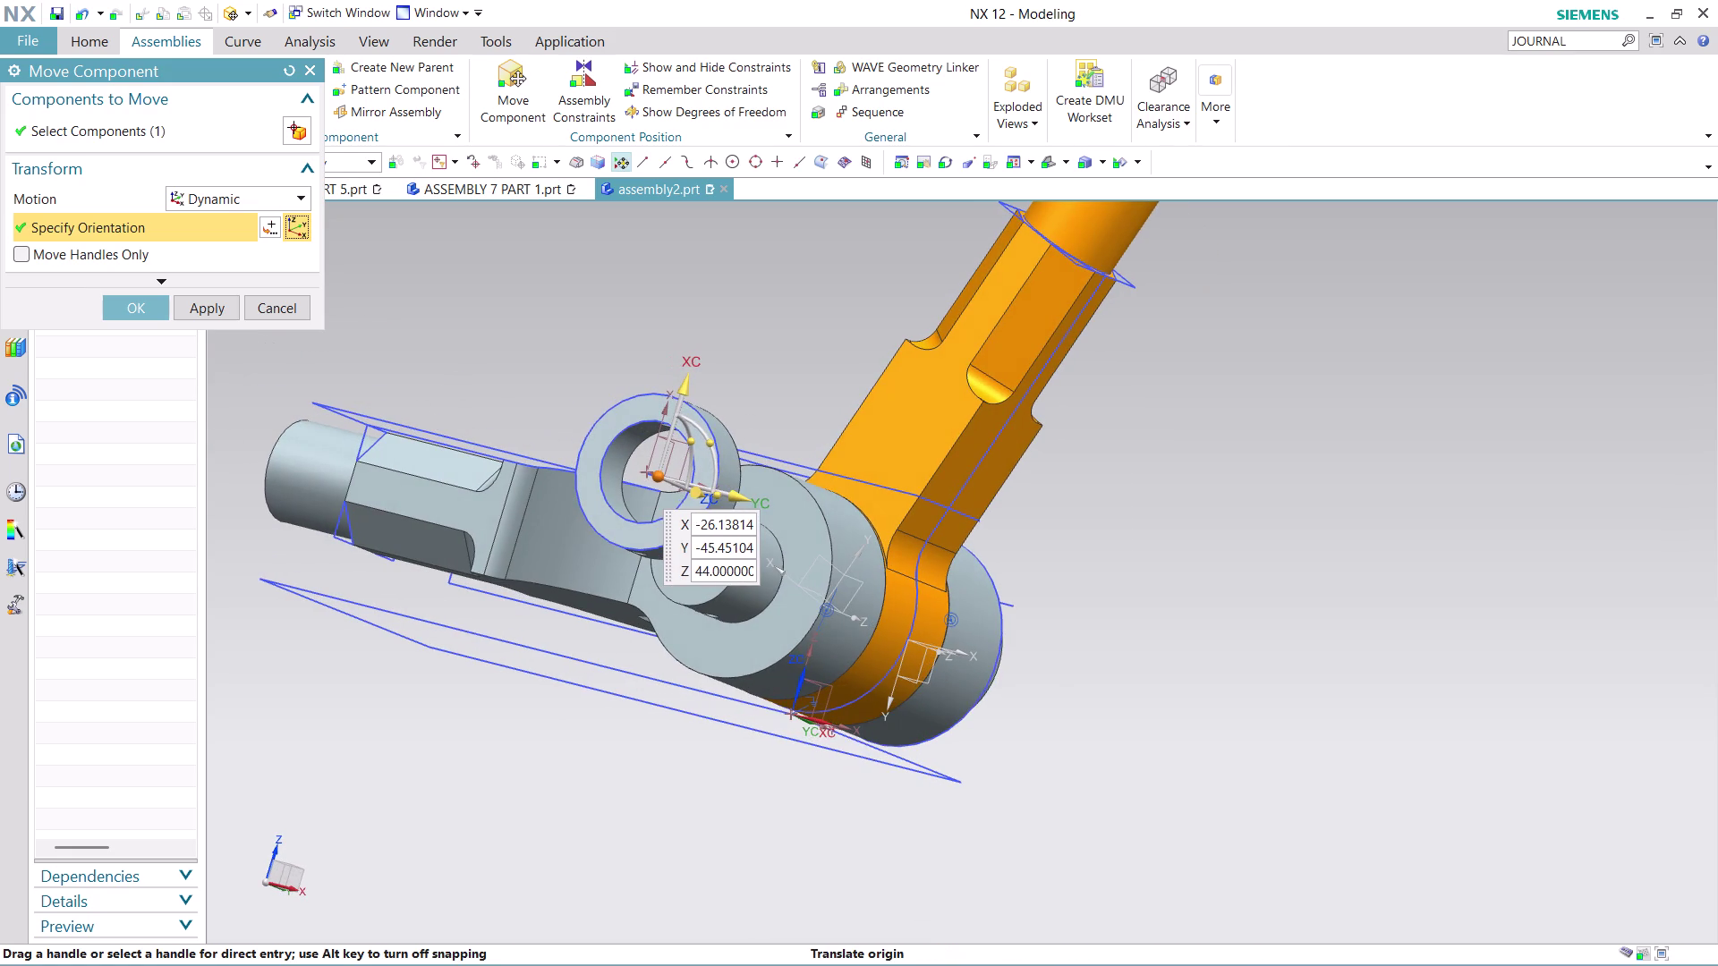
scroll(up, 3)
middle_drag(1115, 665, 1107, 668)
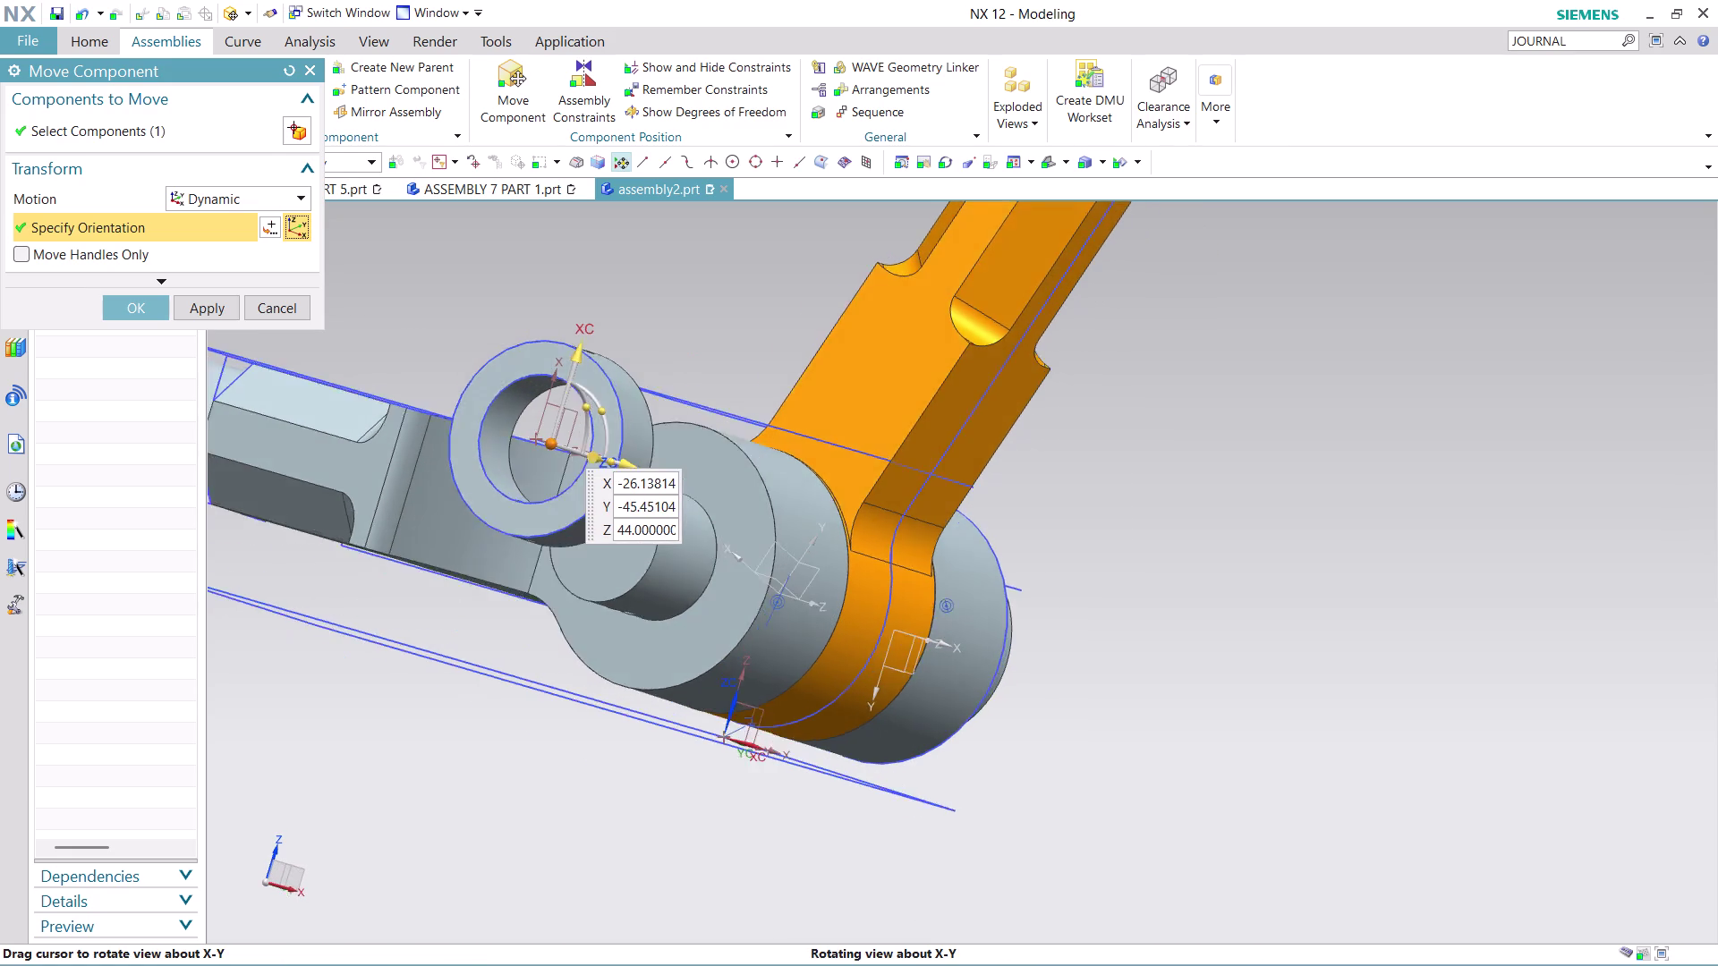
middle_drag(1107, 669, 1079, 661)
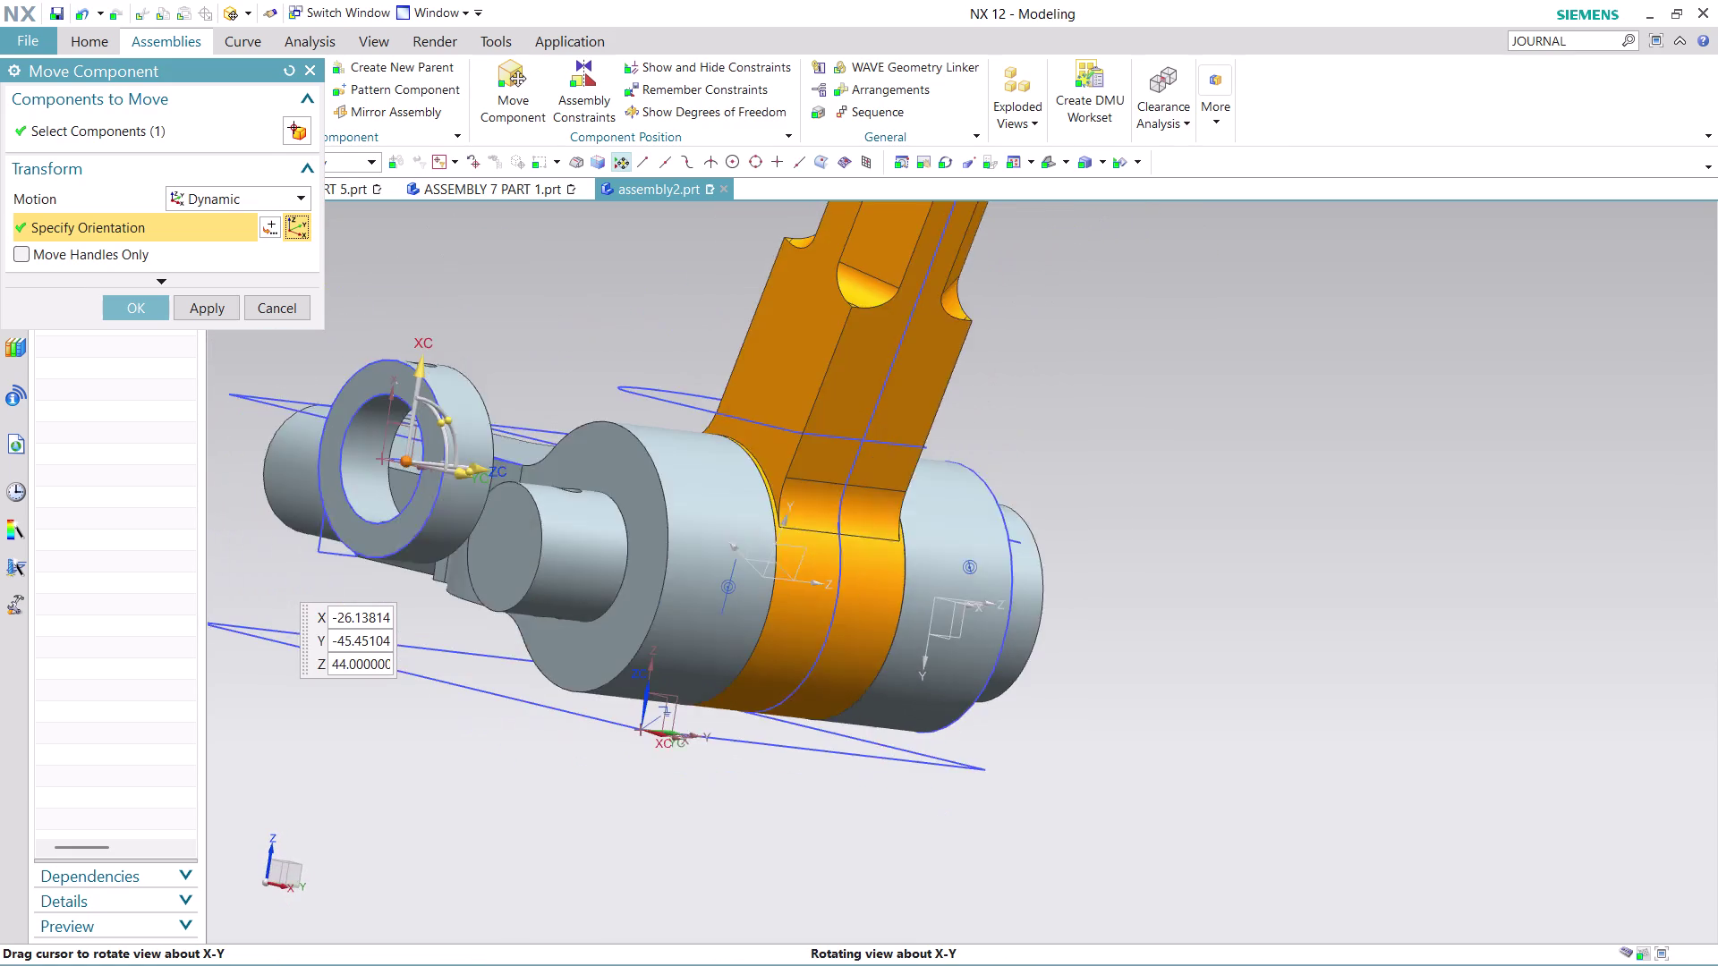
middle_drag(1079, 661, 1177, 675)
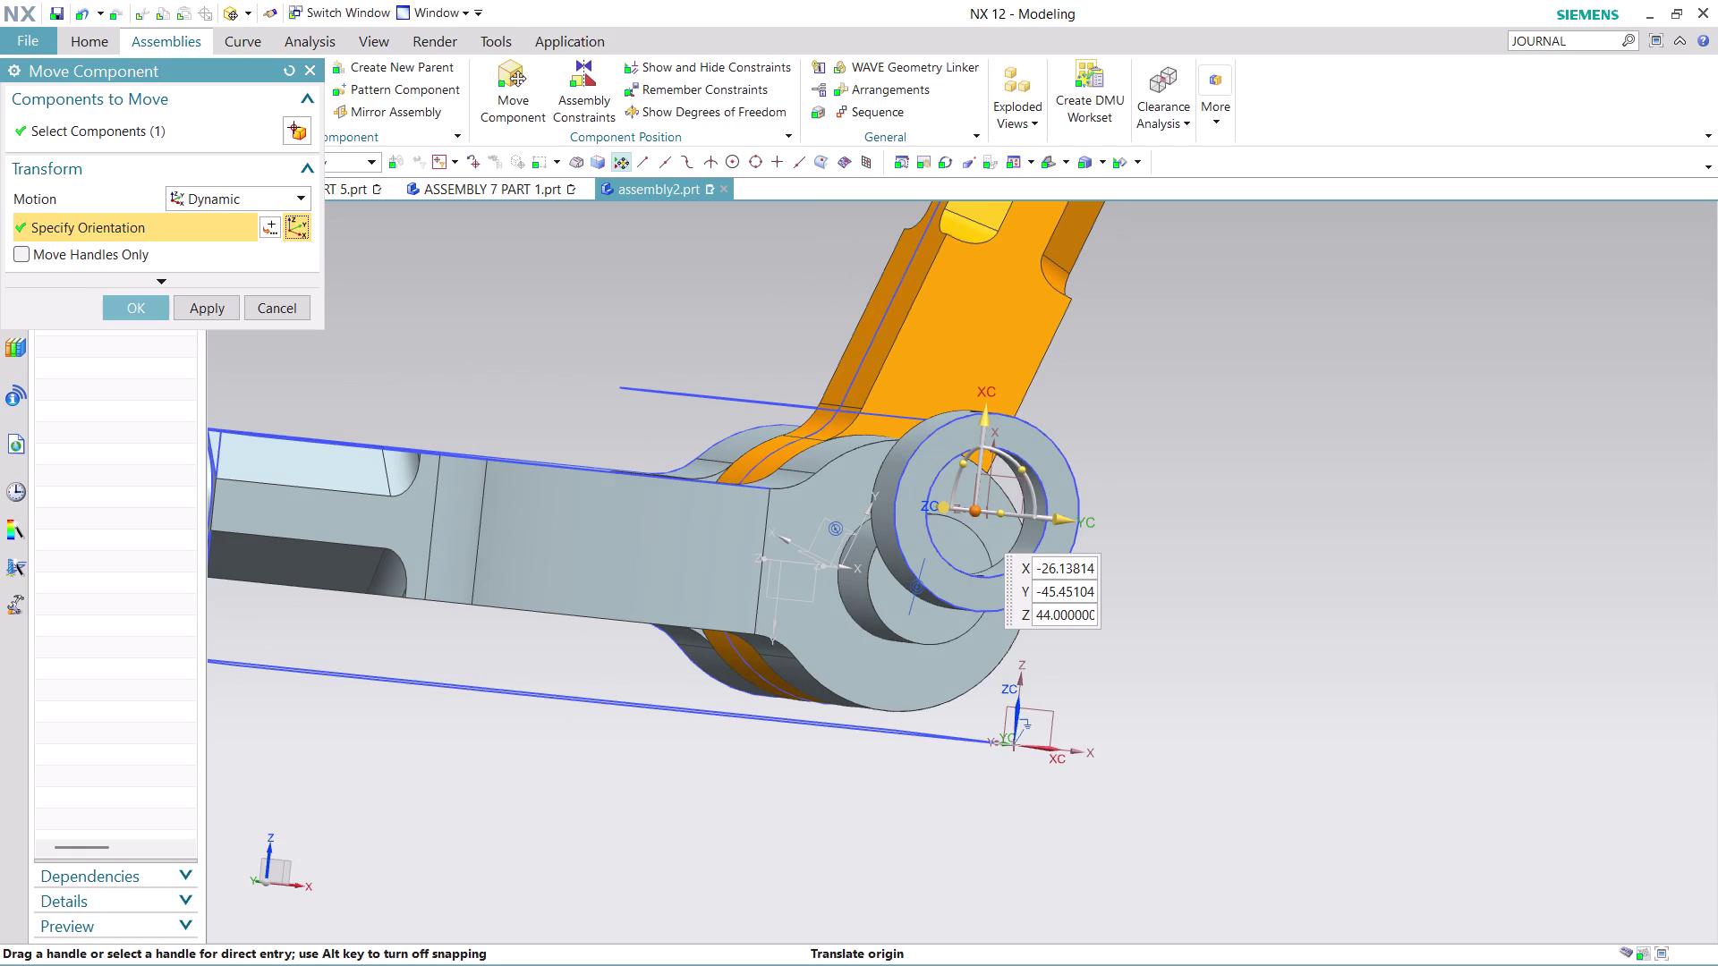
scroll(up, 3)
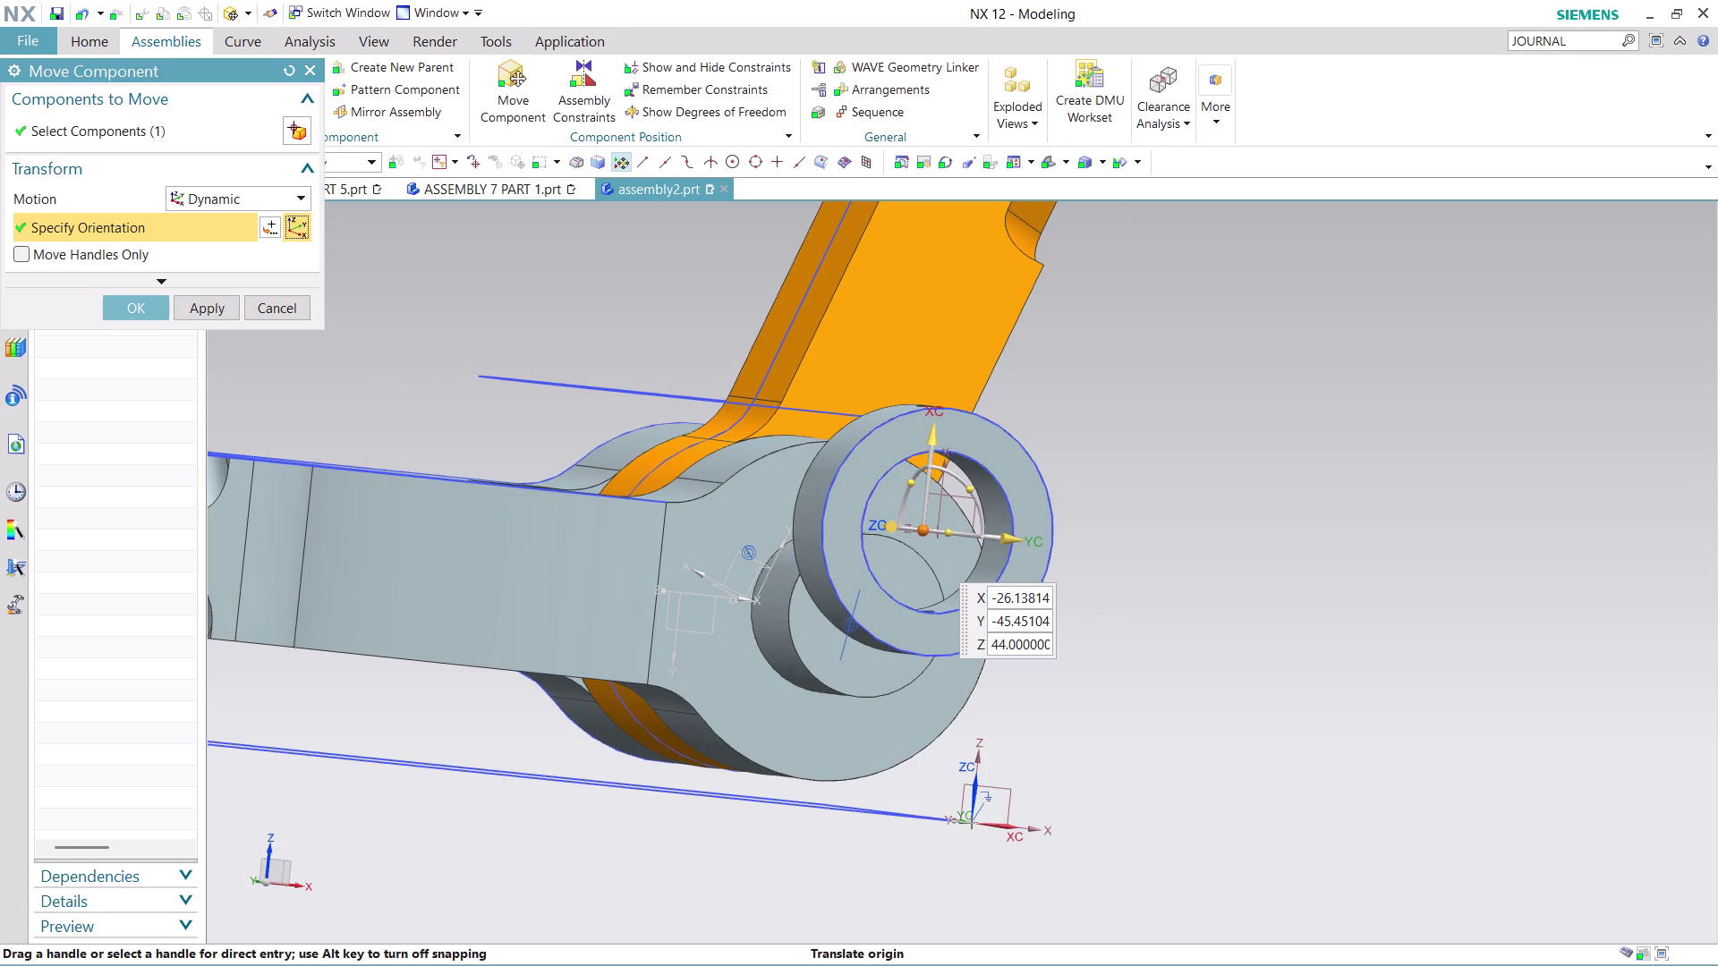
drag(898, 531, 844, 509)
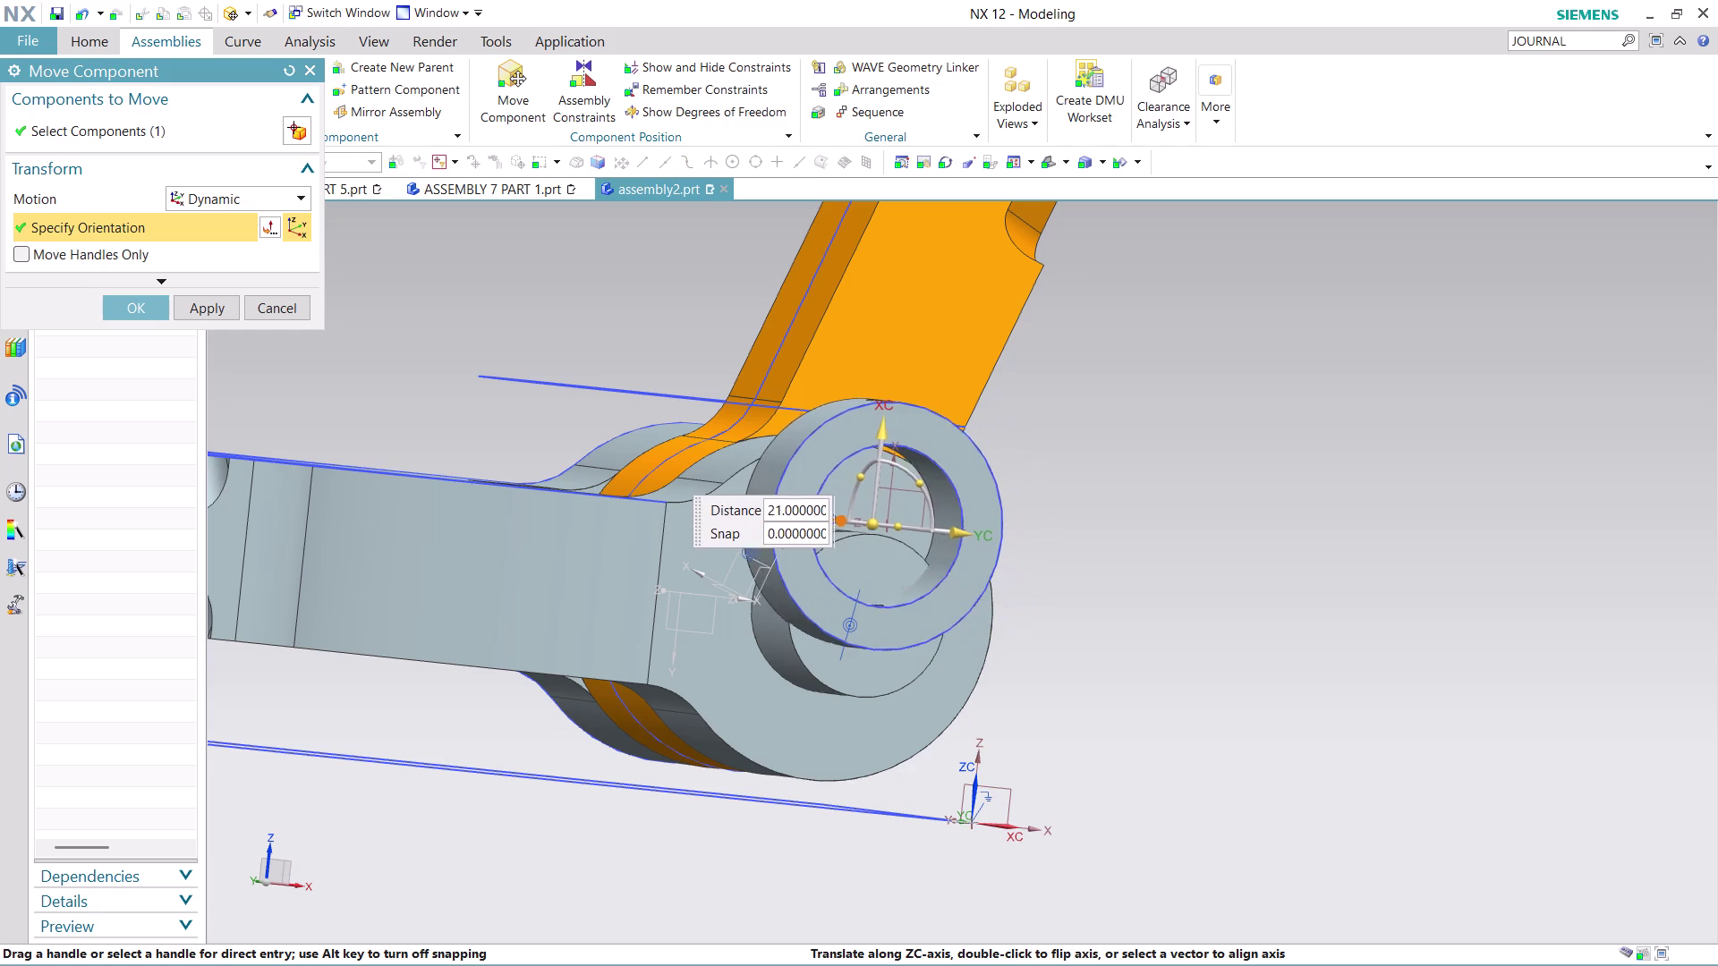
drag(844, 509, 863, 509)
click(144, 314)
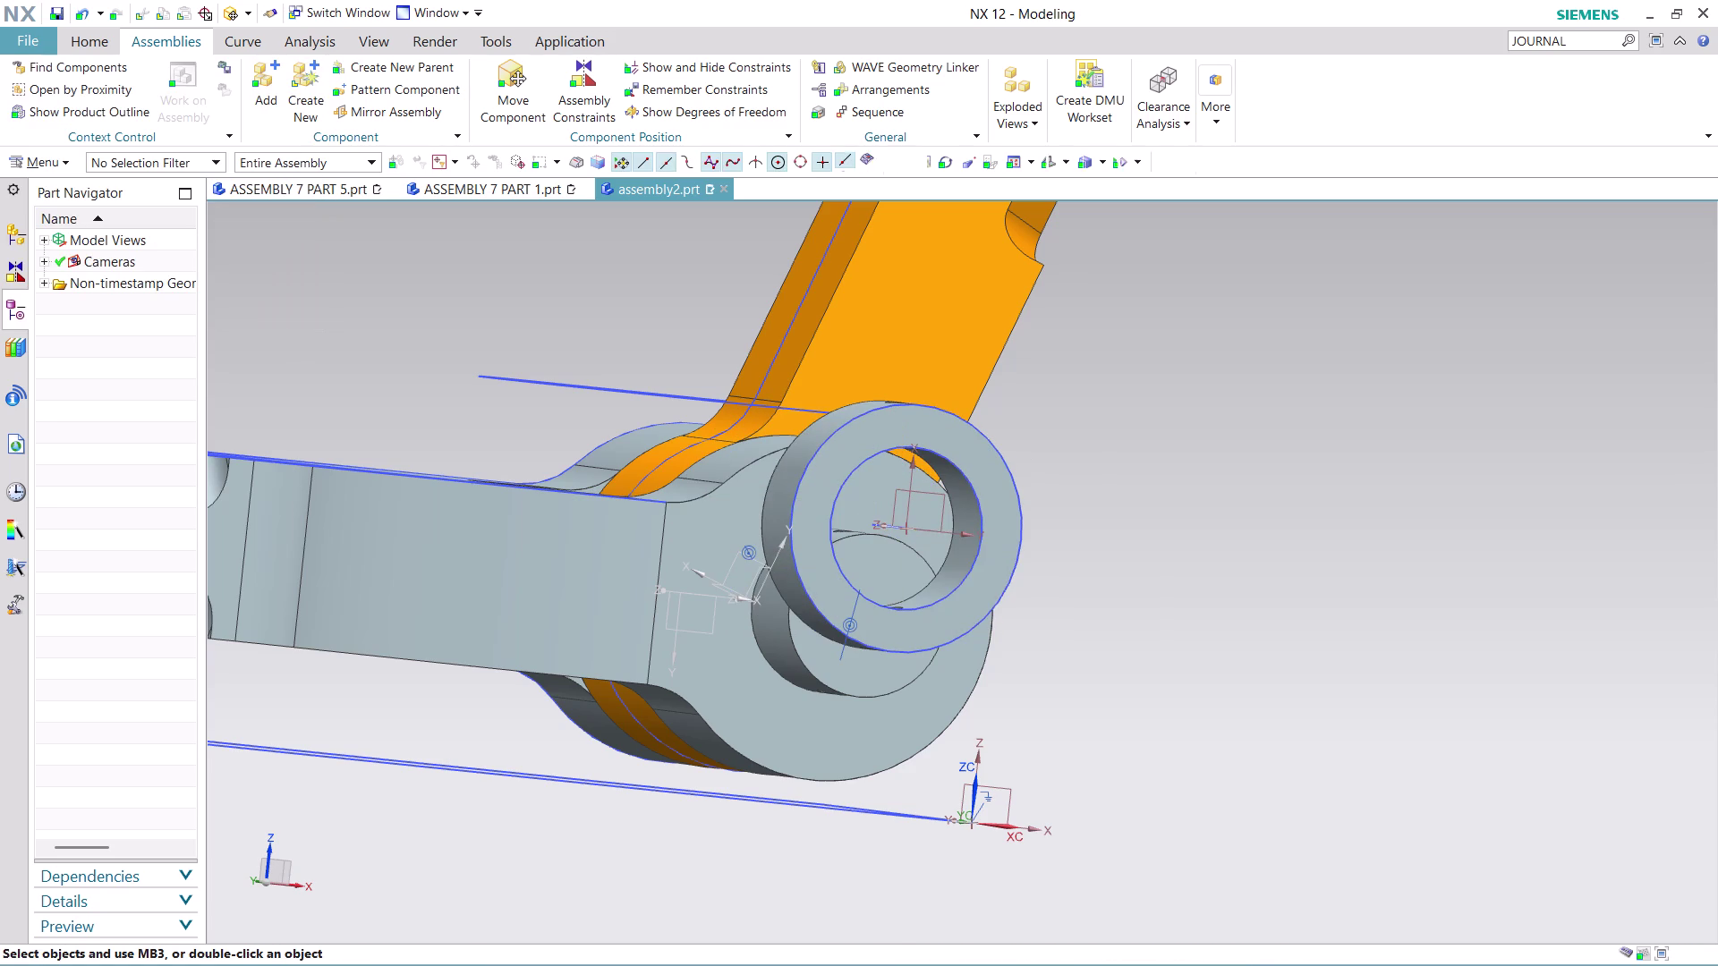
Orbit to face the collar opening and begin a Concentric assembly constraint.
middle_drag(1283, 578, 1239, 511)
middle_drag(1033, 345, 1053, 381)
scroll(up, 3)
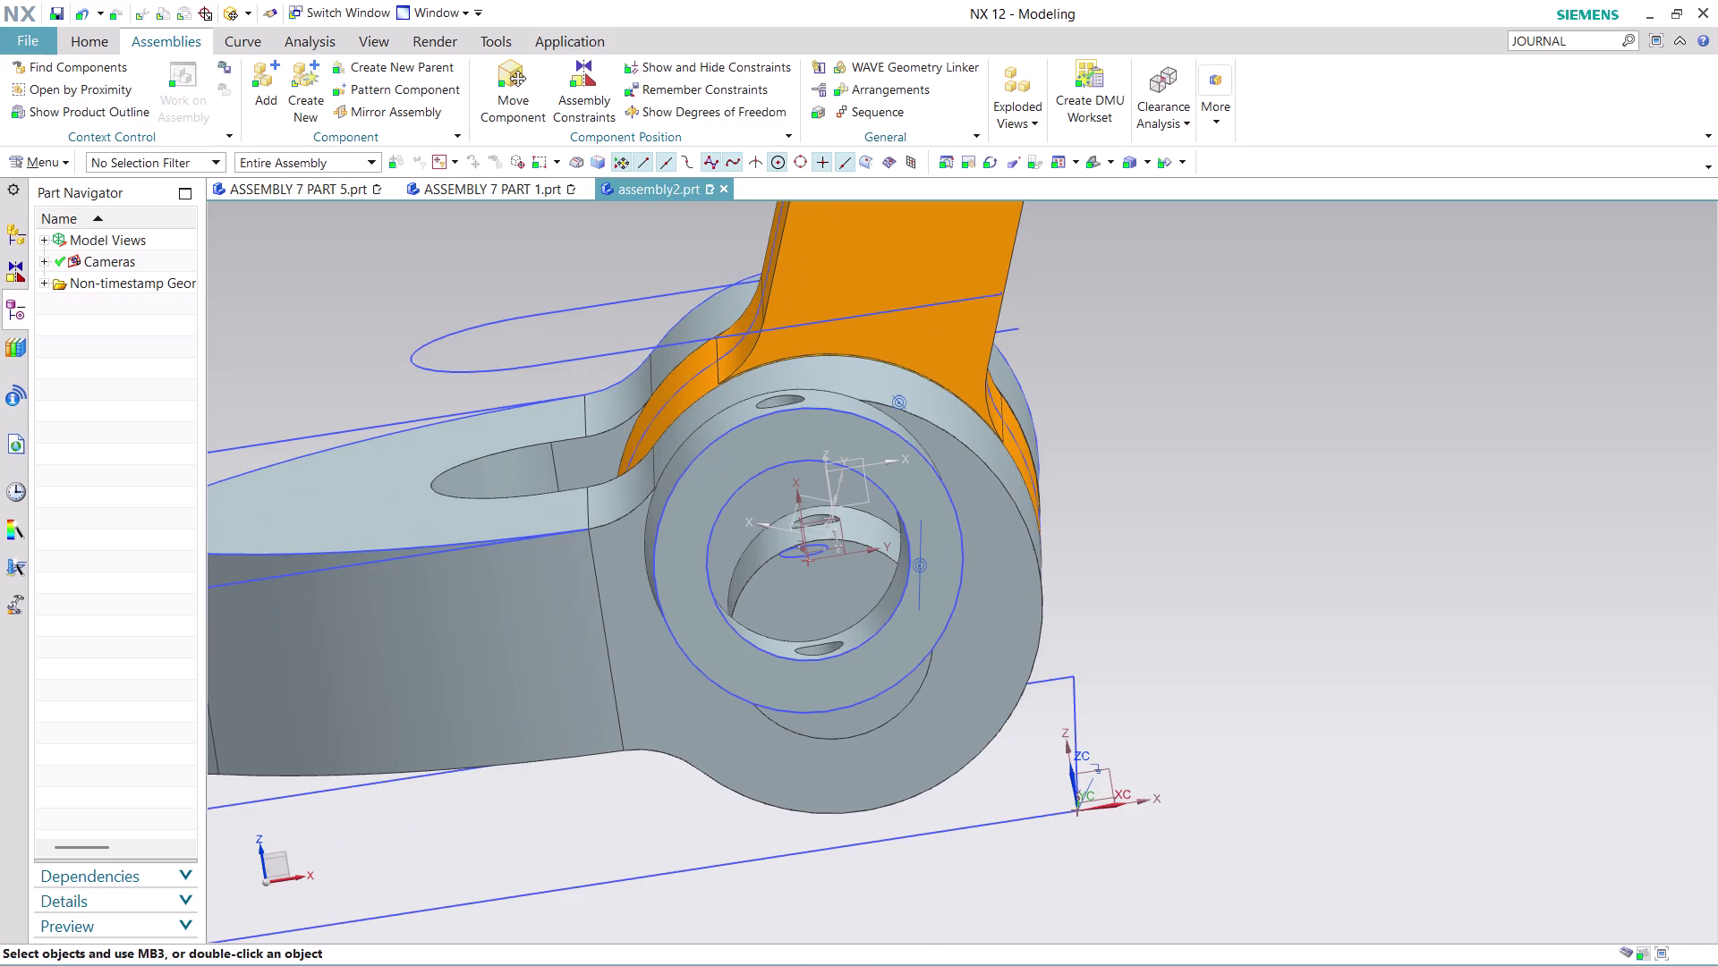
click(596, 93)
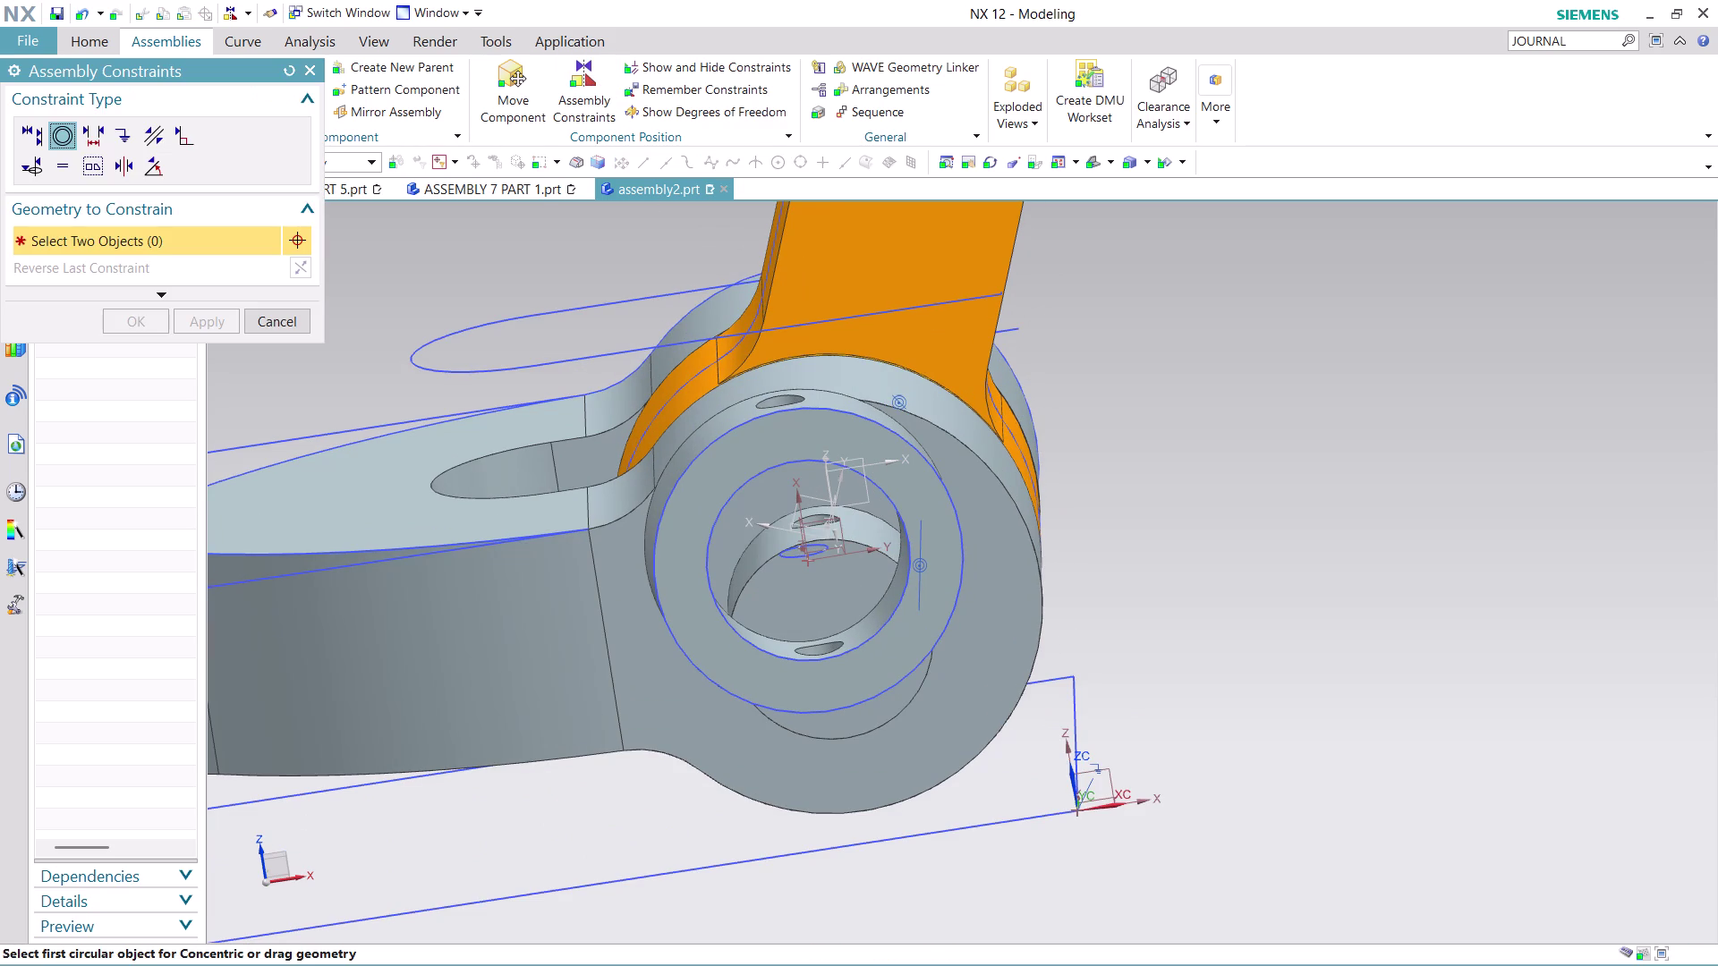
Zoom into the collar bore and pick its small circular edge as the first object.
middle_drag(1213, 345, 1202, 303)
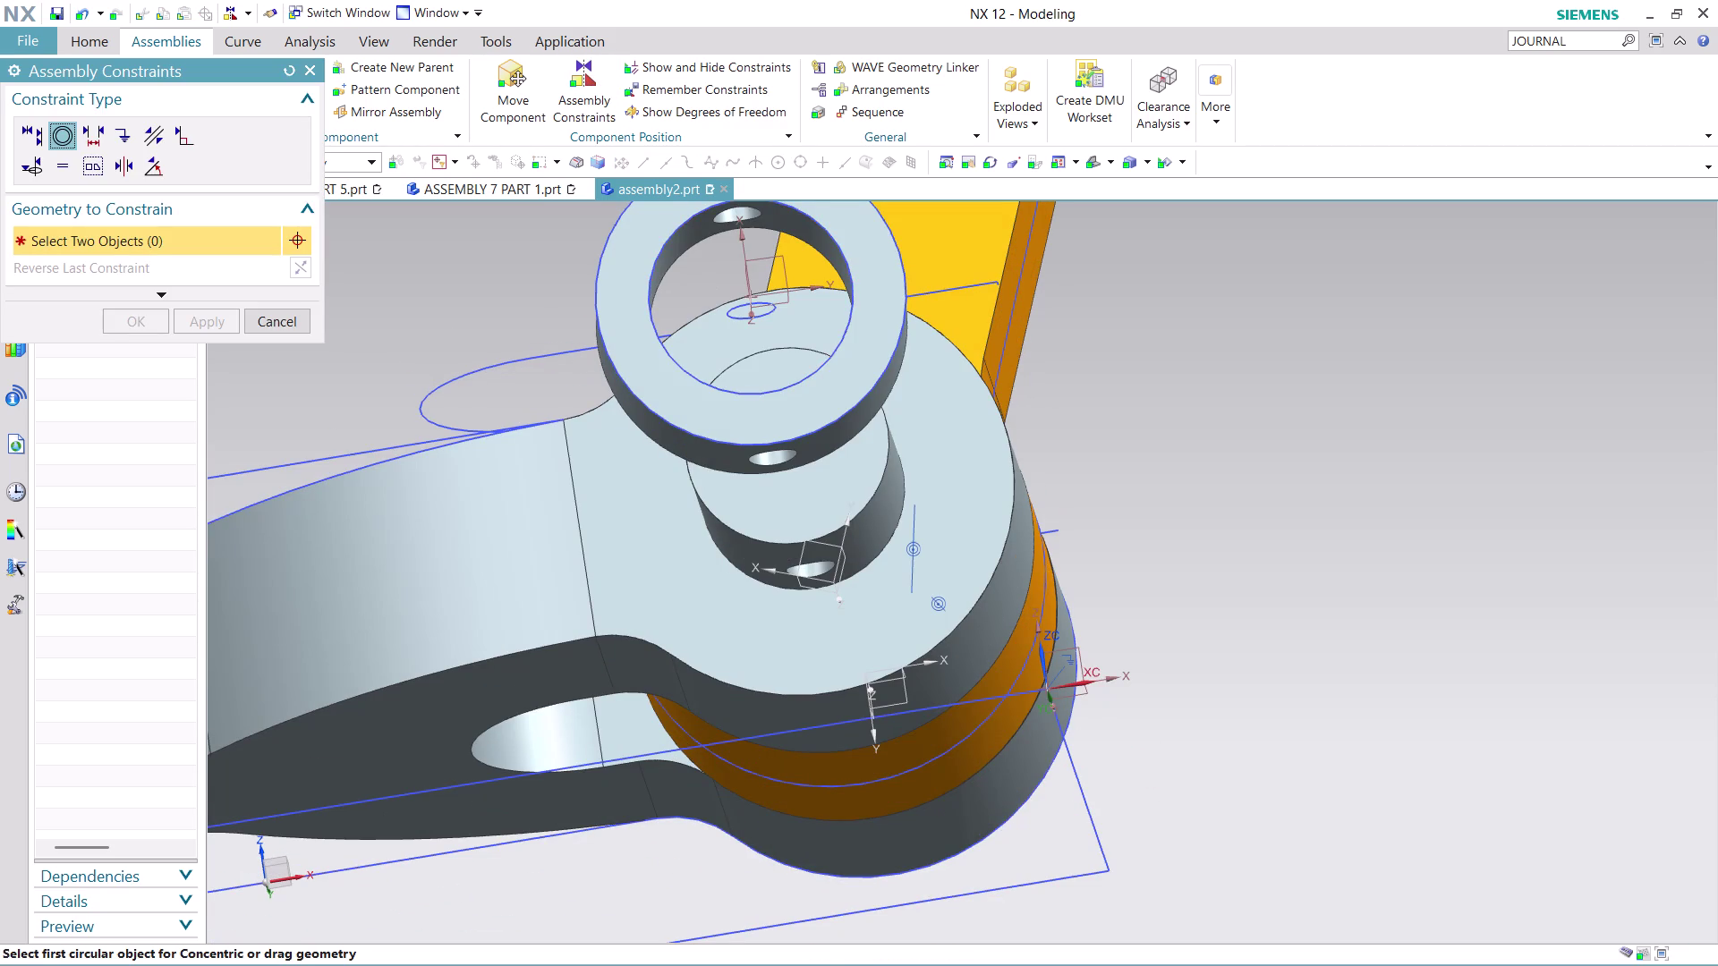
scroll(up, 3)
scroll(down, 3)
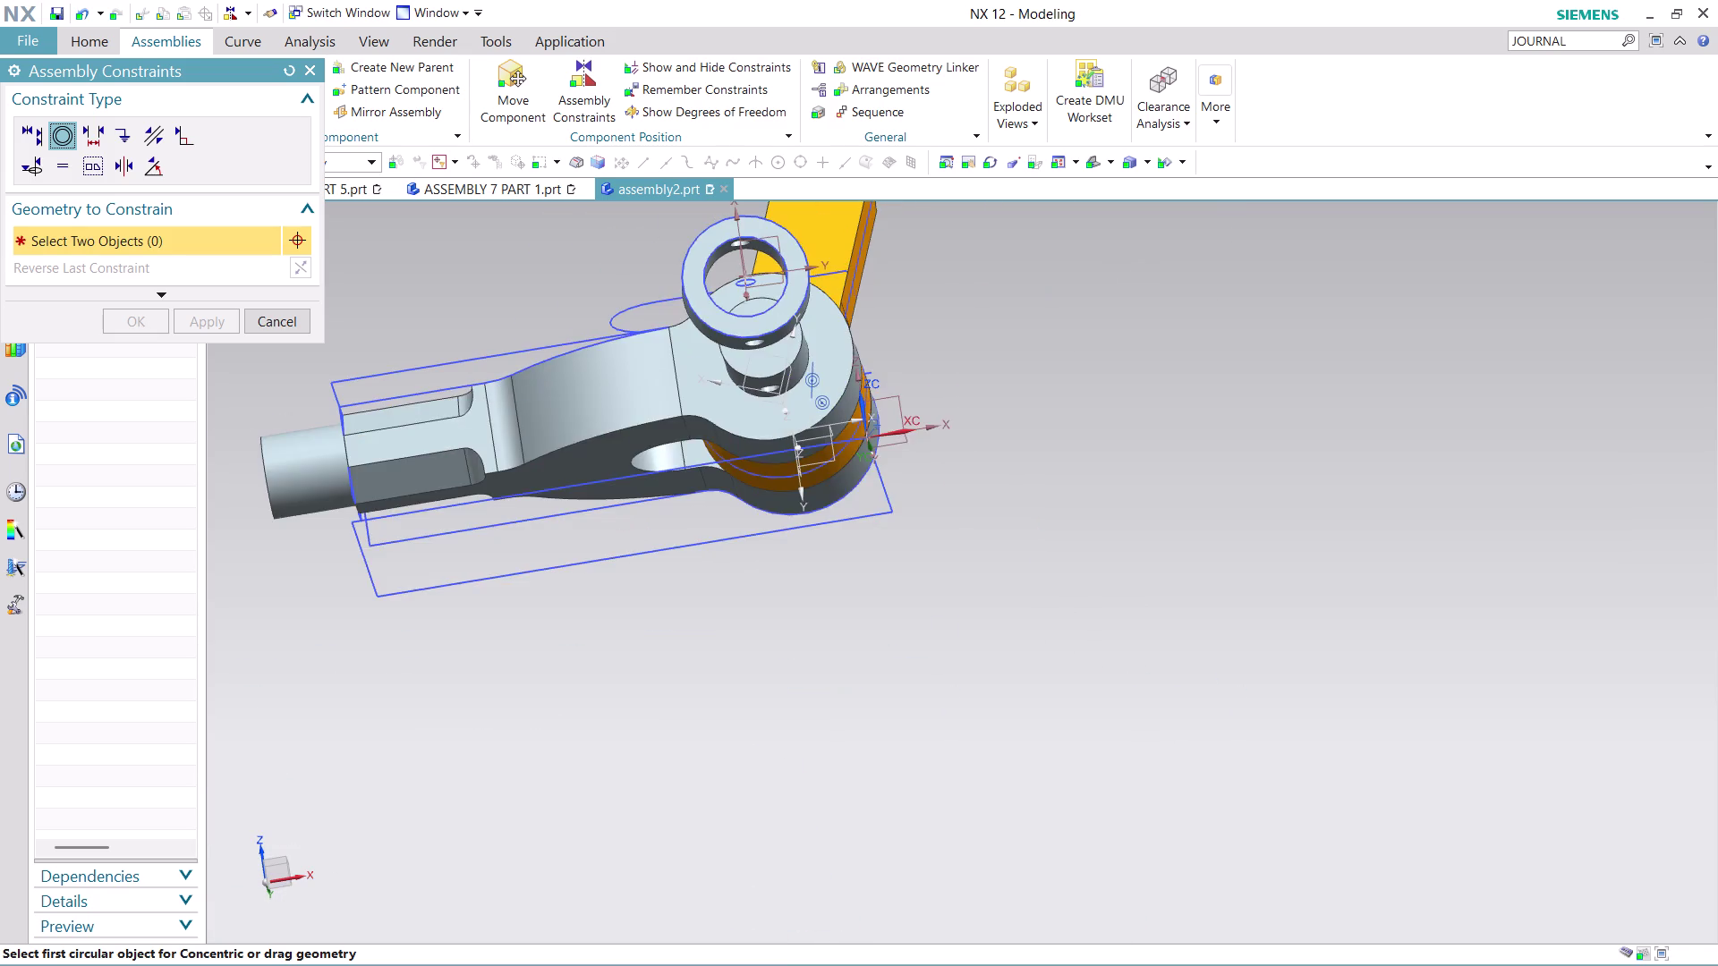
scroll(up, 3)
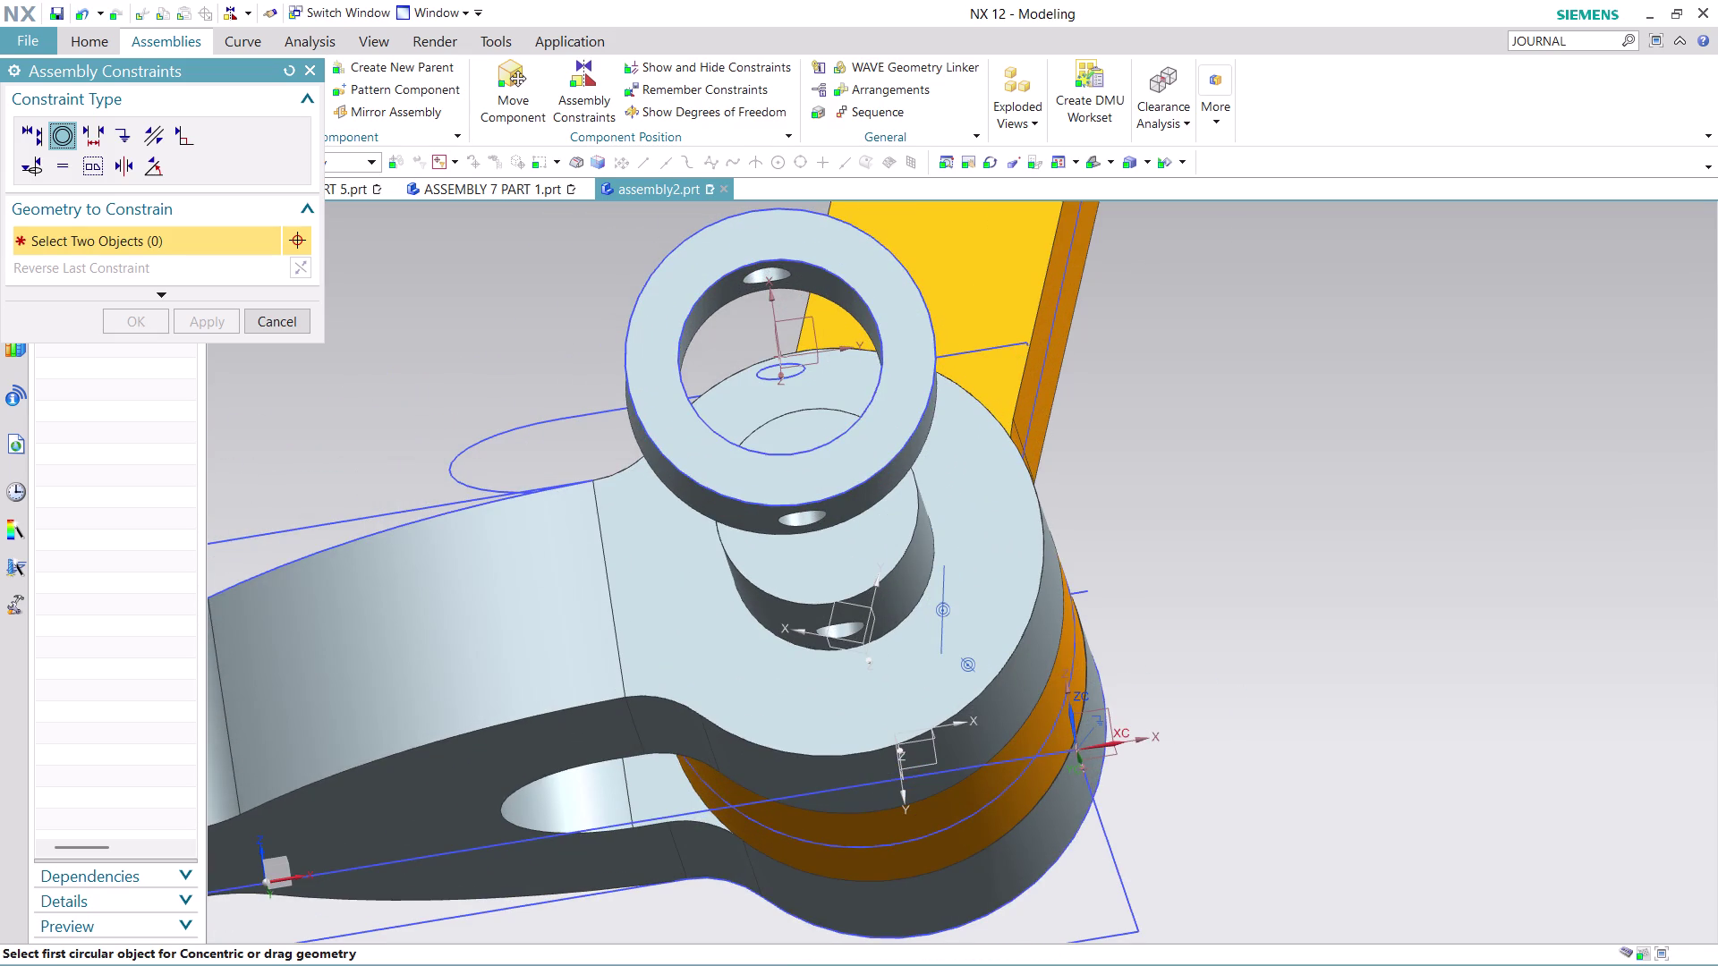
scroll(up, 3)
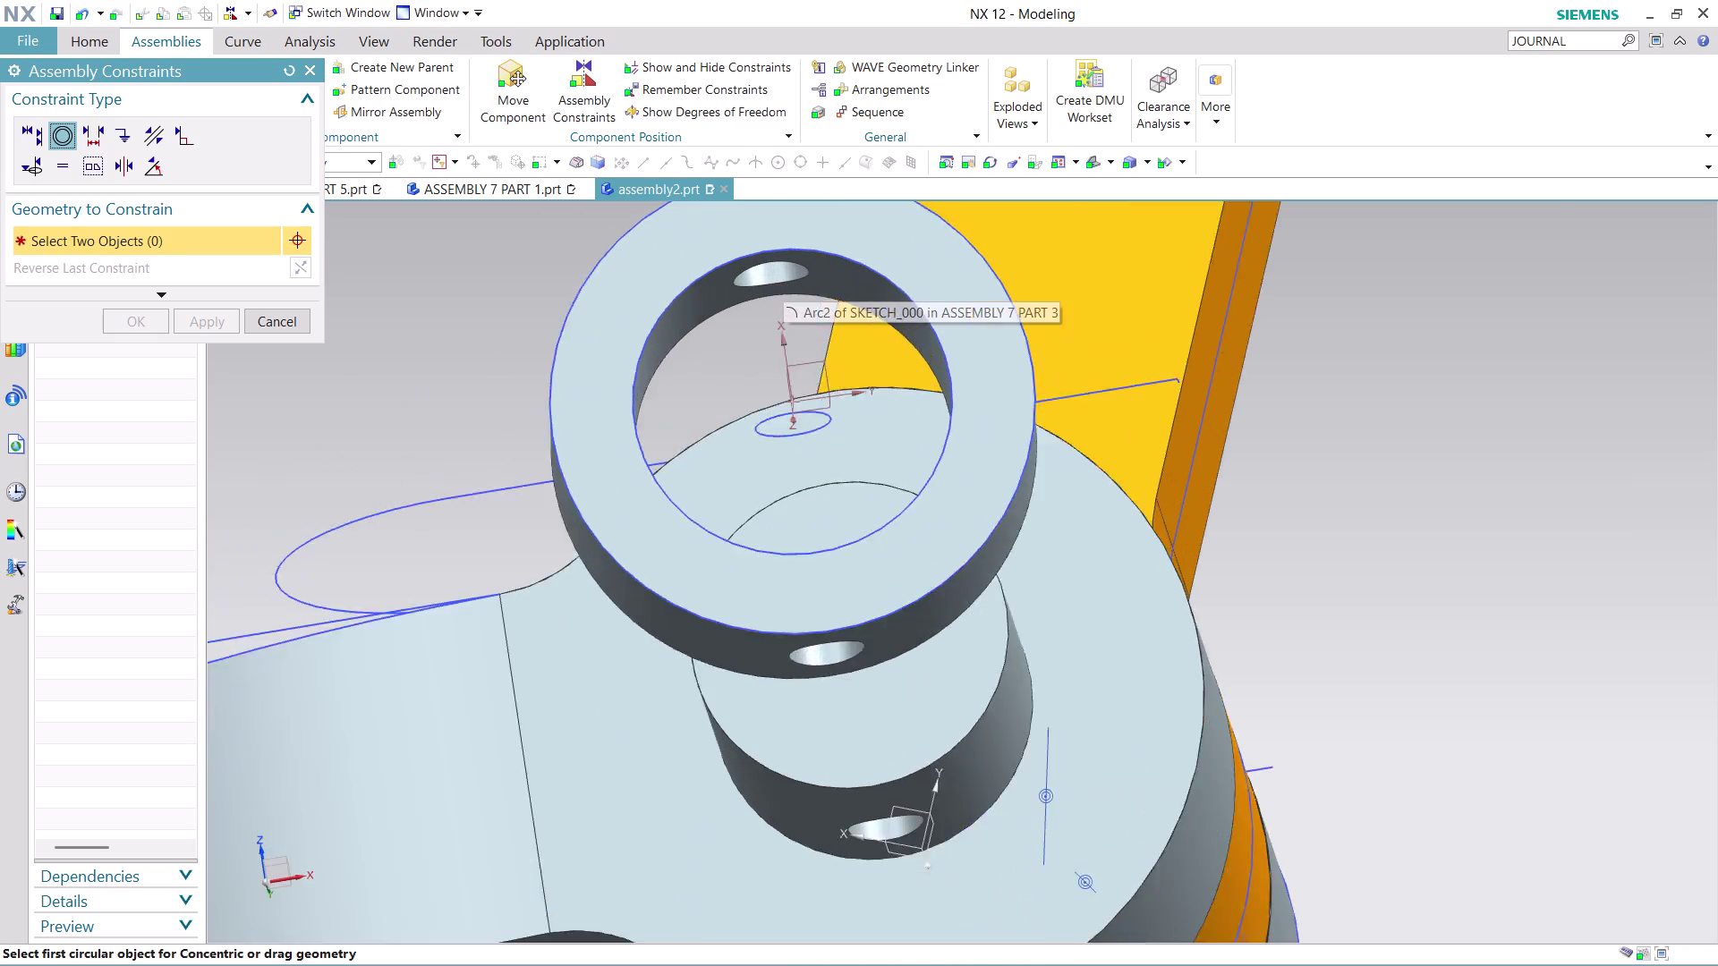
scroll(up, 3)
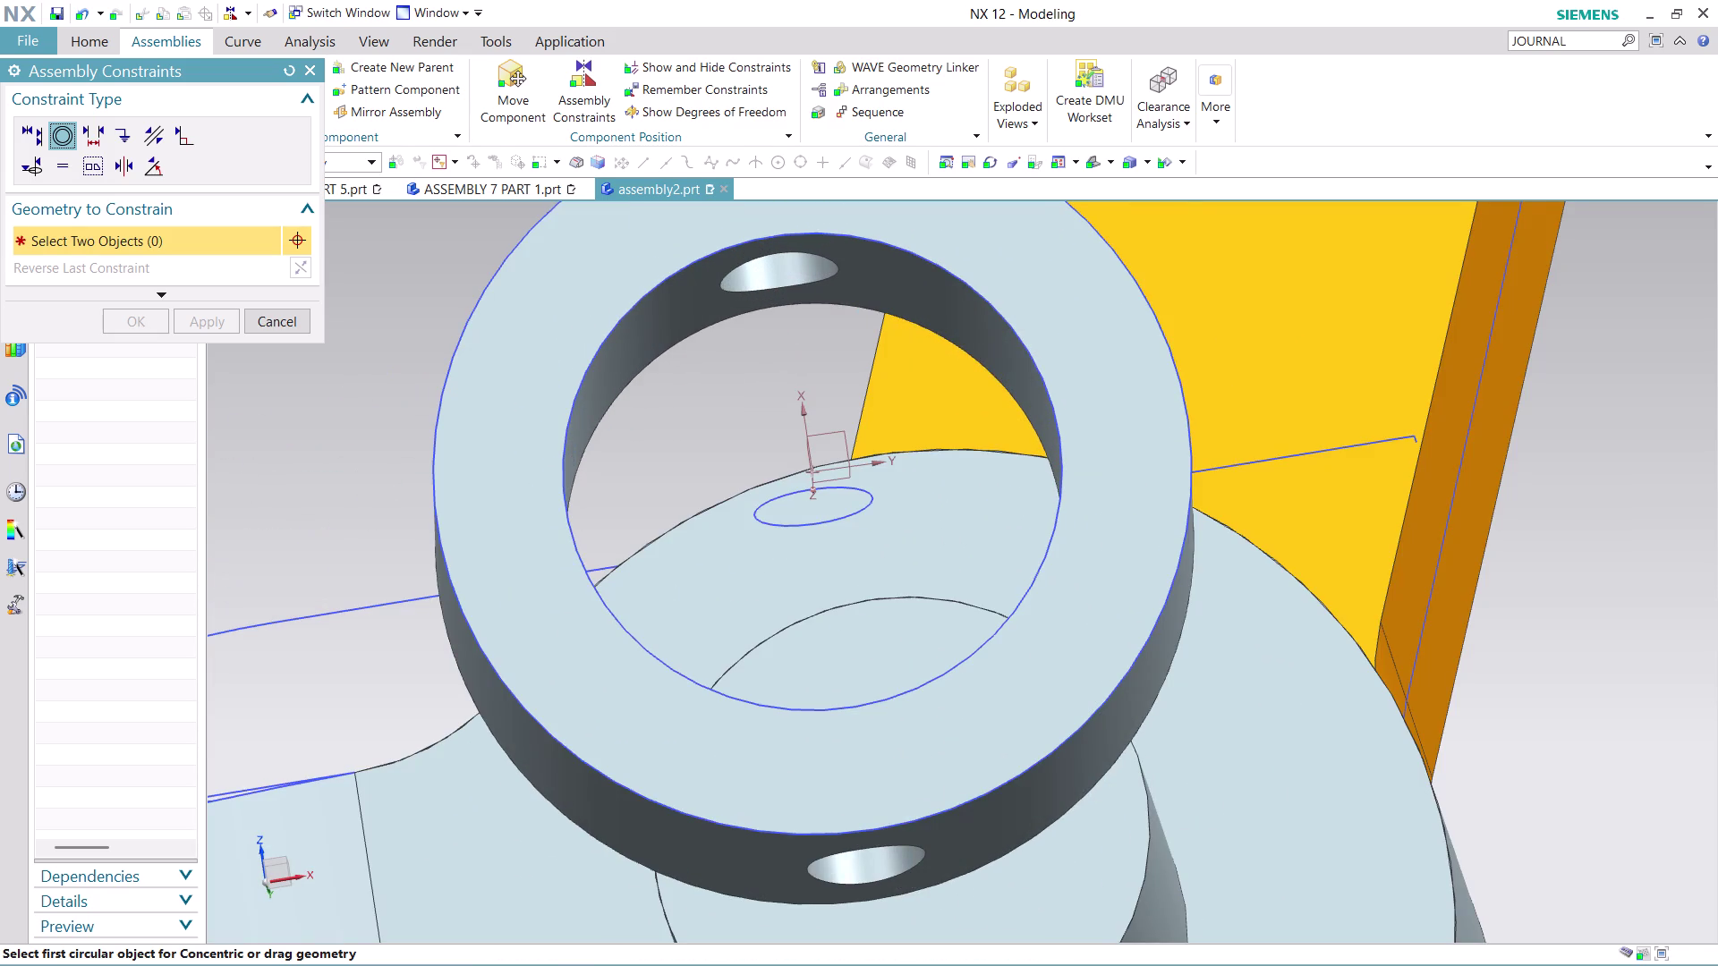
scroll(down, 3)
scroll(down, 3)
middle_drag(906, 264, 948, 373)
scroll(up, 3)
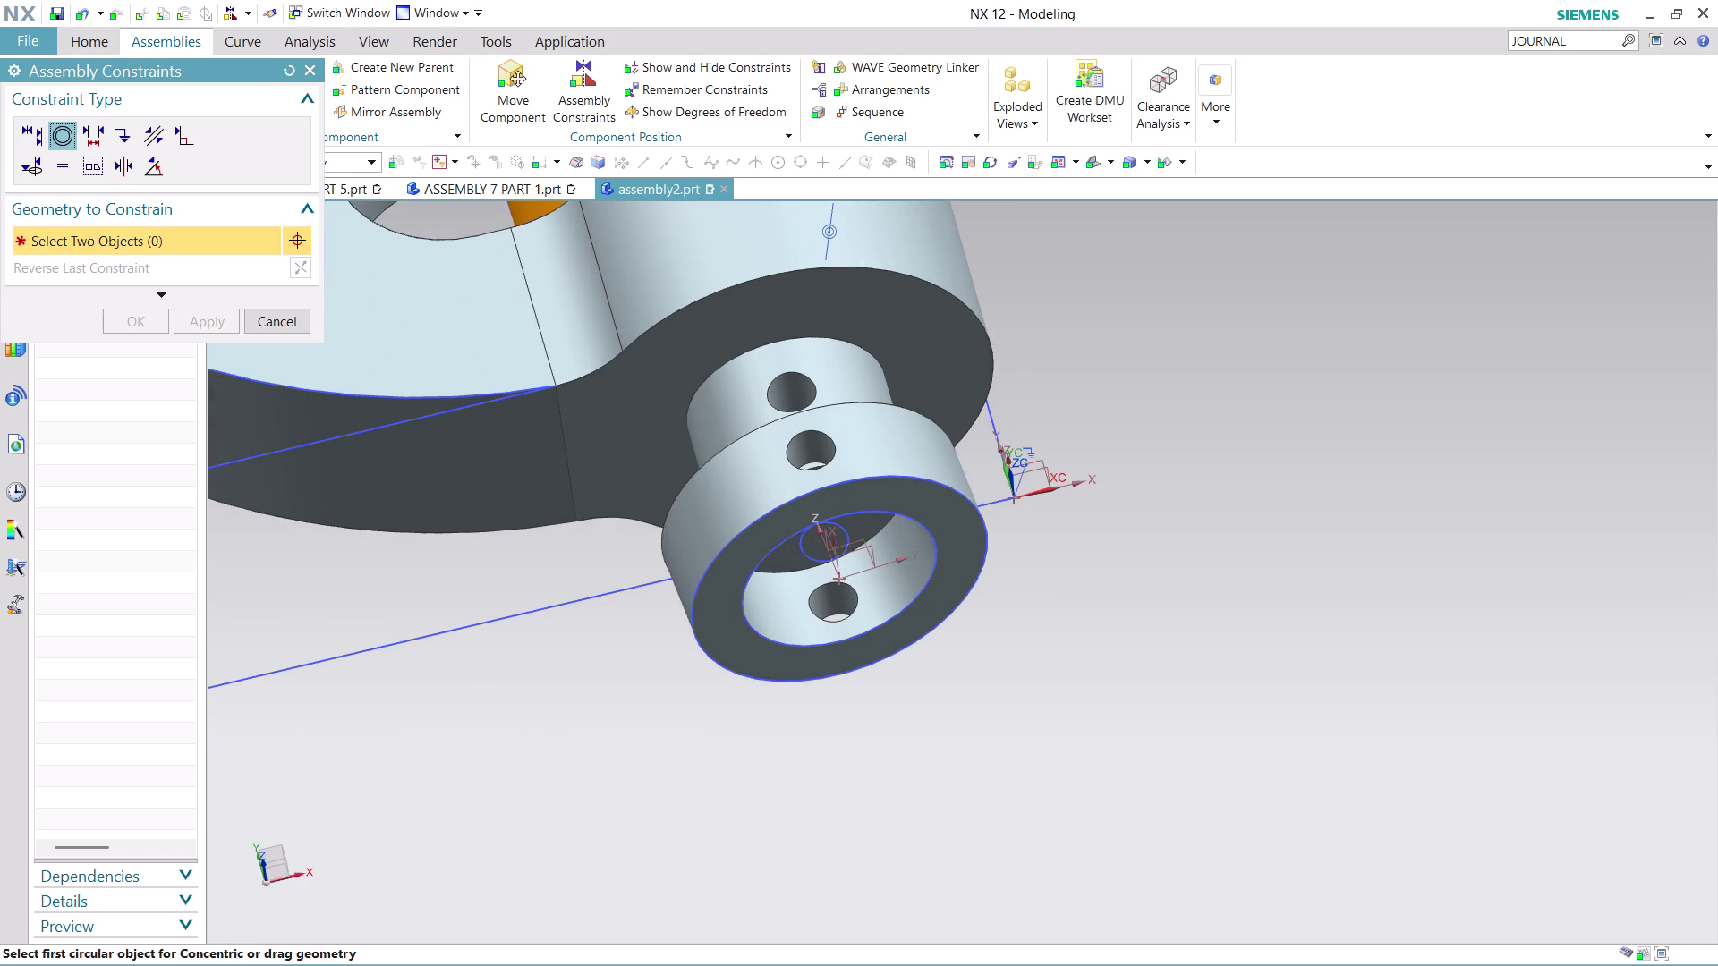
click(839, 552)
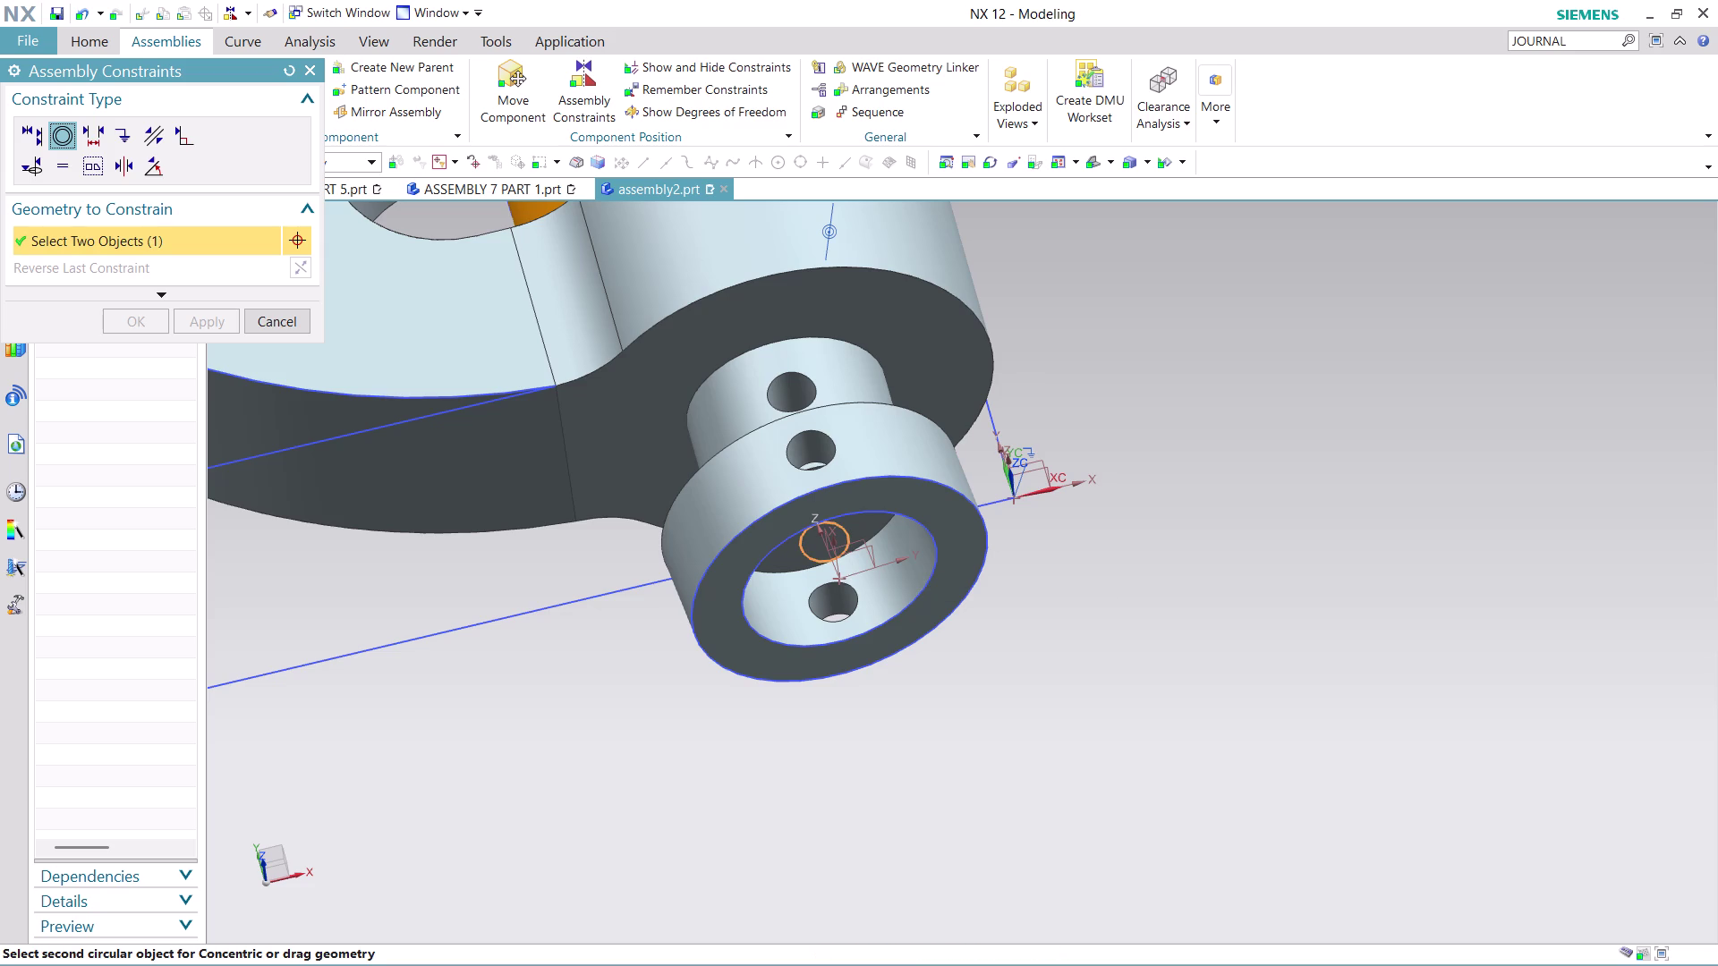
Cancel the unfinished concentric constraint, orbit beneath the collar, and reopen Assembly Constraints.
scroll(up, 3)
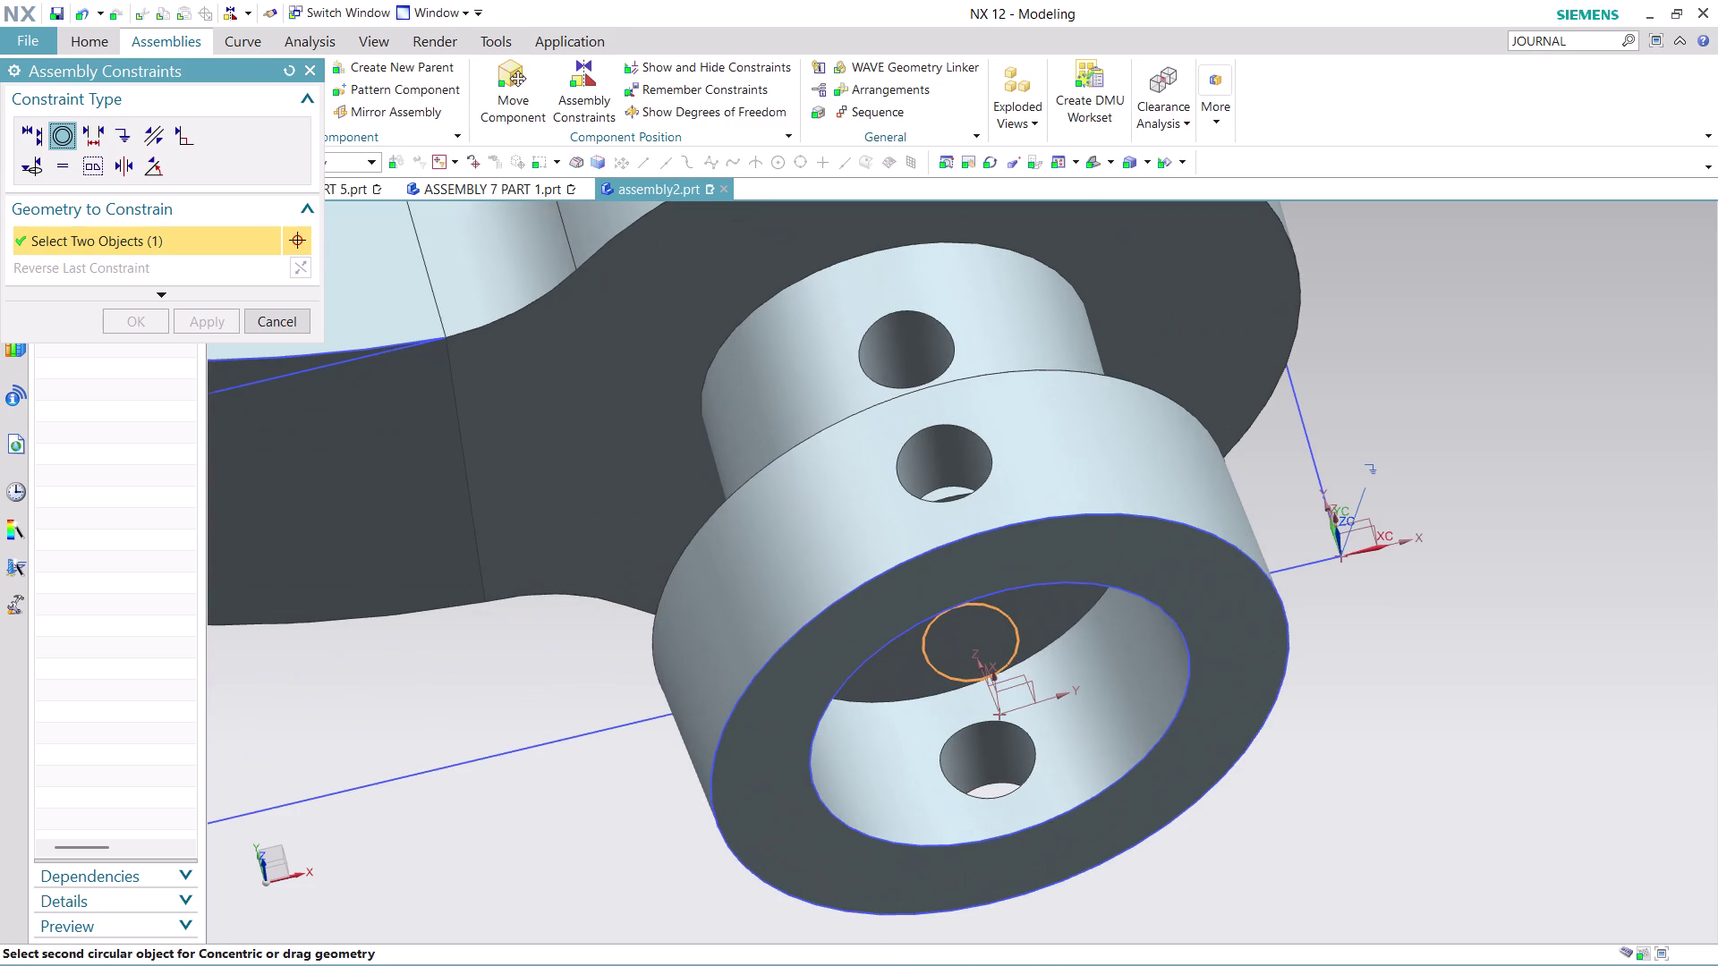
scroll(down, 3)
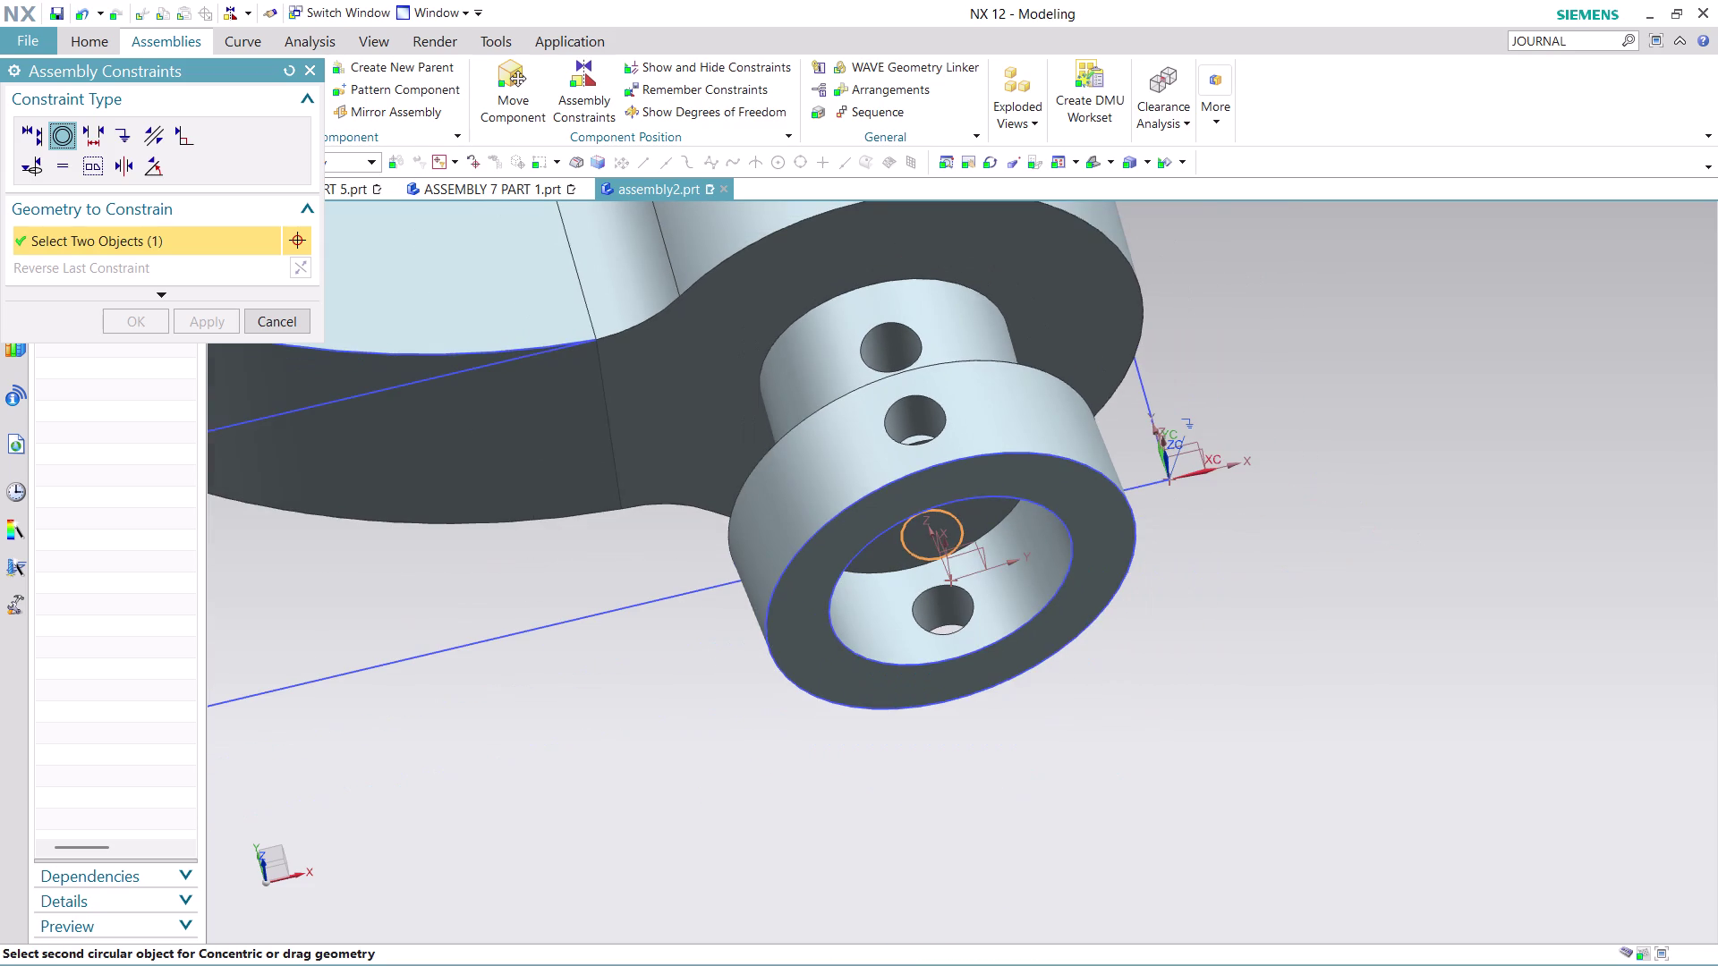
click(293, 317)
middle_drag(1439, 412, 1439, 422)
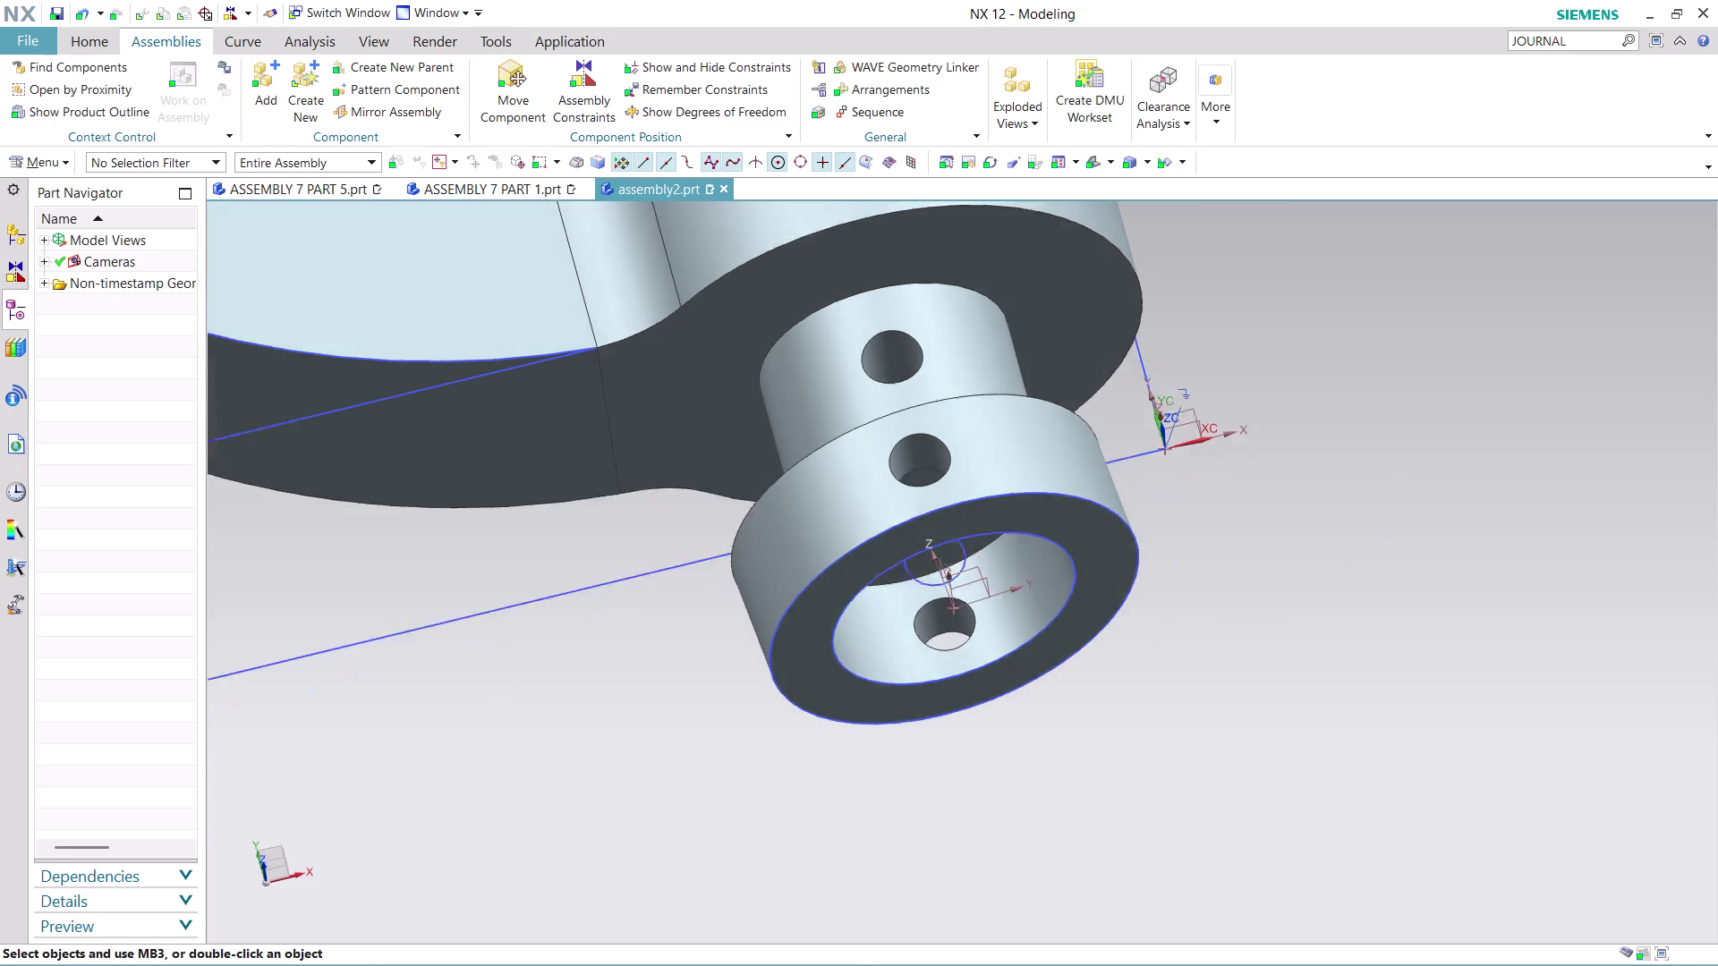
middle_drag(1439, 422, 1447, 457)
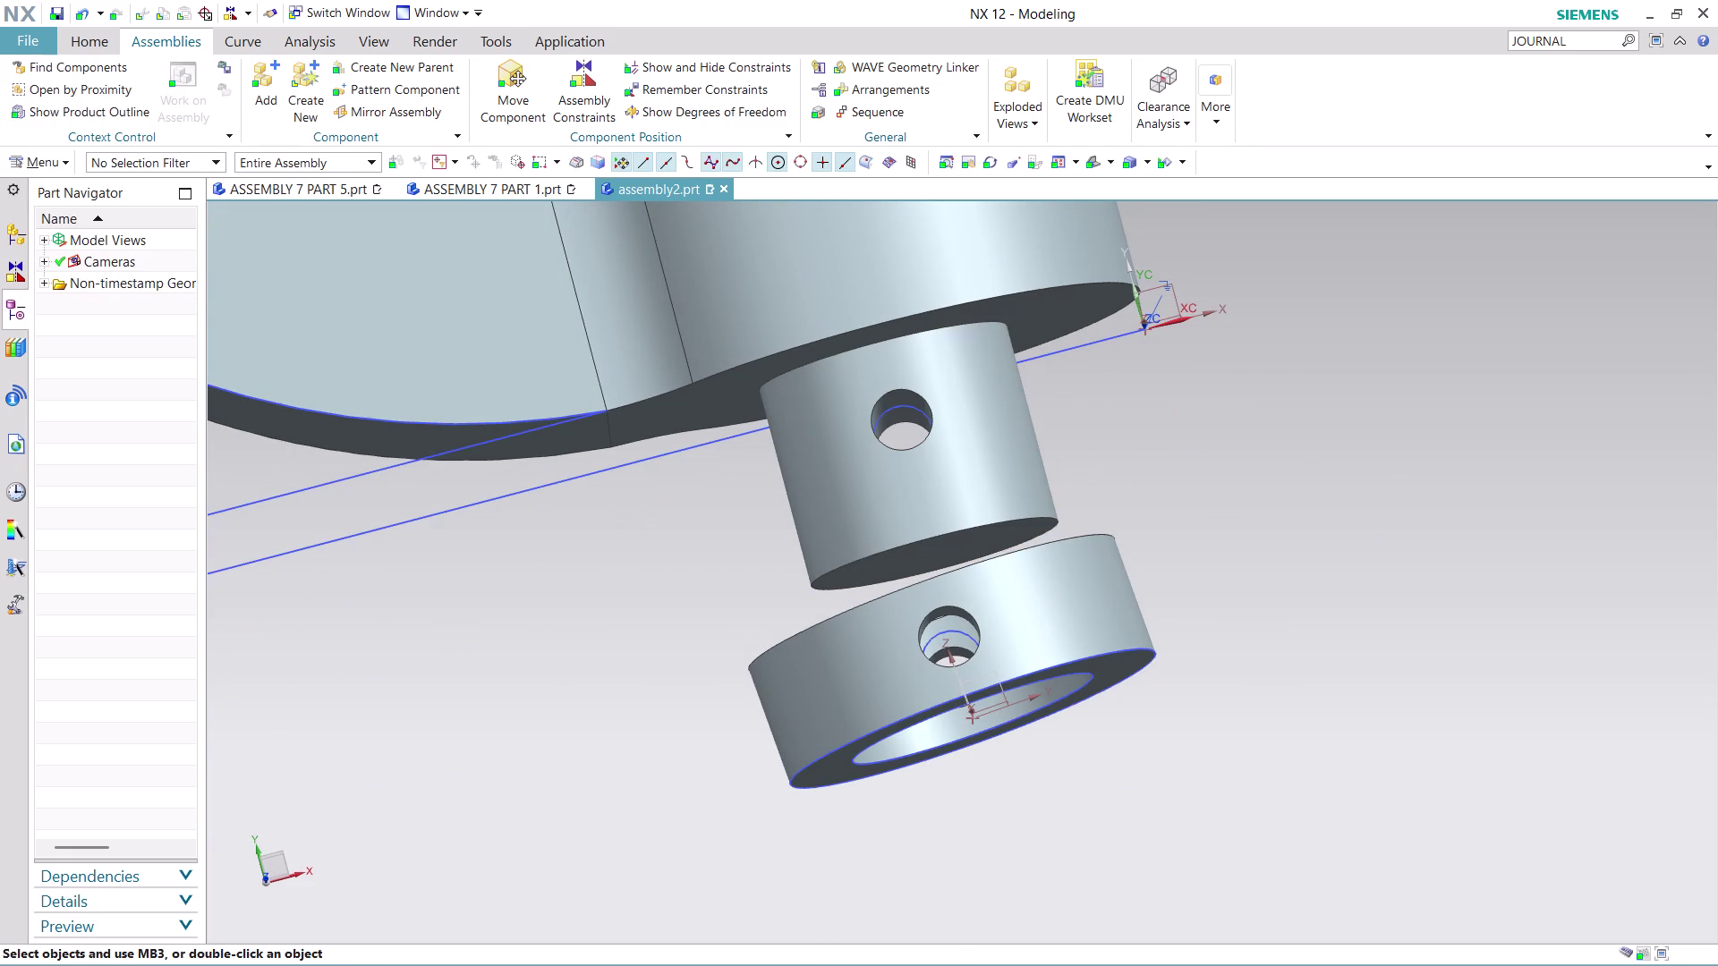
click(587, 92)
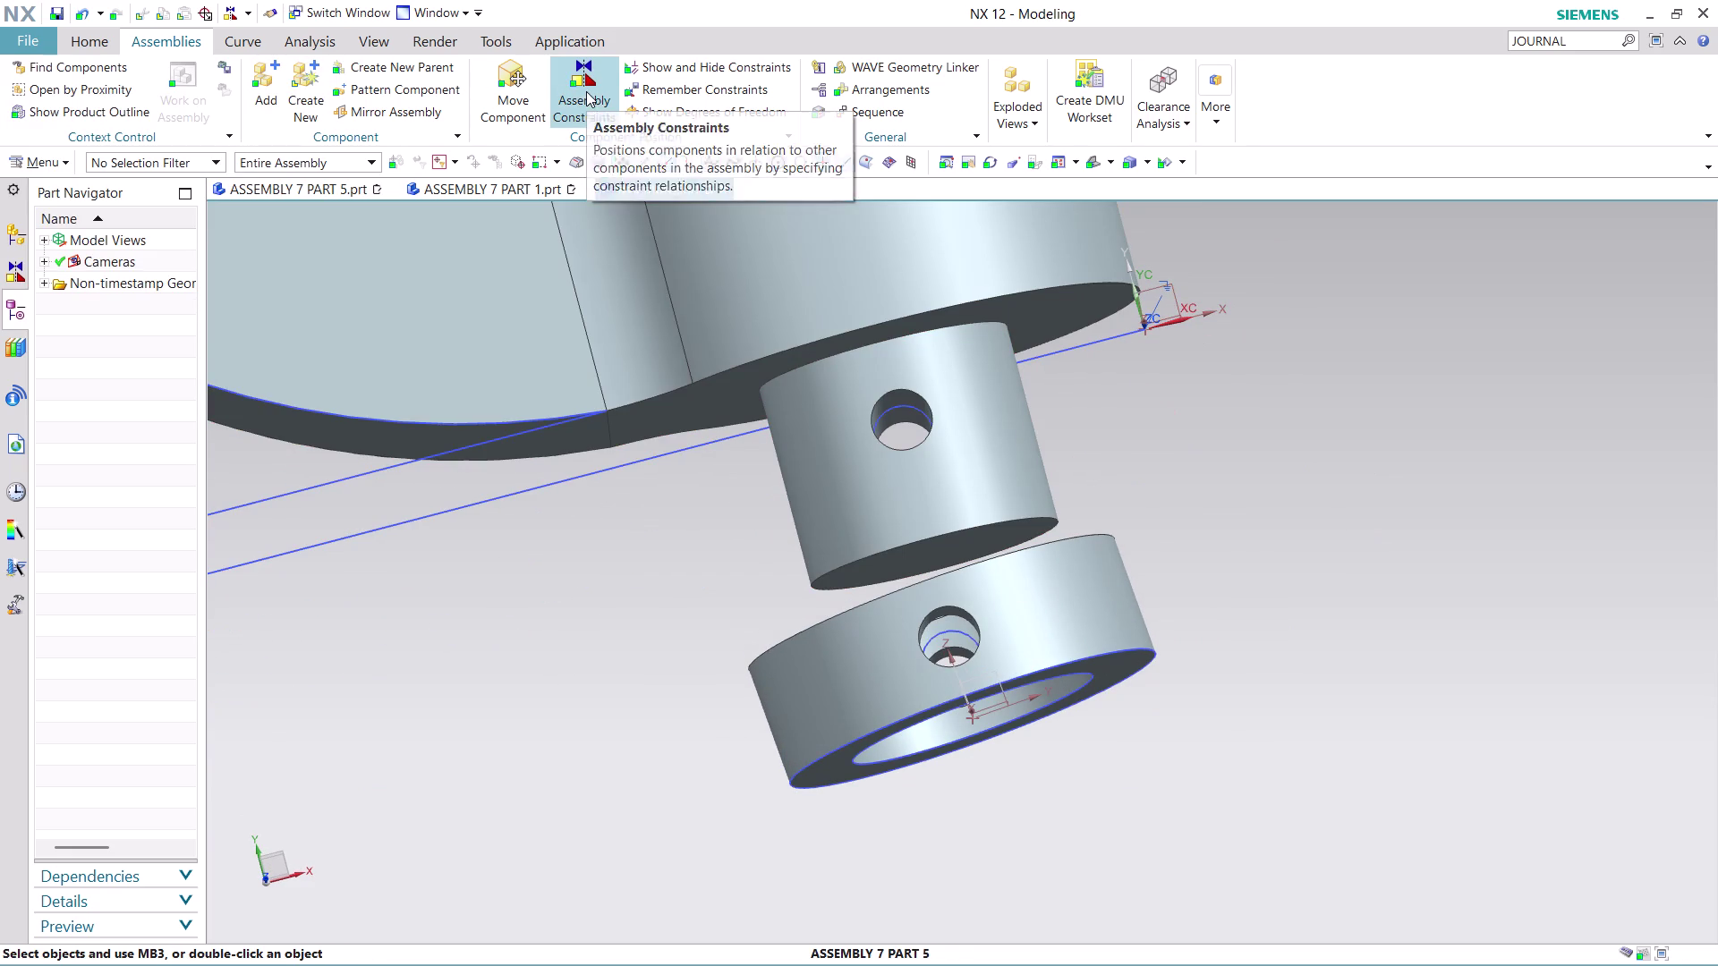
click(951, 631)
Orbit under the collar to inspect its stepped end and bore, then select Touch Align.
click(891, 413)
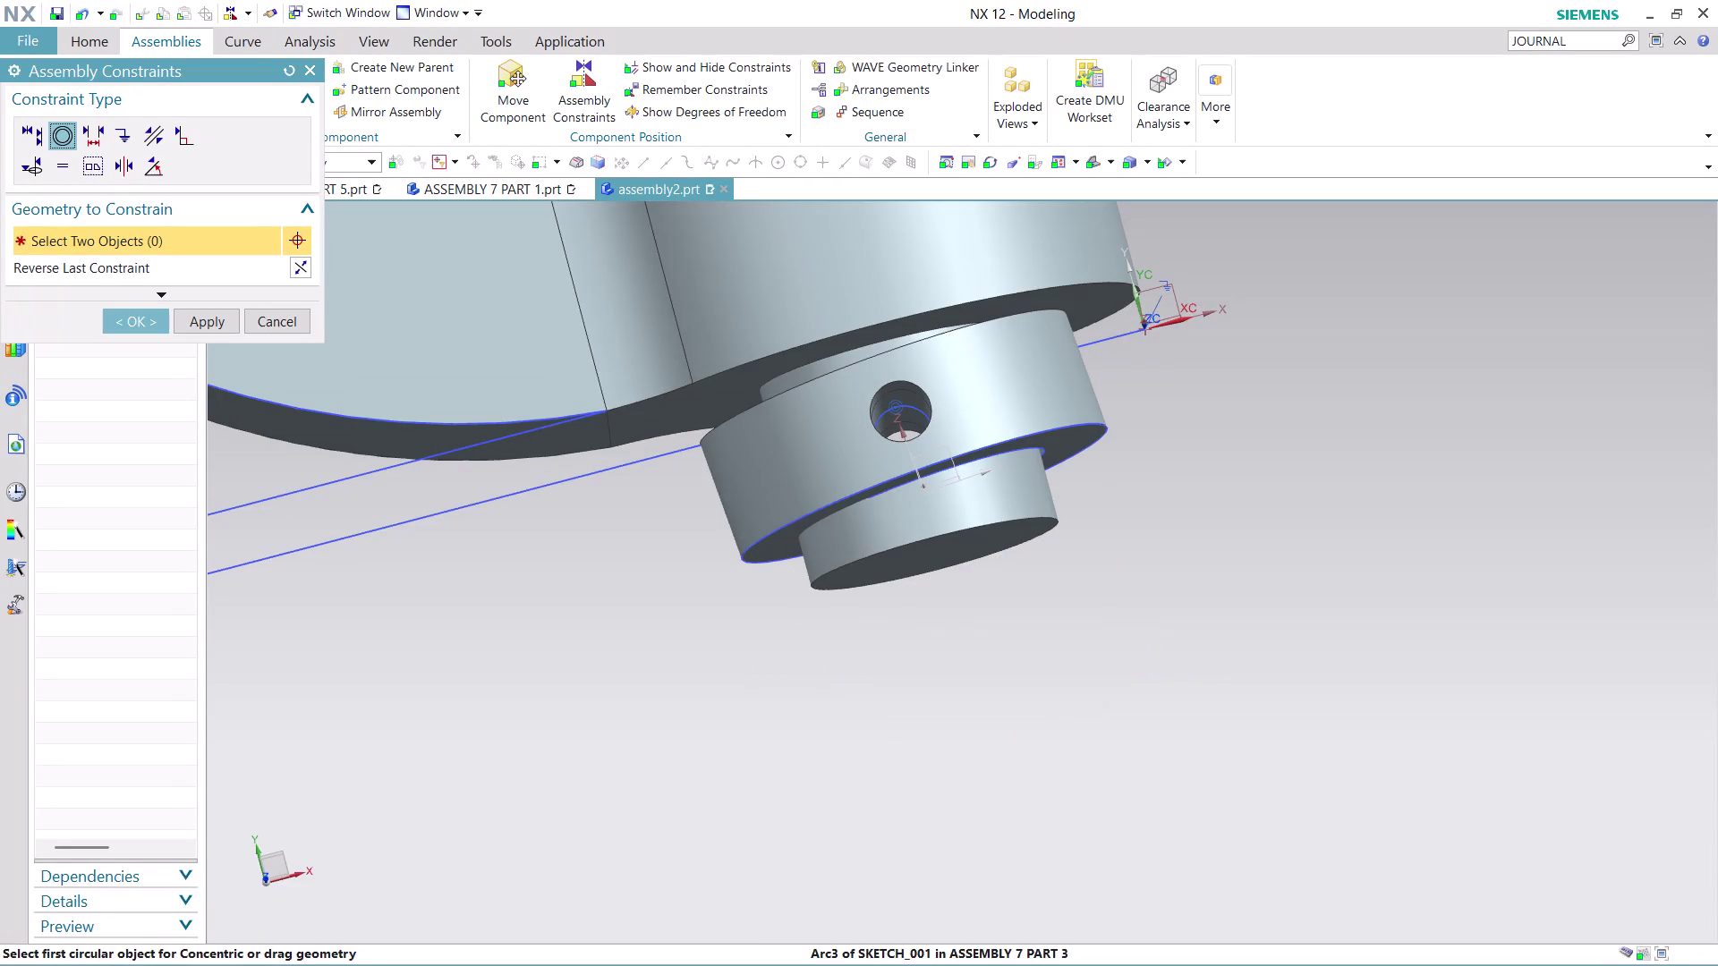
middle_drag(1225, 414, 1229, 434)
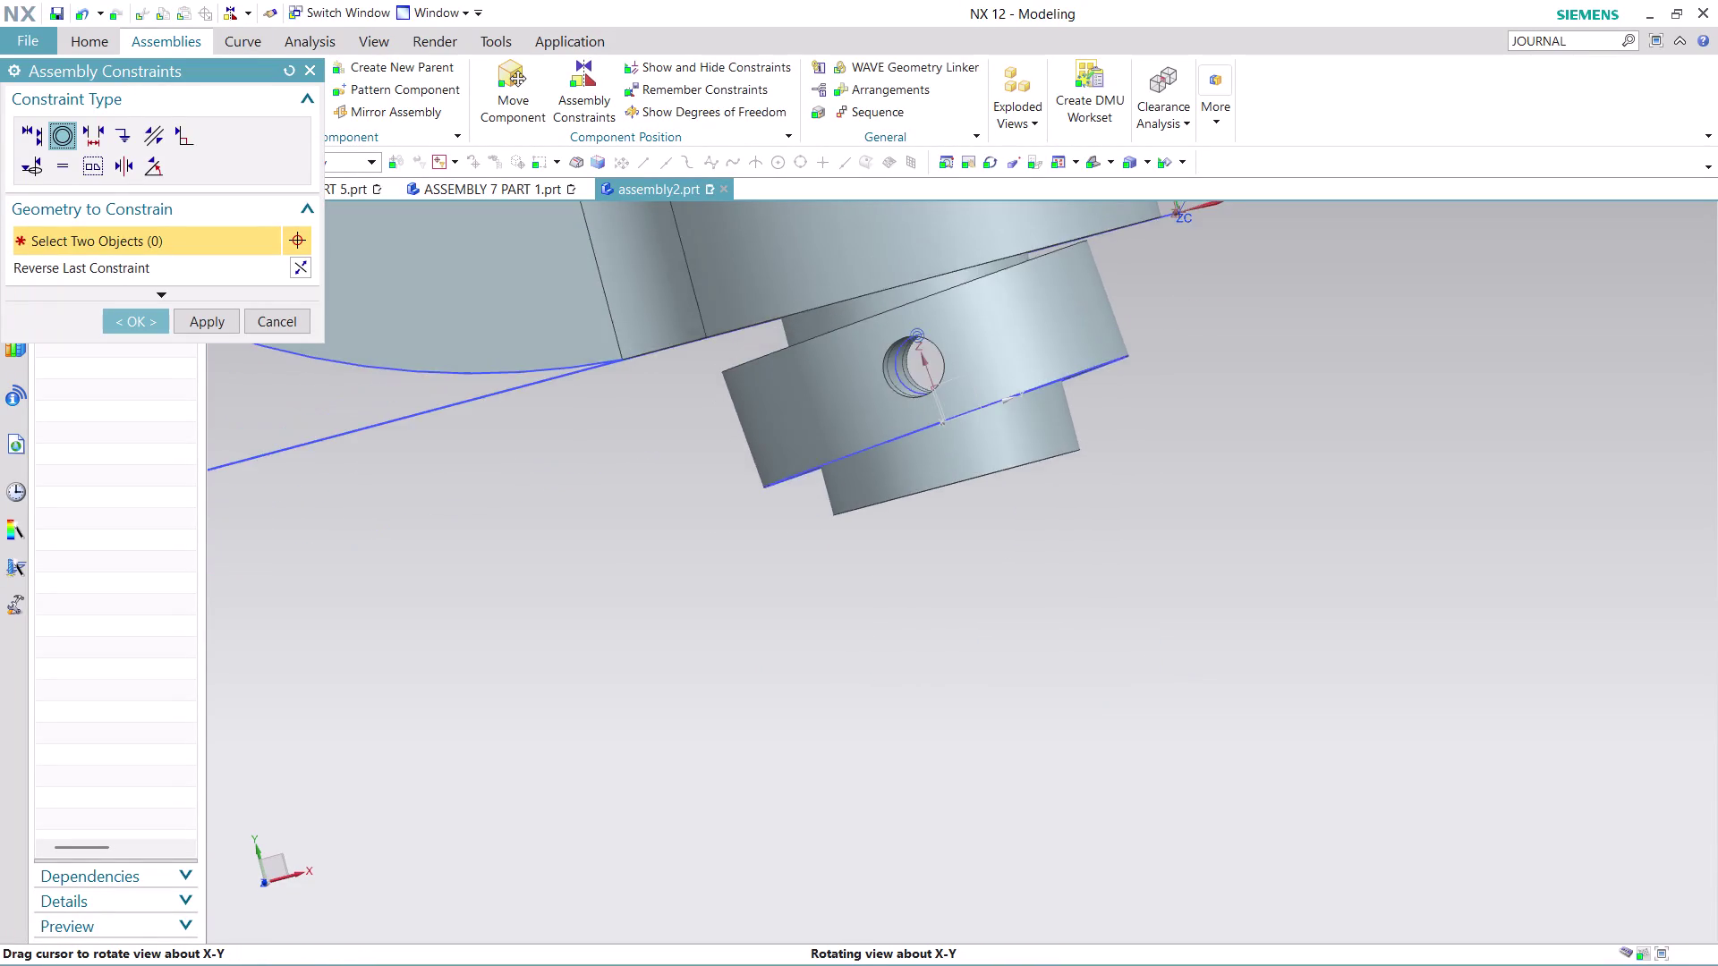
middle_drag(1229, 434, 1234, 431)
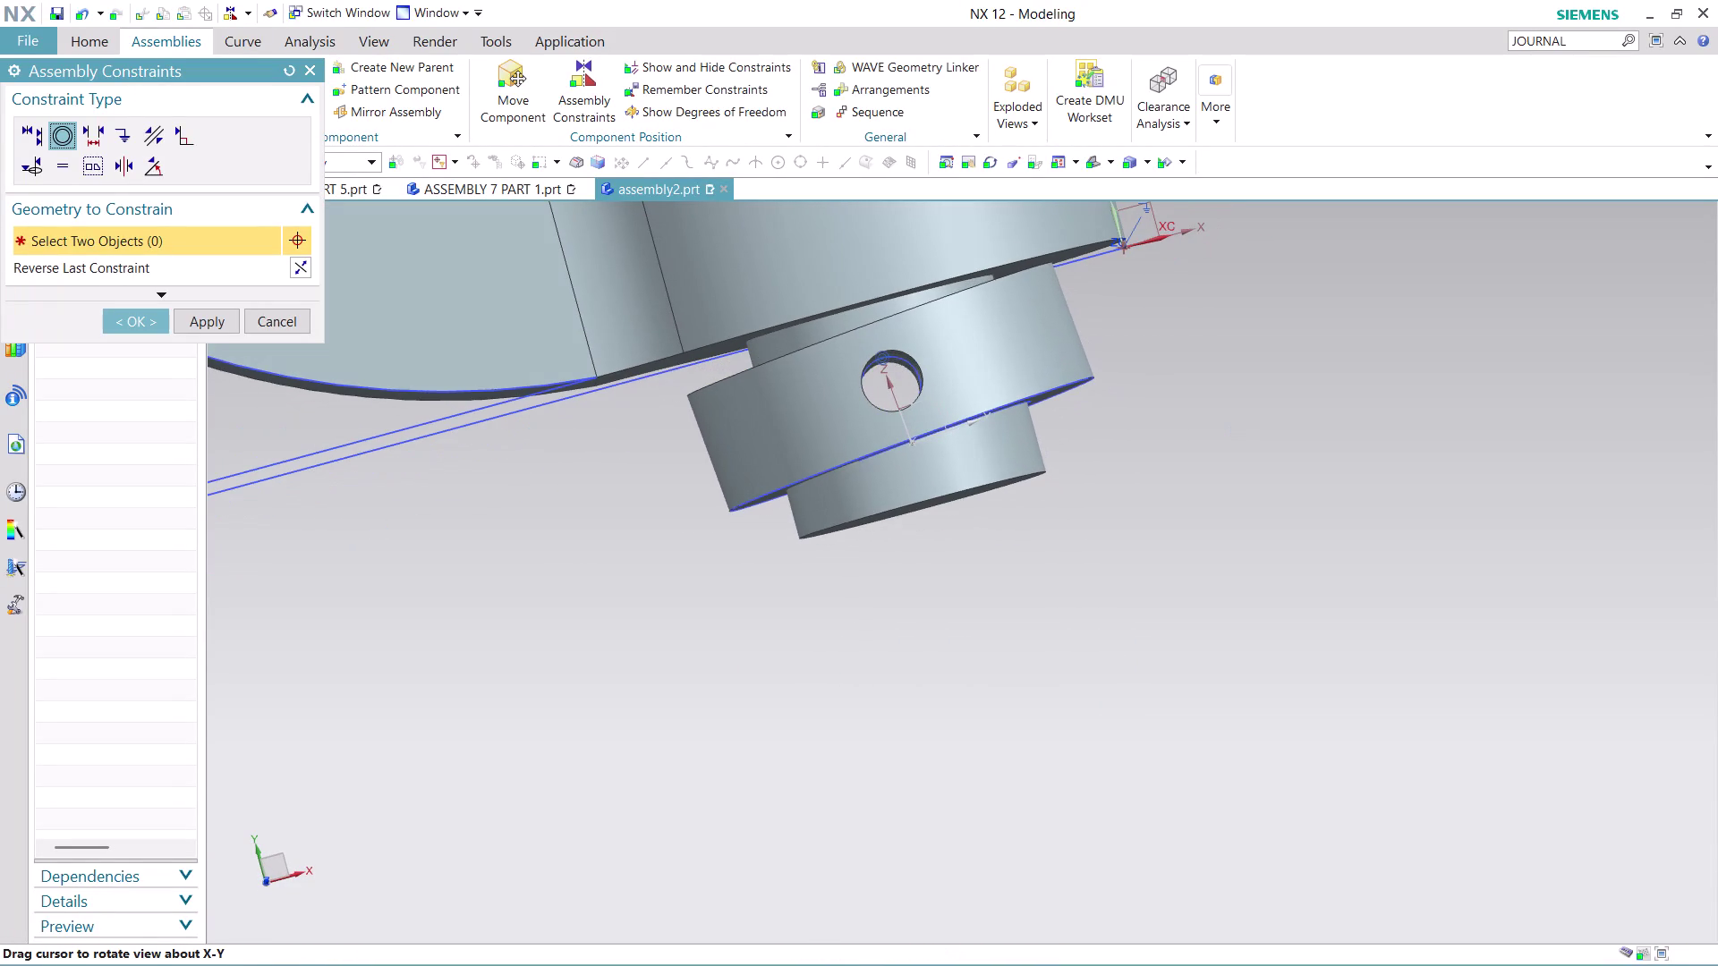
middle_click(1204, 382)
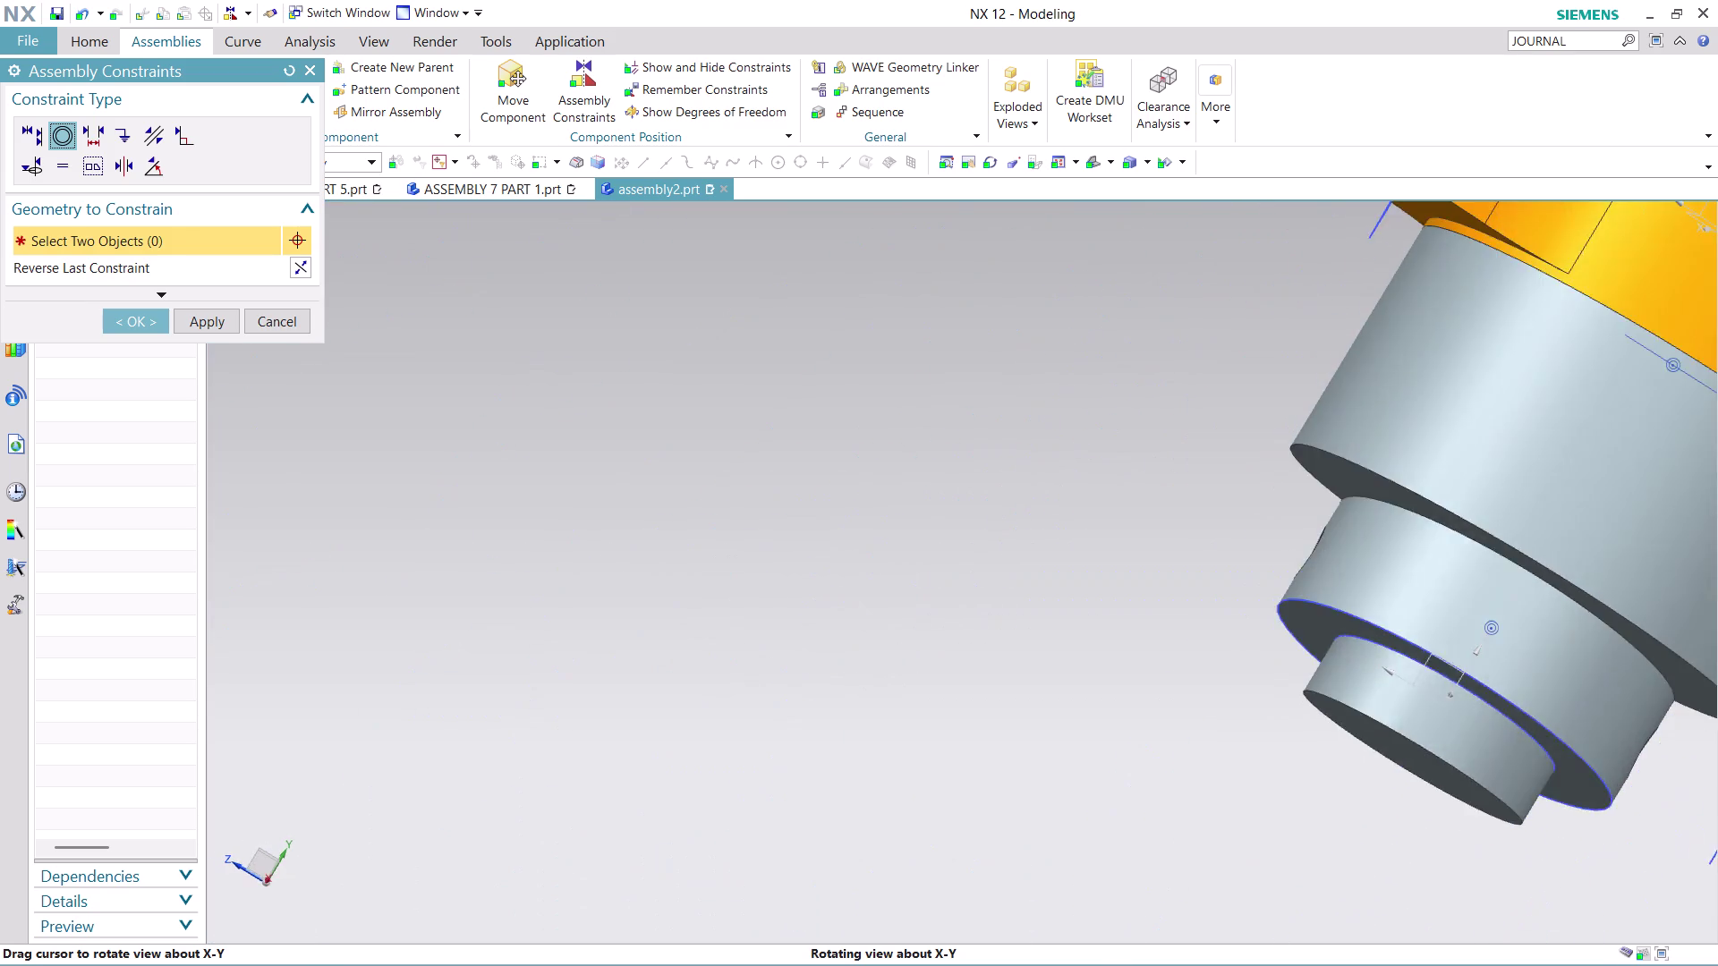
middle_drag(1201, 387, 1207, 397)
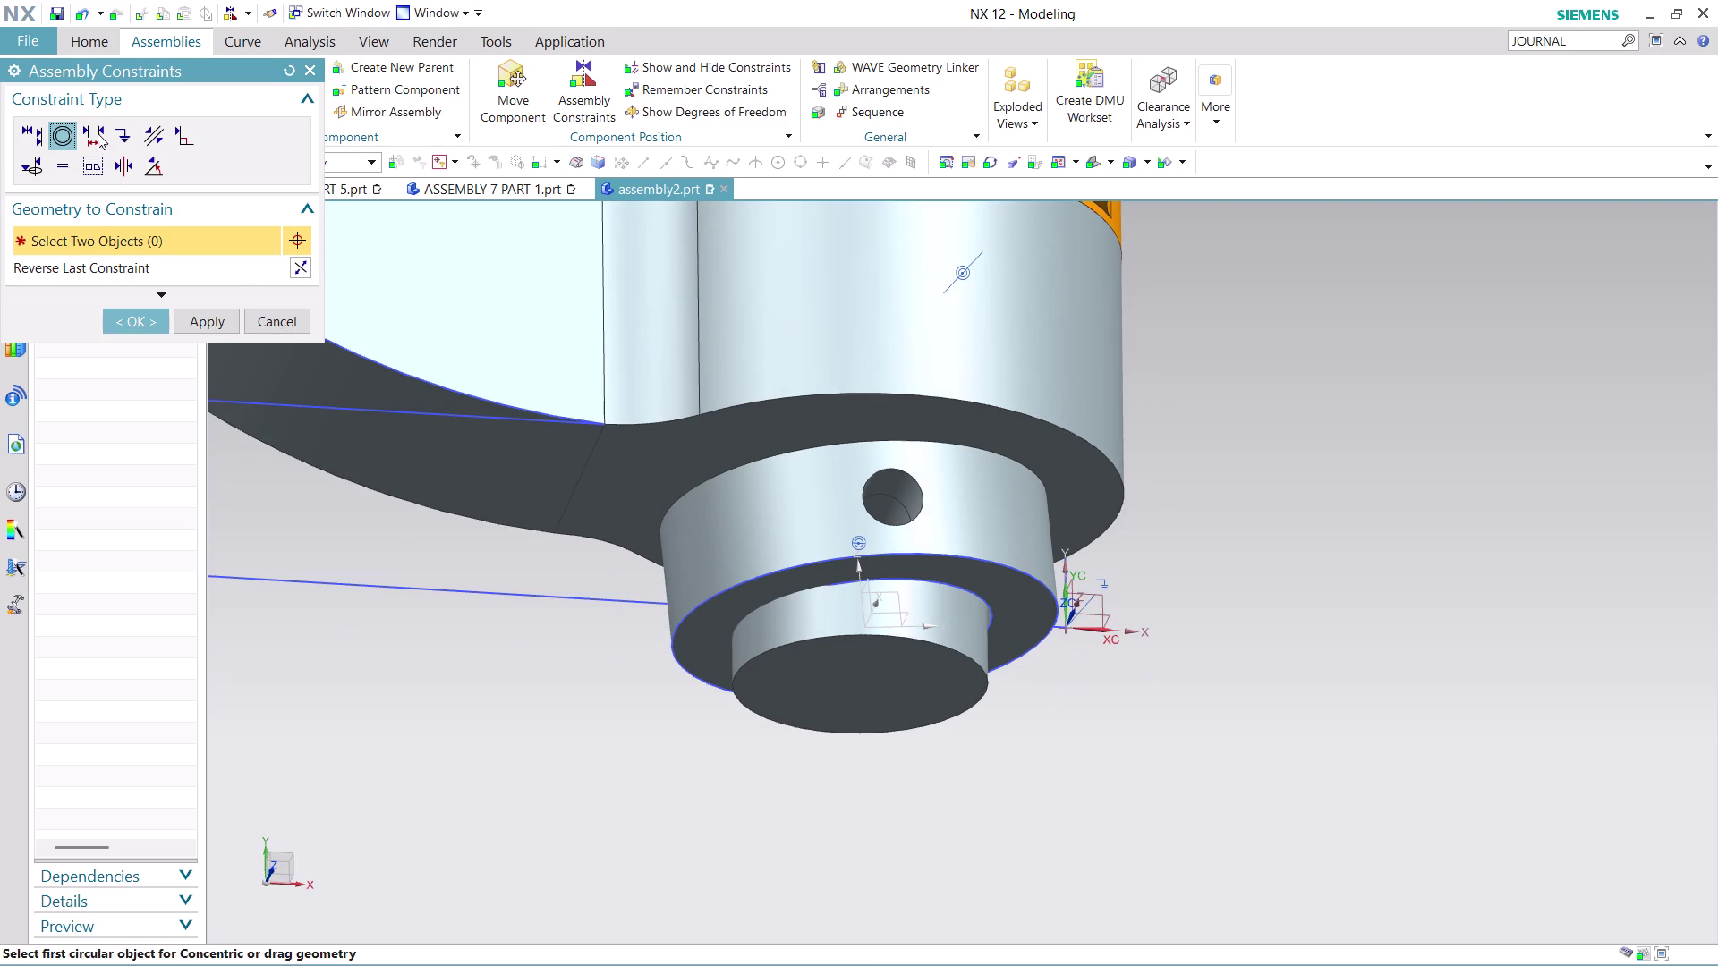
click(23, 127)
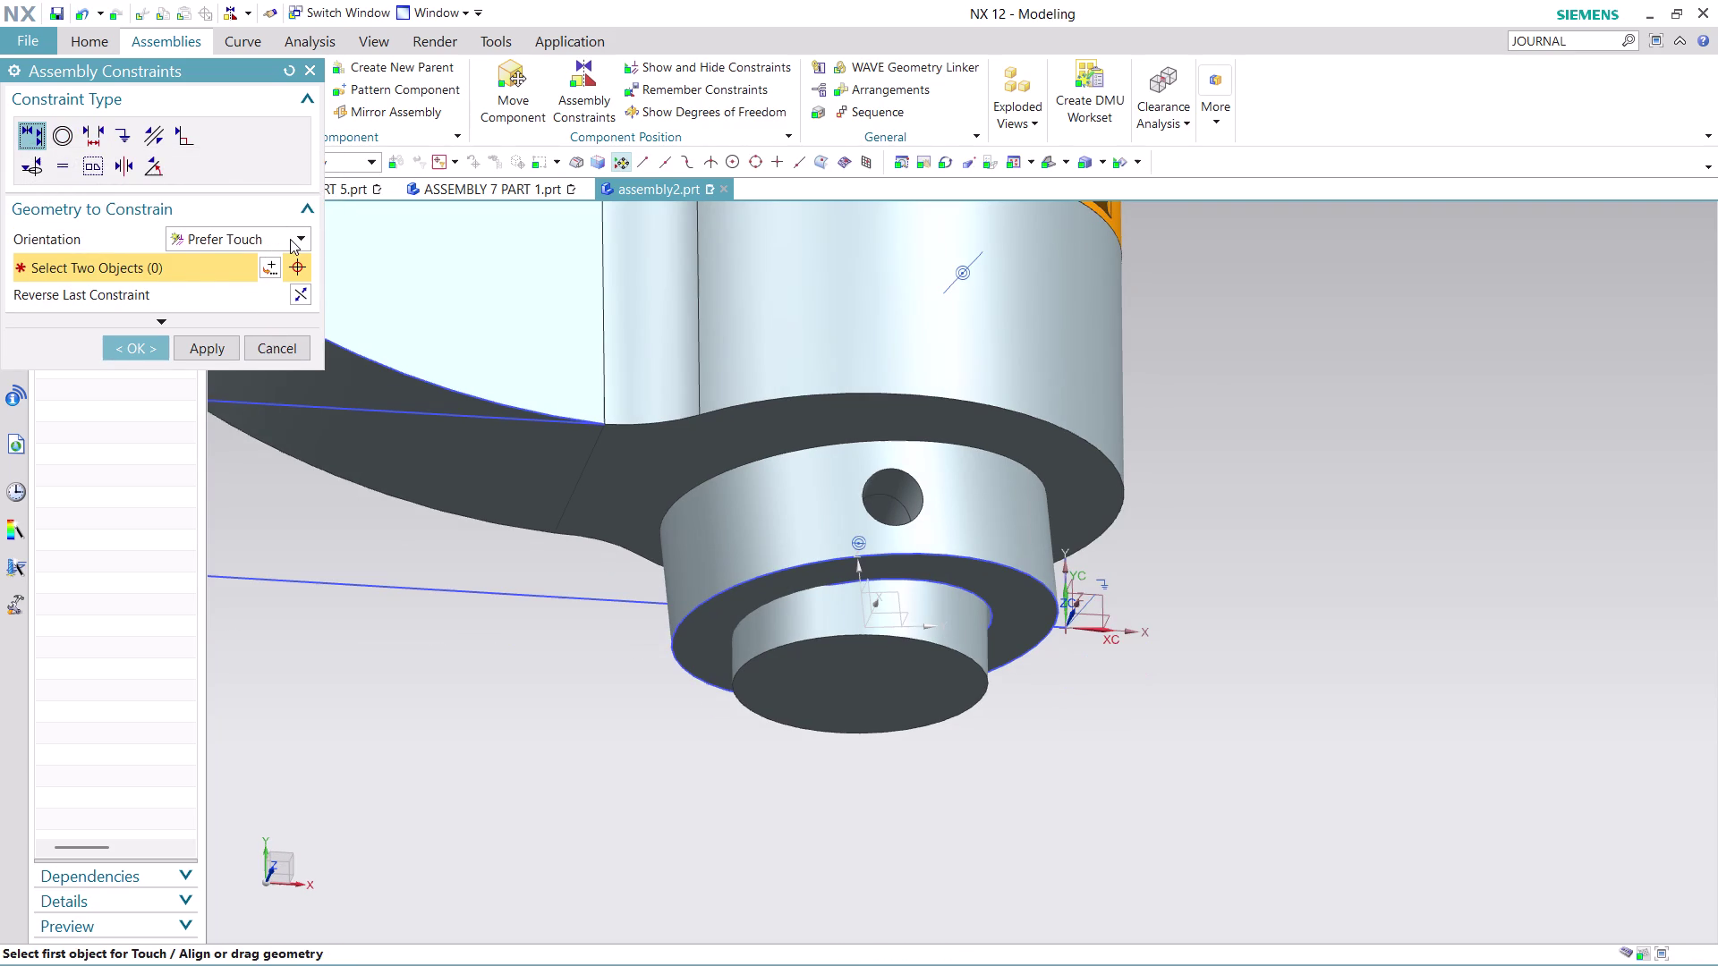
Set Touch Align orientation to Align, undo the picks, and cancel without adding a constraint.
click(290, 238)
click(244, 301)
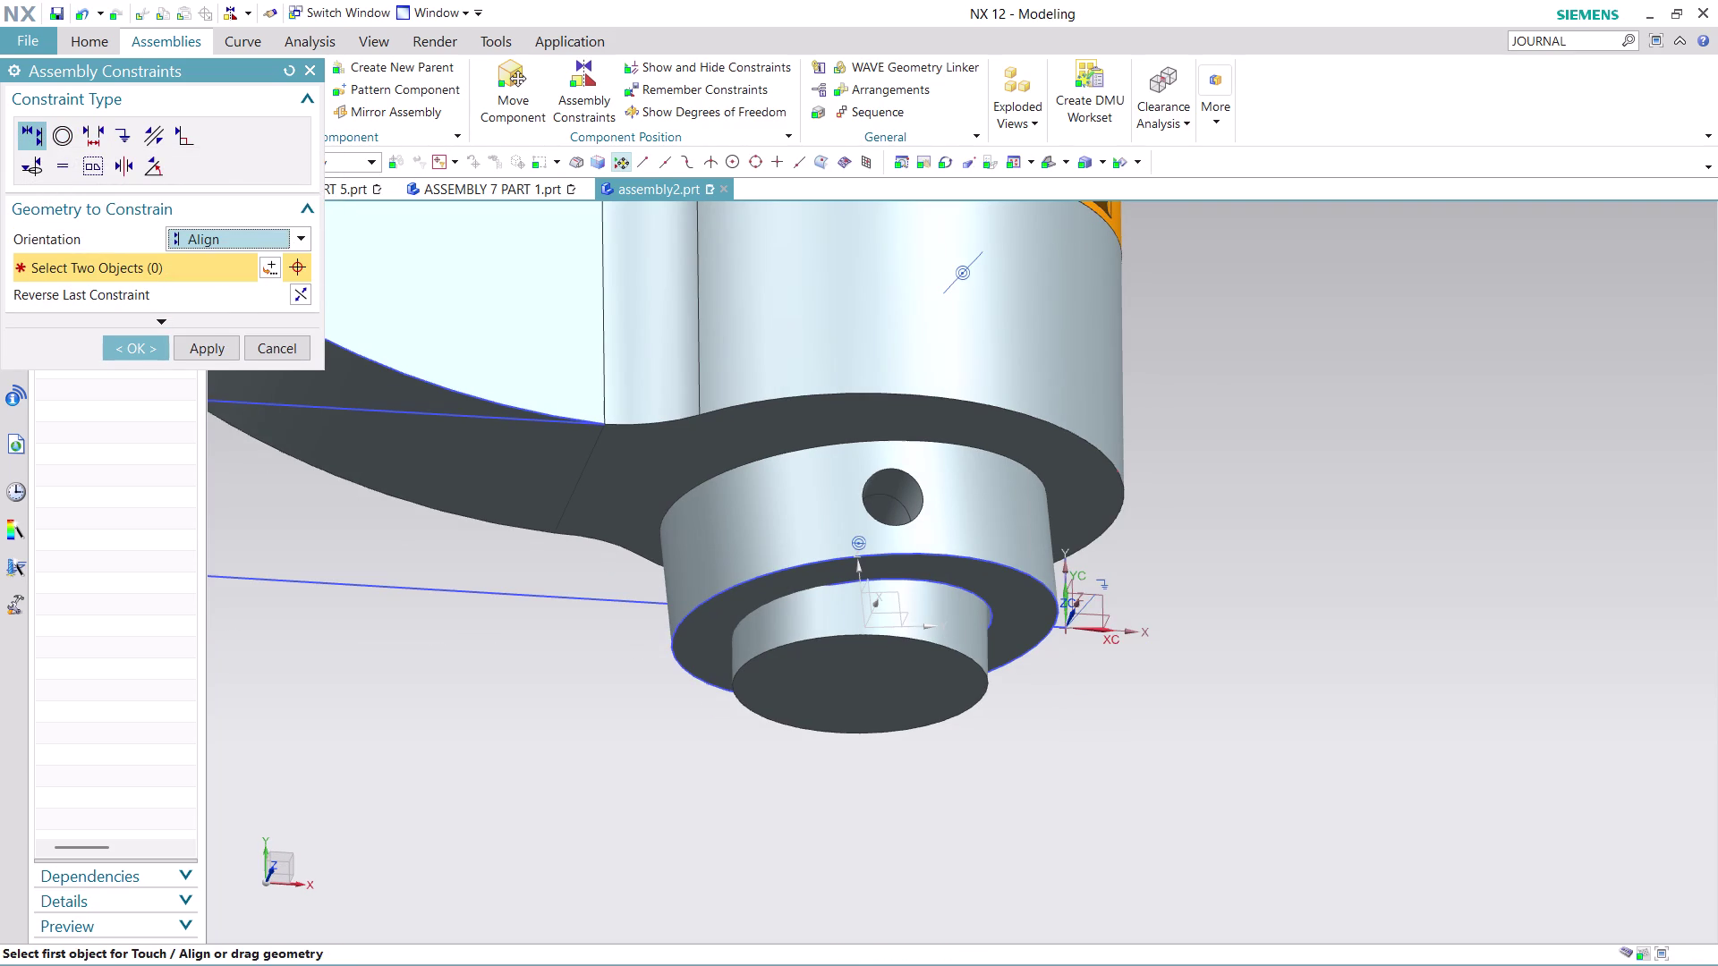
click(985, 584)
click(898, 700)
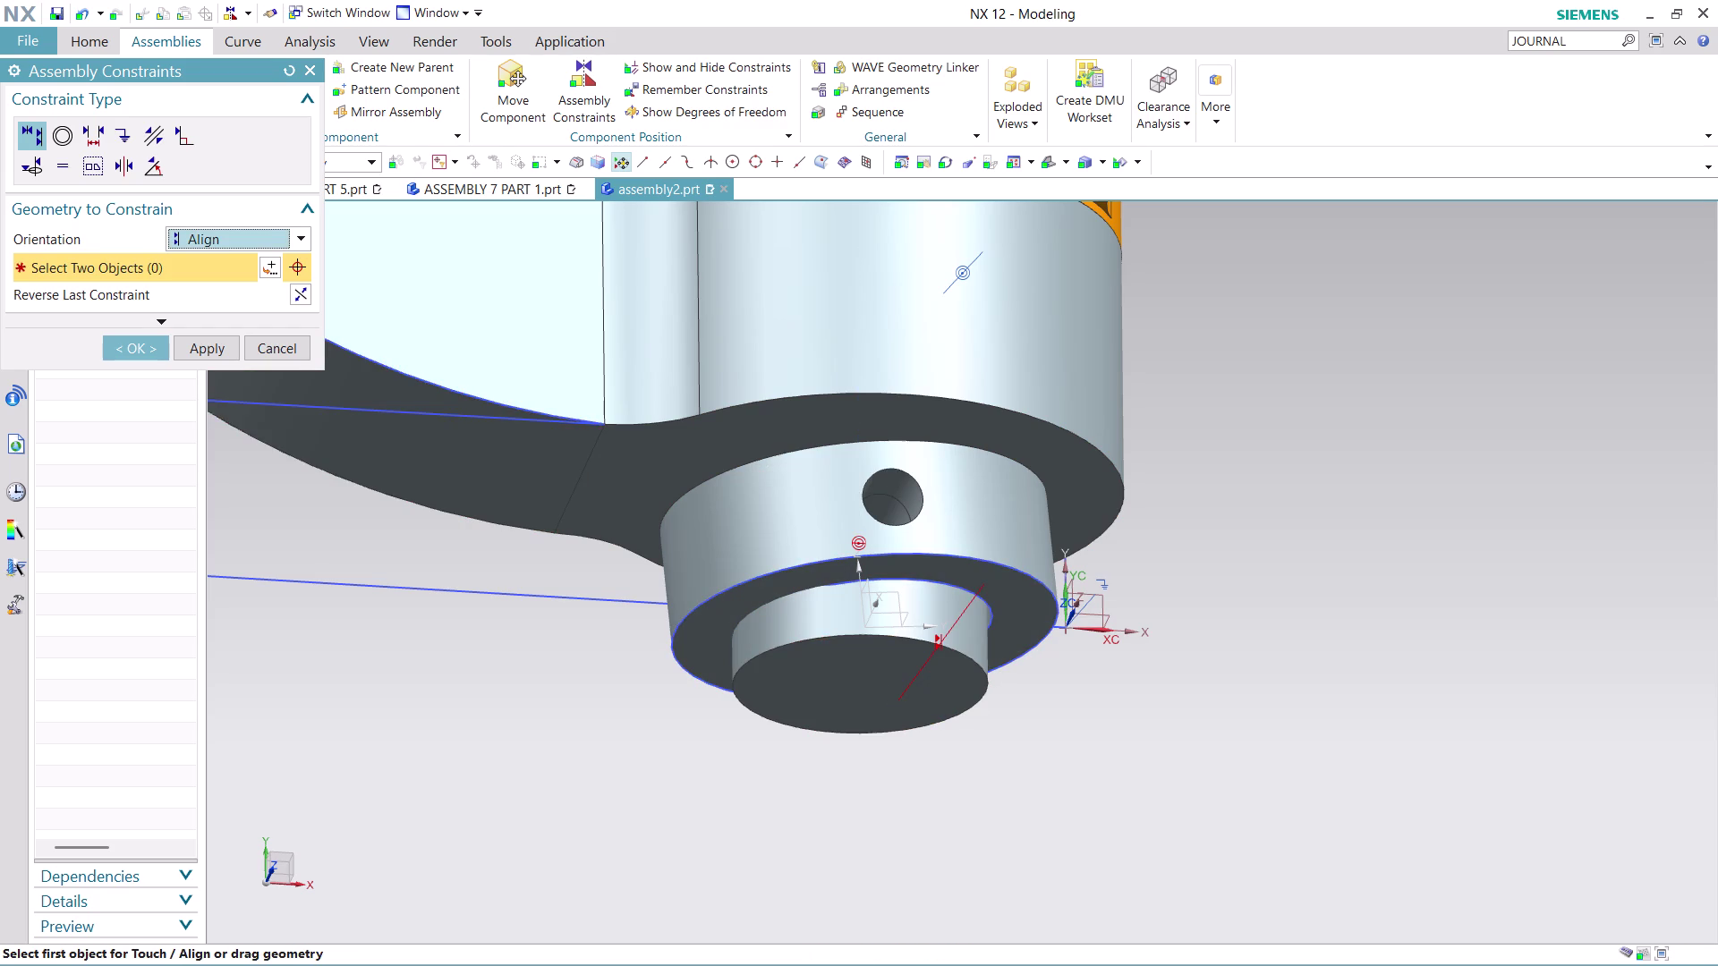
key(ctrl+z)
click(129, 358)
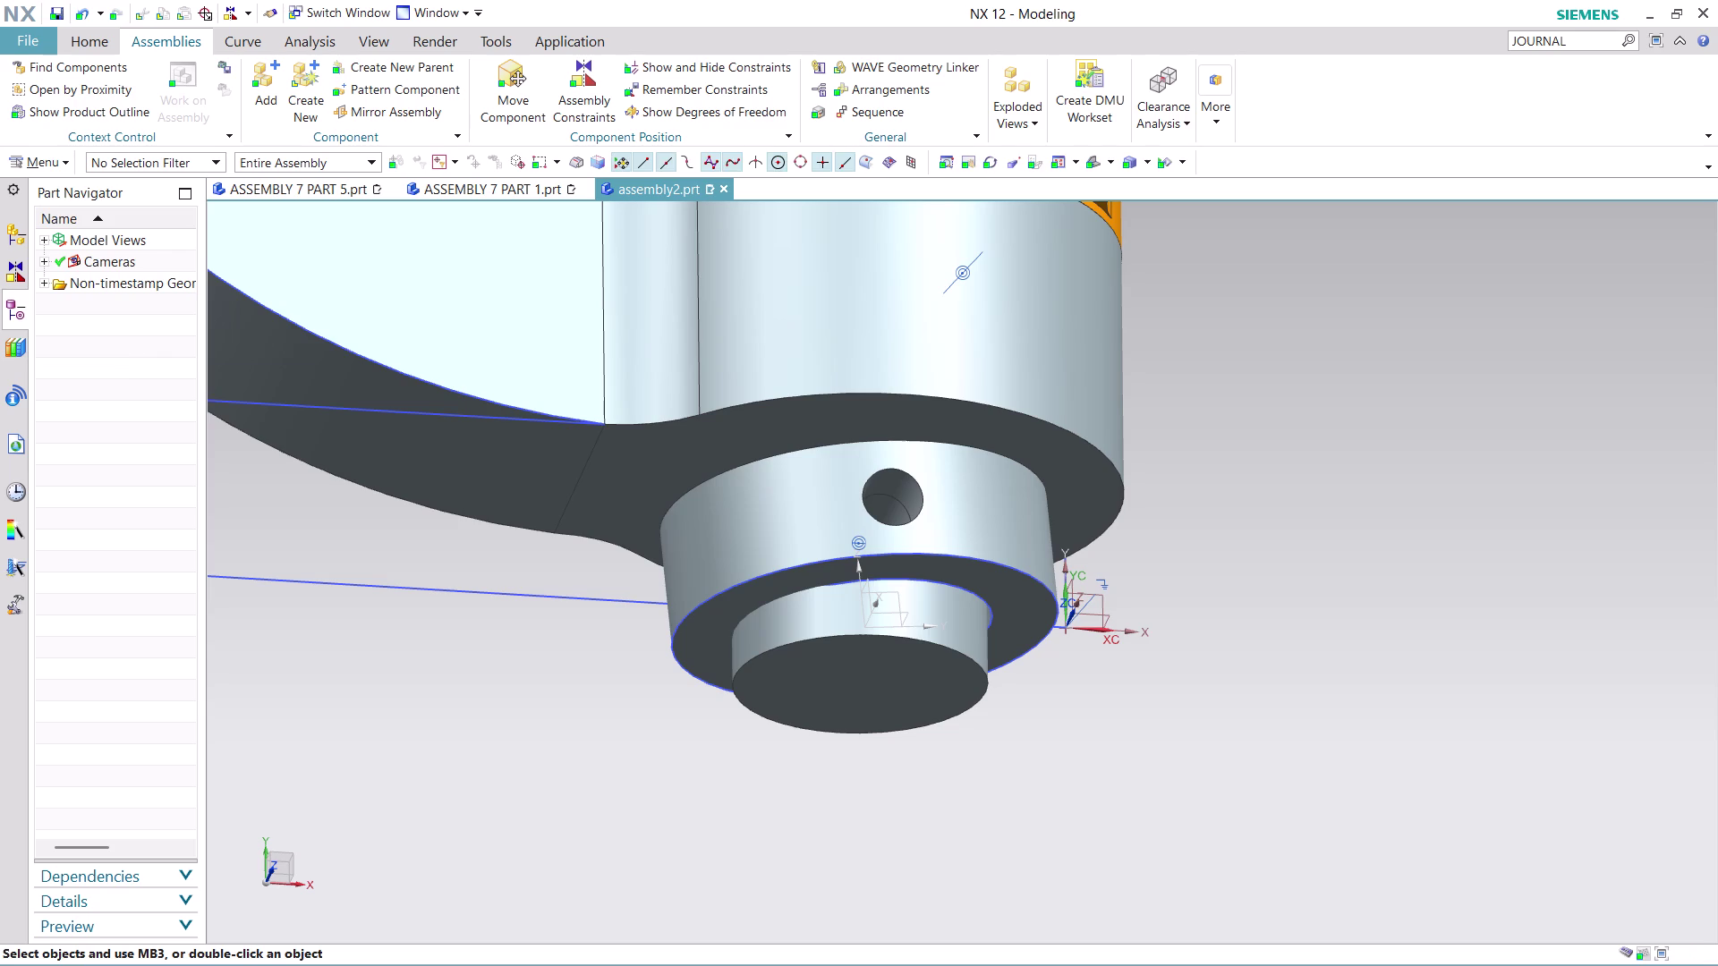
Add the ASSEMBLY 7 PART 2 file as a new pin component beside the collar.
click(259, 85)
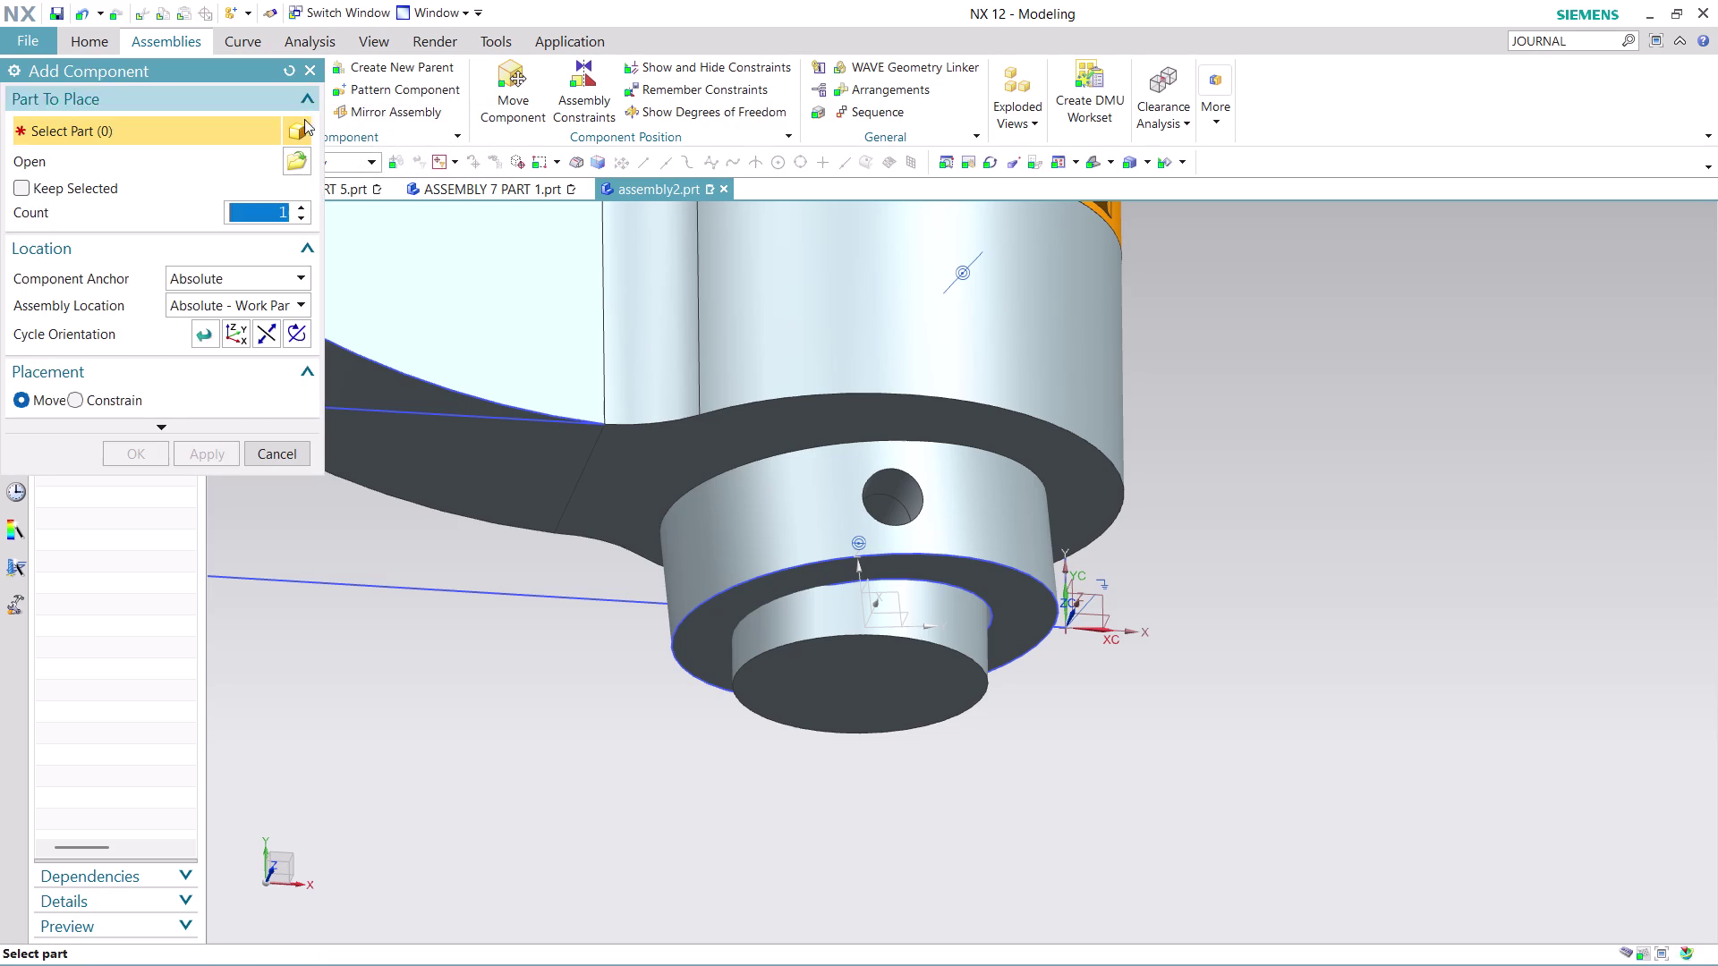
click(295, 153)
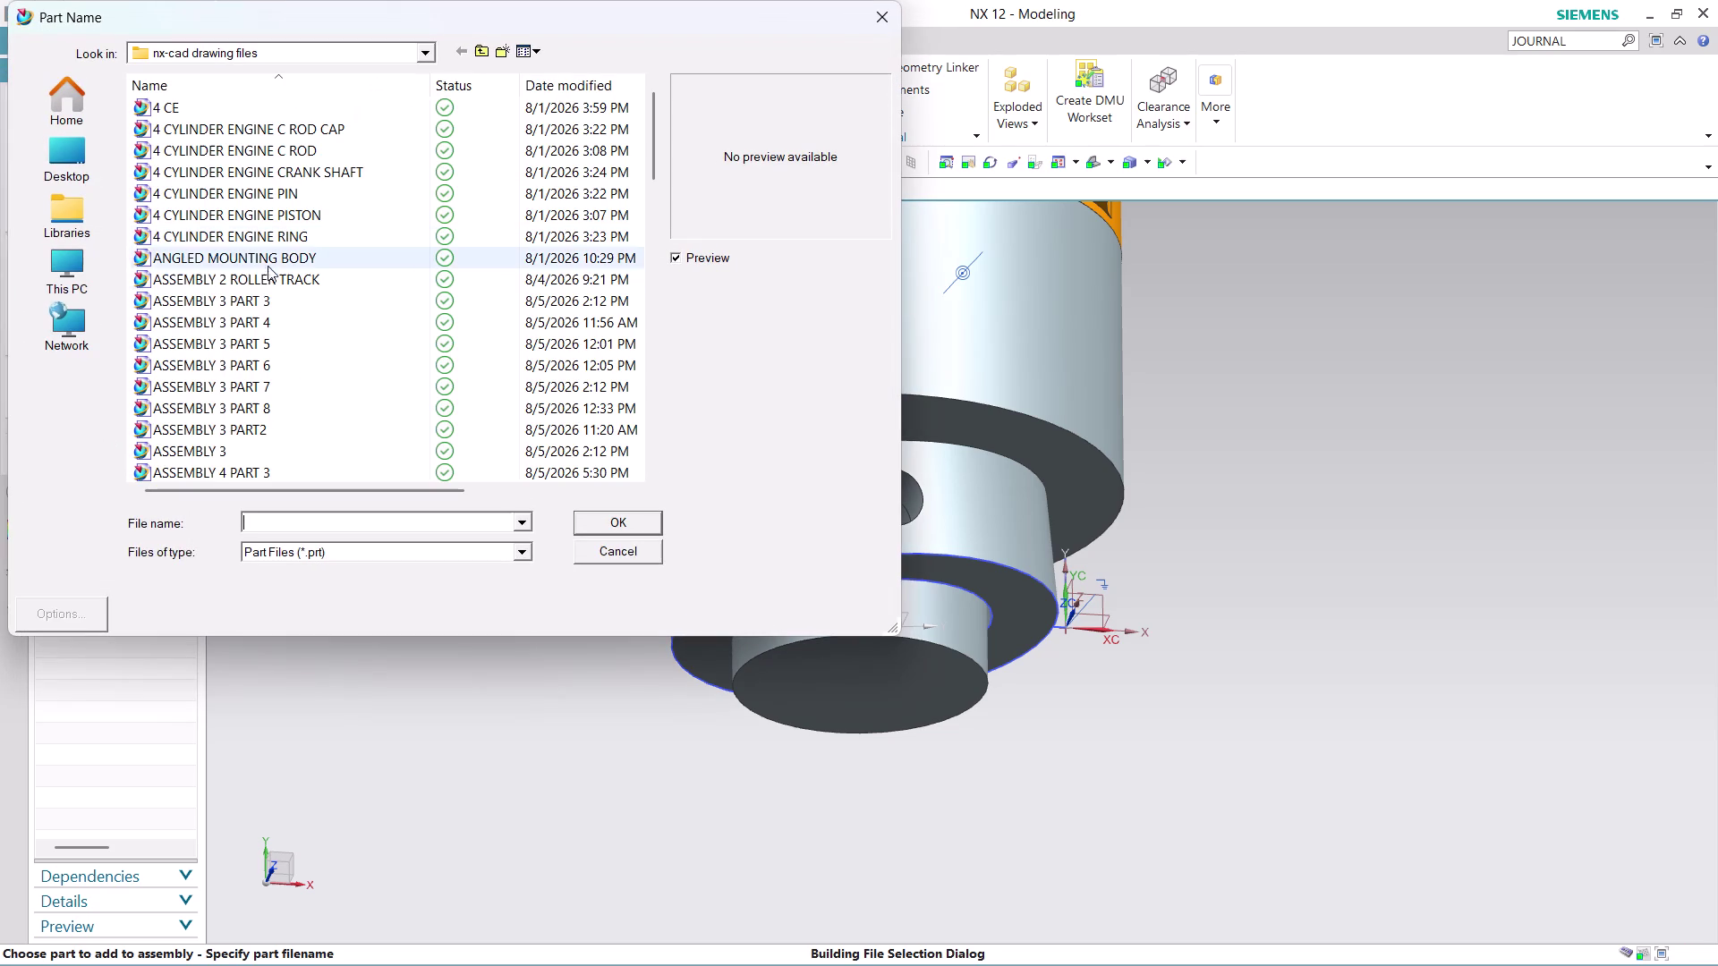
scroll(down, 3)
scroll(down, 3)
scroll(down, 3)
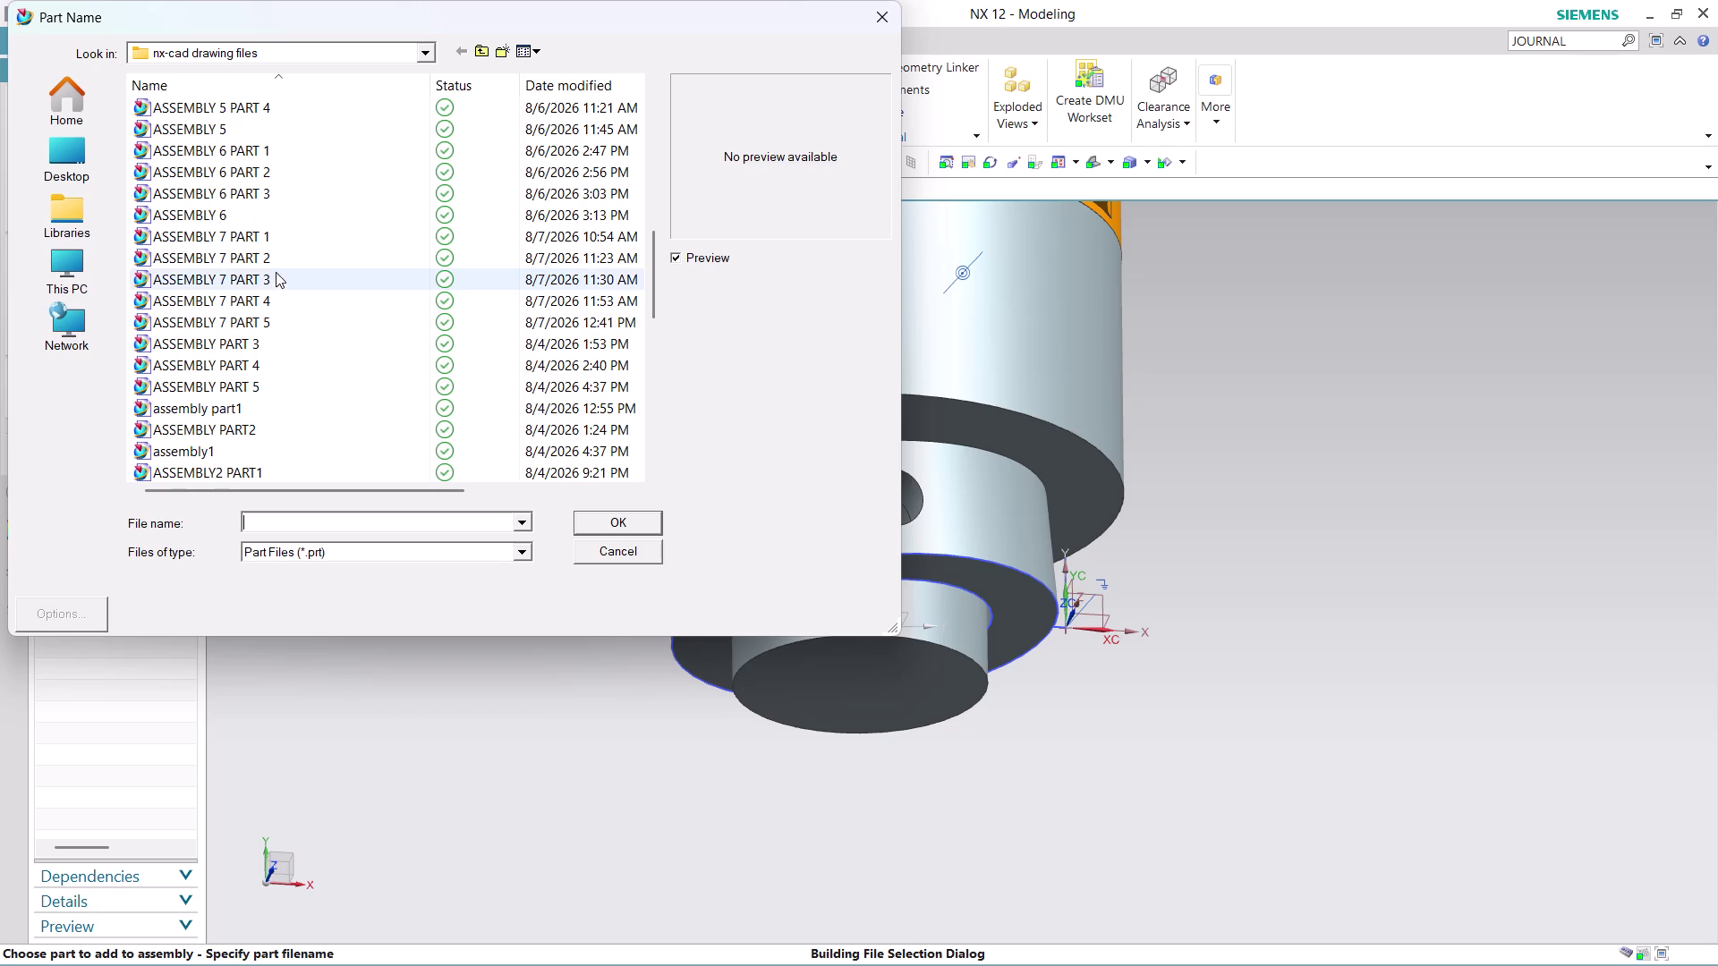
click(273, 265)
click(624, 522)
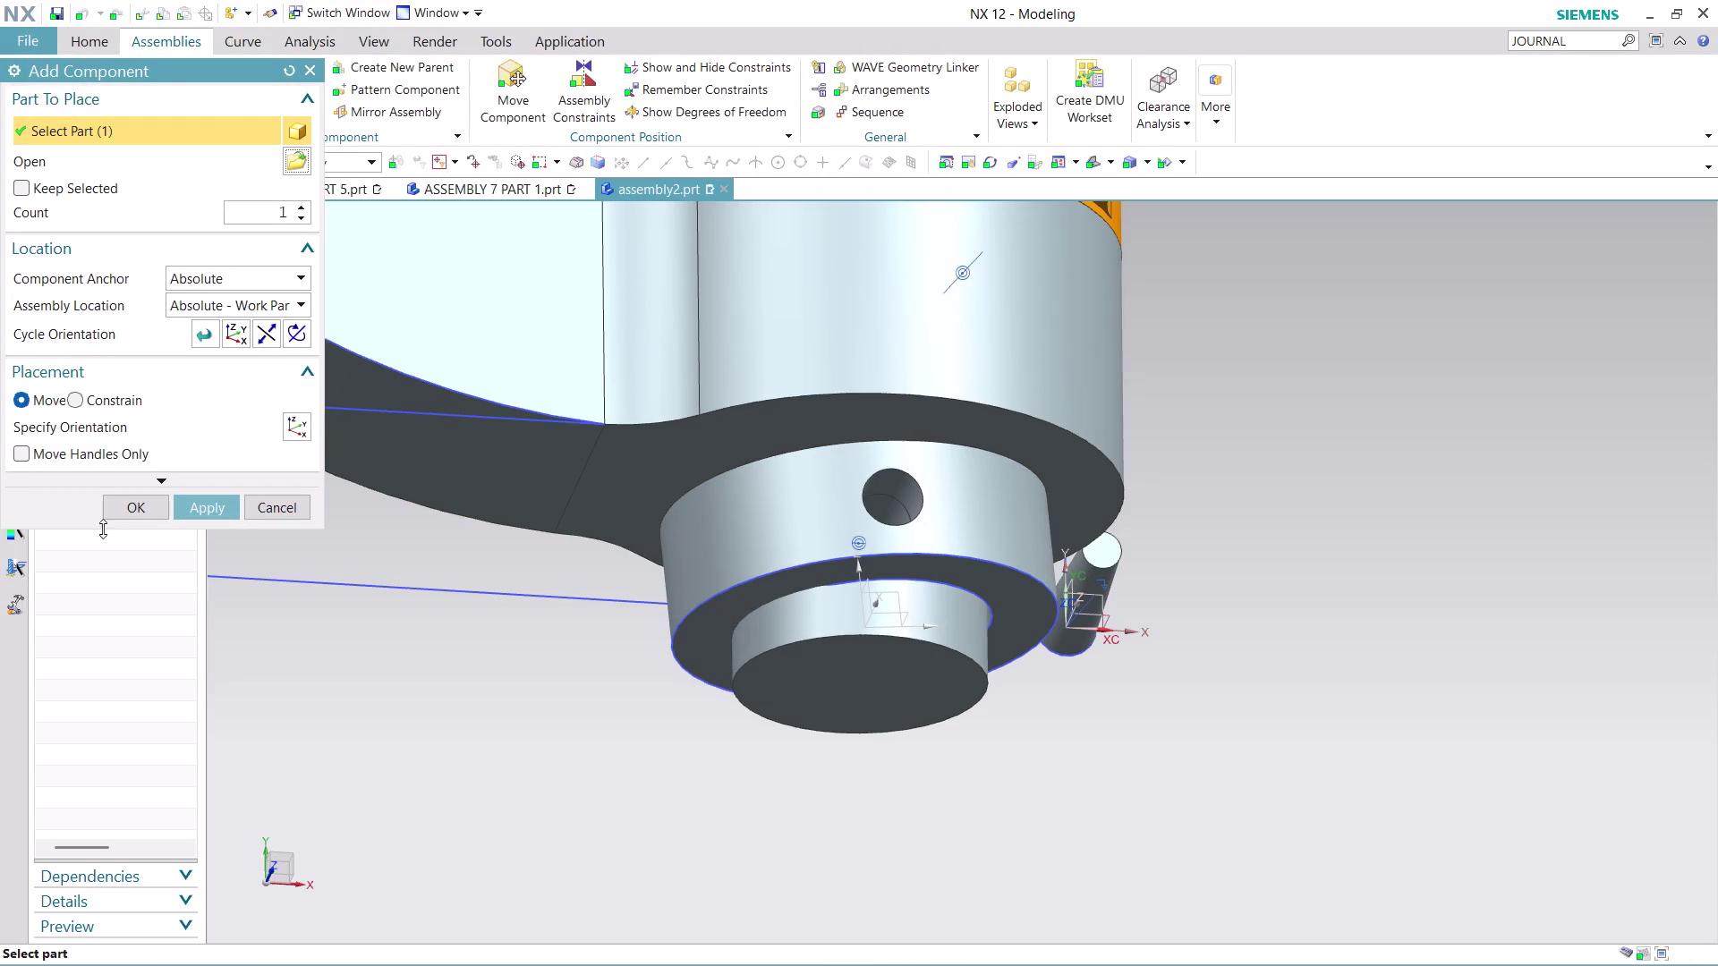
click(124, 507)
click(492, 96)
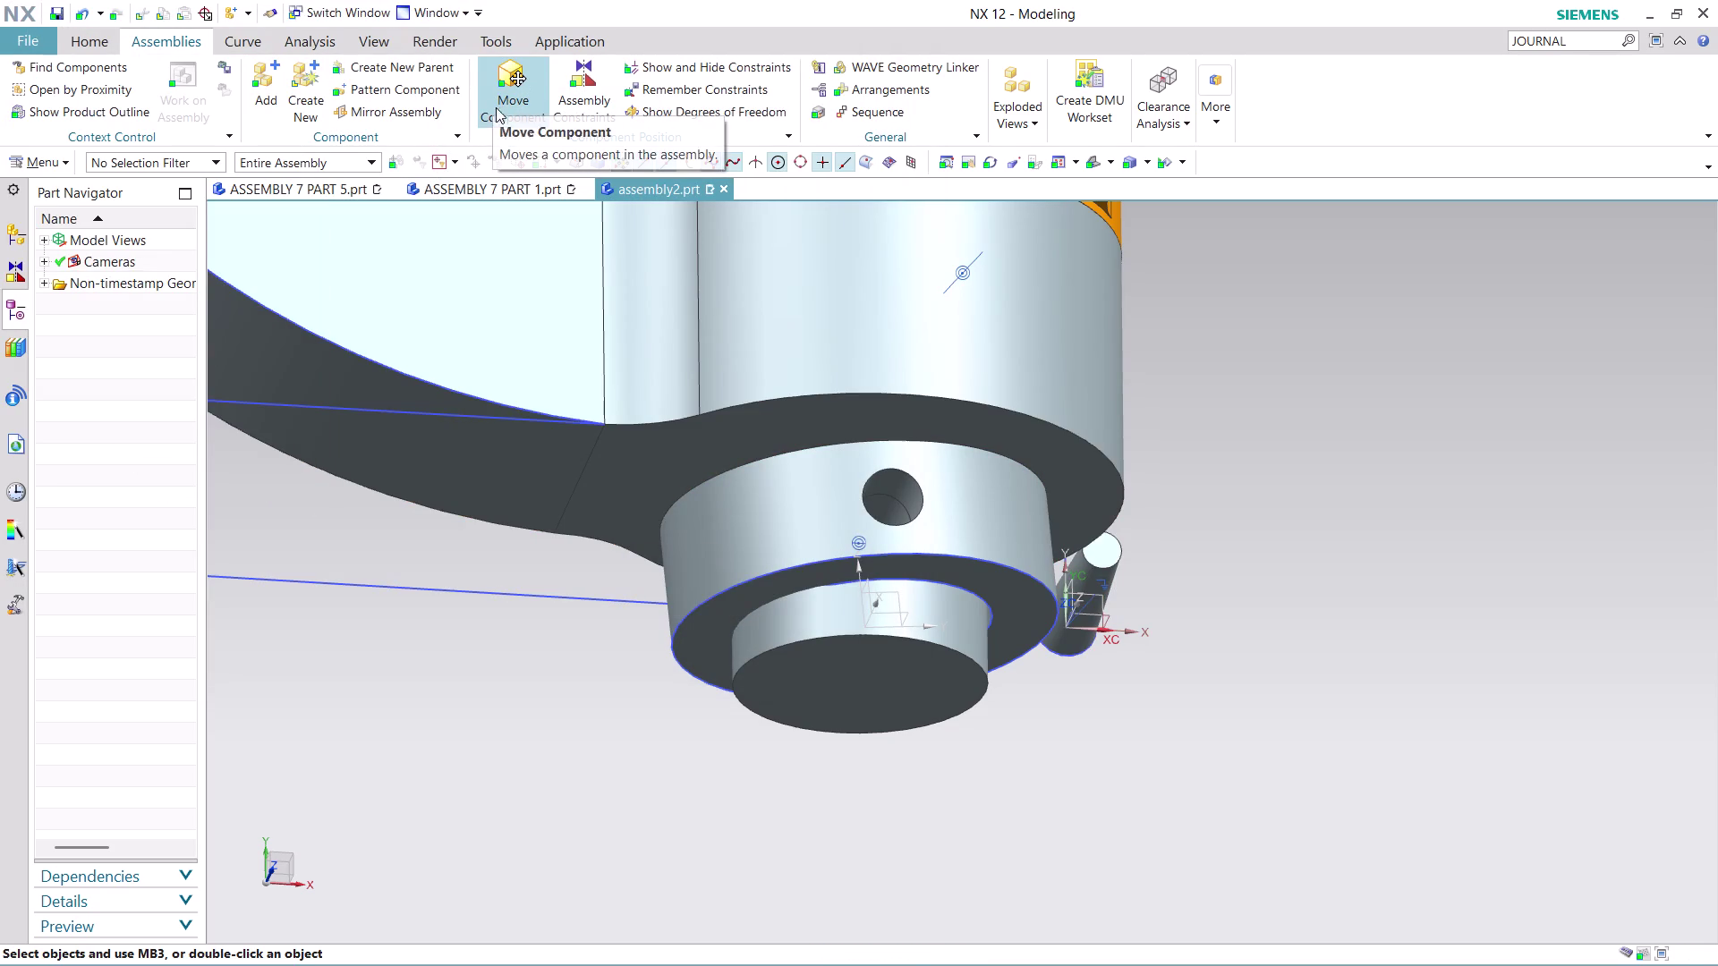
Slide the new pin along X away from the collar and raise it upward.
click(1116, 562)
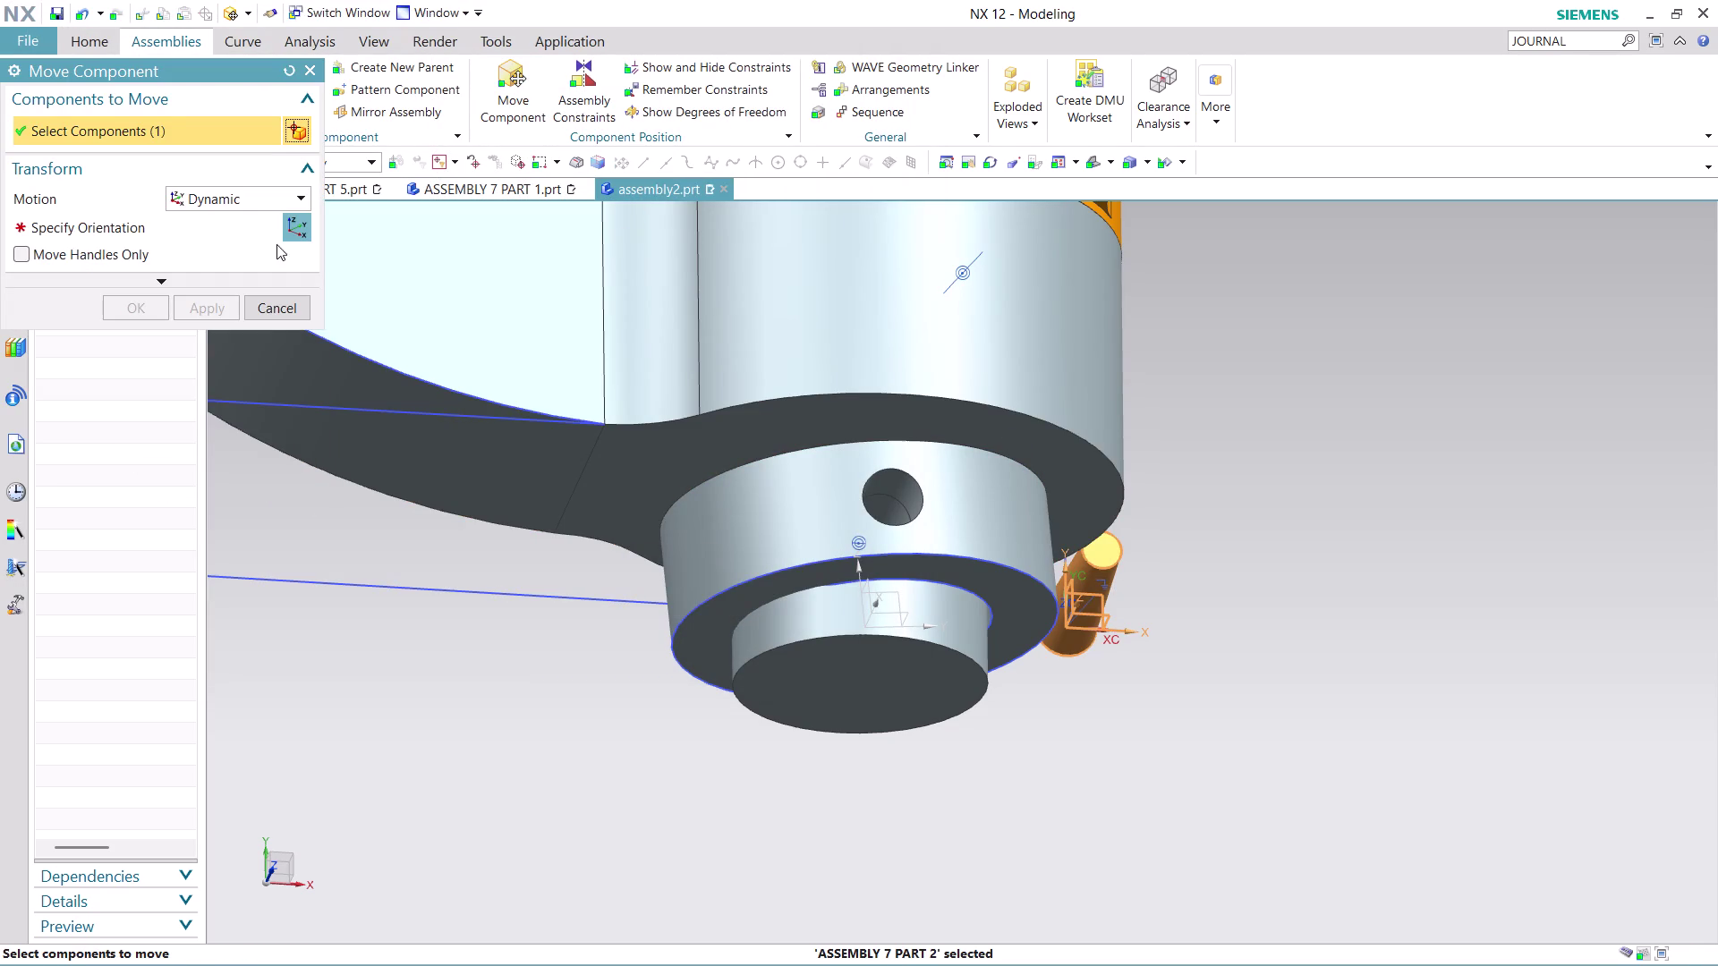
click(298, 224)
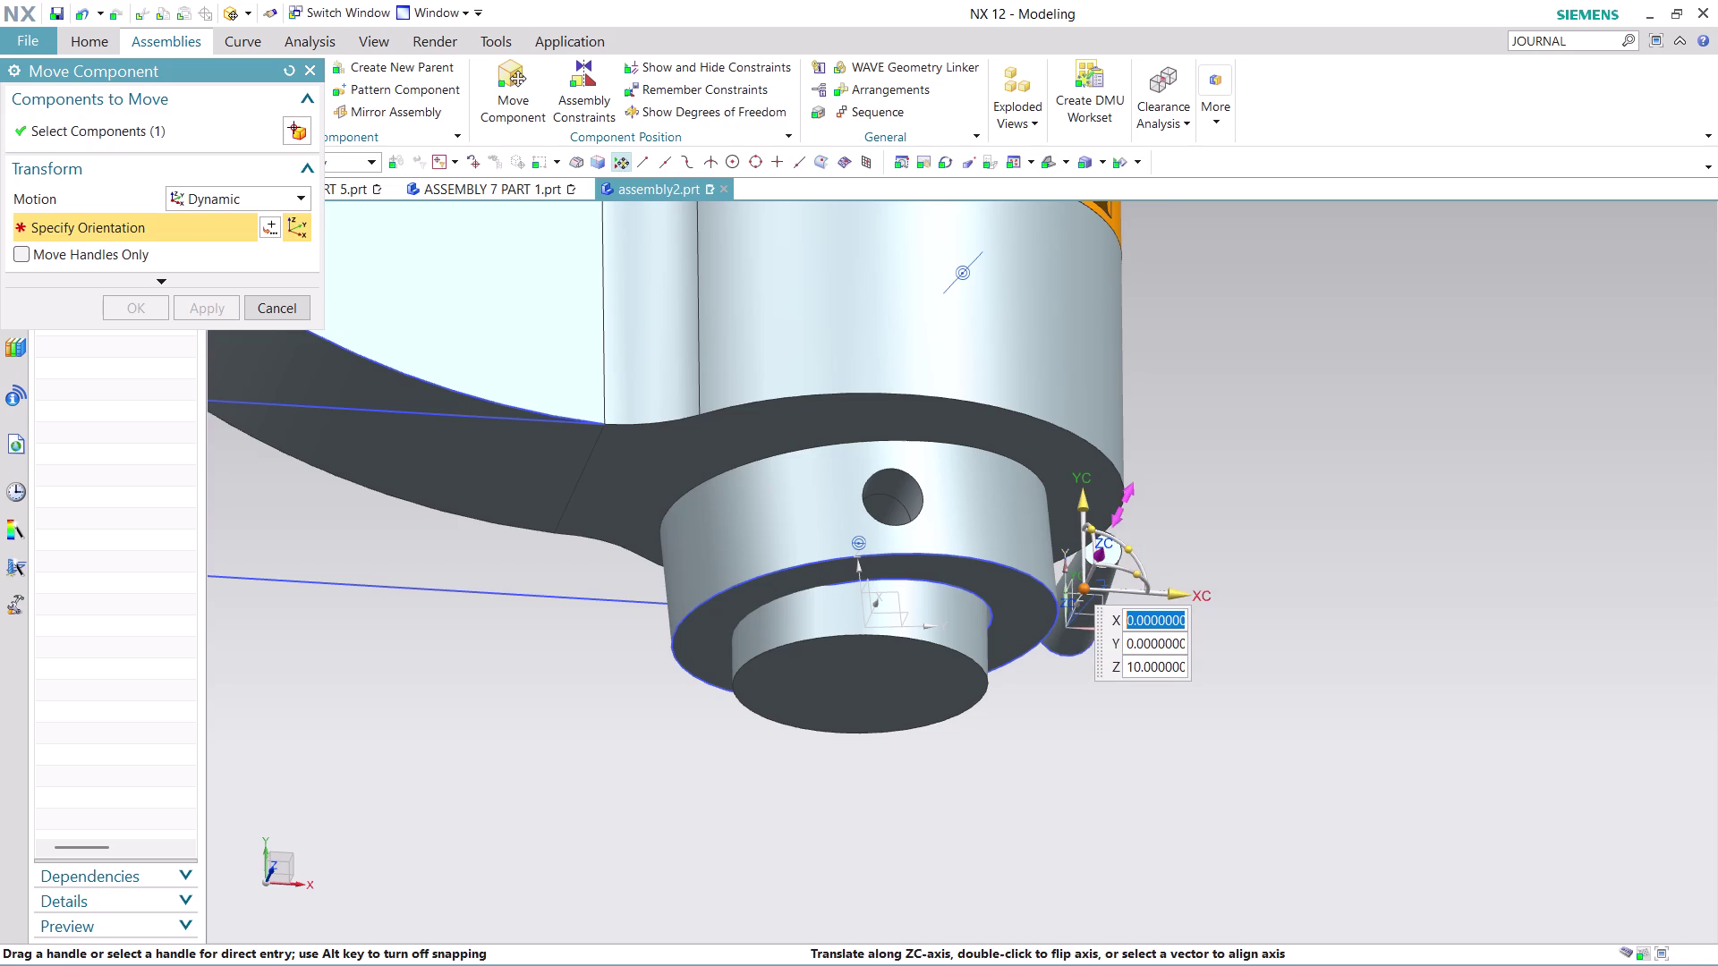
drag(1178, 594, 1238, 589)
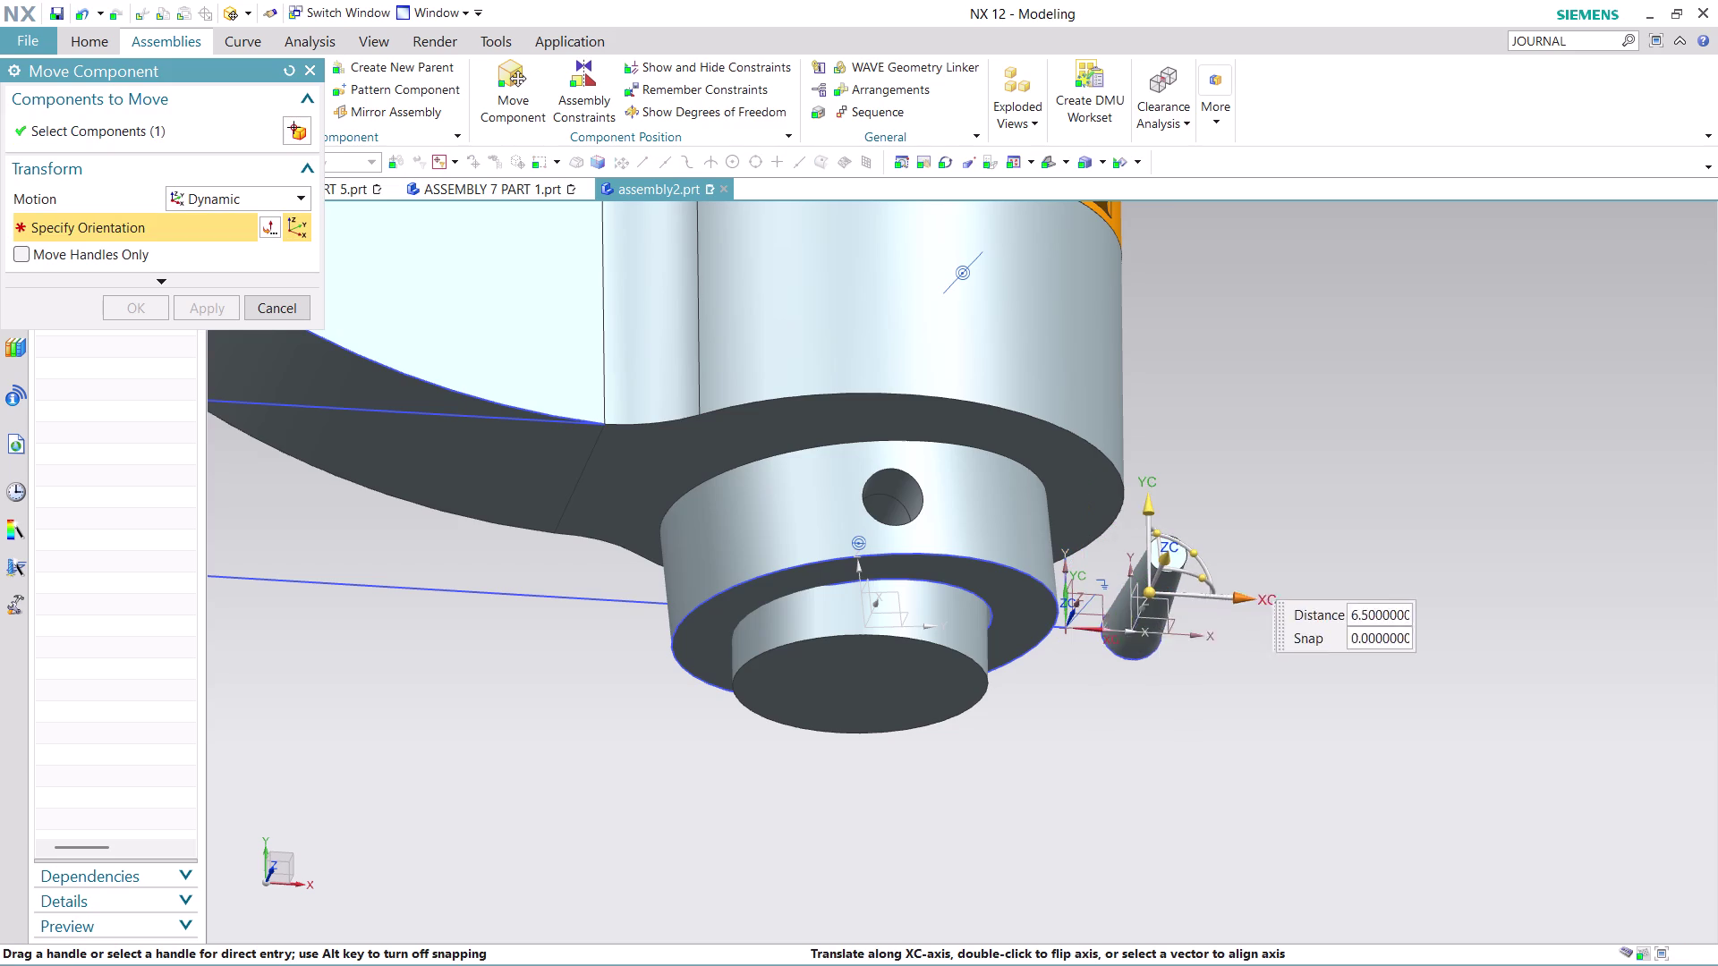
drag(1237, 589, 1323, 598)
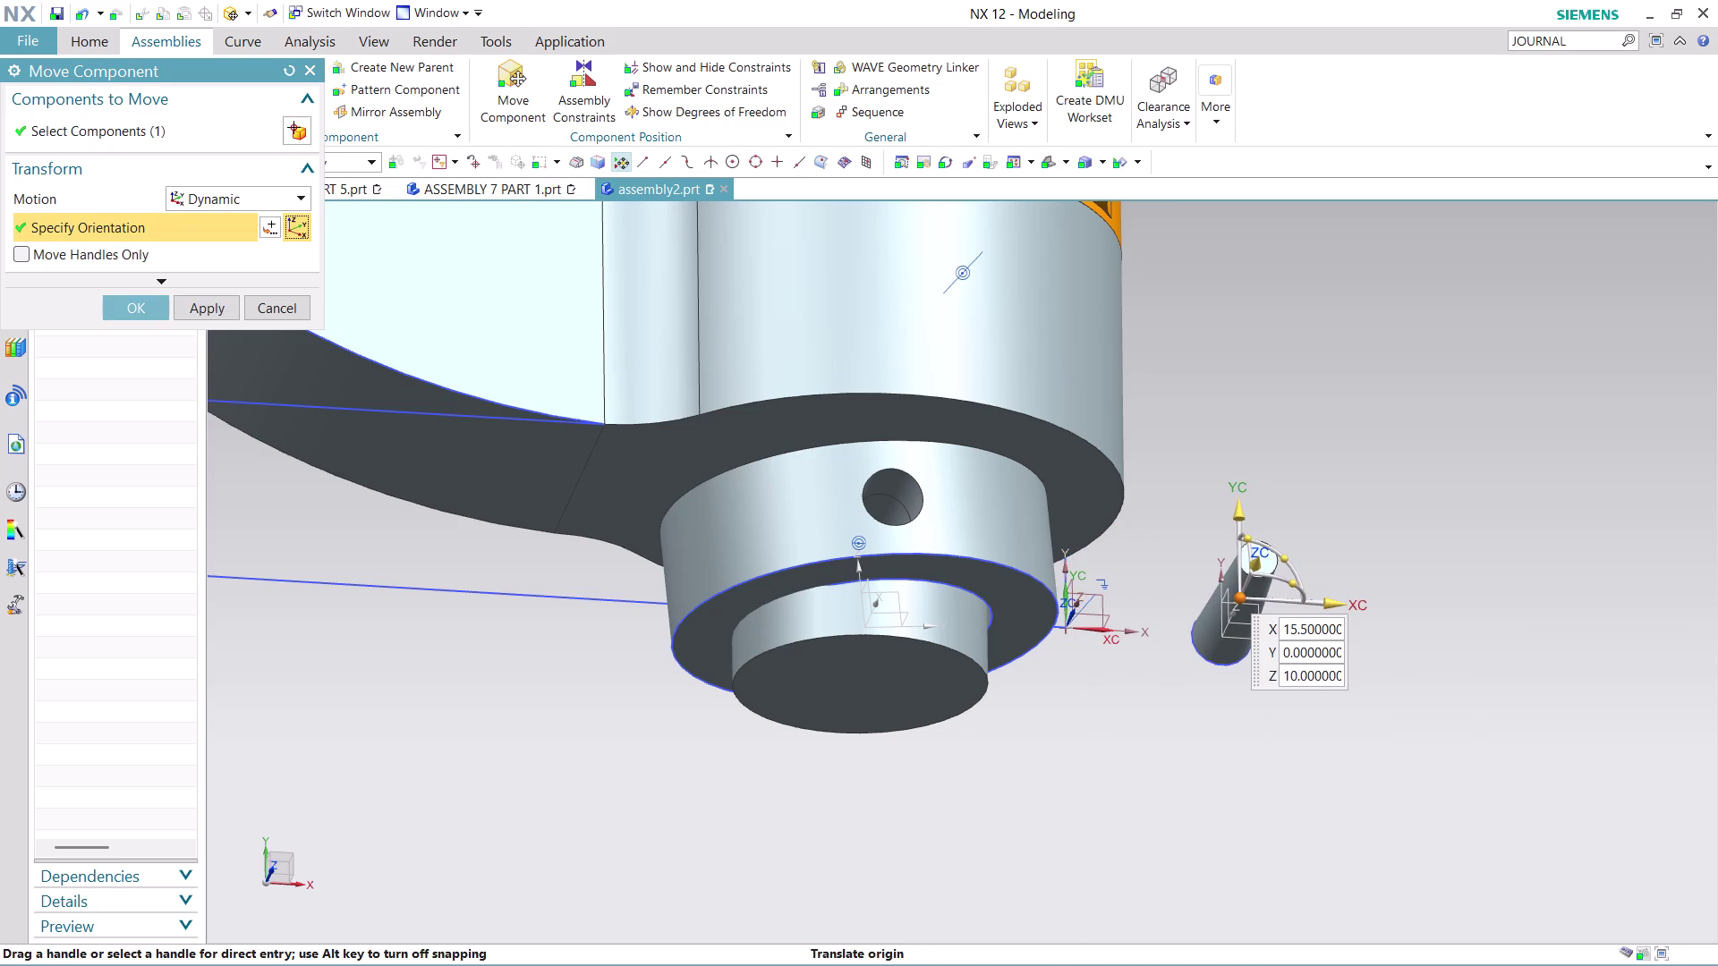
middle_drag(1076, 741, 1042, 678)
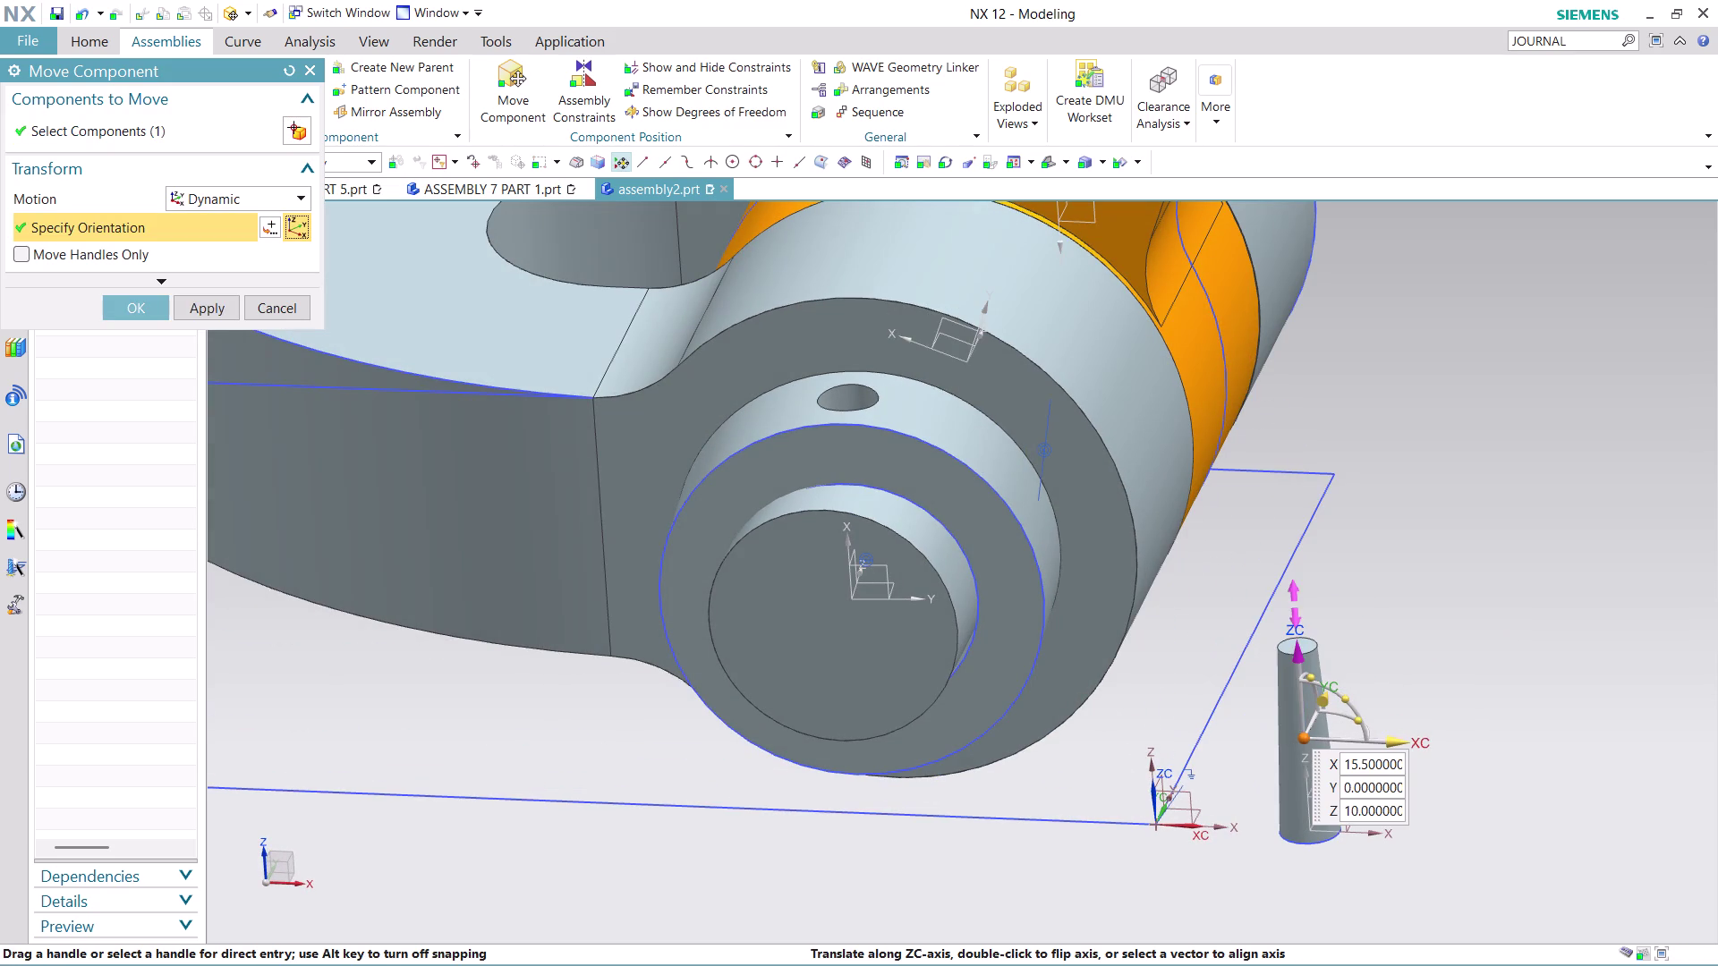
drag(1300, 663, 1180, 301)
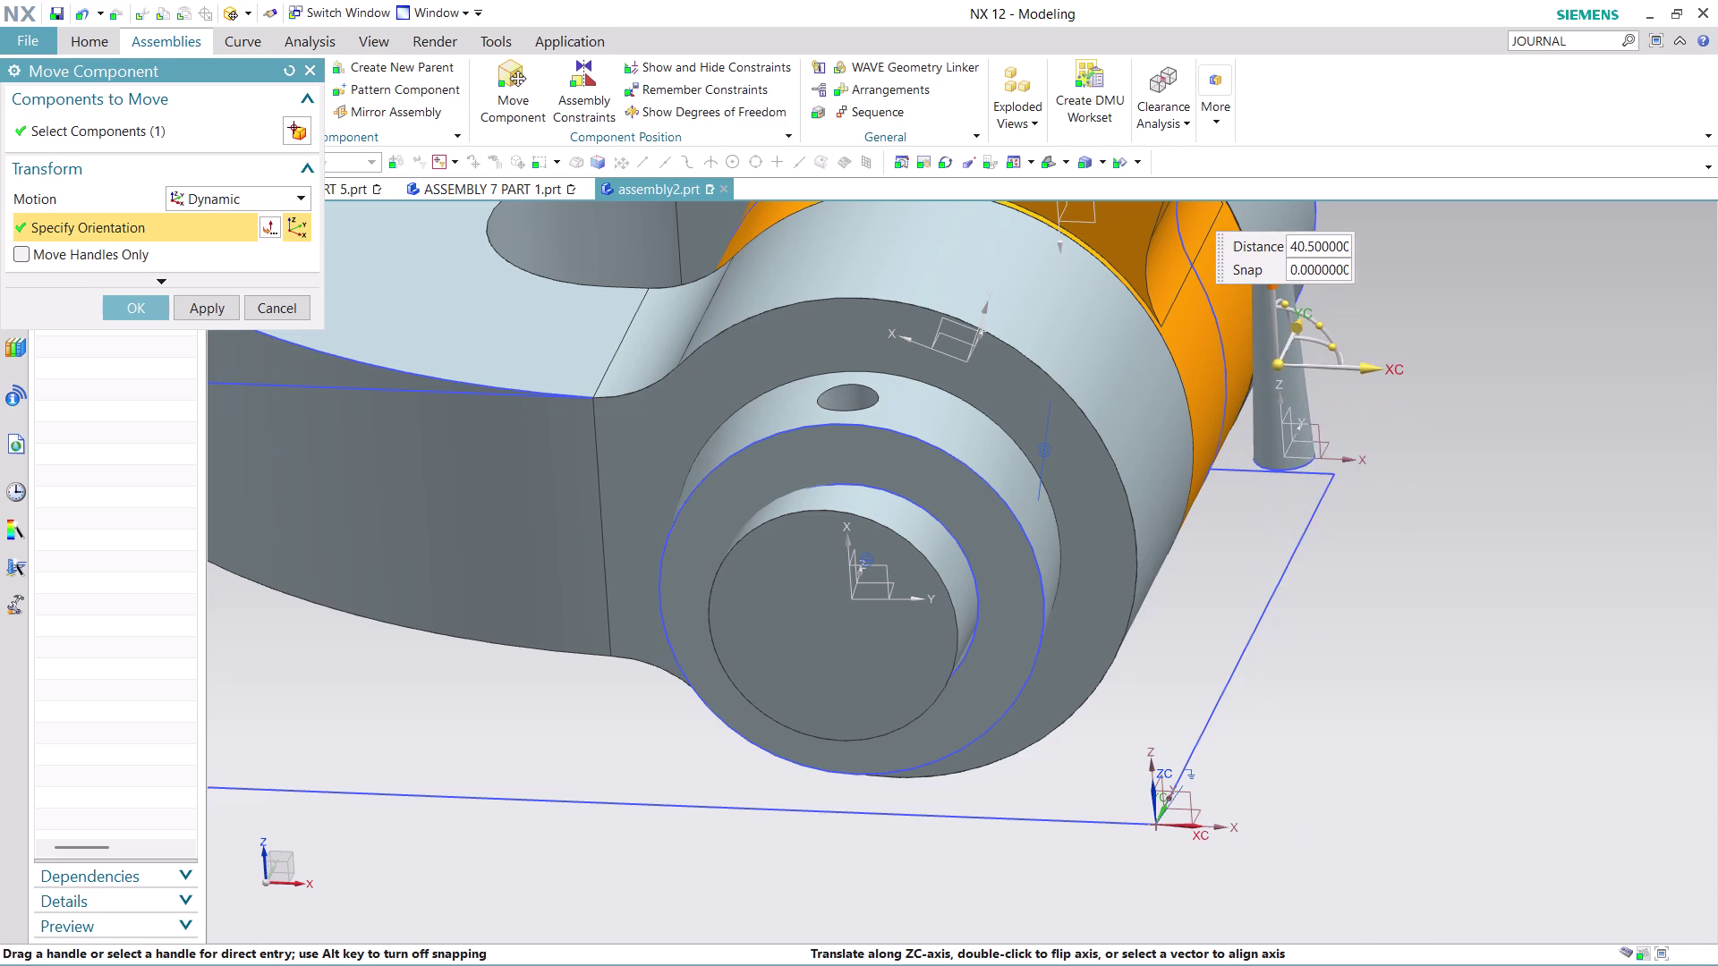
drag(1180, 301, 1180, 289)
drag(1335, 345, 1272, 291)
Tilt and rotate the pin about its X axis until it stands upright.
middle_drag(1255, 565, 1261, 567)
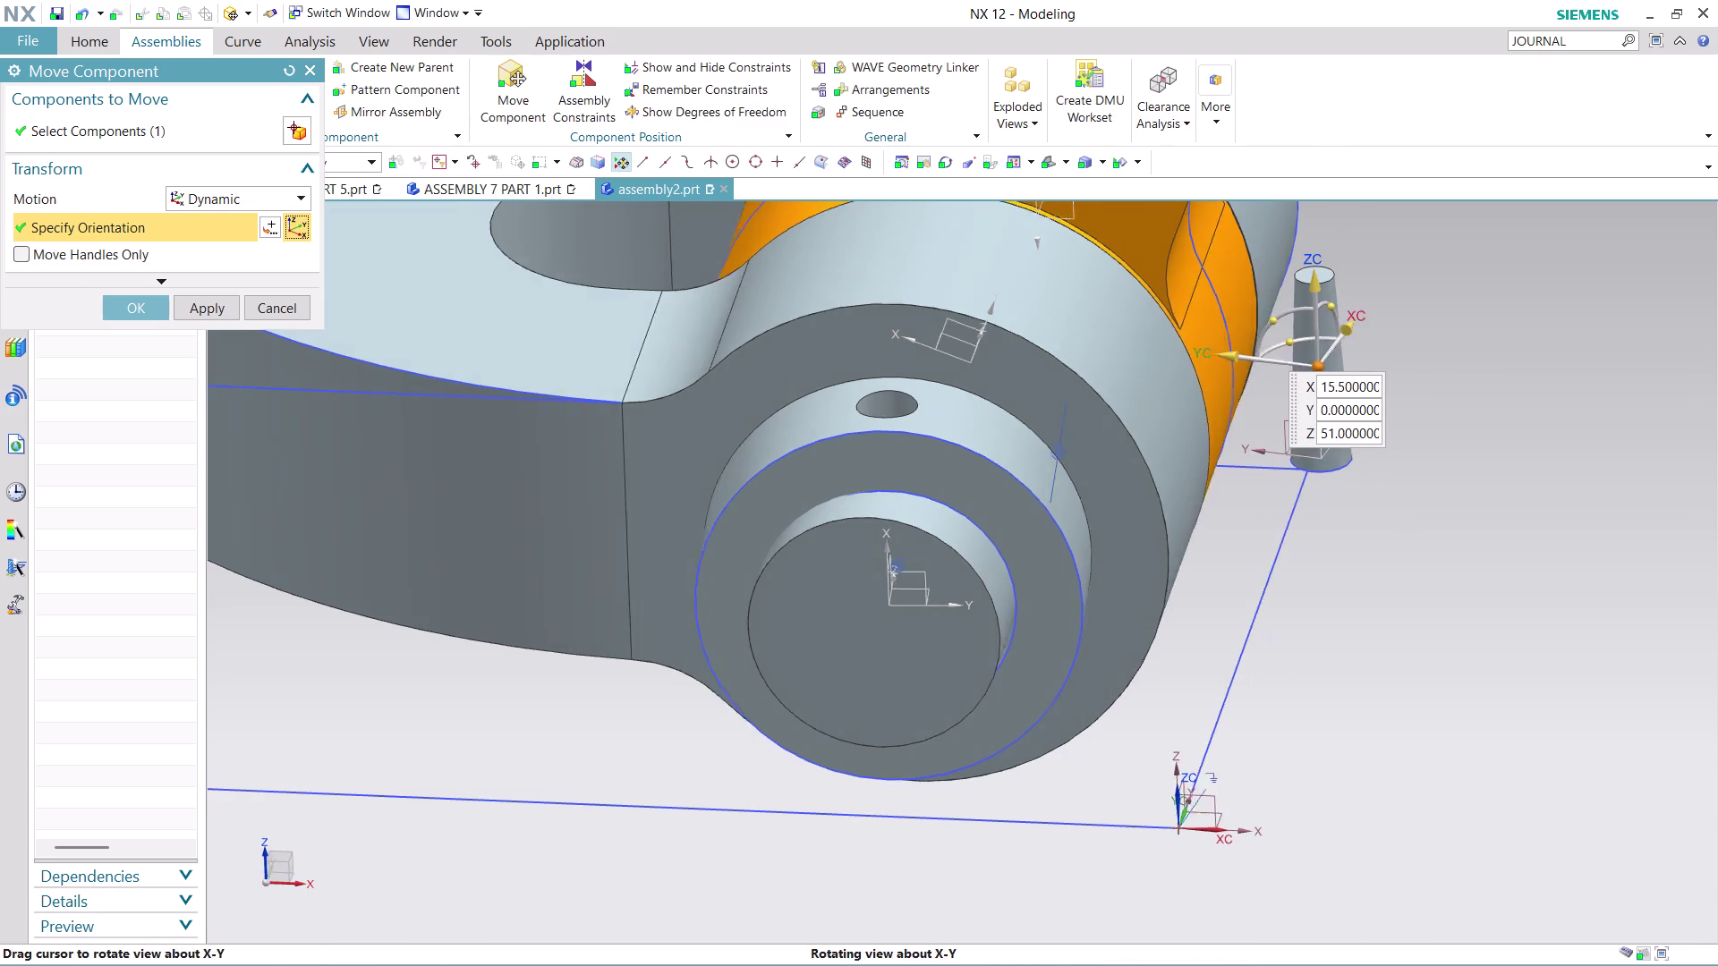
middle_drag(1261, 568, 1272, 573)
drag(1342, 347, 1305, 361)
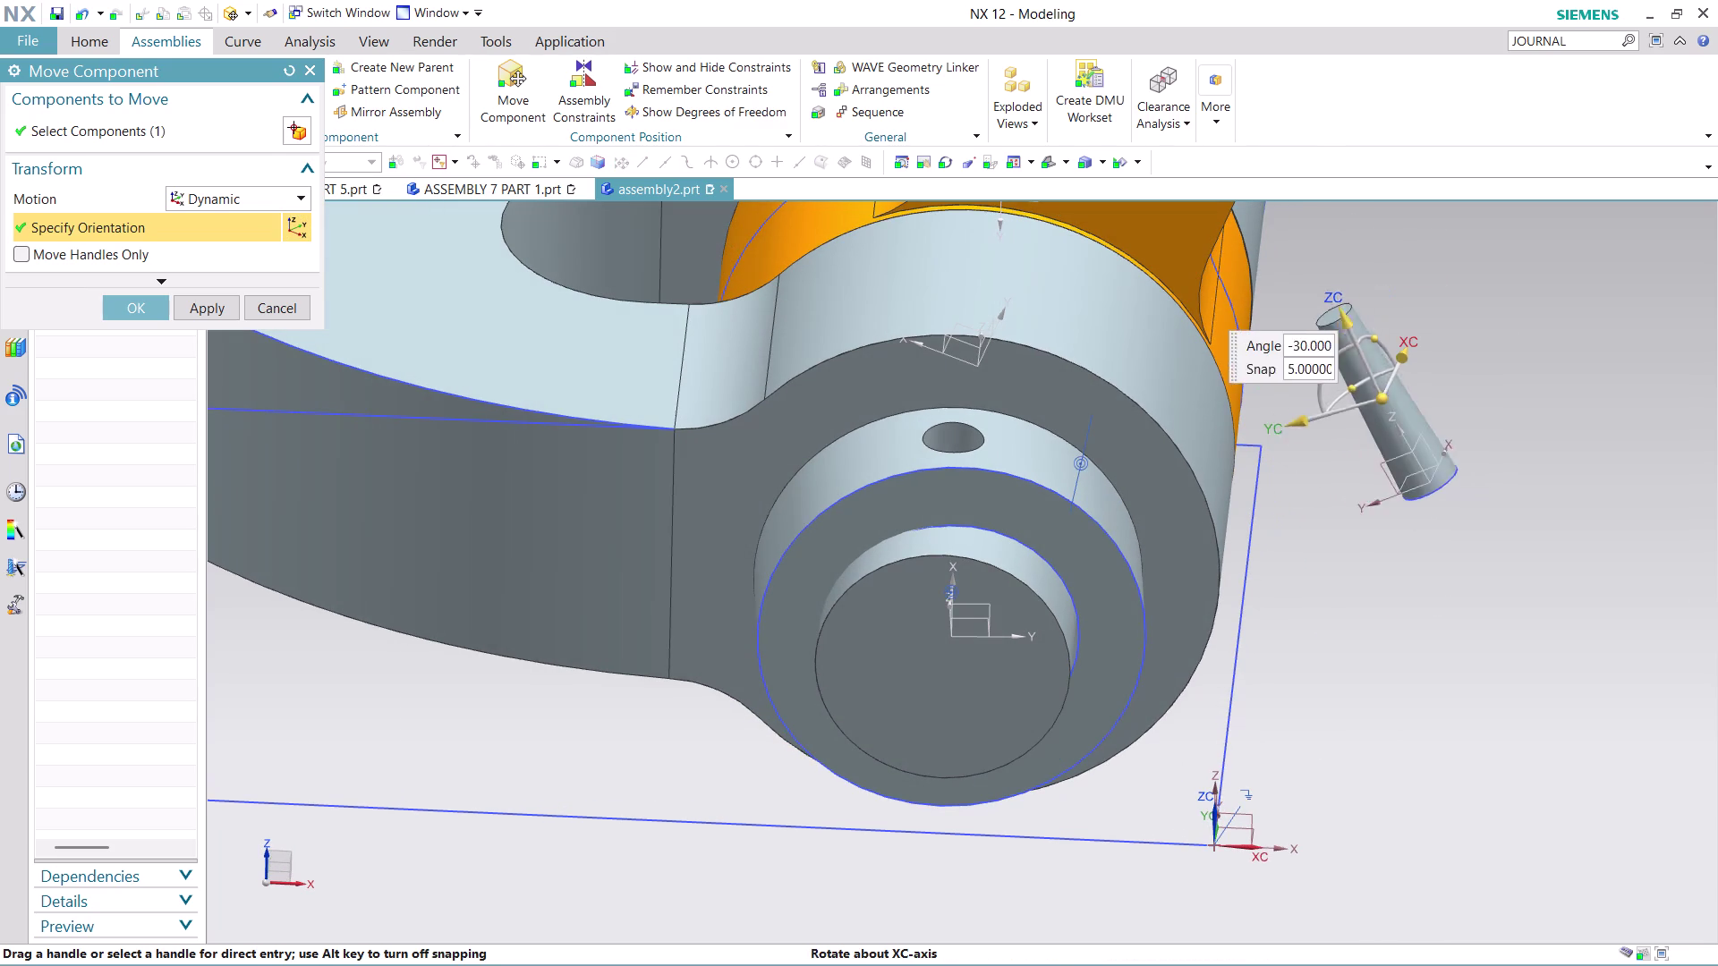
drag(1305, 361, 1303, 421)
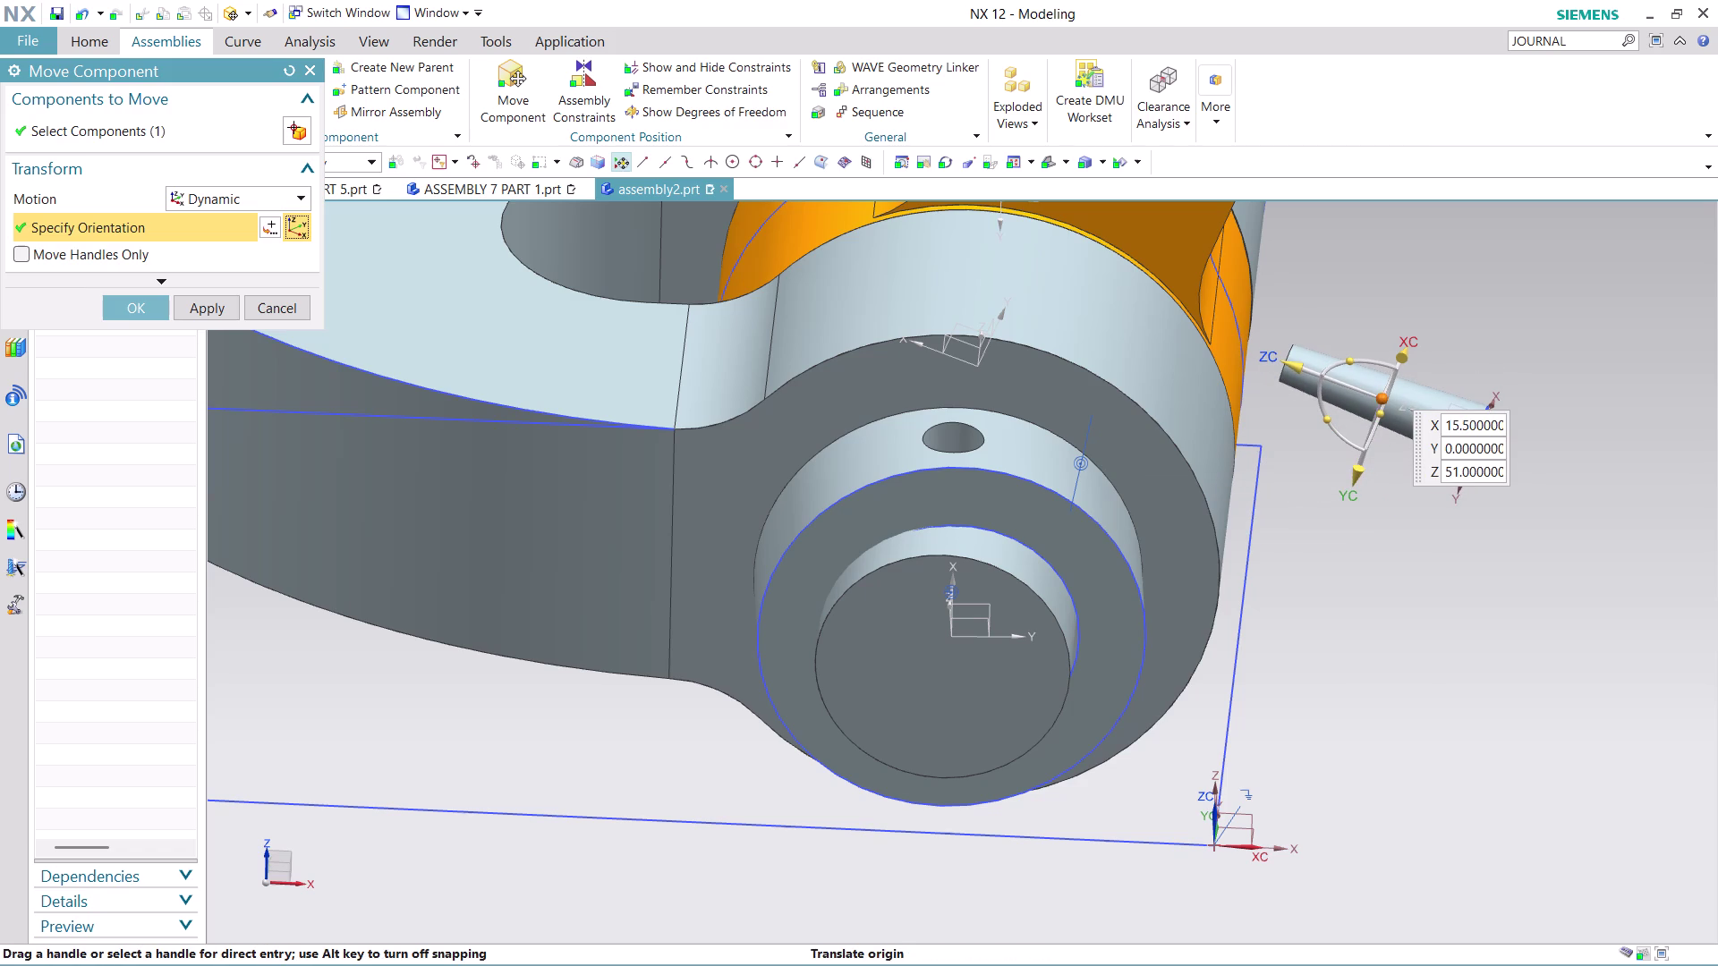
drag(1410, 348, 1348, 570)
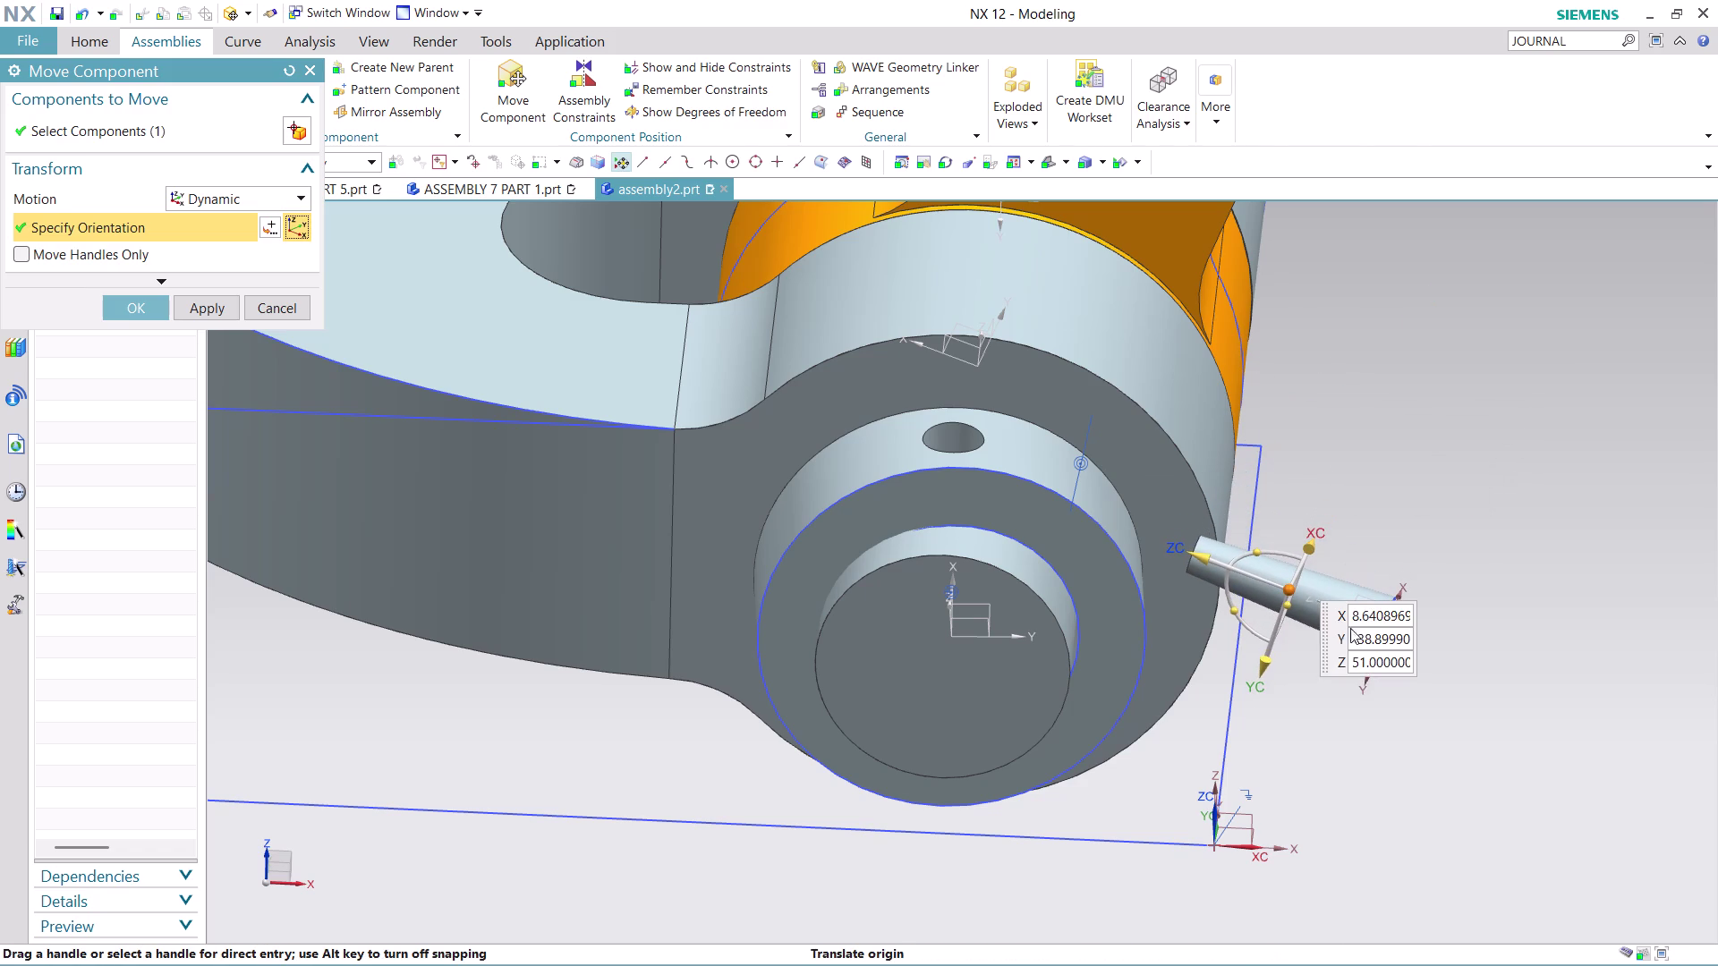
drag(1234, 612, 1288, 705)
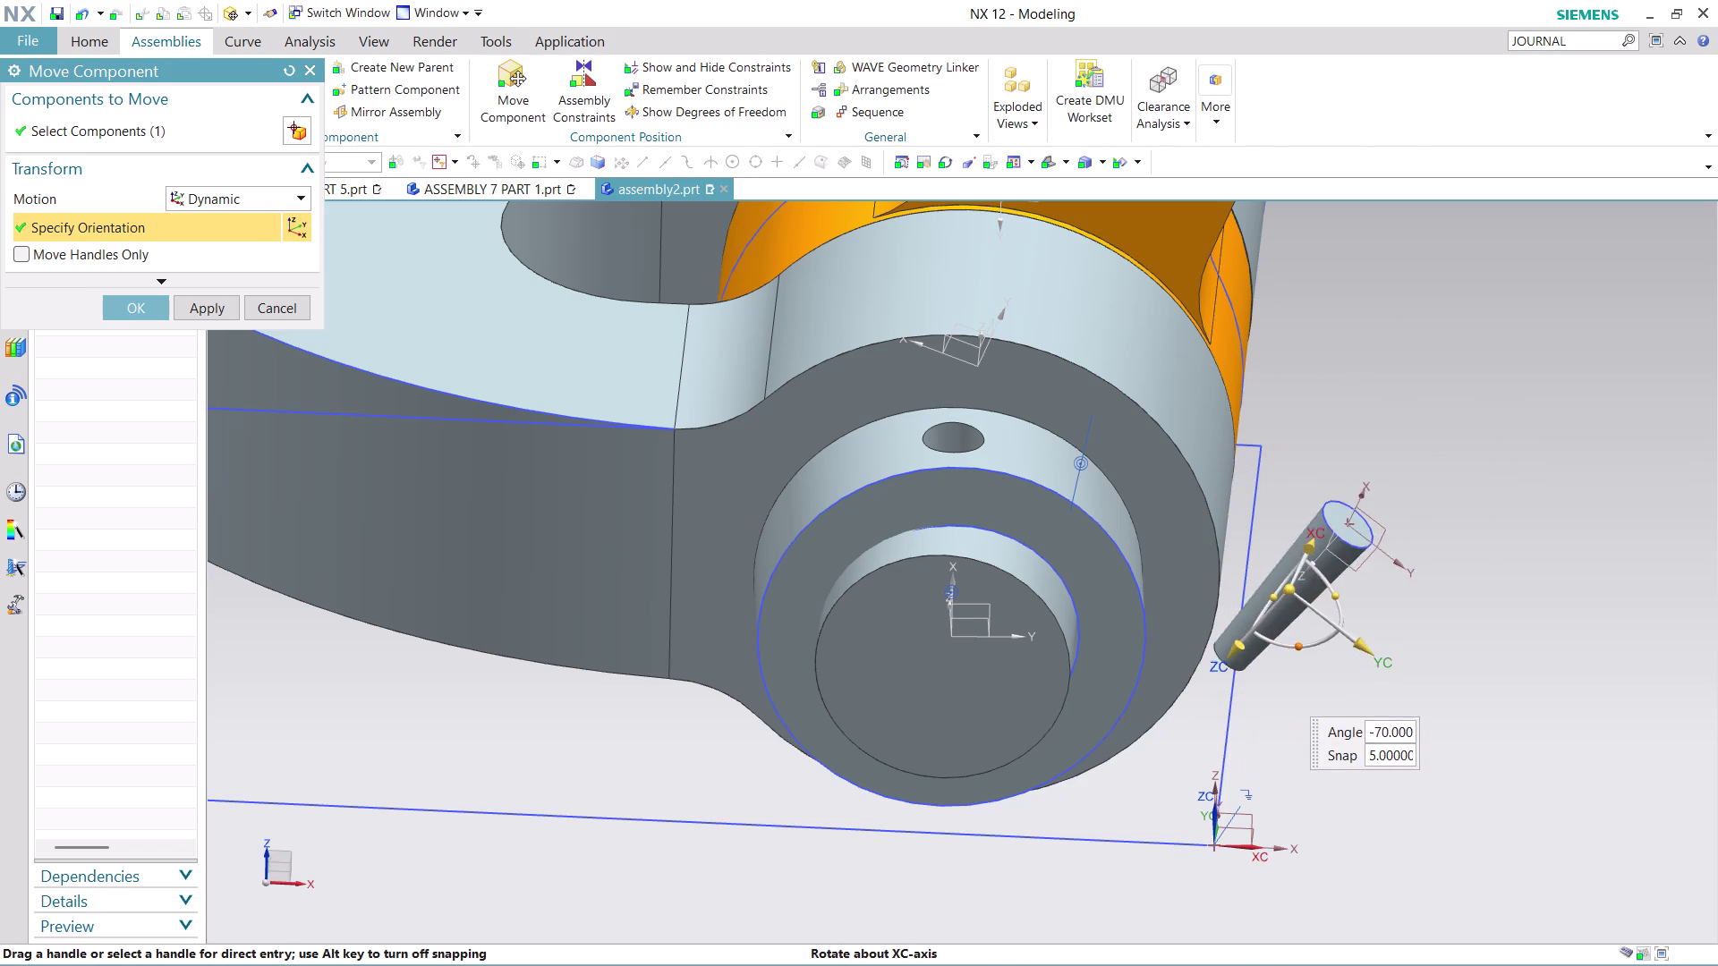
drag(1288, 706, 1403, 819)
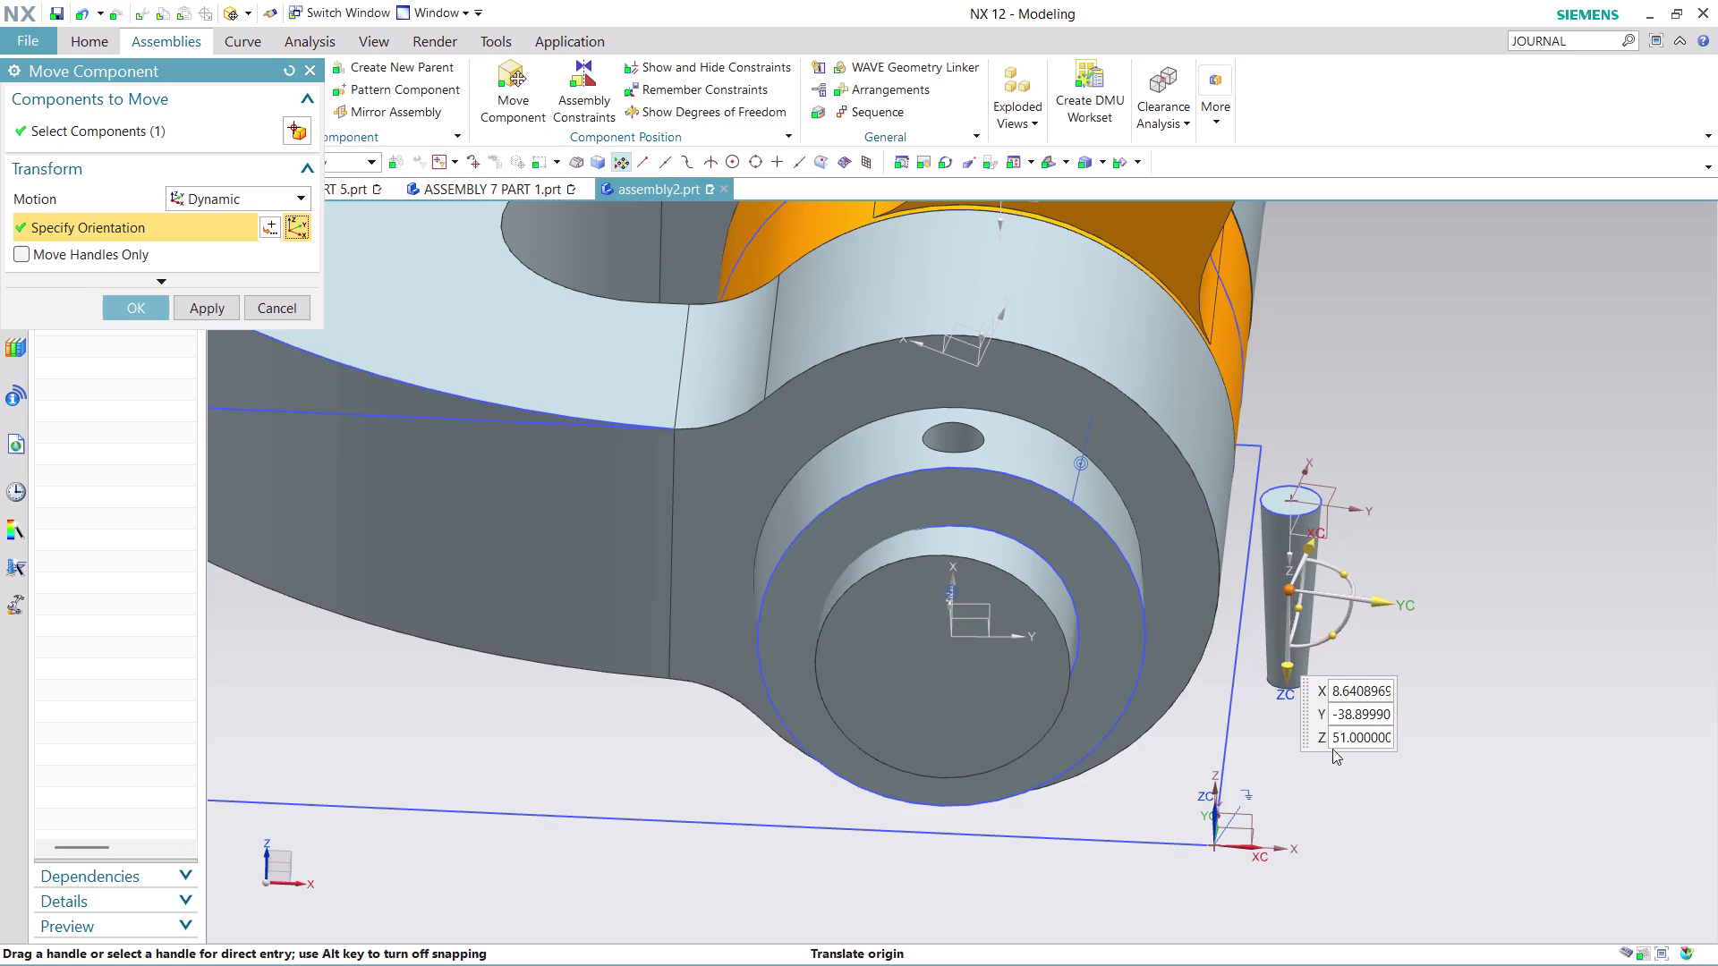
Bring the pin down over the collar, confirm the move, and inspect from the side.
drag(1283, 686, 1251, 365)
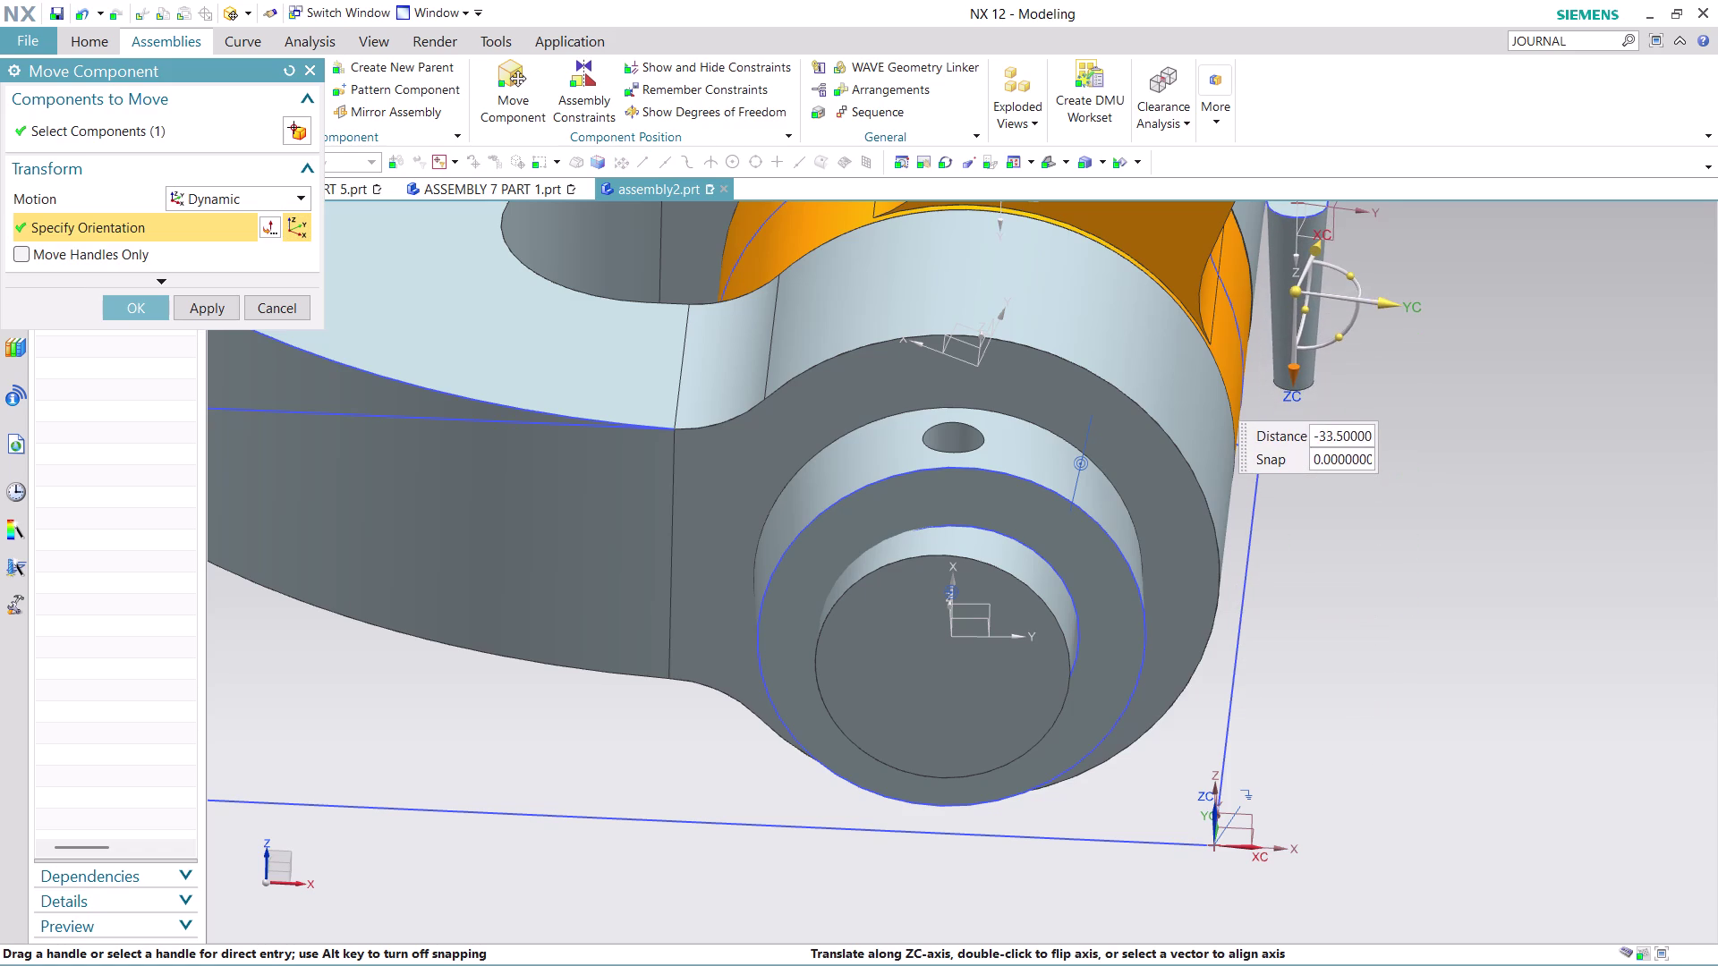
drag(1251, 366, 1253, 365)
drag(1396, 300, 1017, 346)
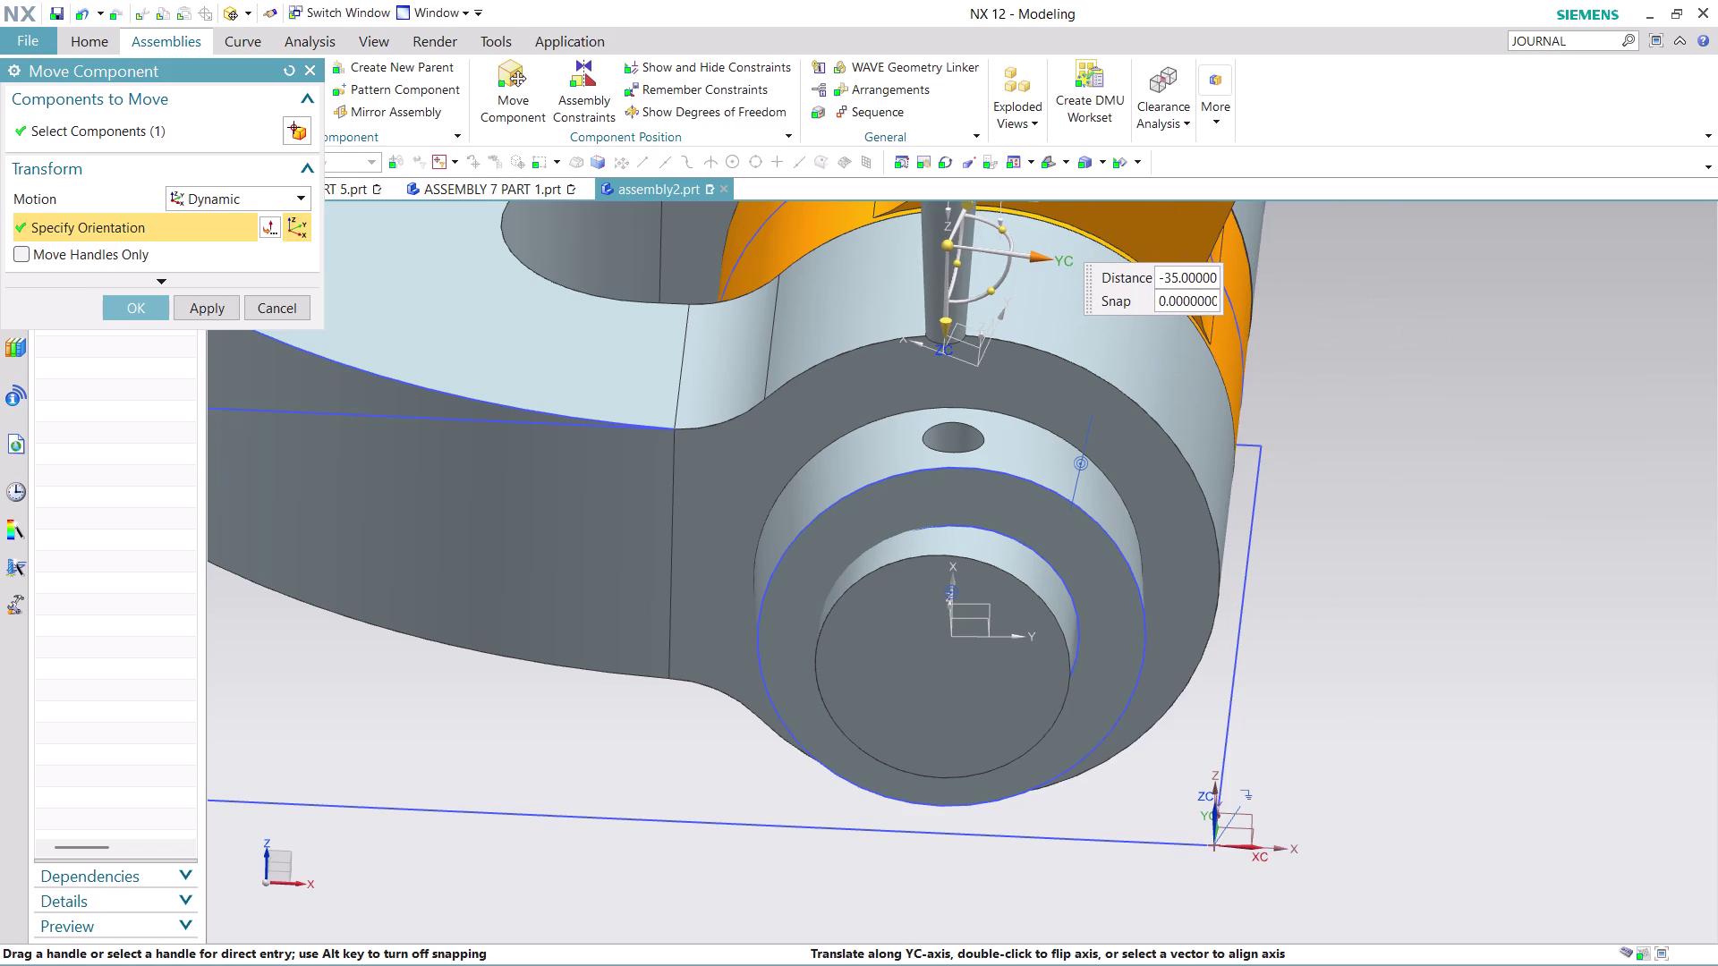
drag(1017, 347, 1017, 404)
click(1018, 404)
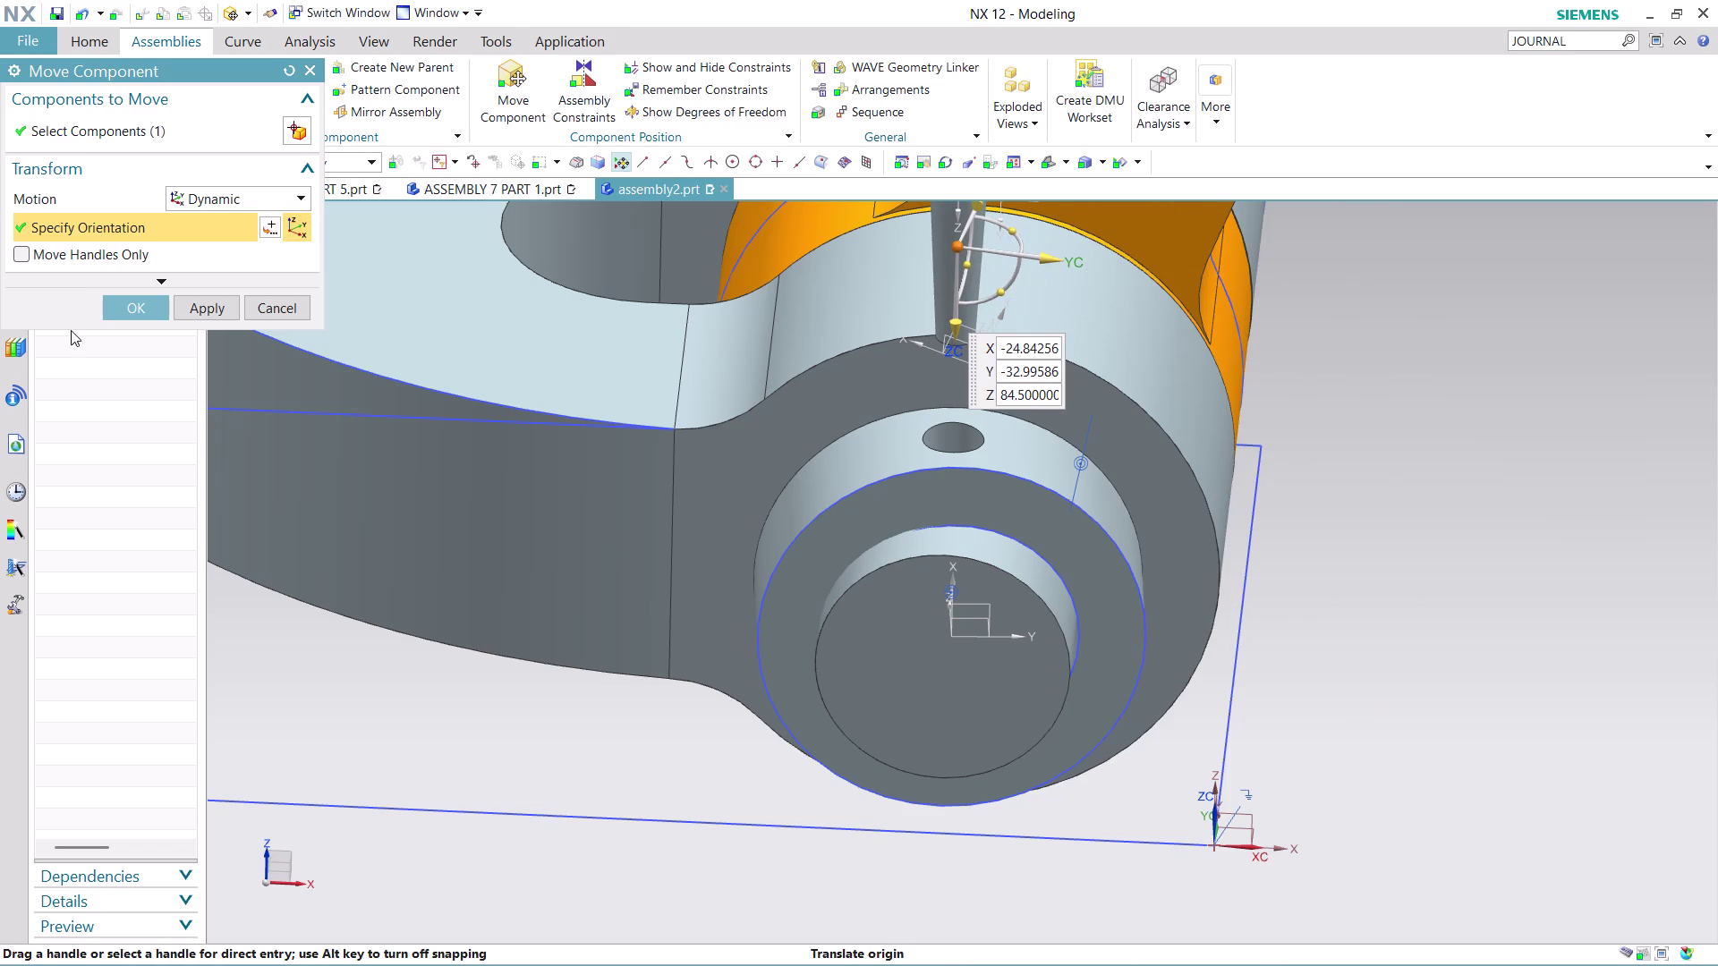
click(111, 300)
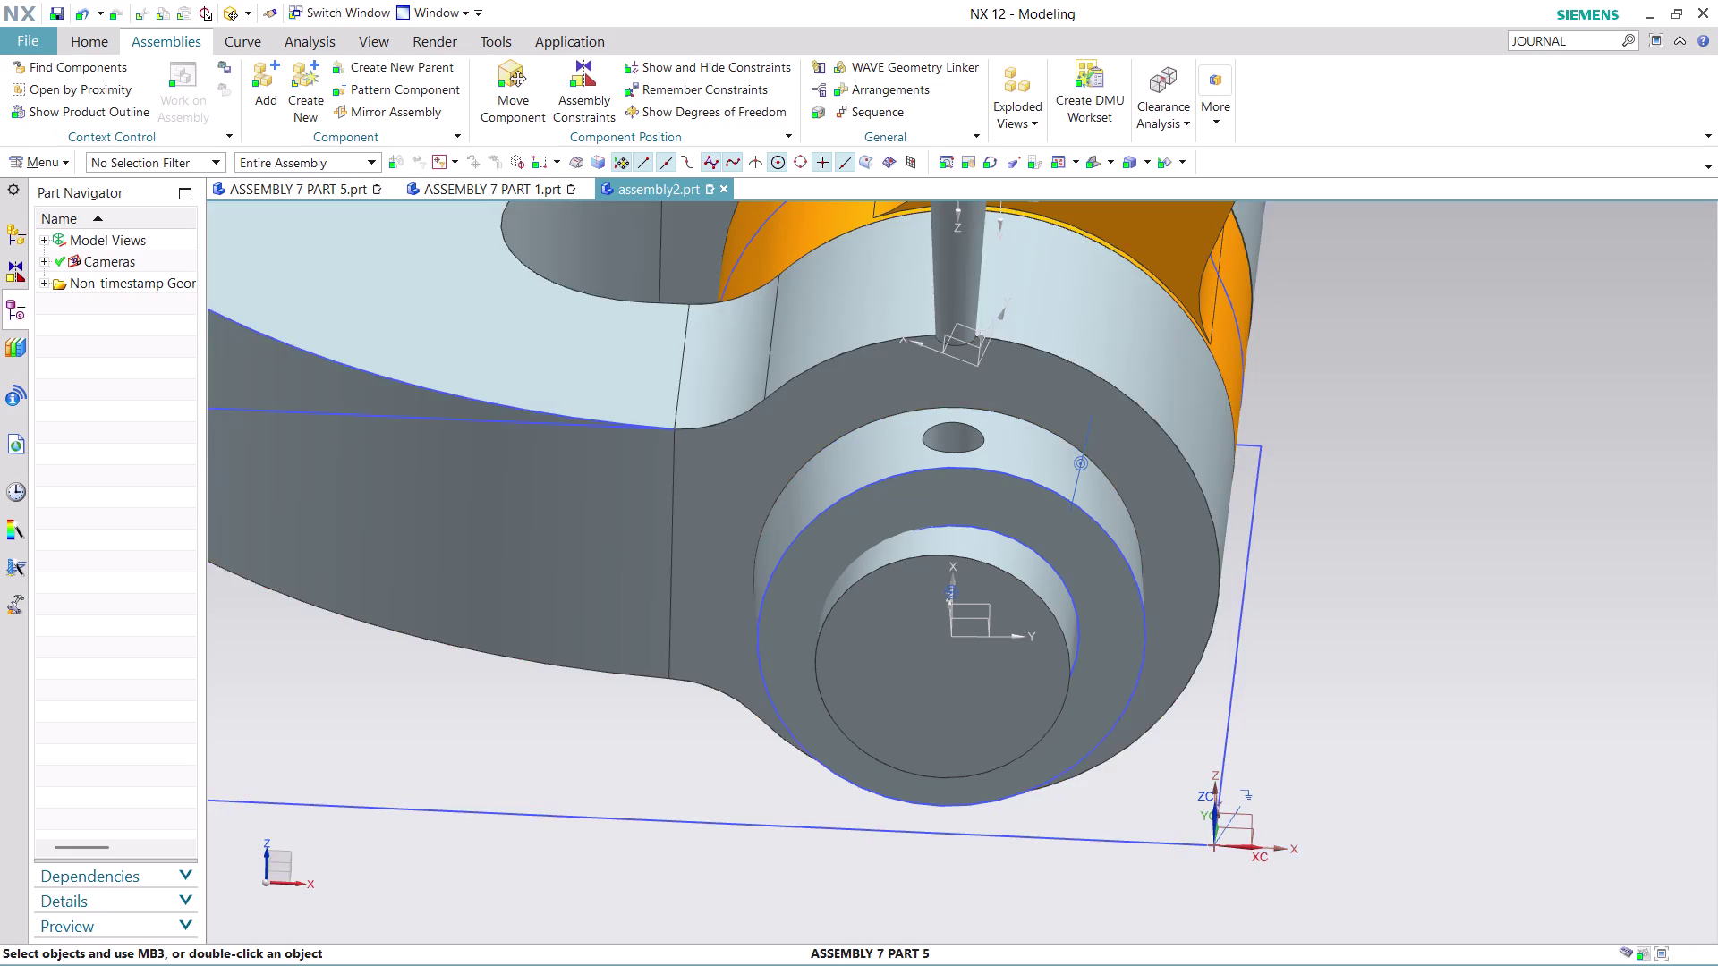
scroll(down, 3)
middle_drag(1342, 528, 1326, 448)
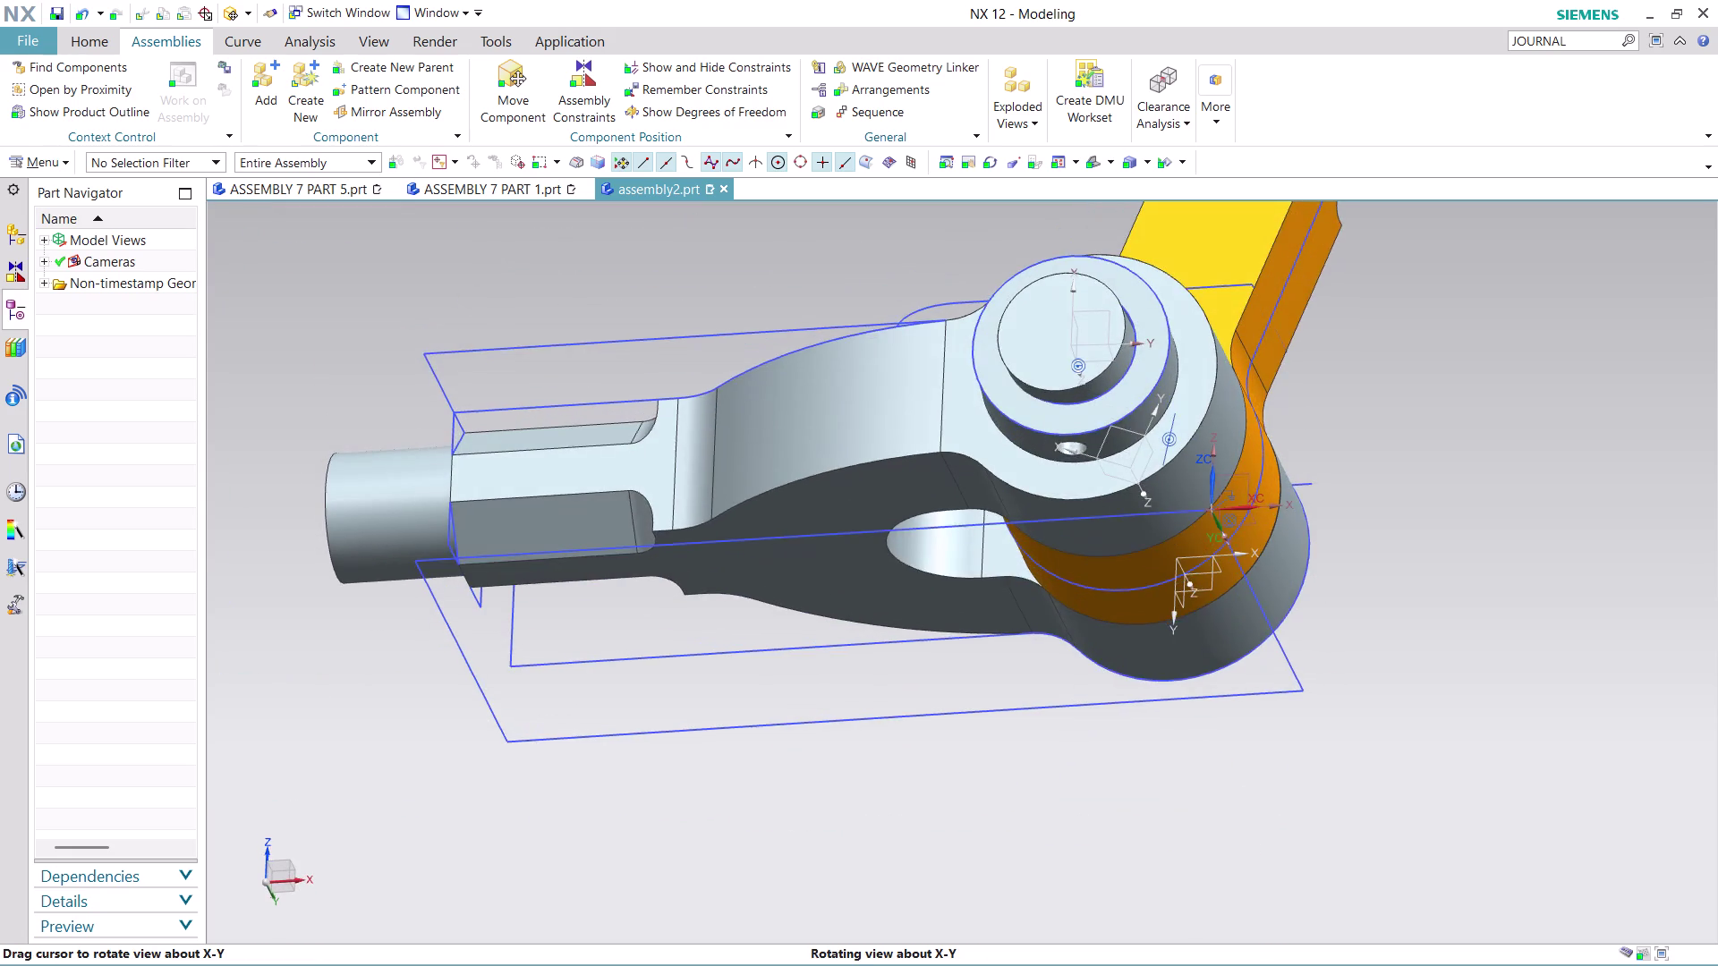
middle_drag(1326, 447, 1336, 492)
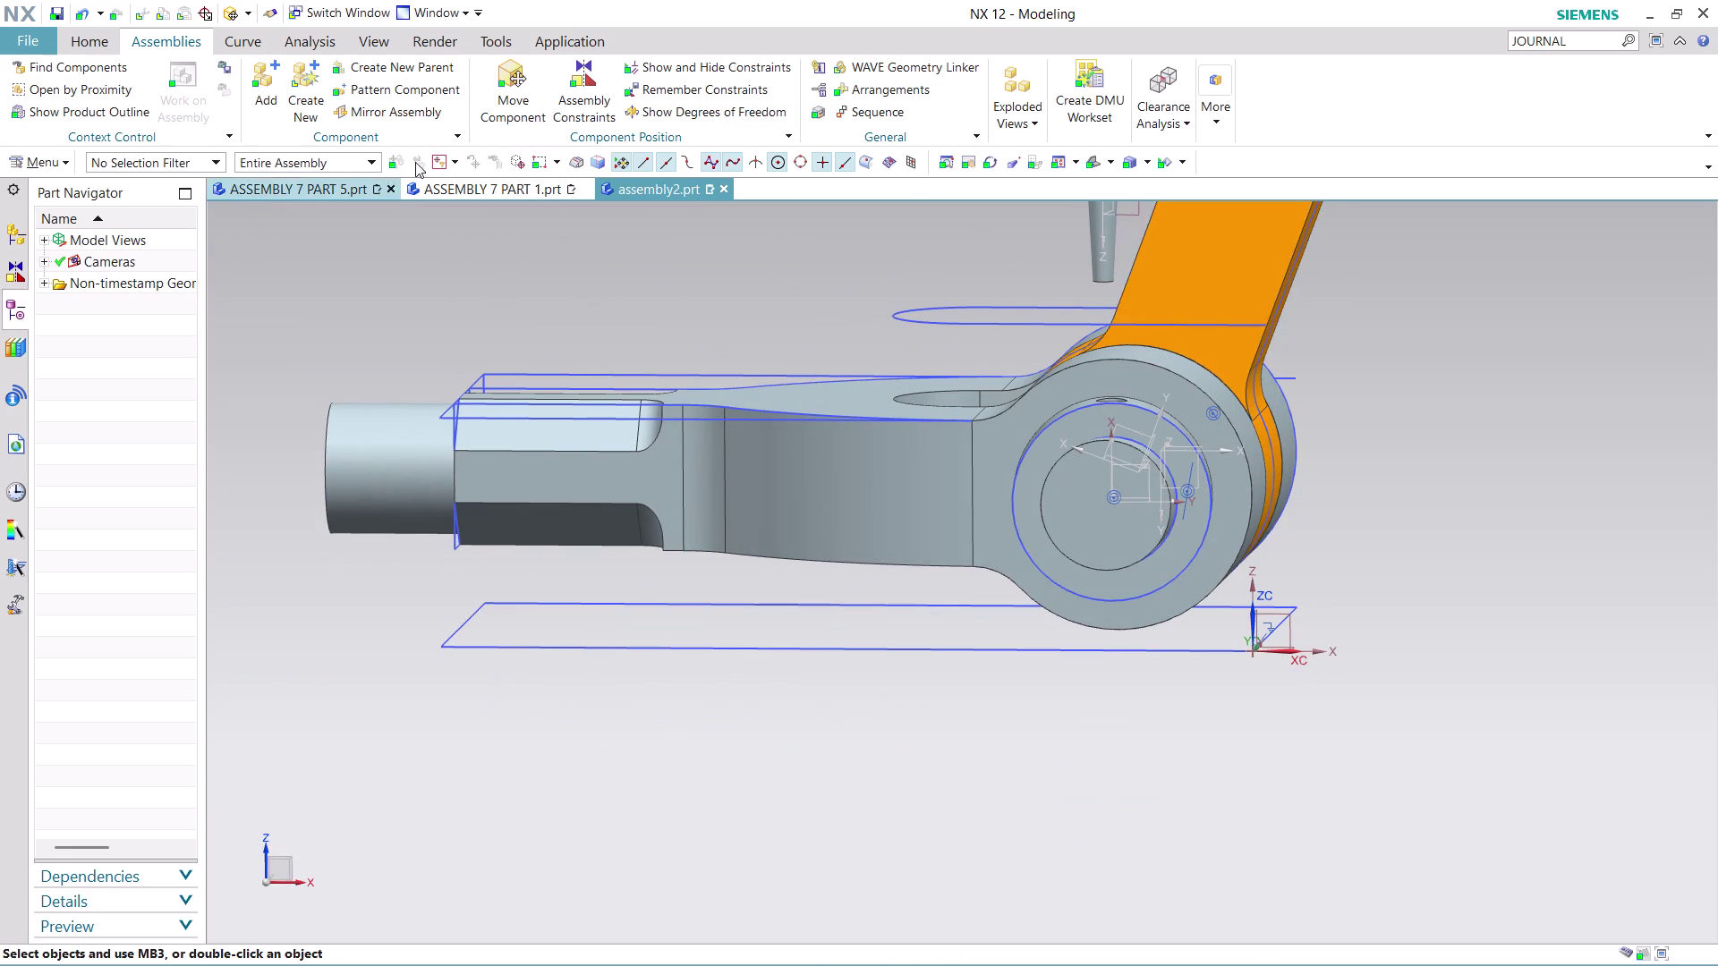
click(576, 93)
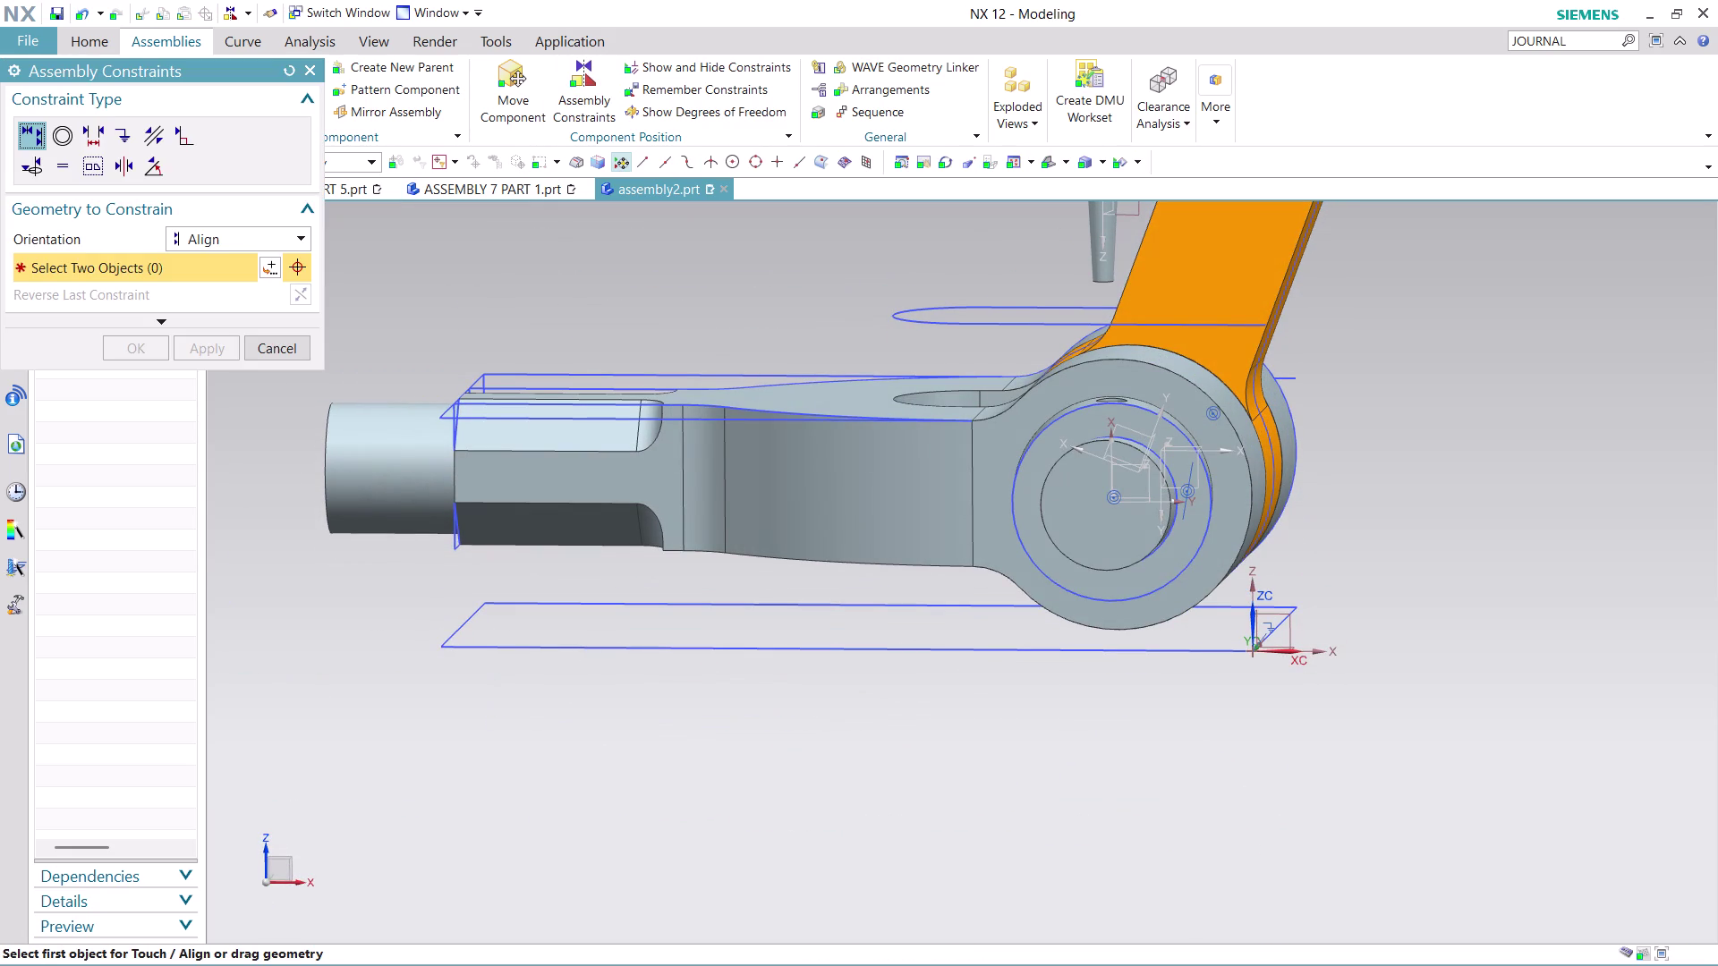
Set the constraint type to Concentric and pick a circular edge of the raised boss.
click(61, 134)
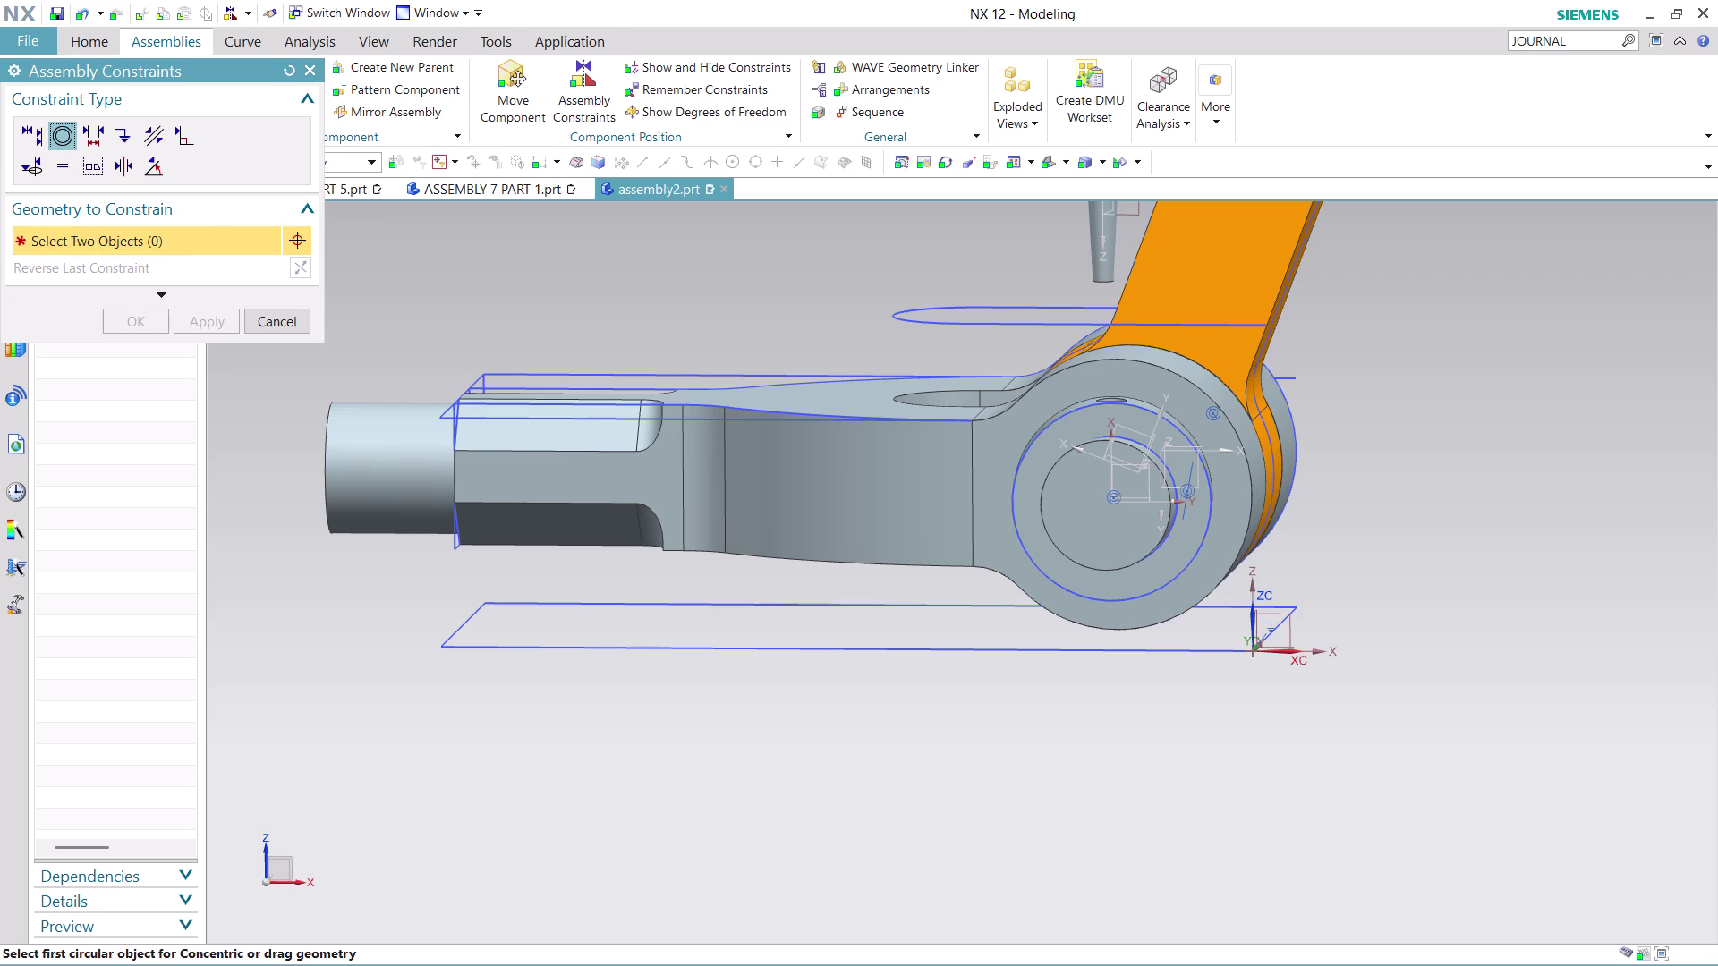
middle_drag(1550, 407, 1549, 381)
scroll(down, 3)
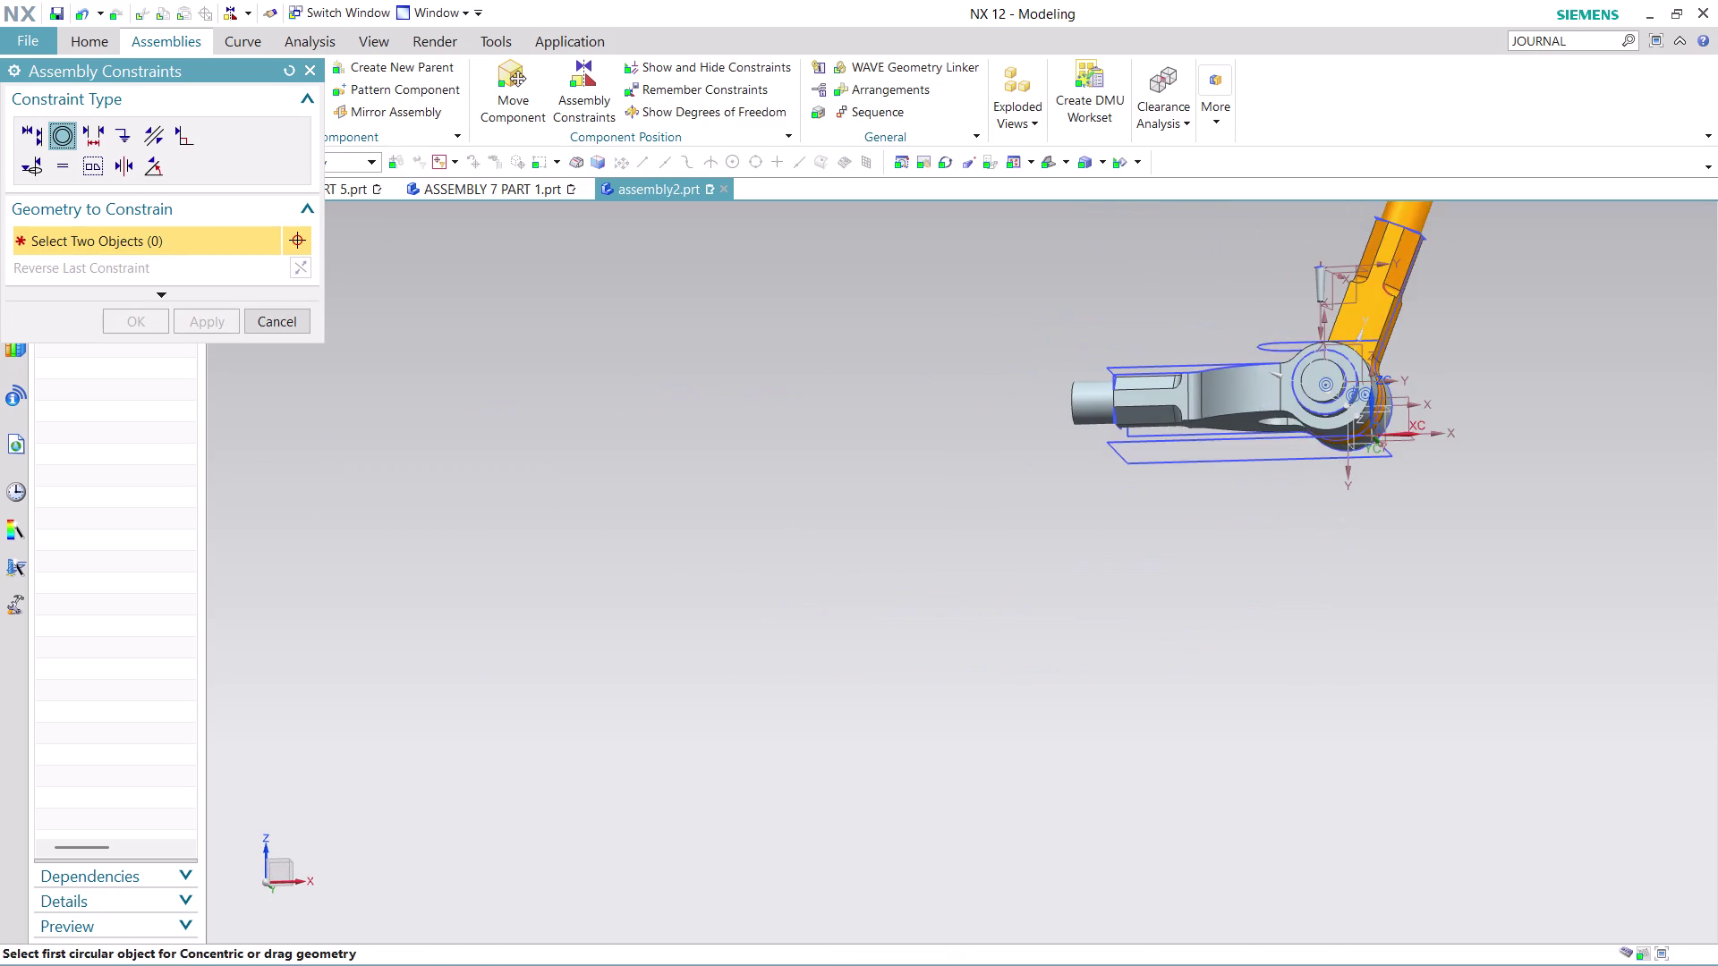
scroll(up, 3)
middle_drag(1466, 357, 1461, 326)
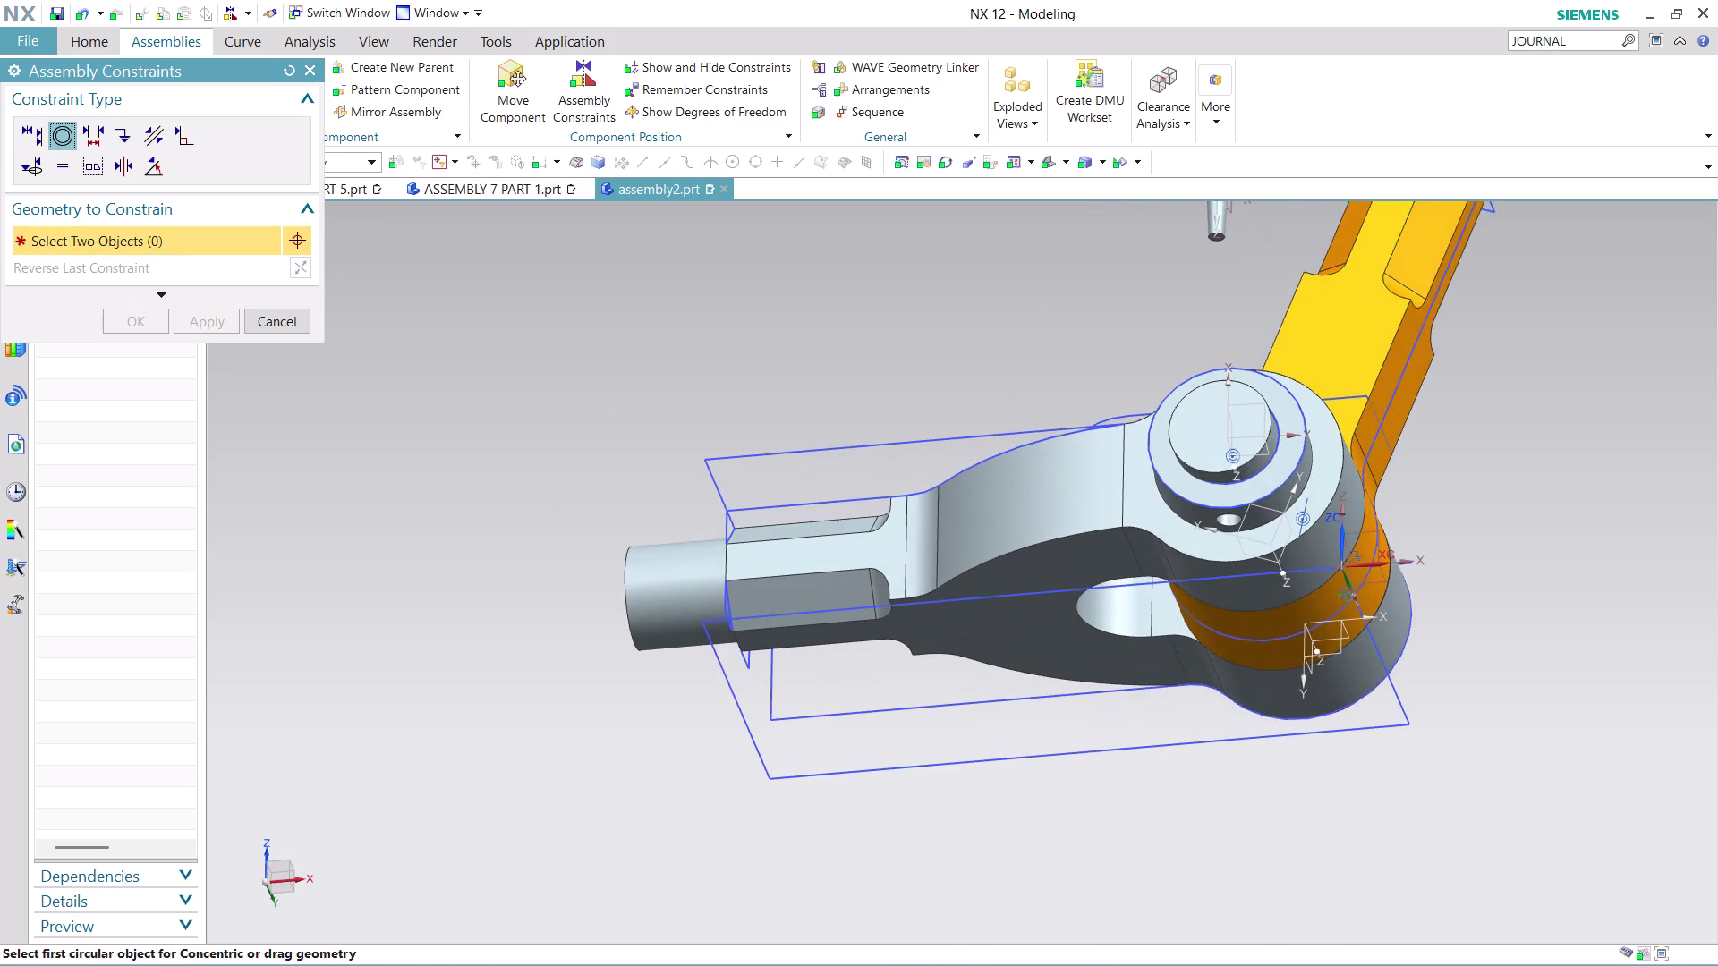
scroll(up, 3)
scroll(down, 3)
scroll(up, 3)
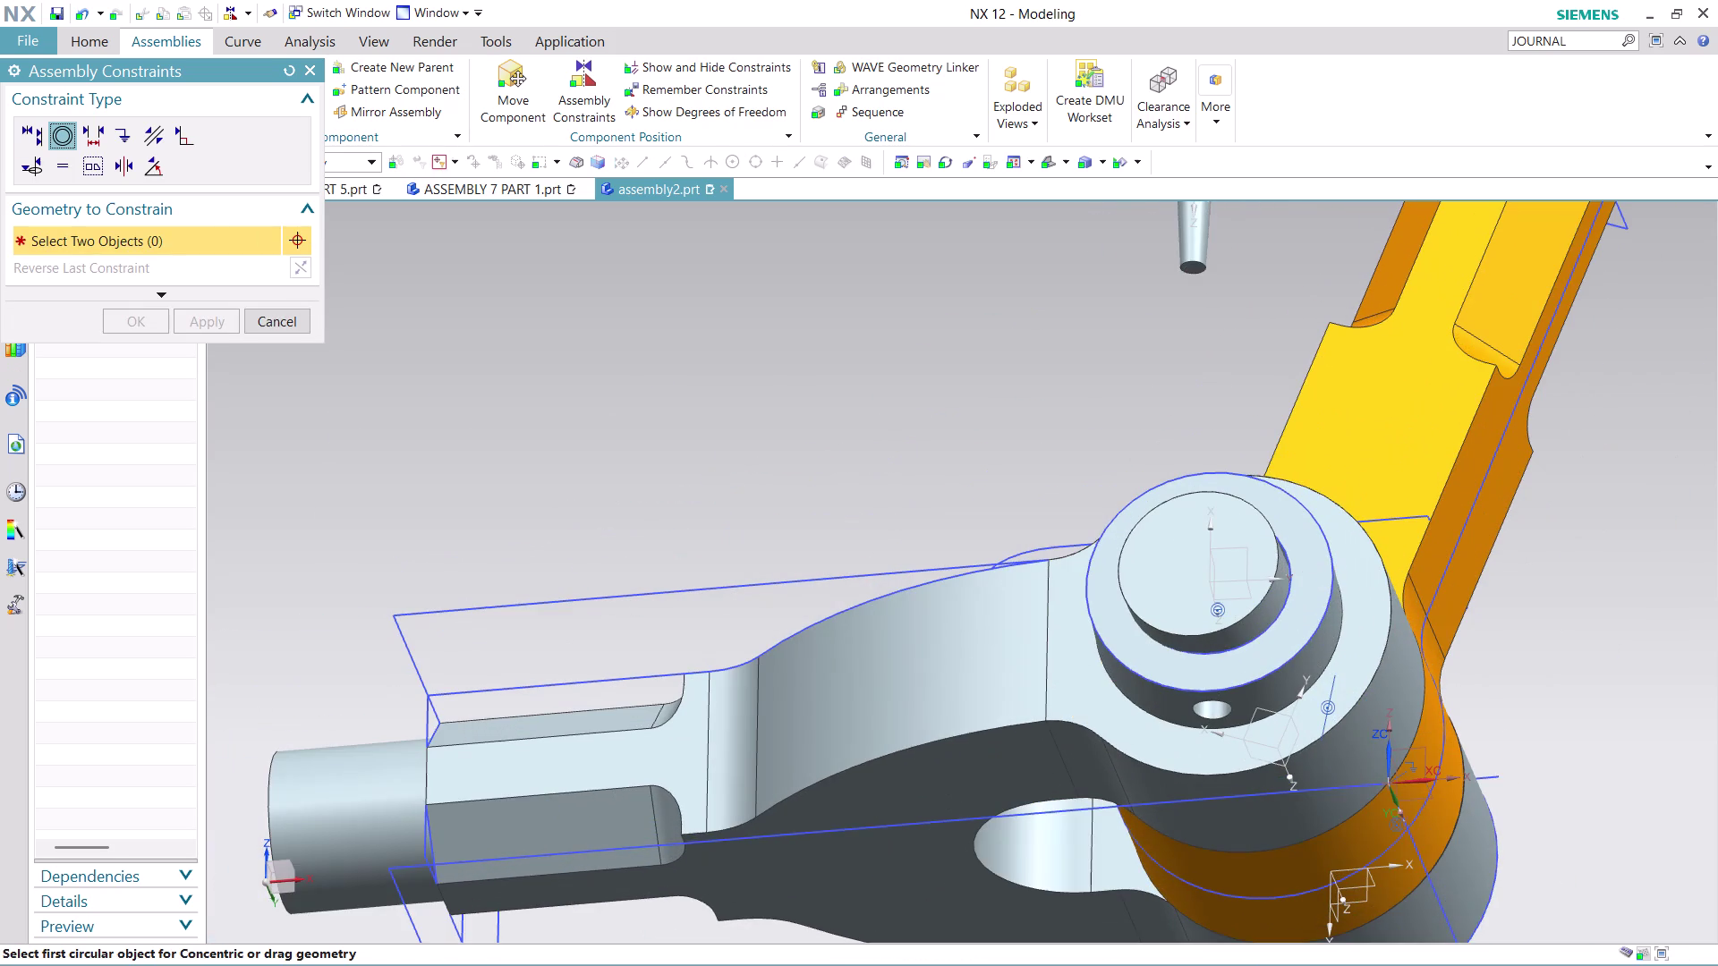
click(1204, 274)
Rotate around the boss, click on its edges, then switch to Touch Align.
scroll(up, 3)
middle_drag(1675, 574, 1678, 553)
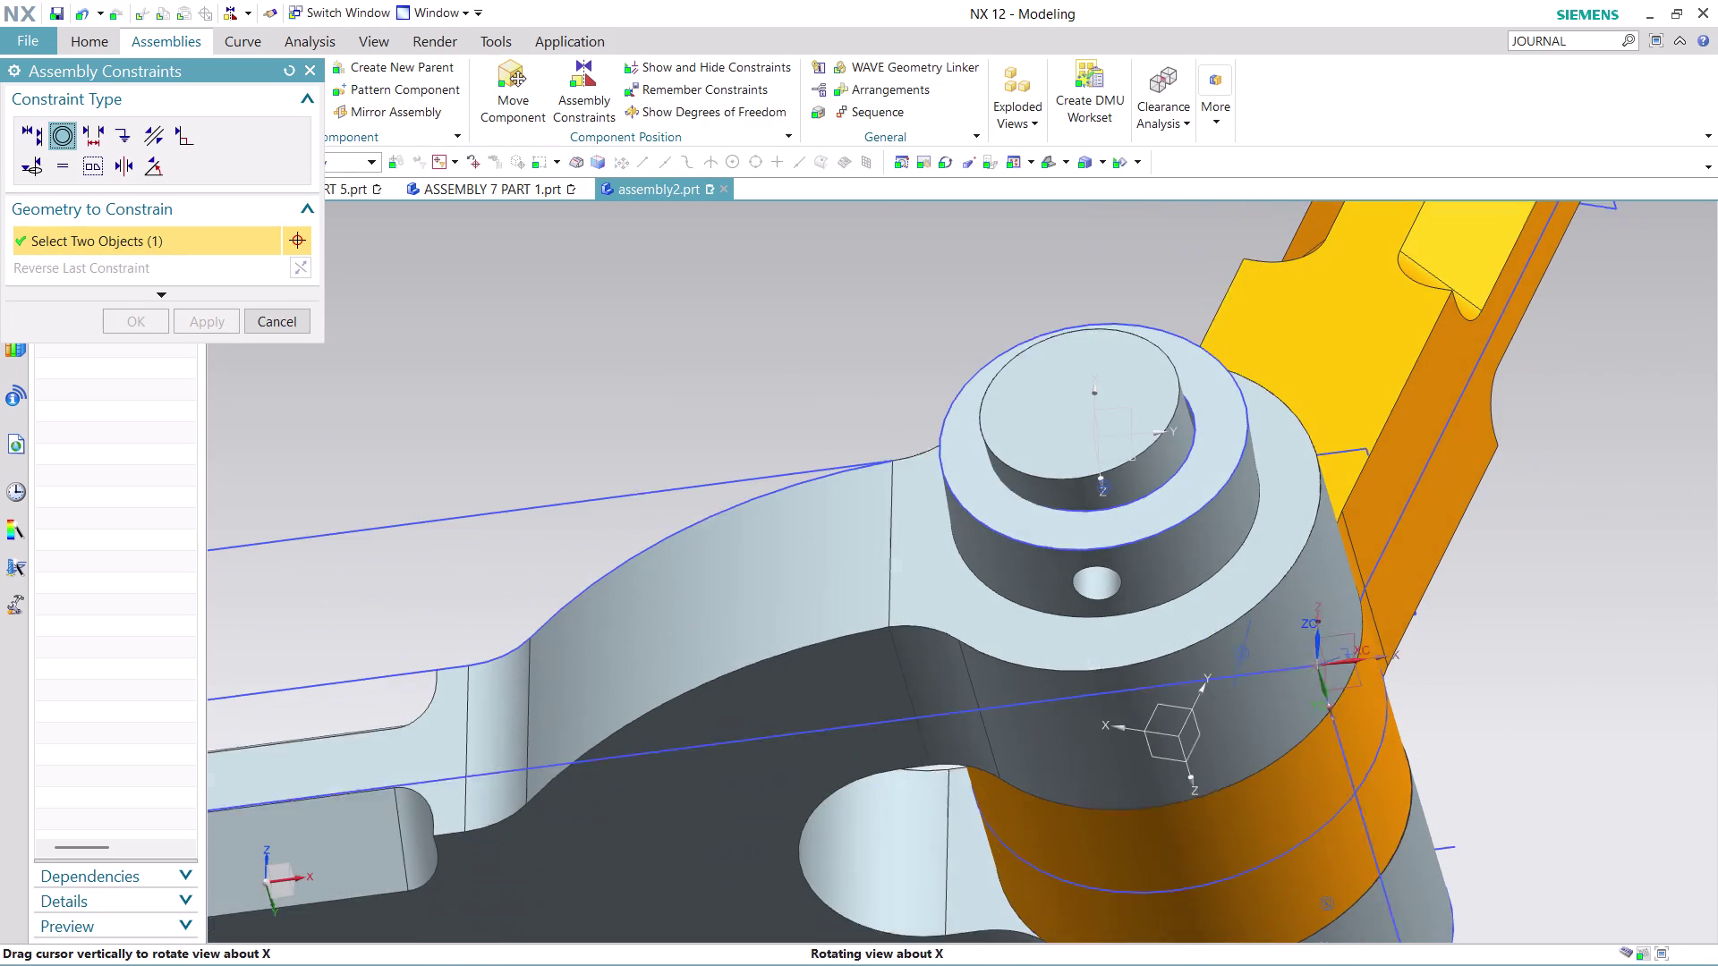
middle_drag(1678, 553, 1679, 547)
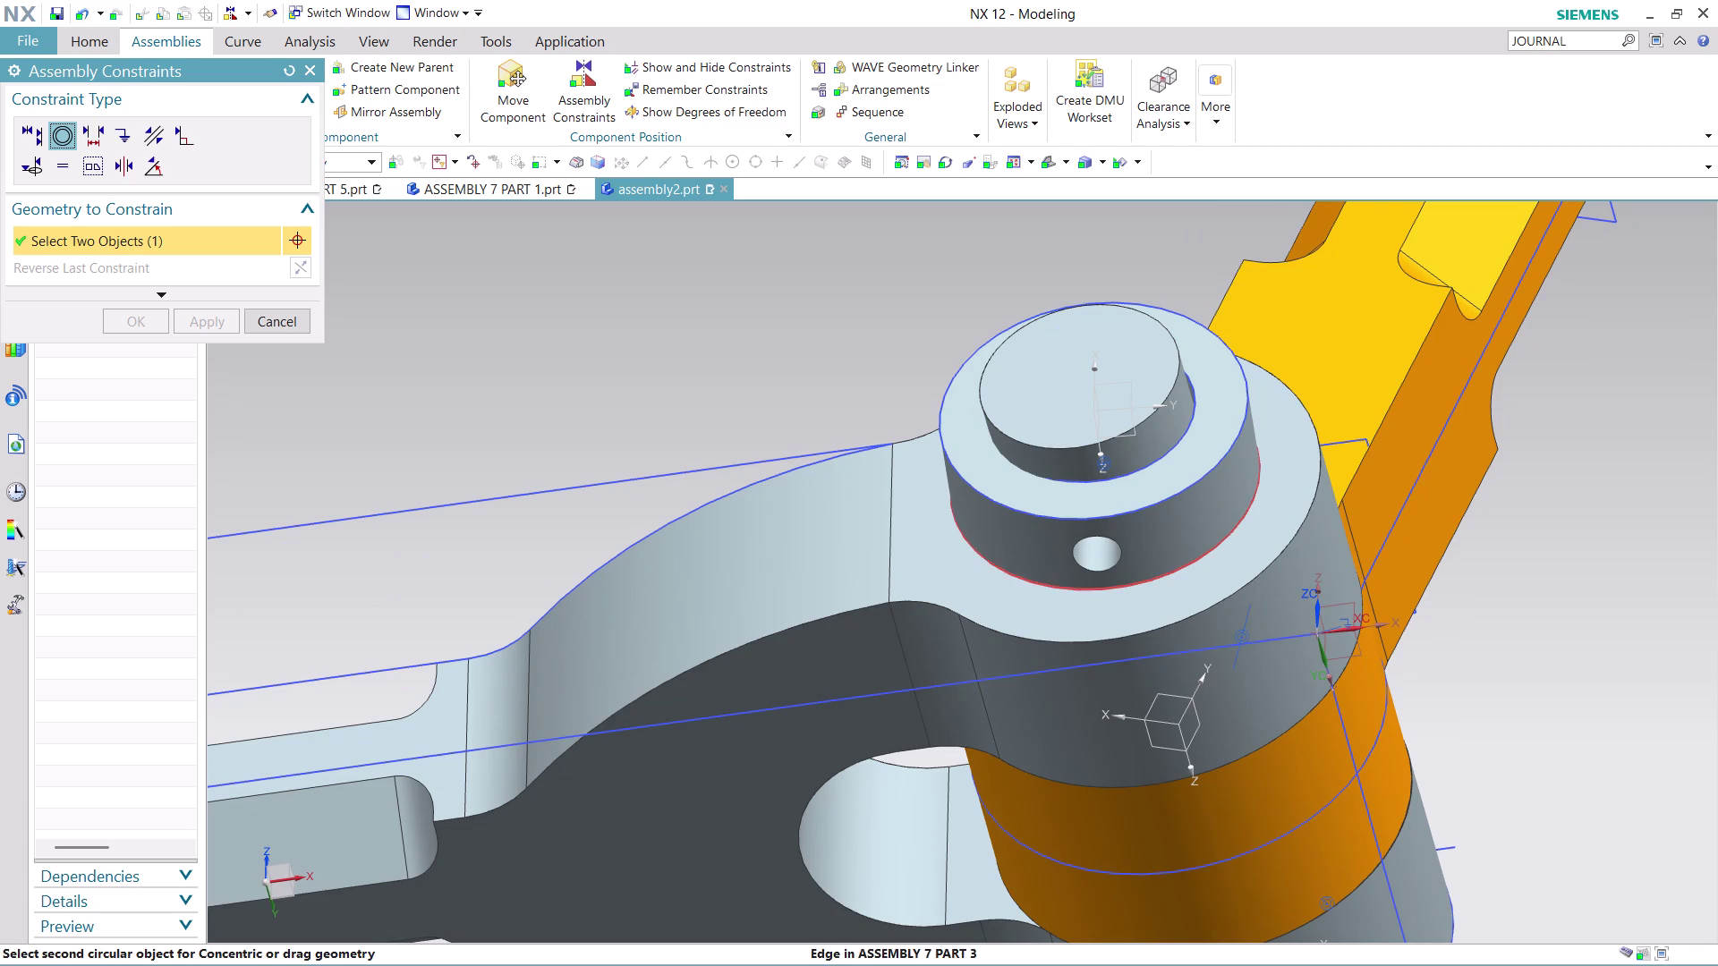
click(1108, 543)
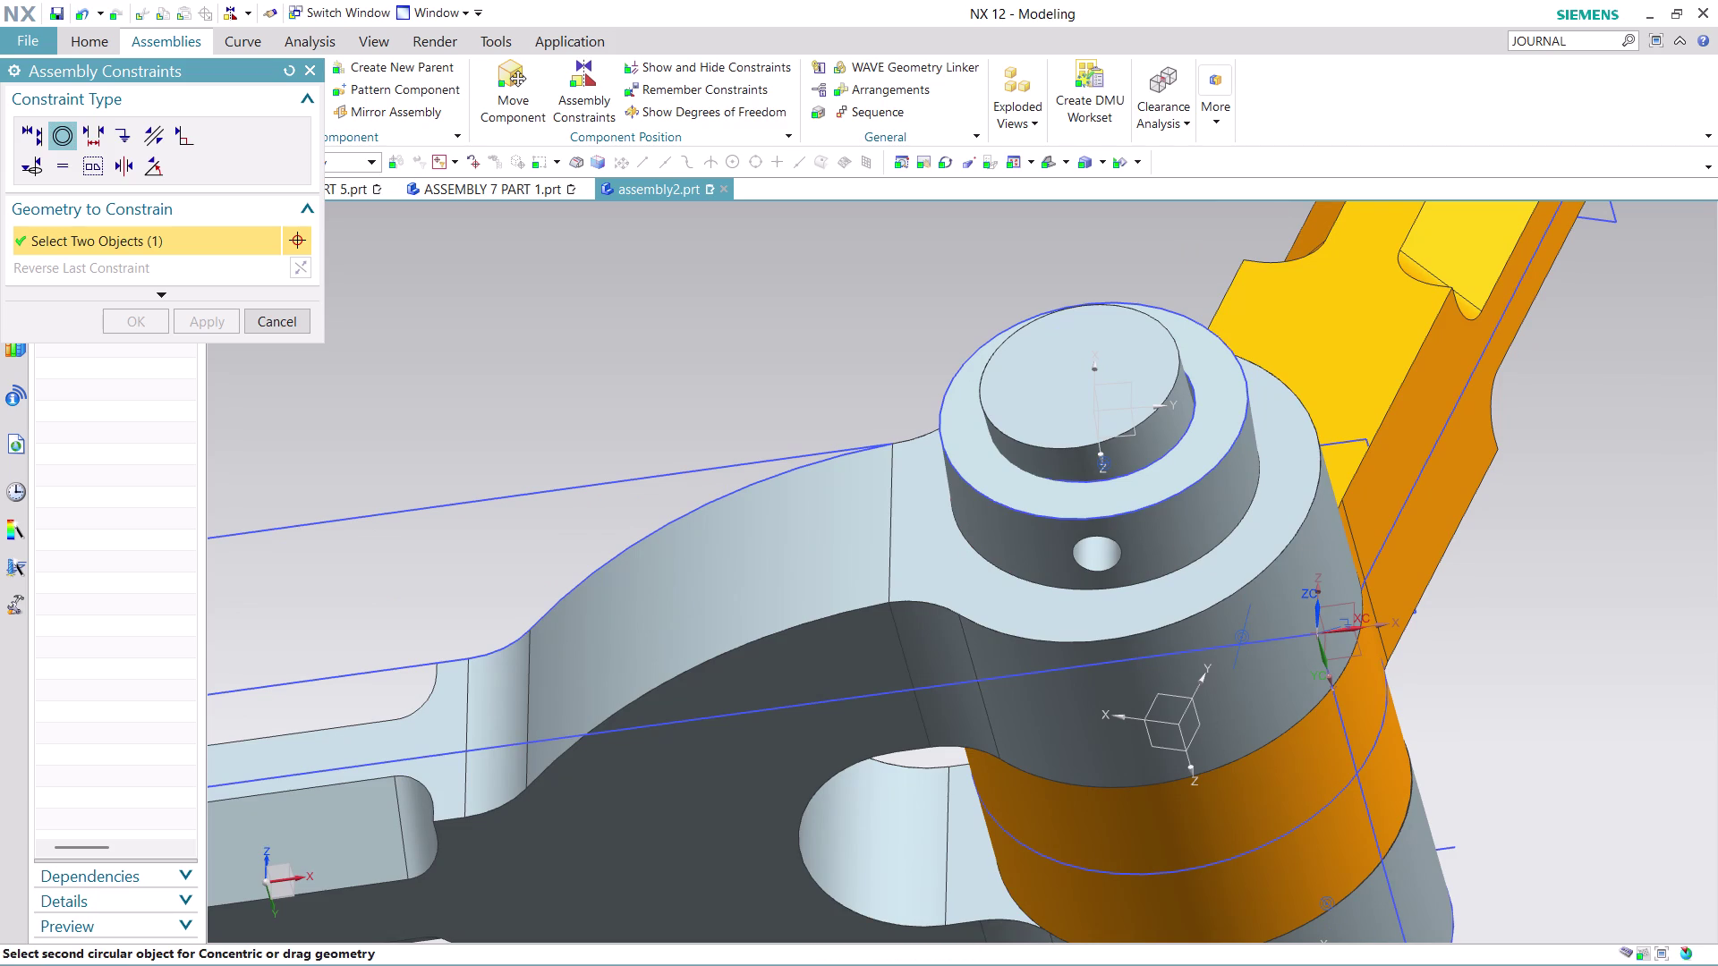
click(1114, 546)
scroll(down, 3)
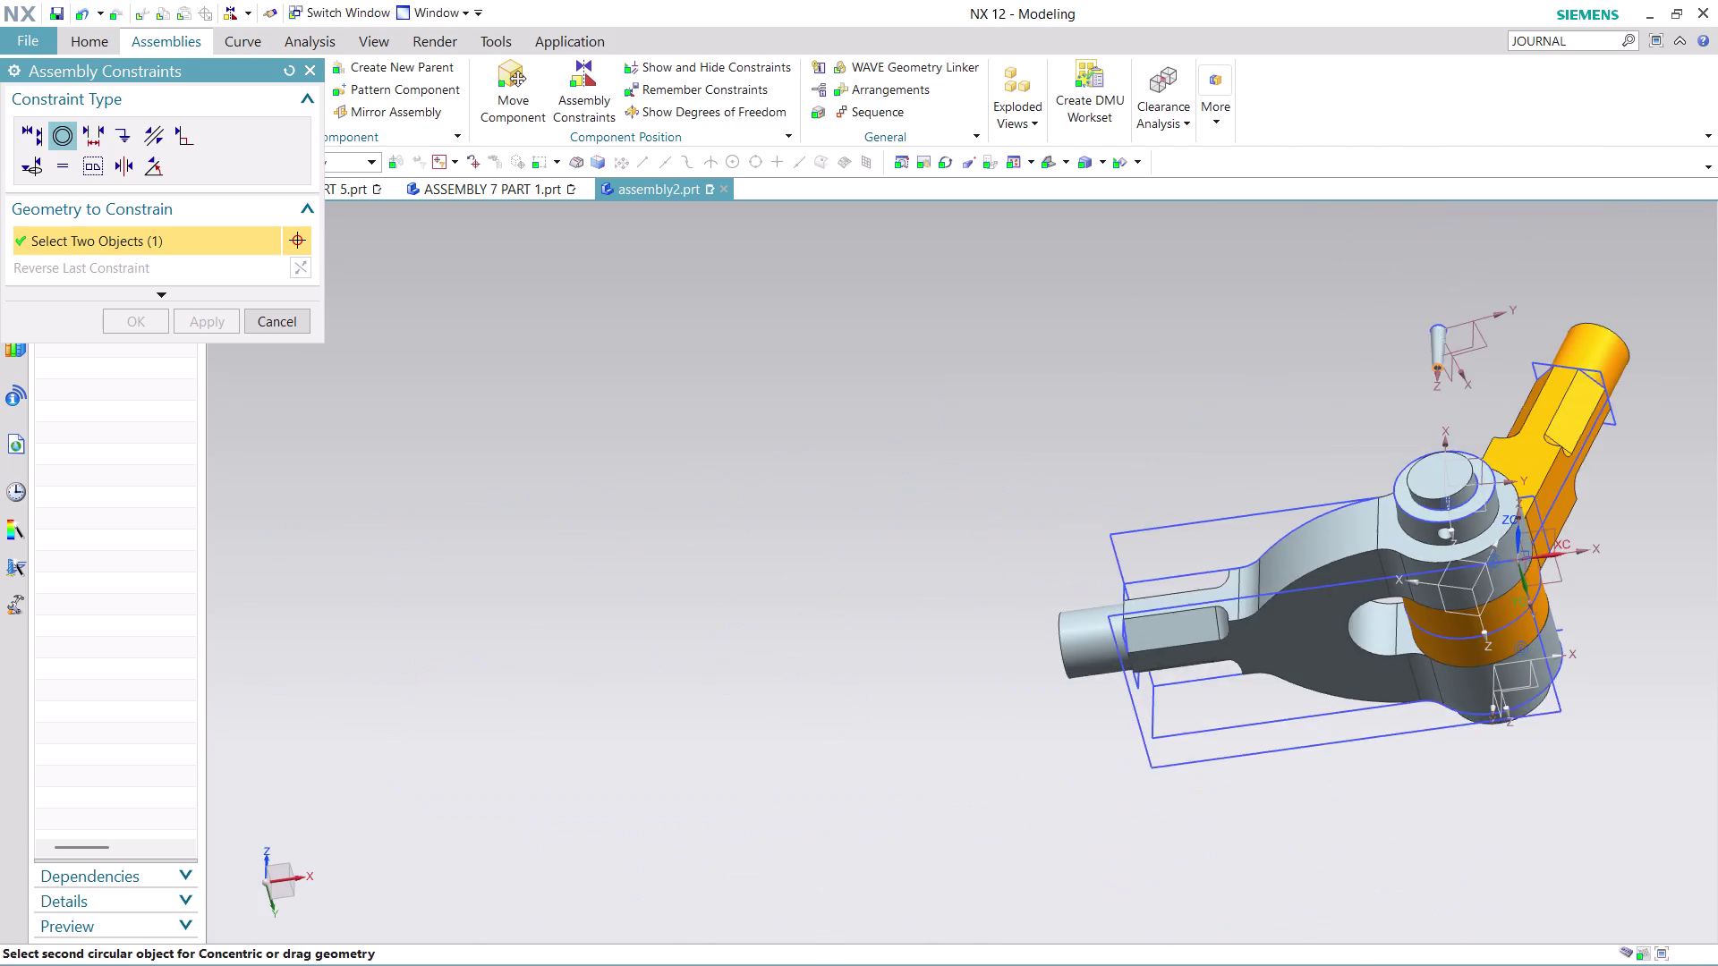
scroll(up, 3)
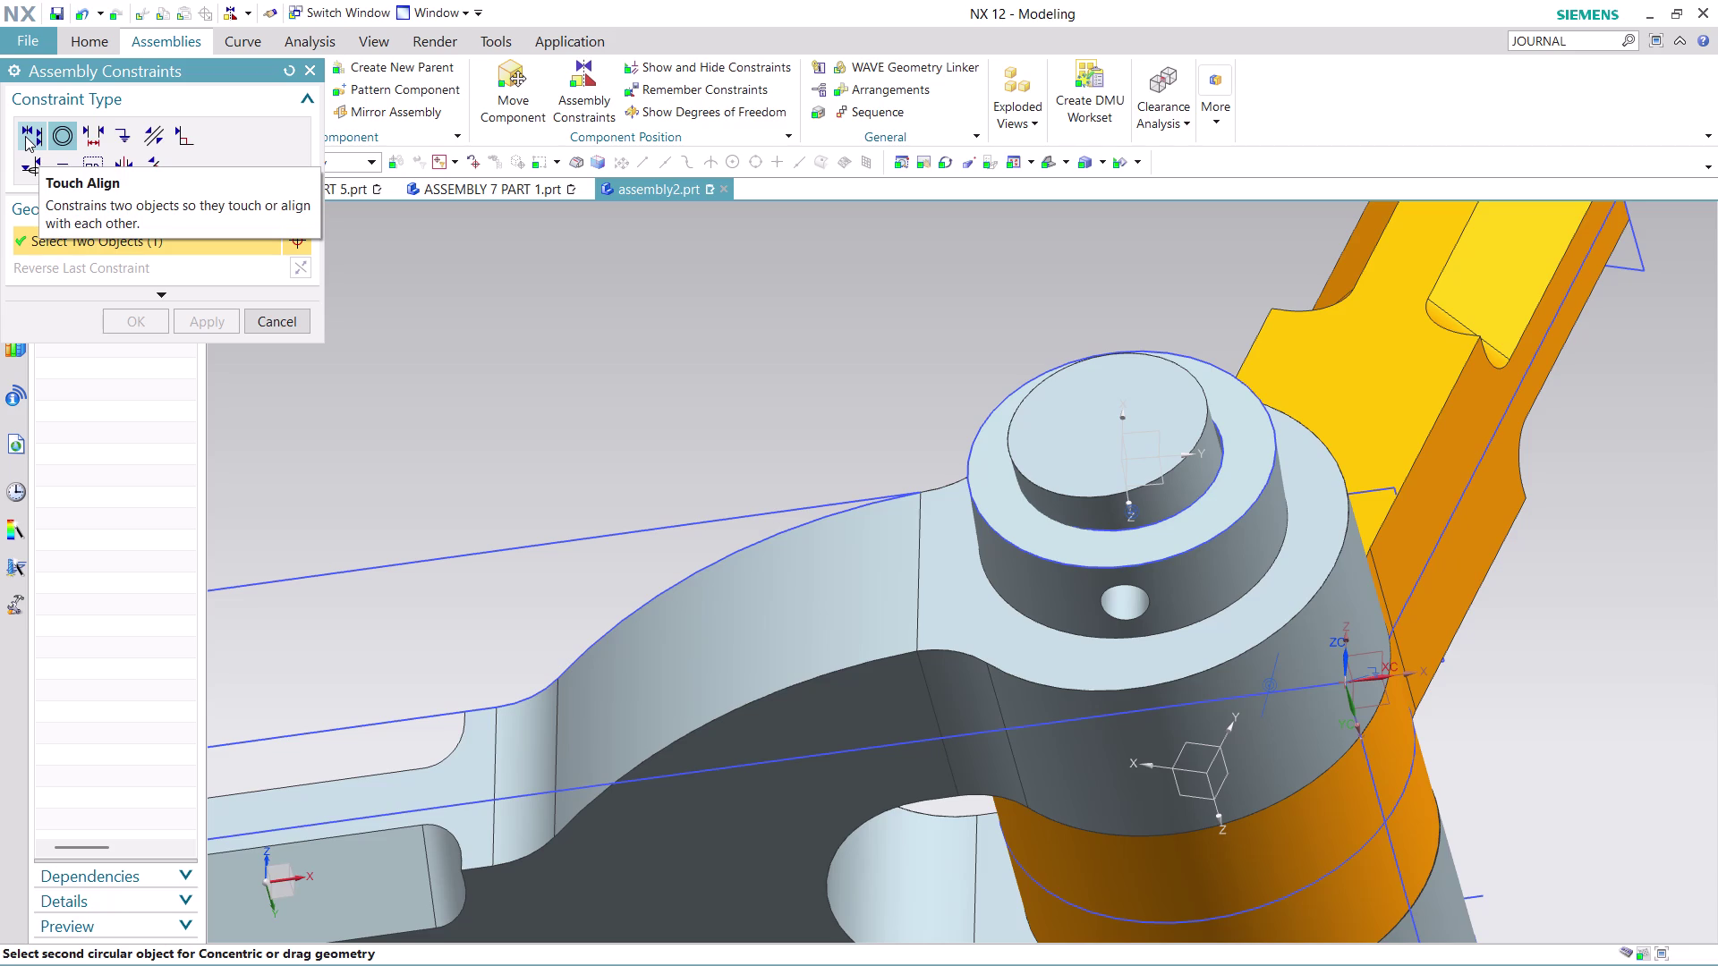
click(25, 136)
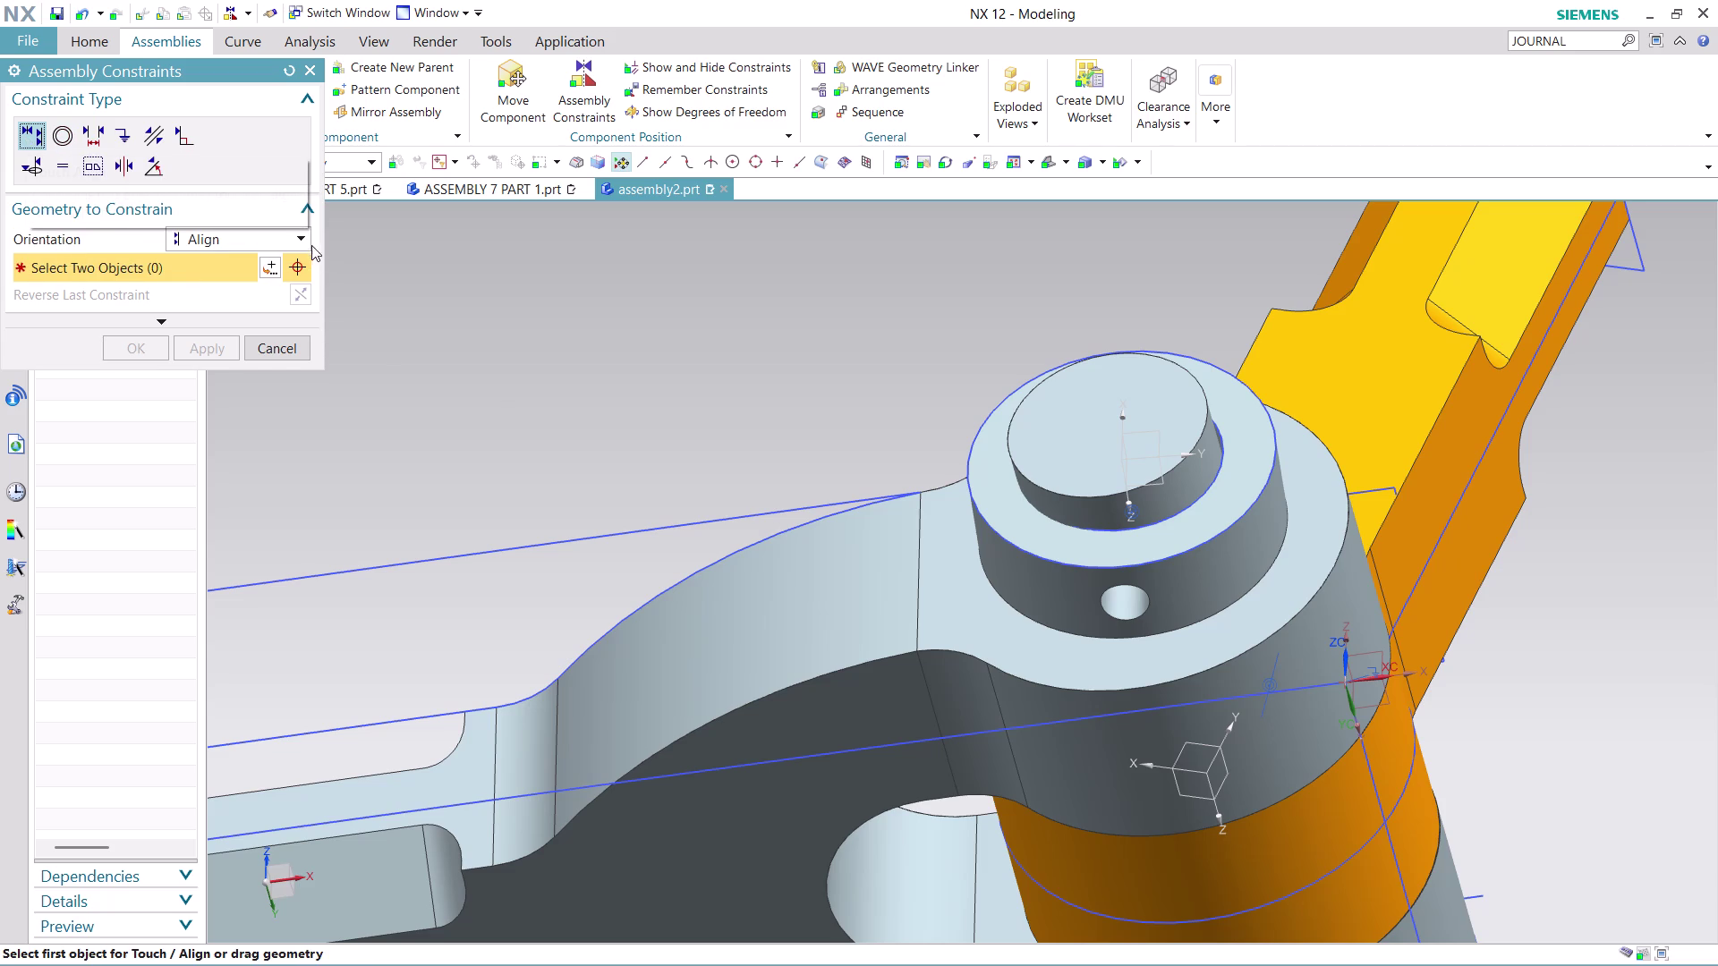
Set Touch Align orientation to Touch and pick two faces to touch.
click(299, 235)
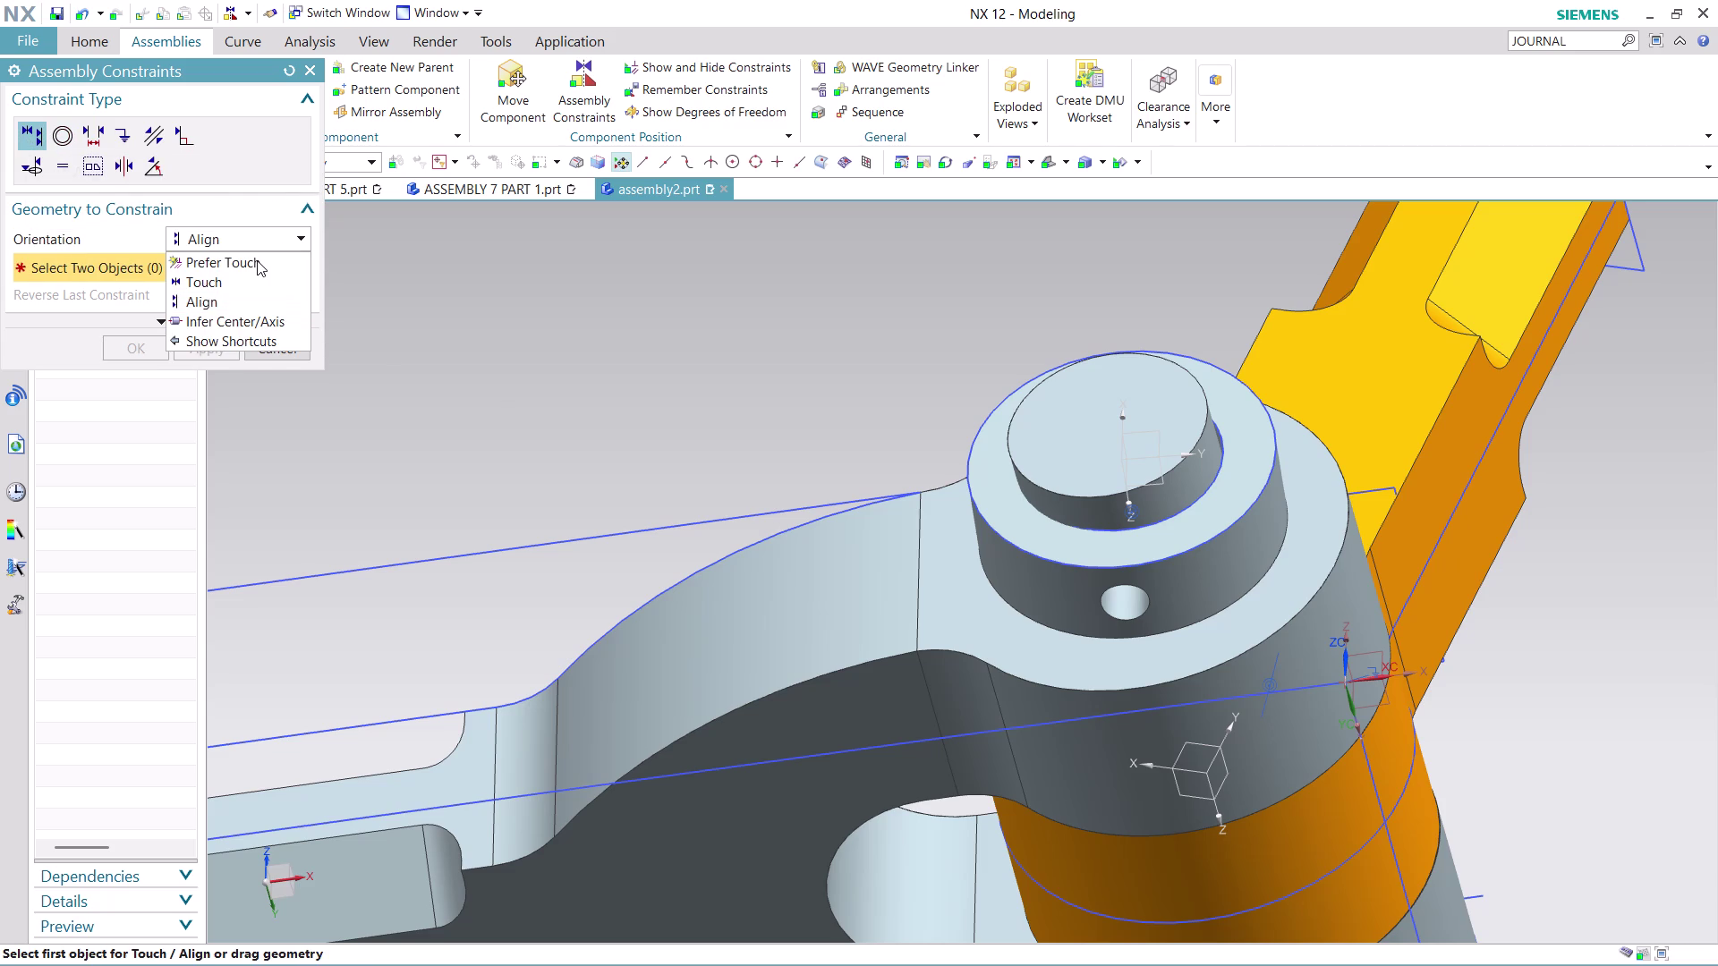
click(256, 284)
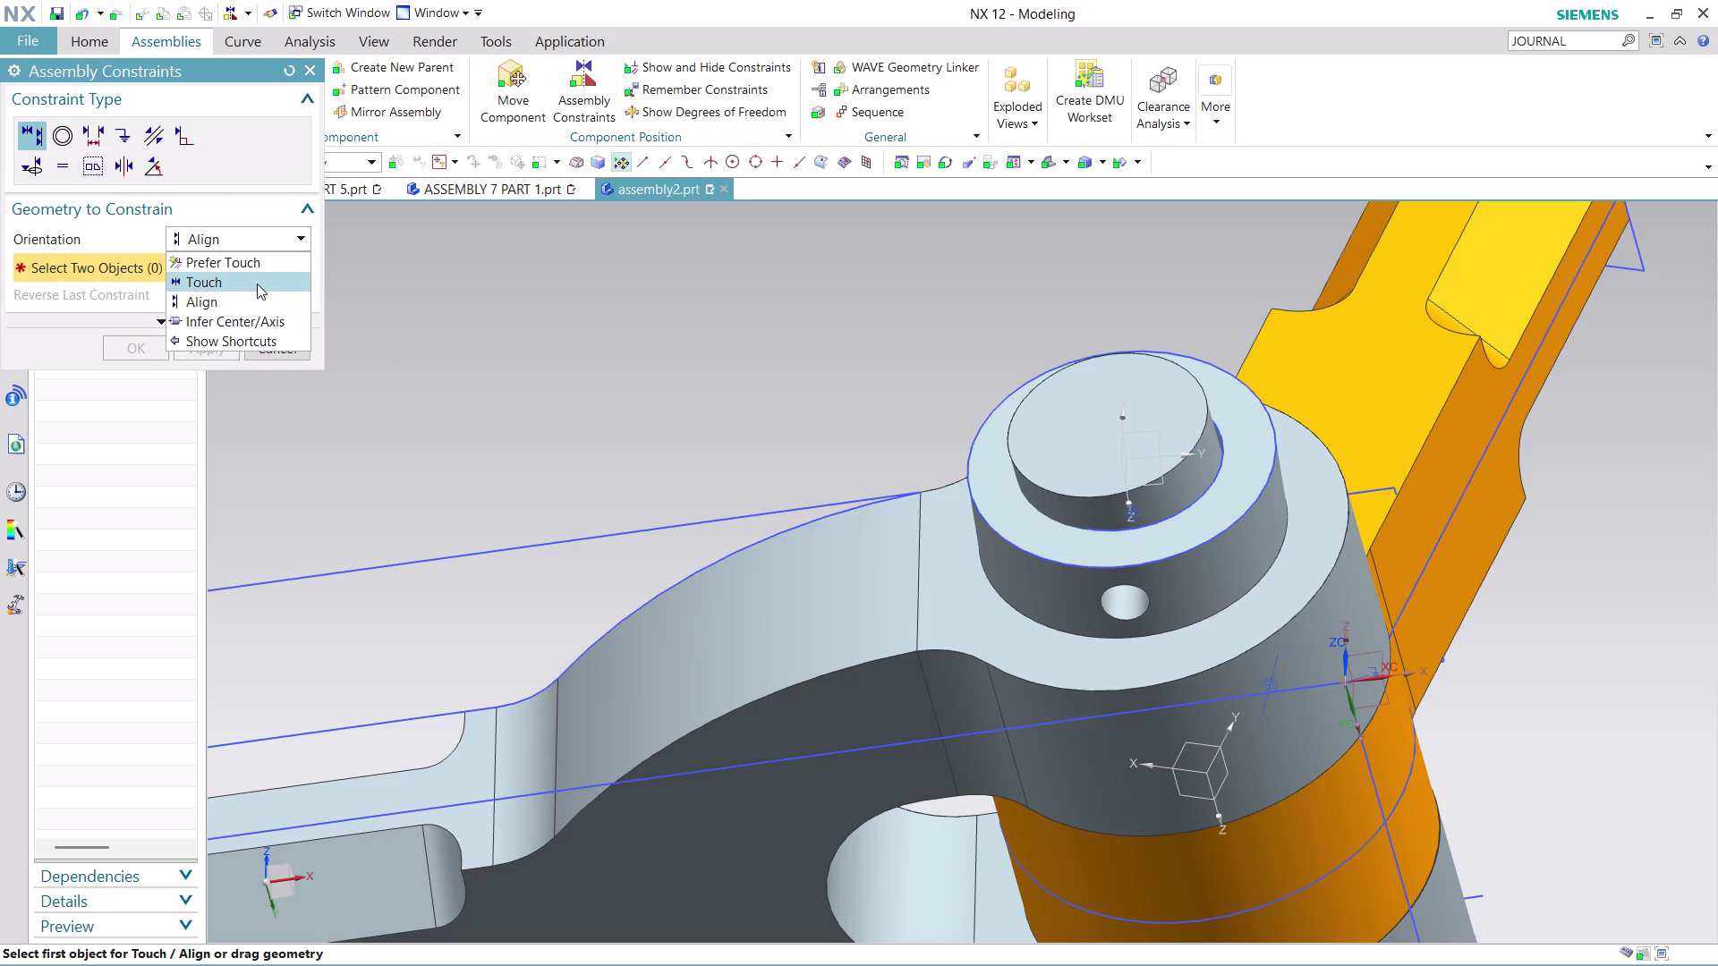
scroll(down, 3)
scroll(up, 3)
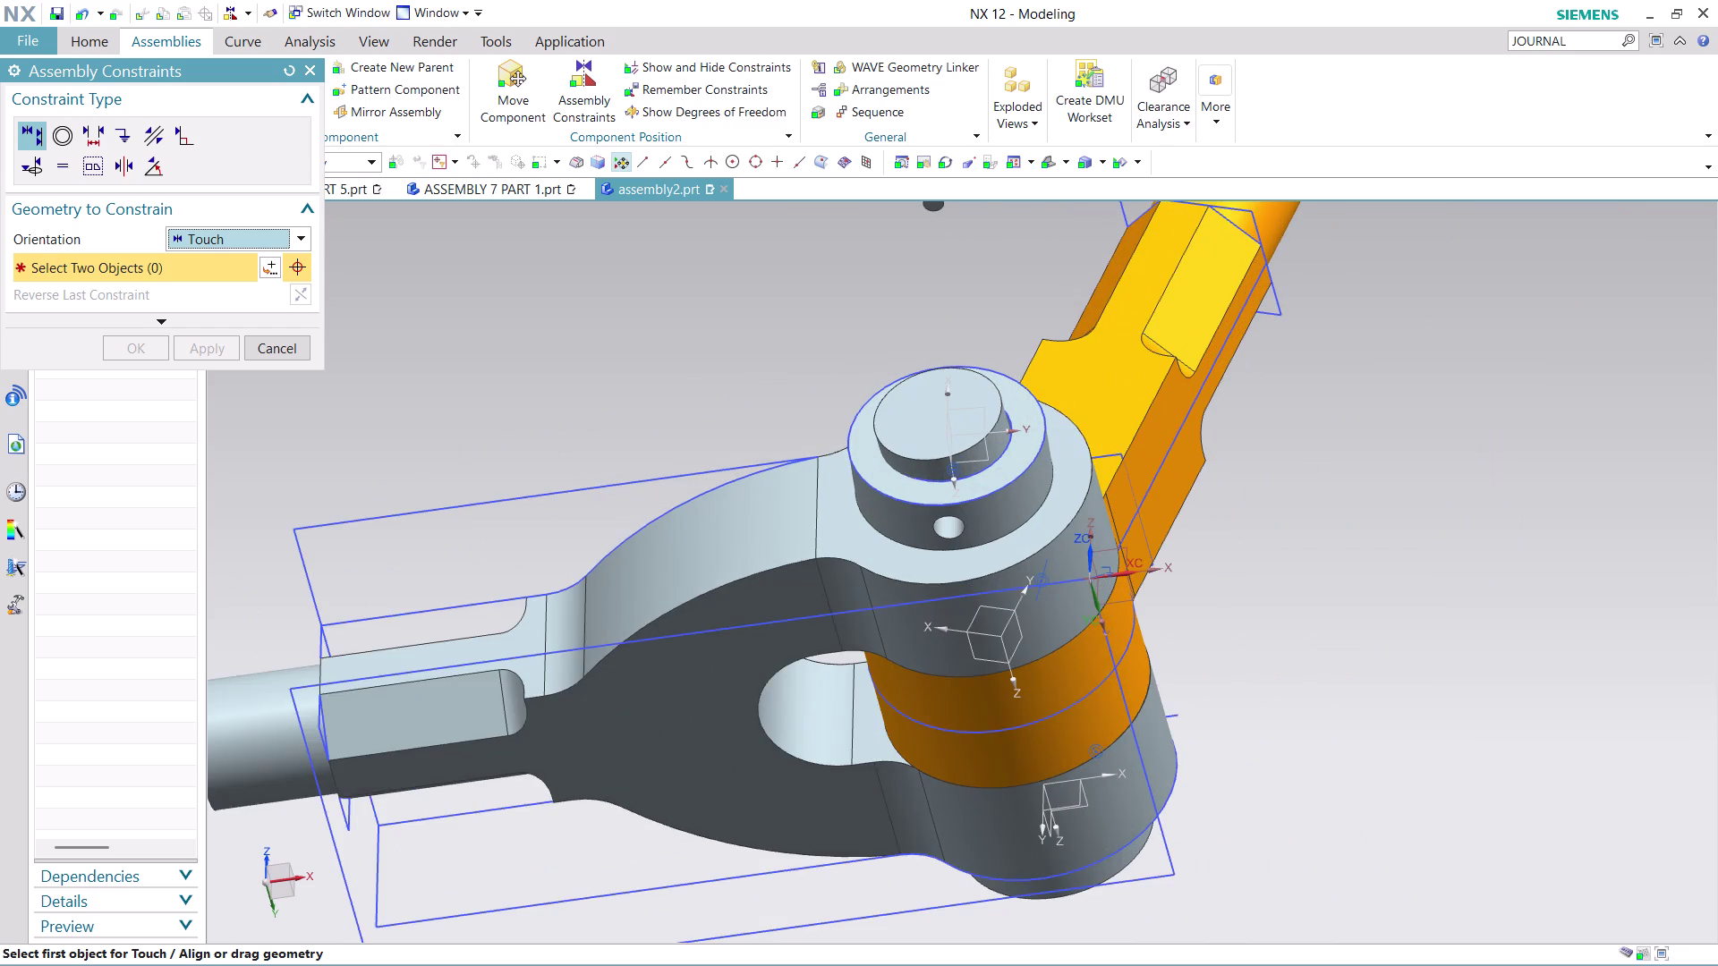
scroll(down, 3)
click(935, 210)
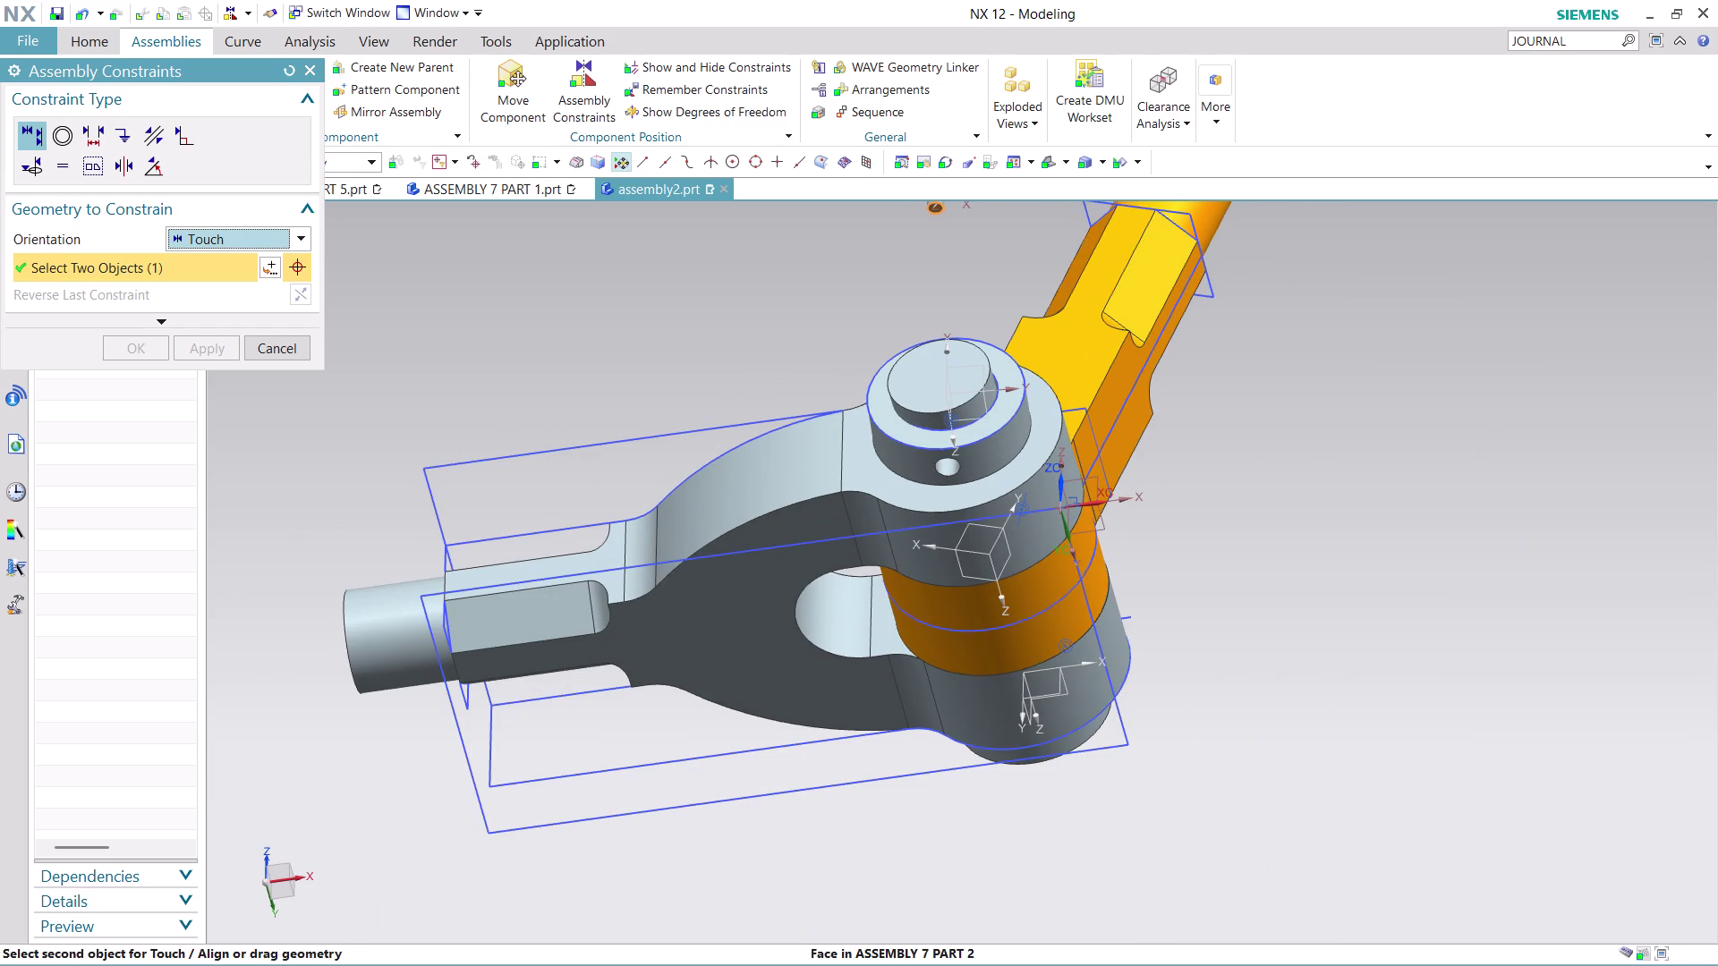
click(945, 469)
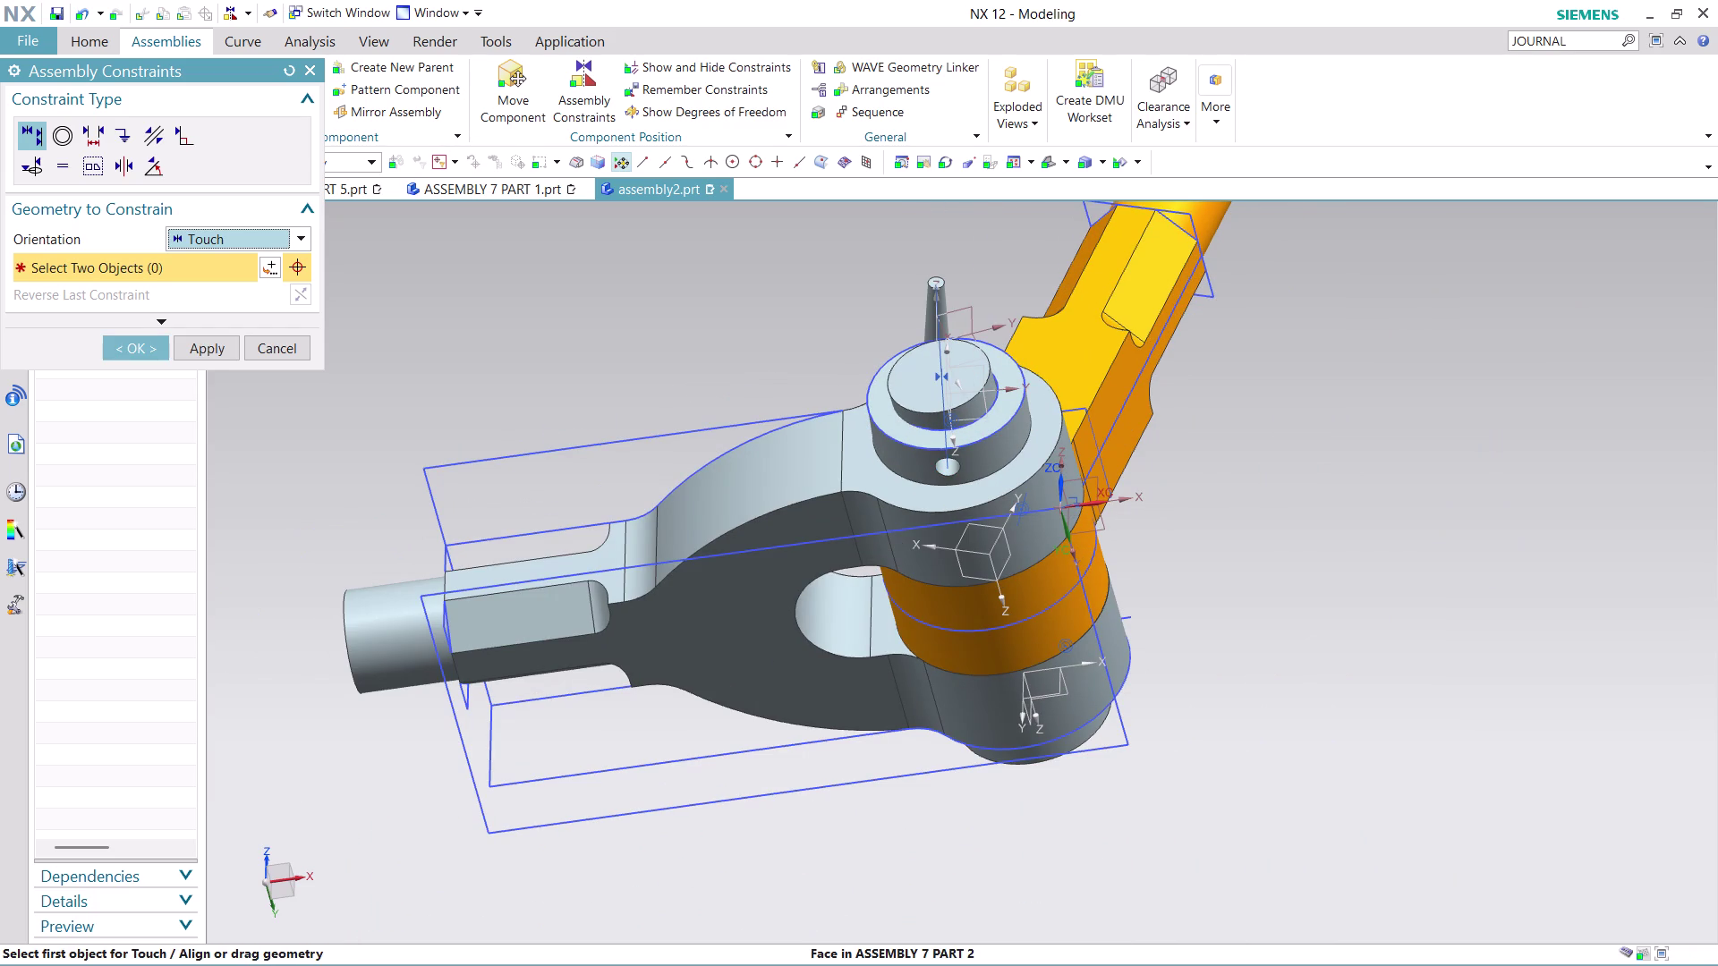
Check the fit, then cancel and discard the unapplied Touch constraint.
middle_drag(983, 246, 1011, 321)
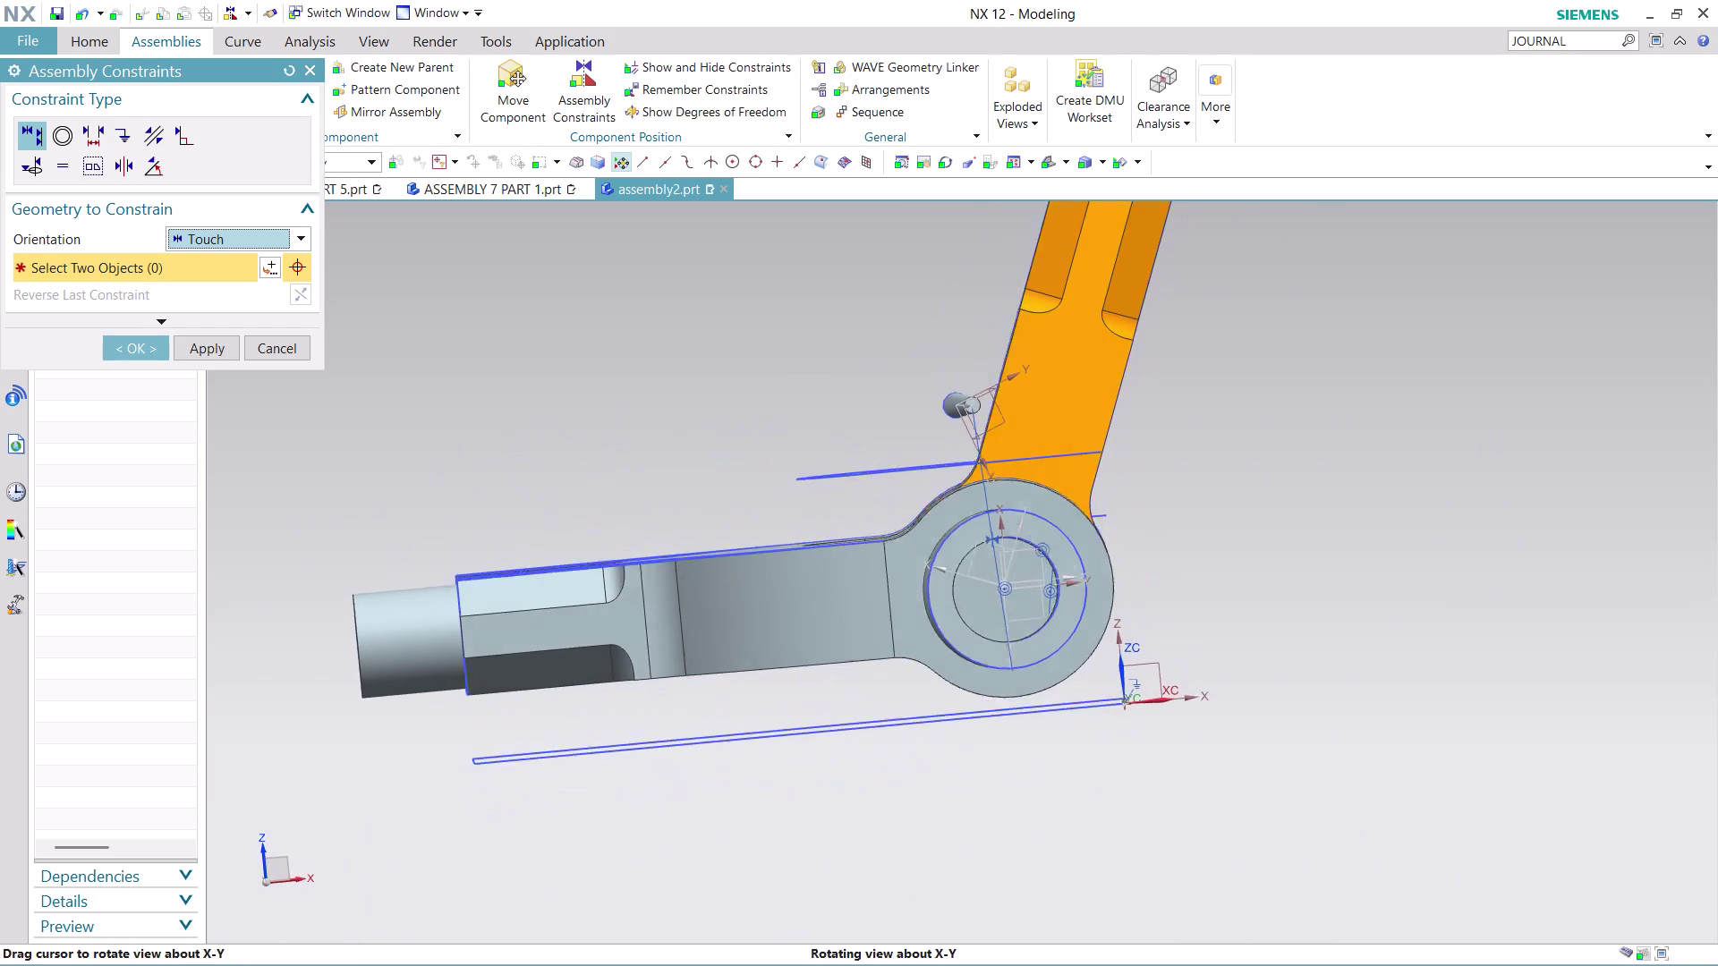
middle_drag(1011, 321, 1012, 323)
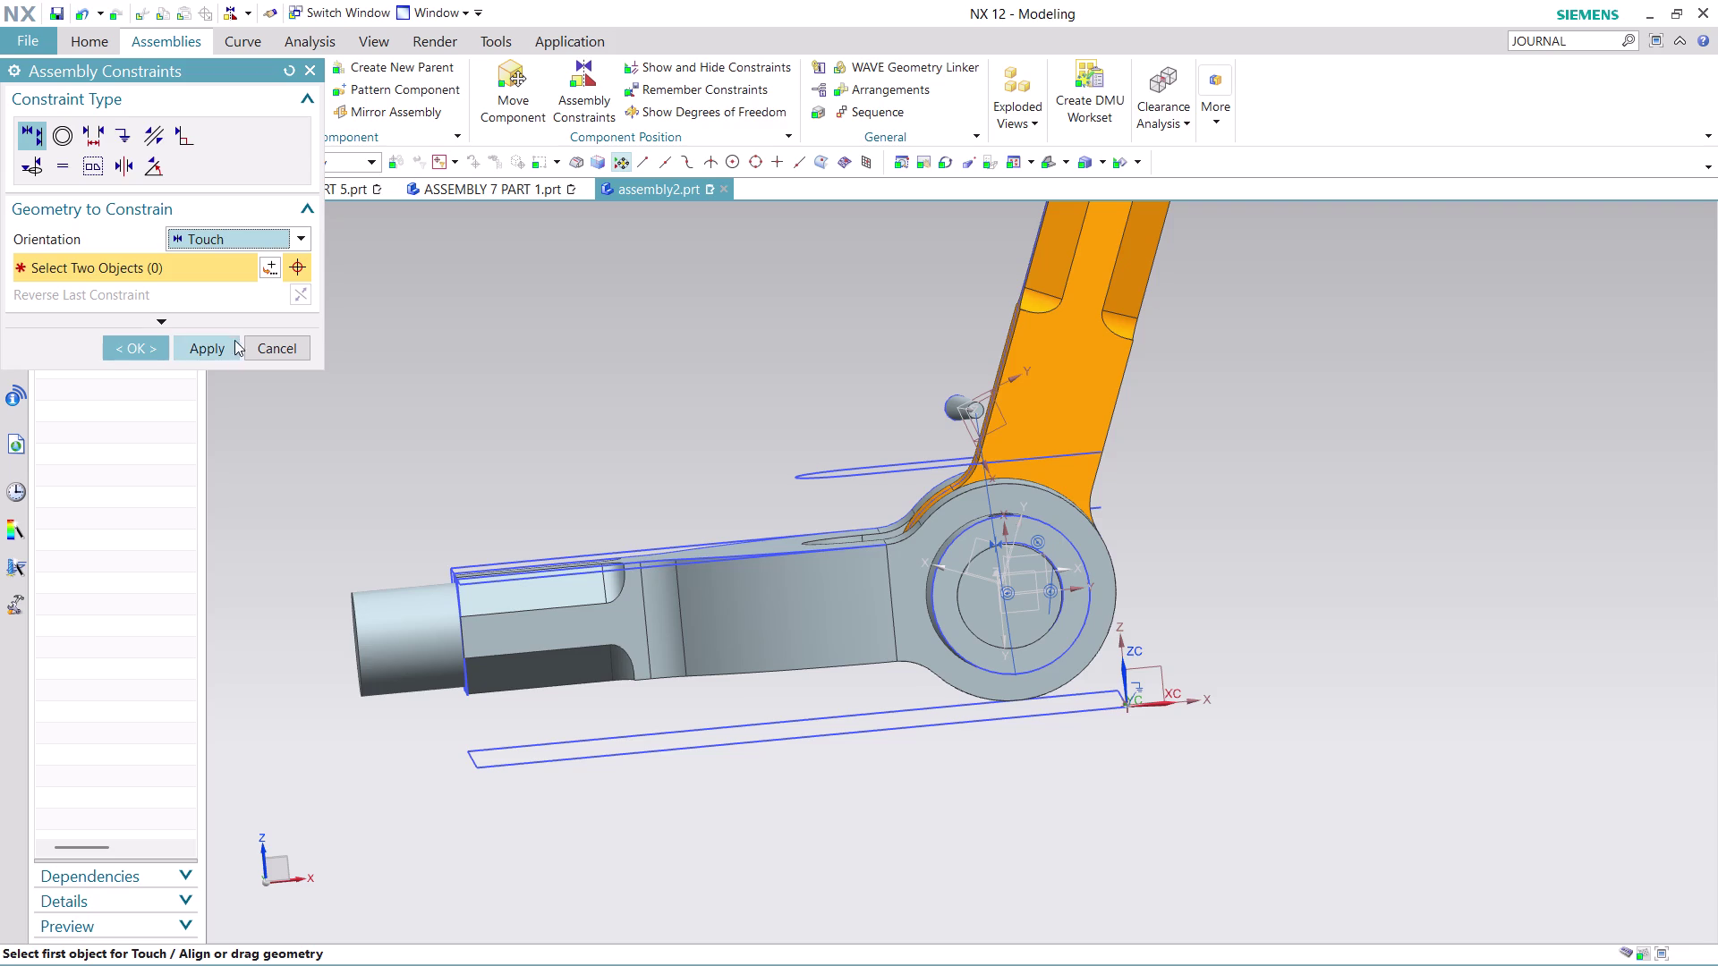
click(296, 349)
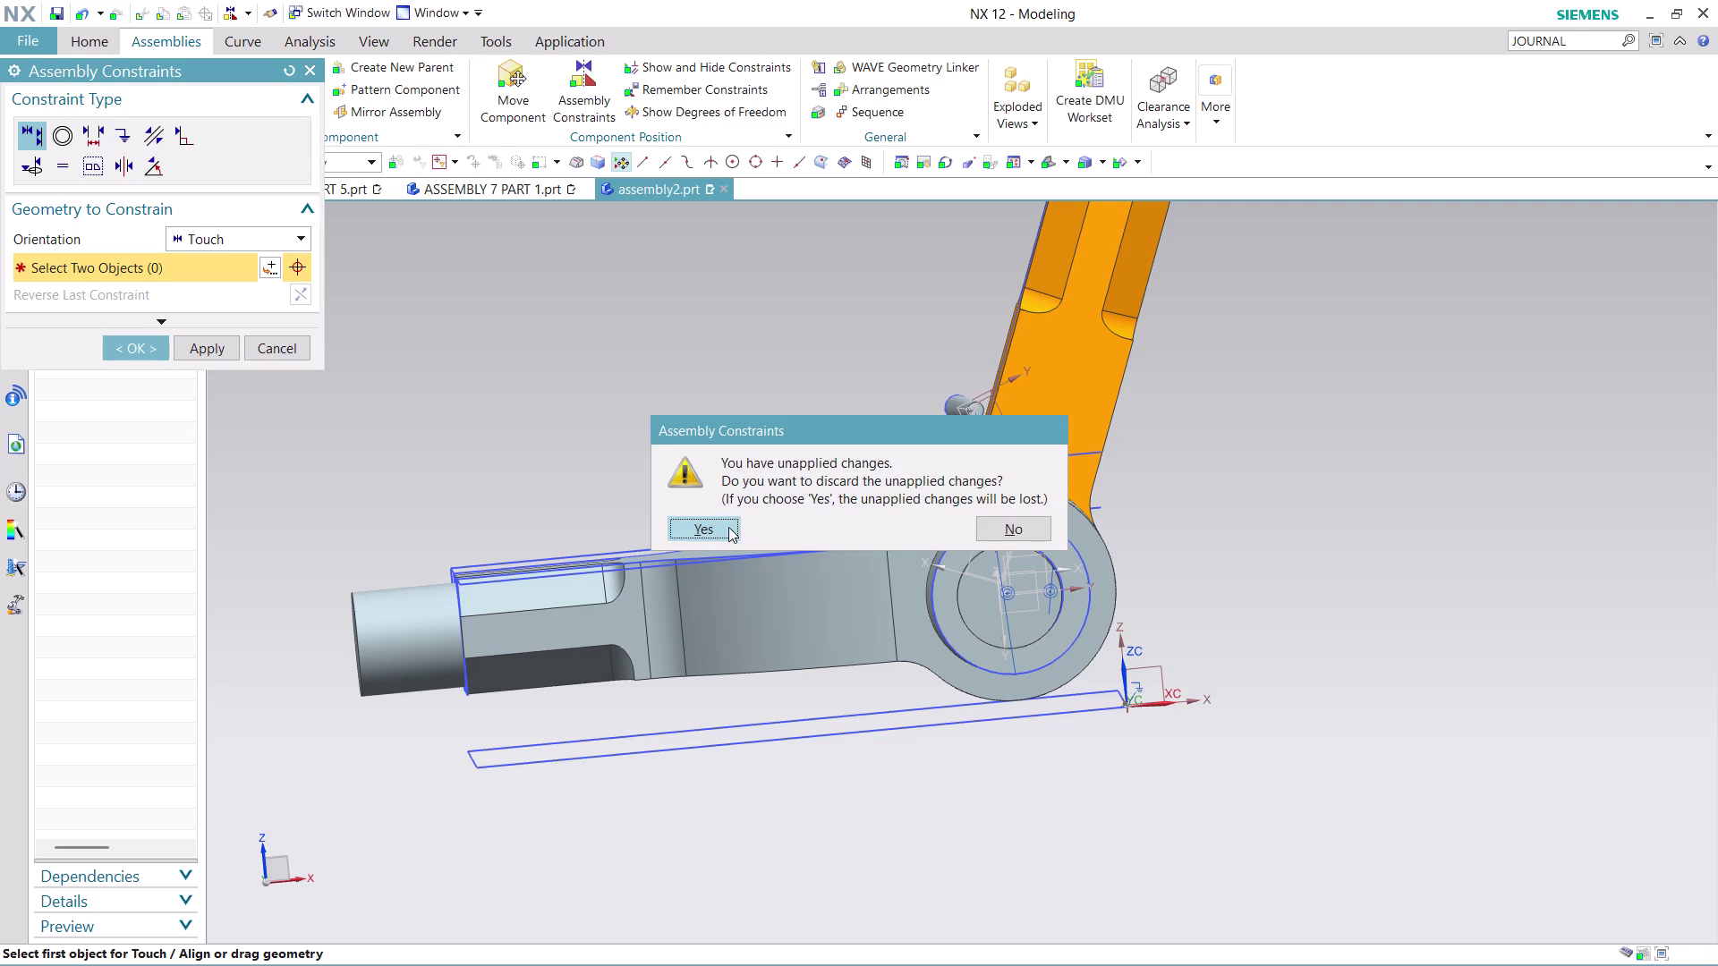
click(721, 530)
Reopen Assembly Constraints set to Concentric and pick the collar boss's lower circular edge.
scroll(up, 3)
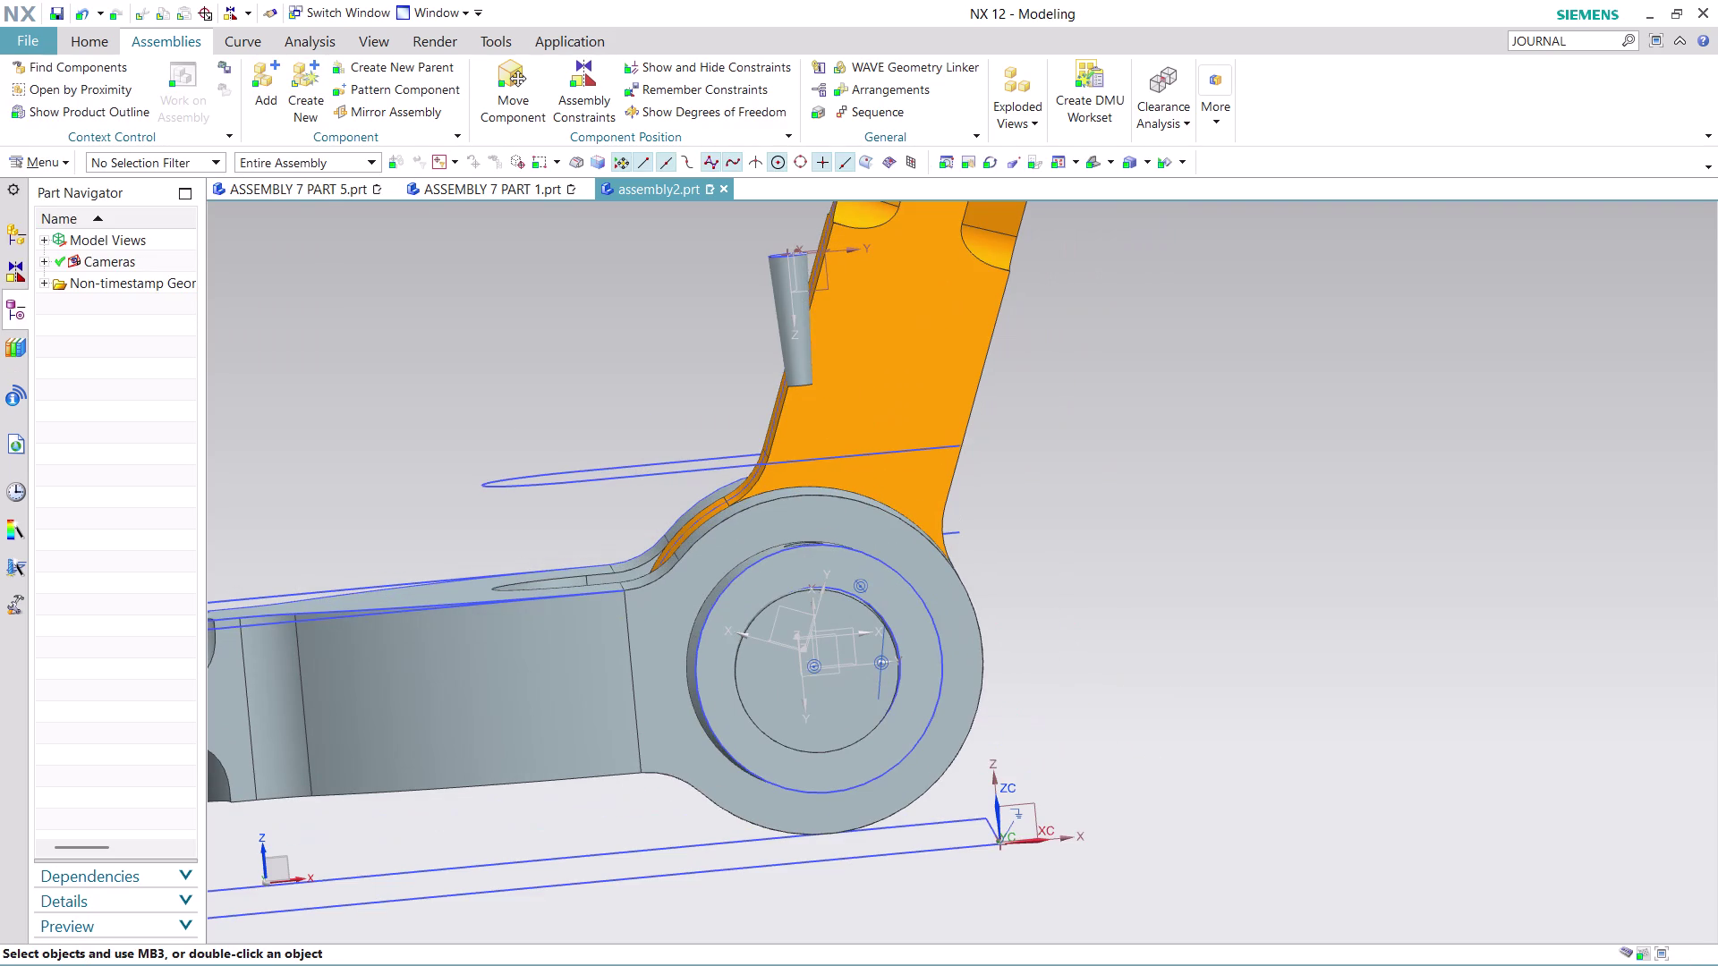
click(588, 94)
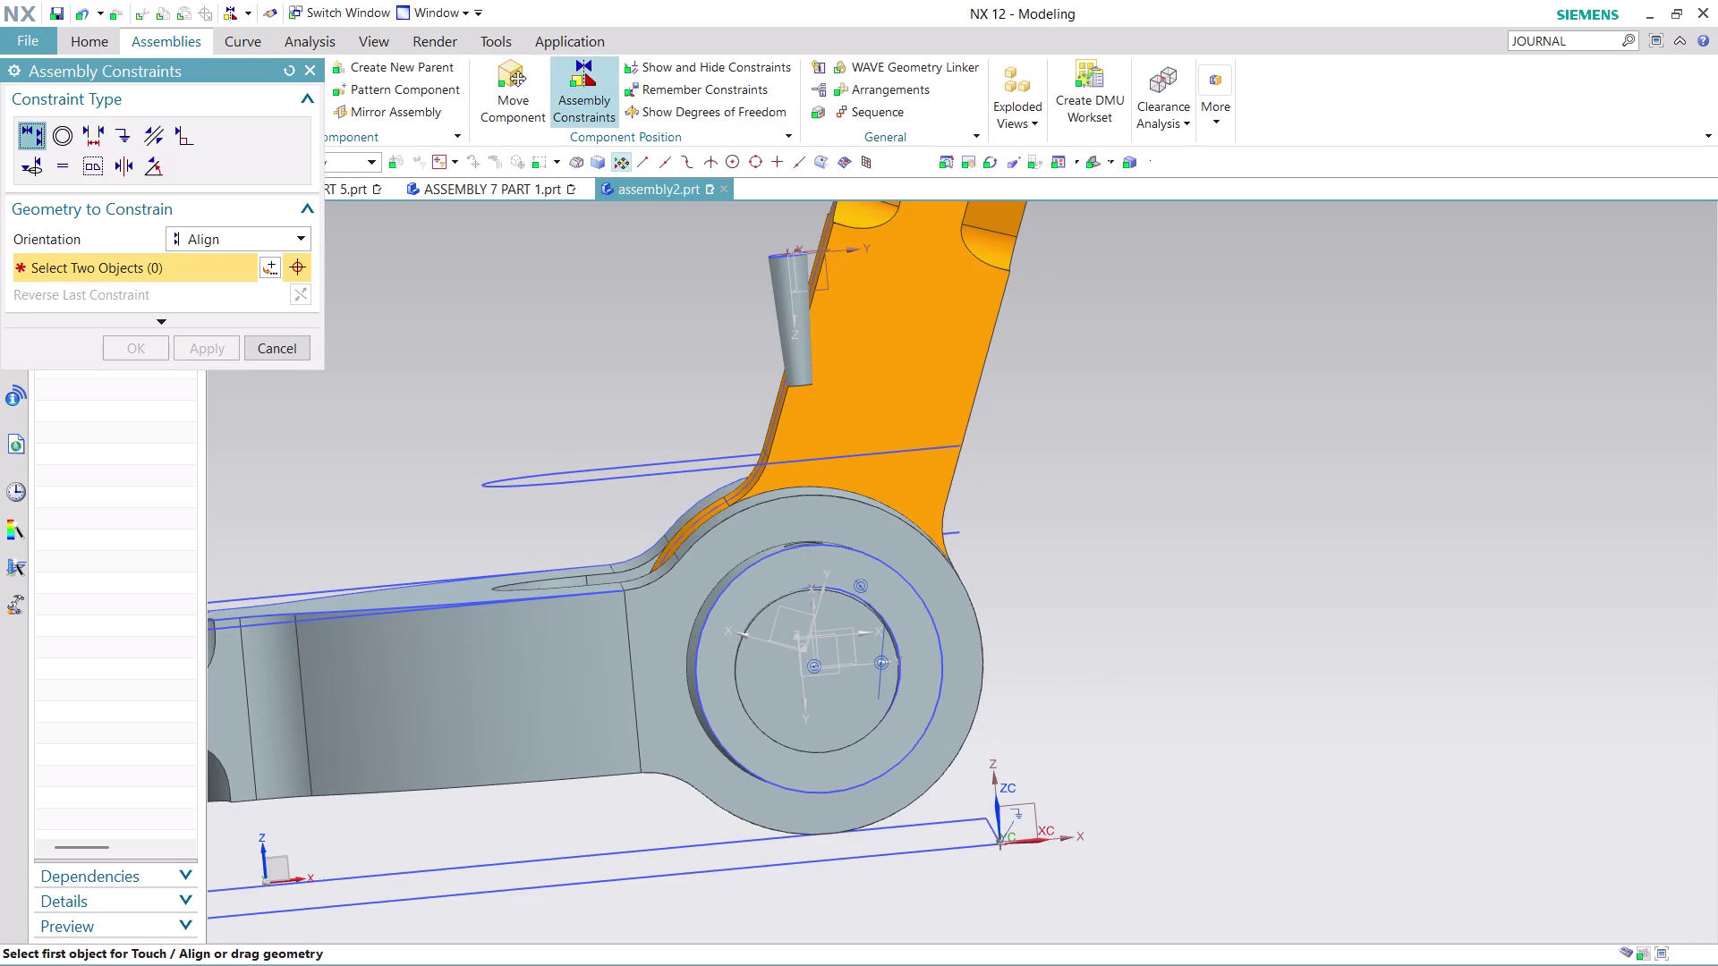
click(64, 138)
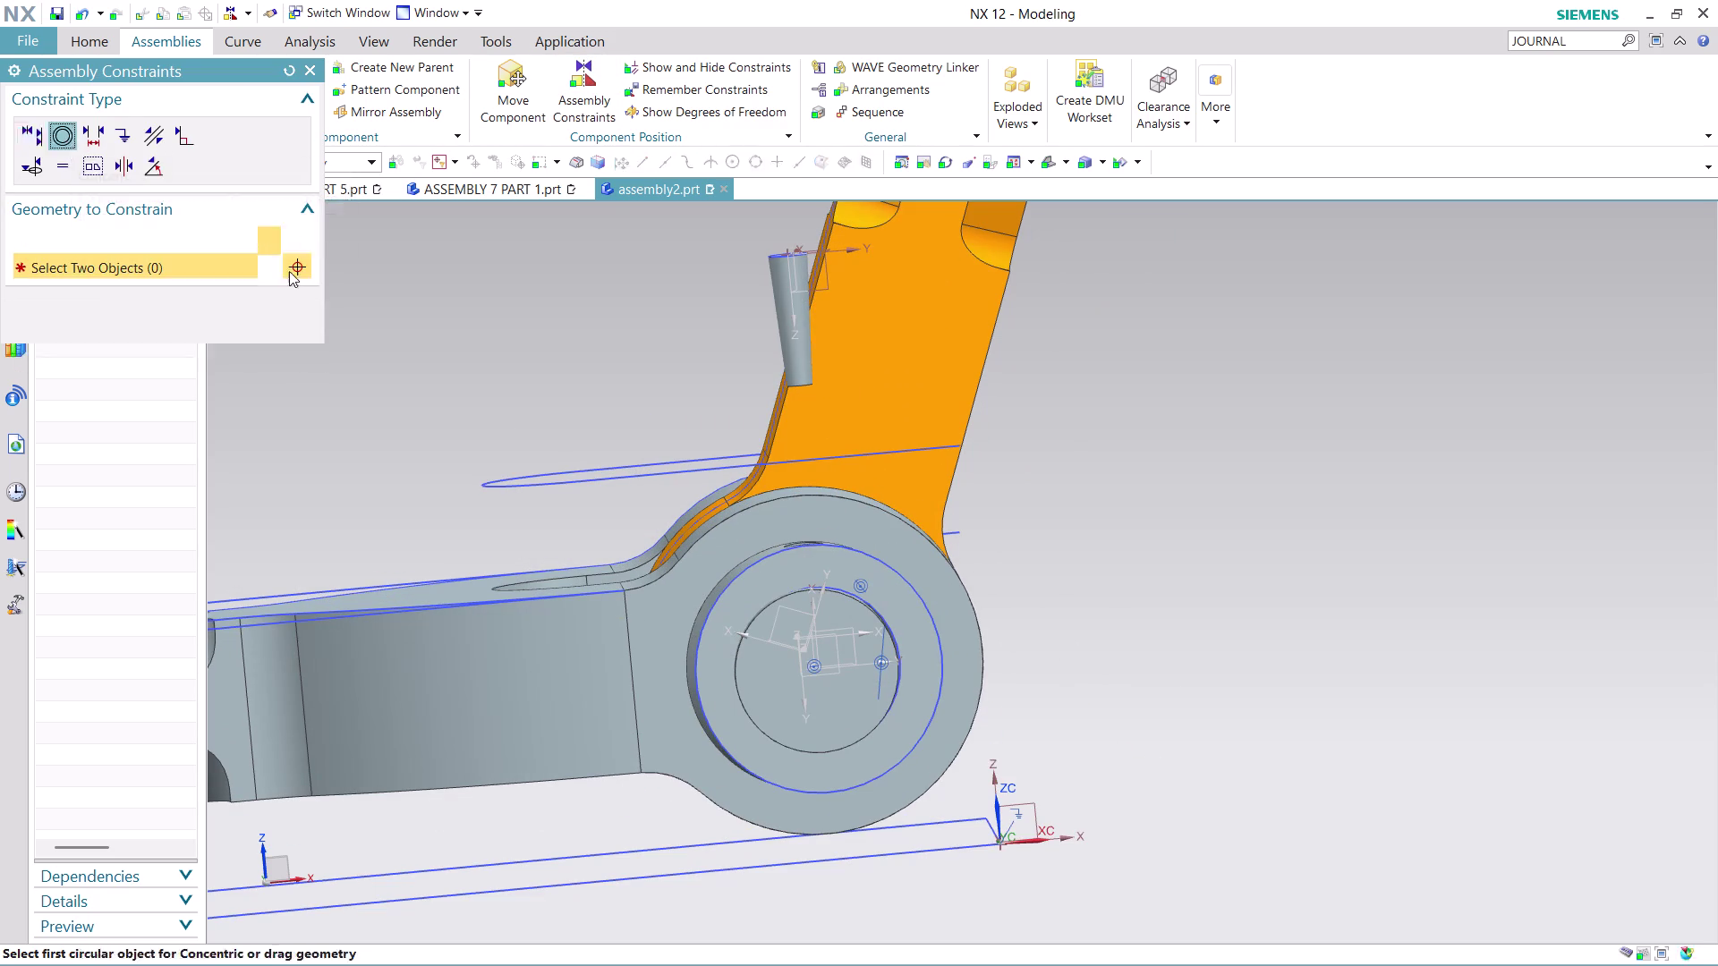
middle_drag(1111, 400, 1088, 362)
scroll(up, 3)
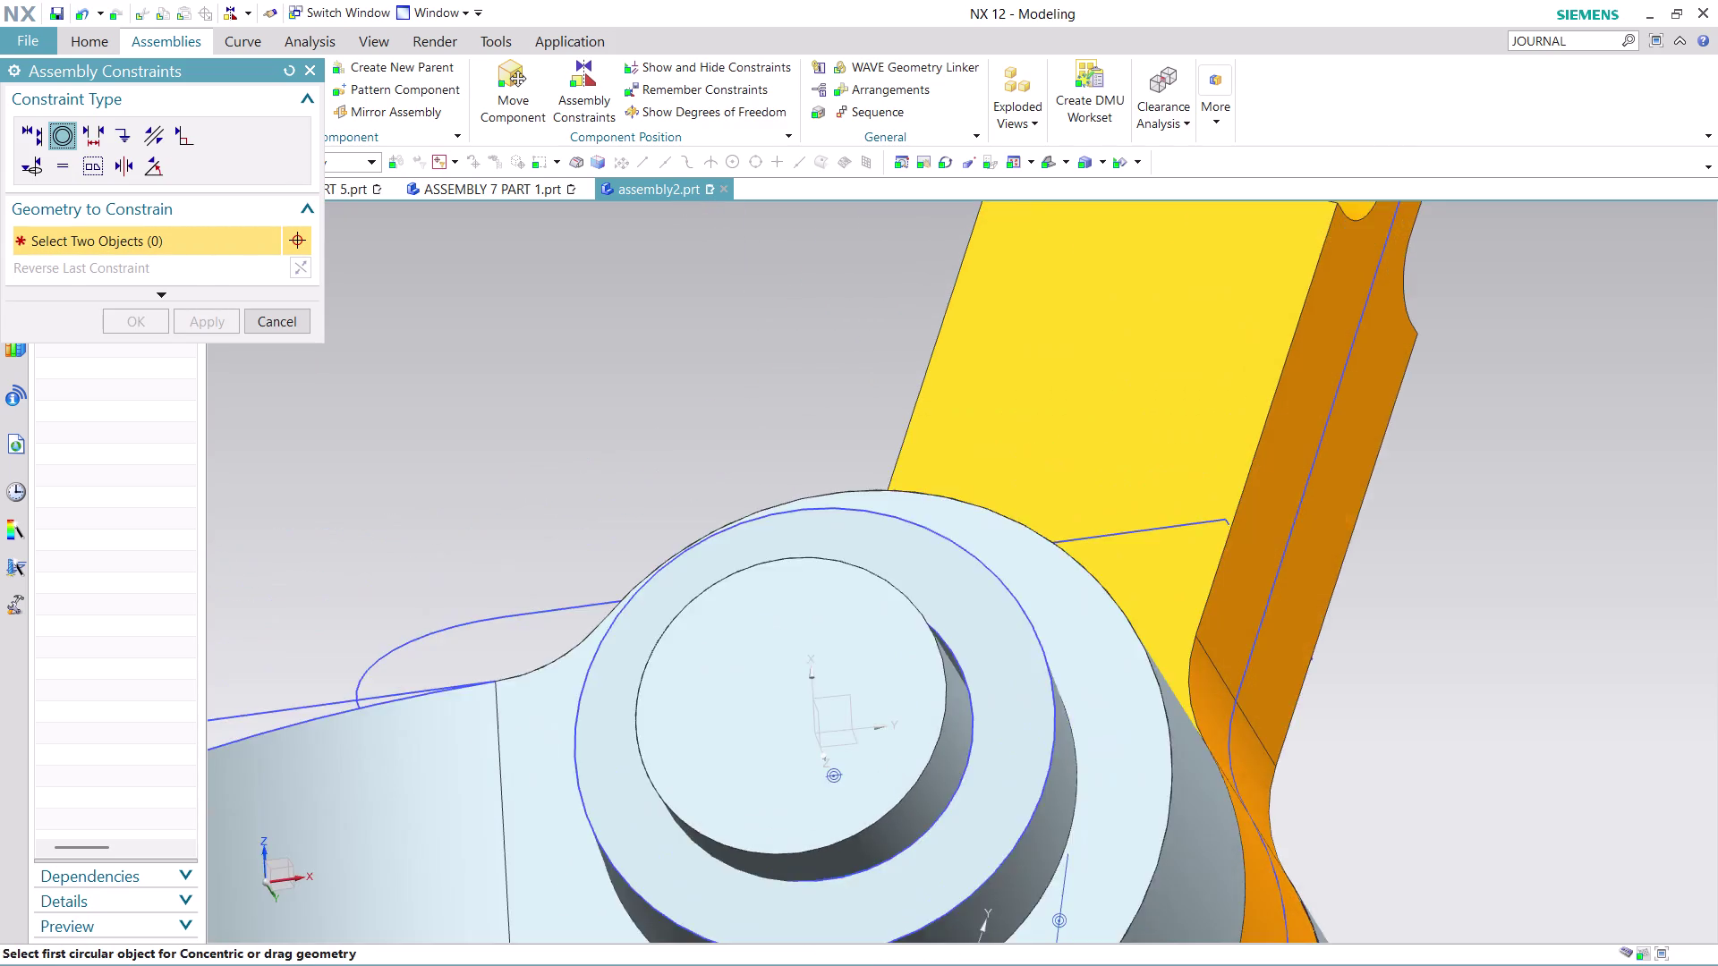
scroll(down, 3)
scroll(up, 3)
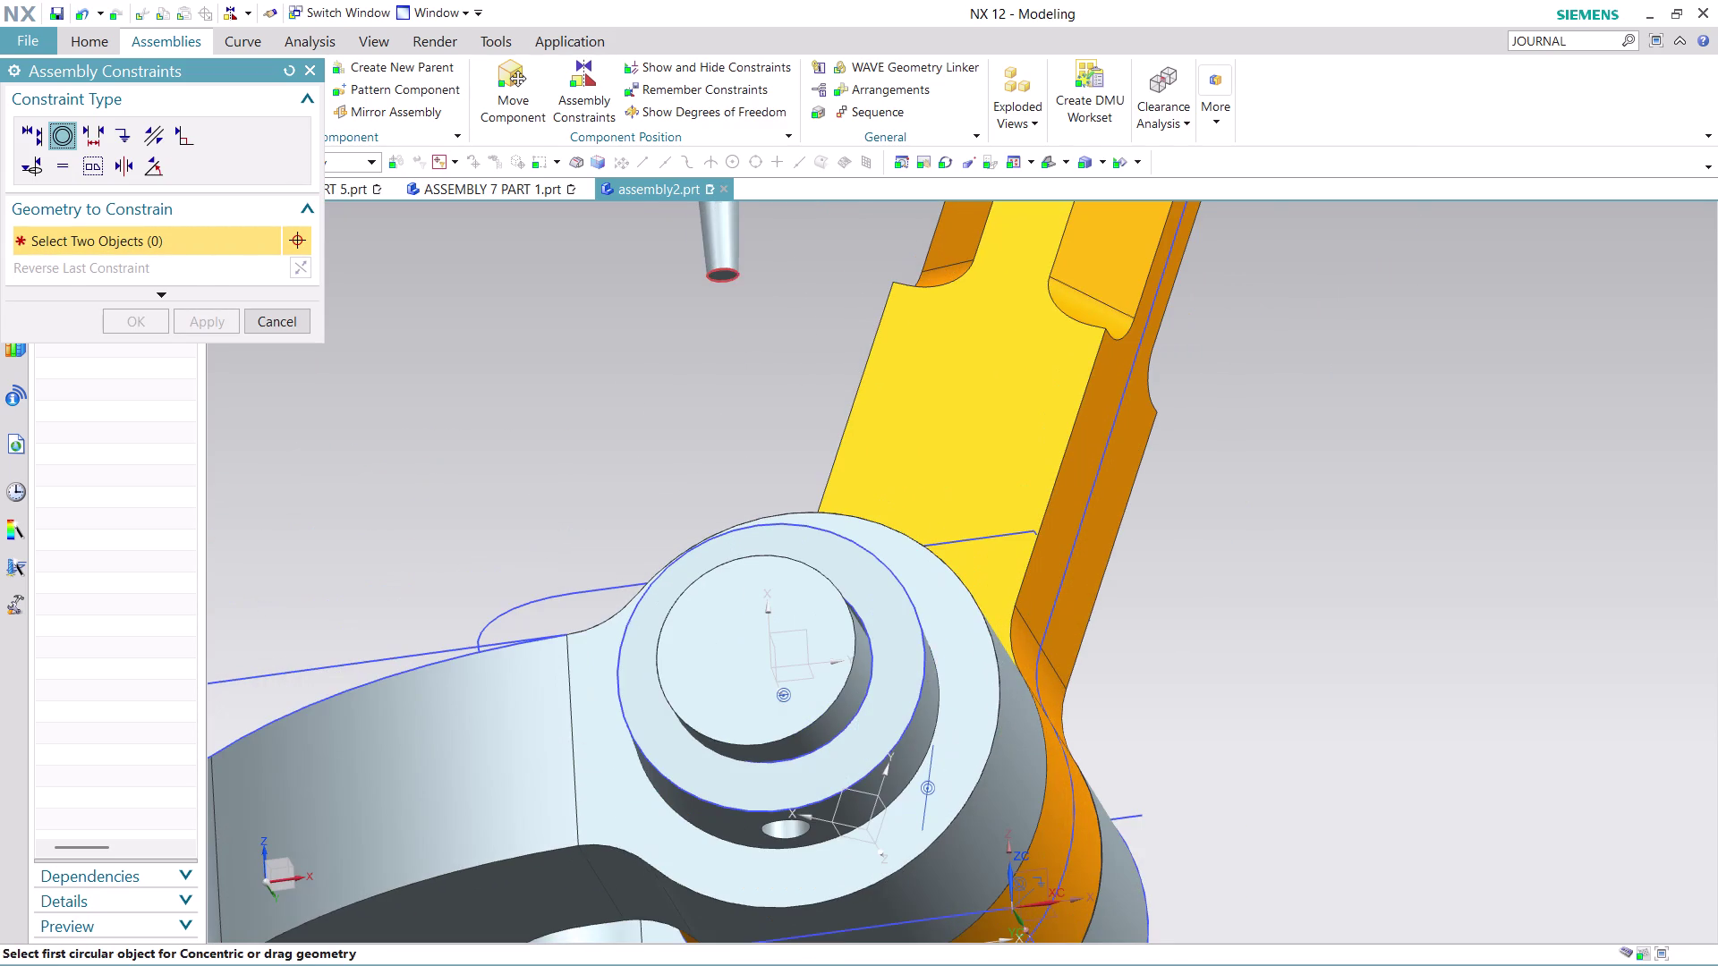
click(729, 271)
Orbit around the collar and pick the second circular edge for the concentric pairing.
scroll(down, 3)
middle_drag(1159, 674, 1148, 600)
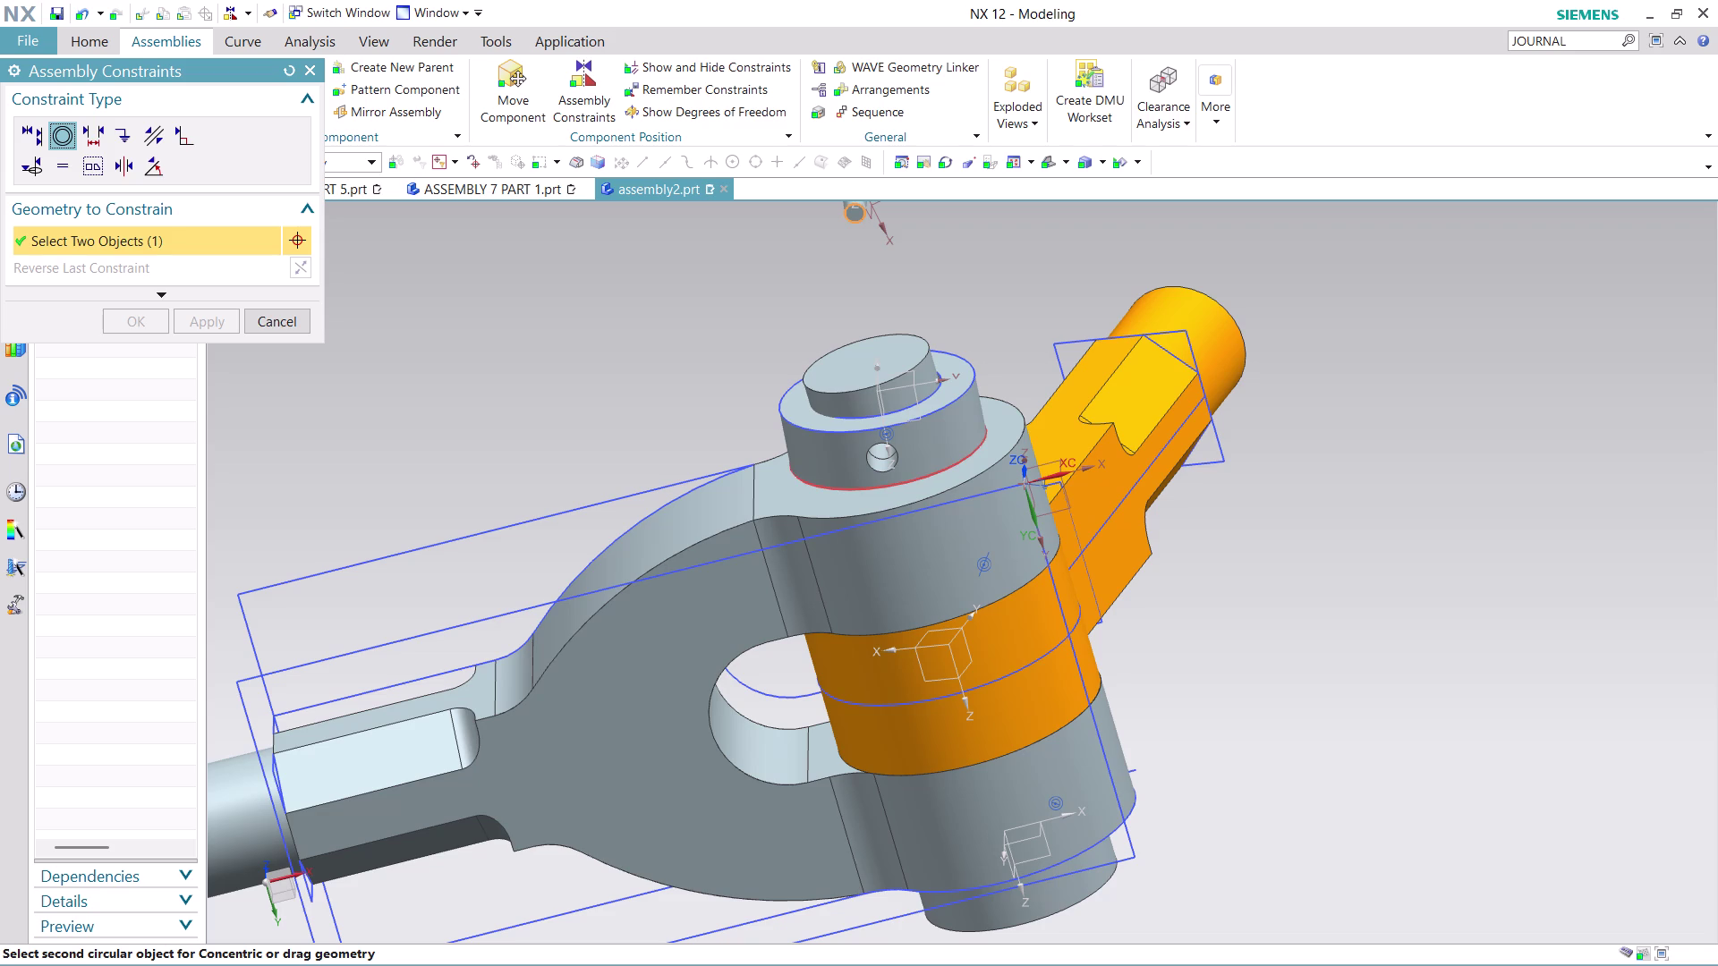
scroll(up, 3)
scroll(up, 3)
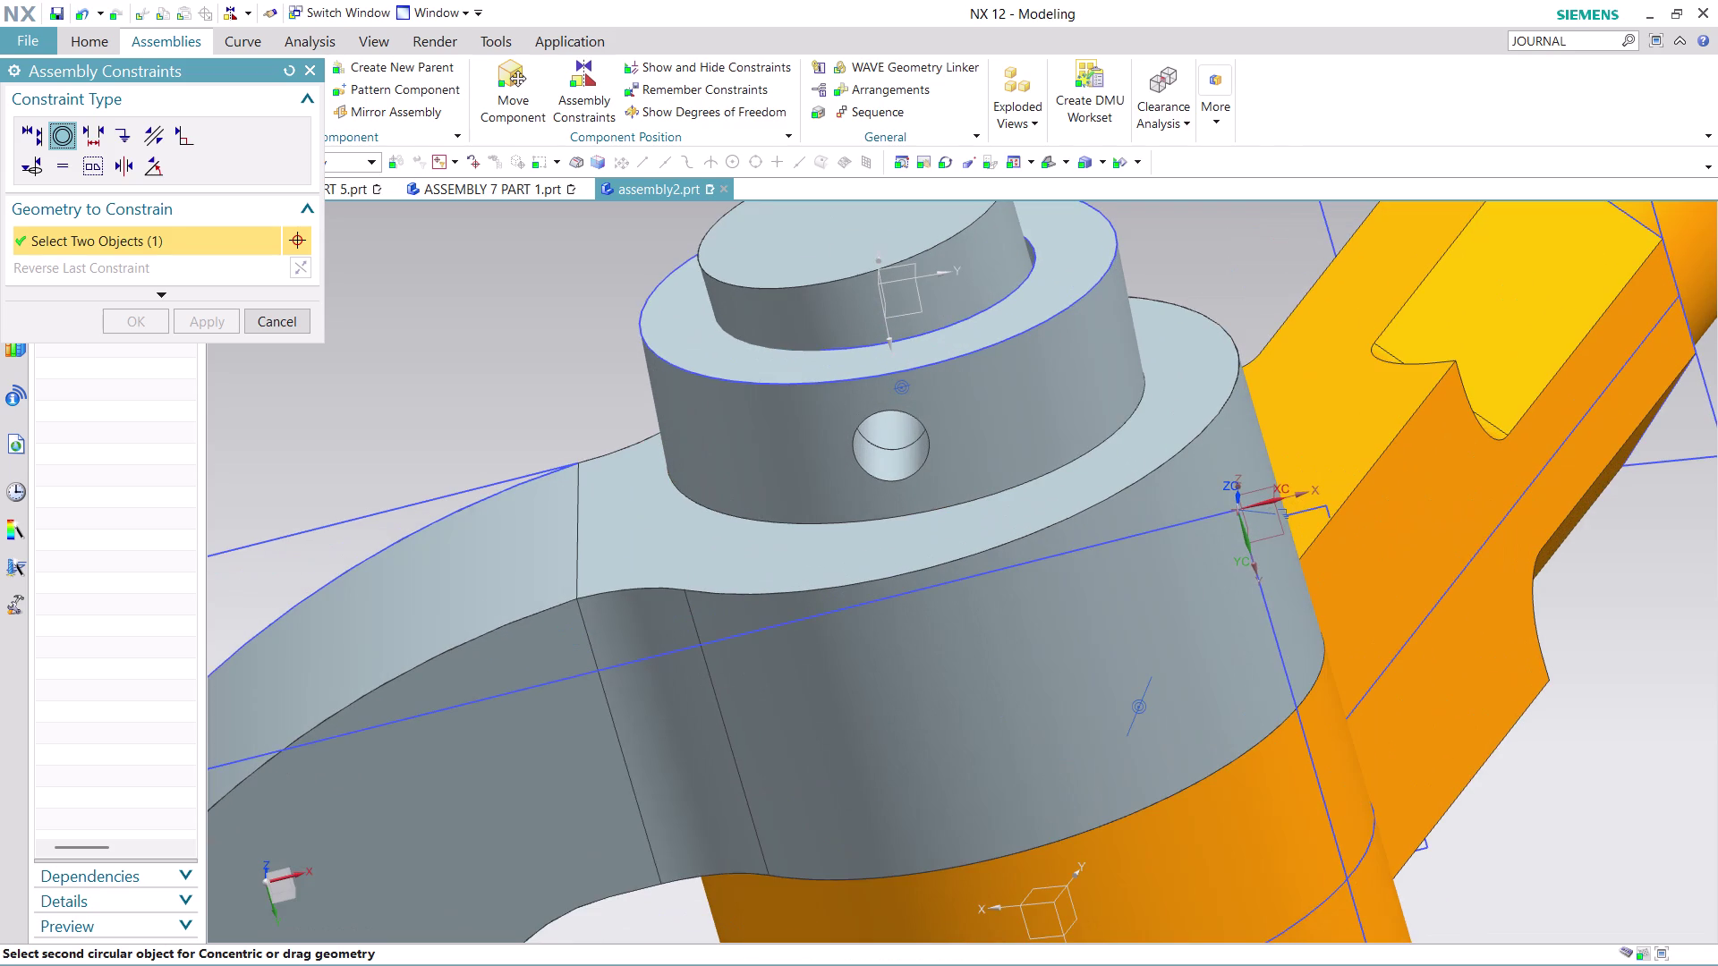
middle_drag(887, 437, 886, 426)
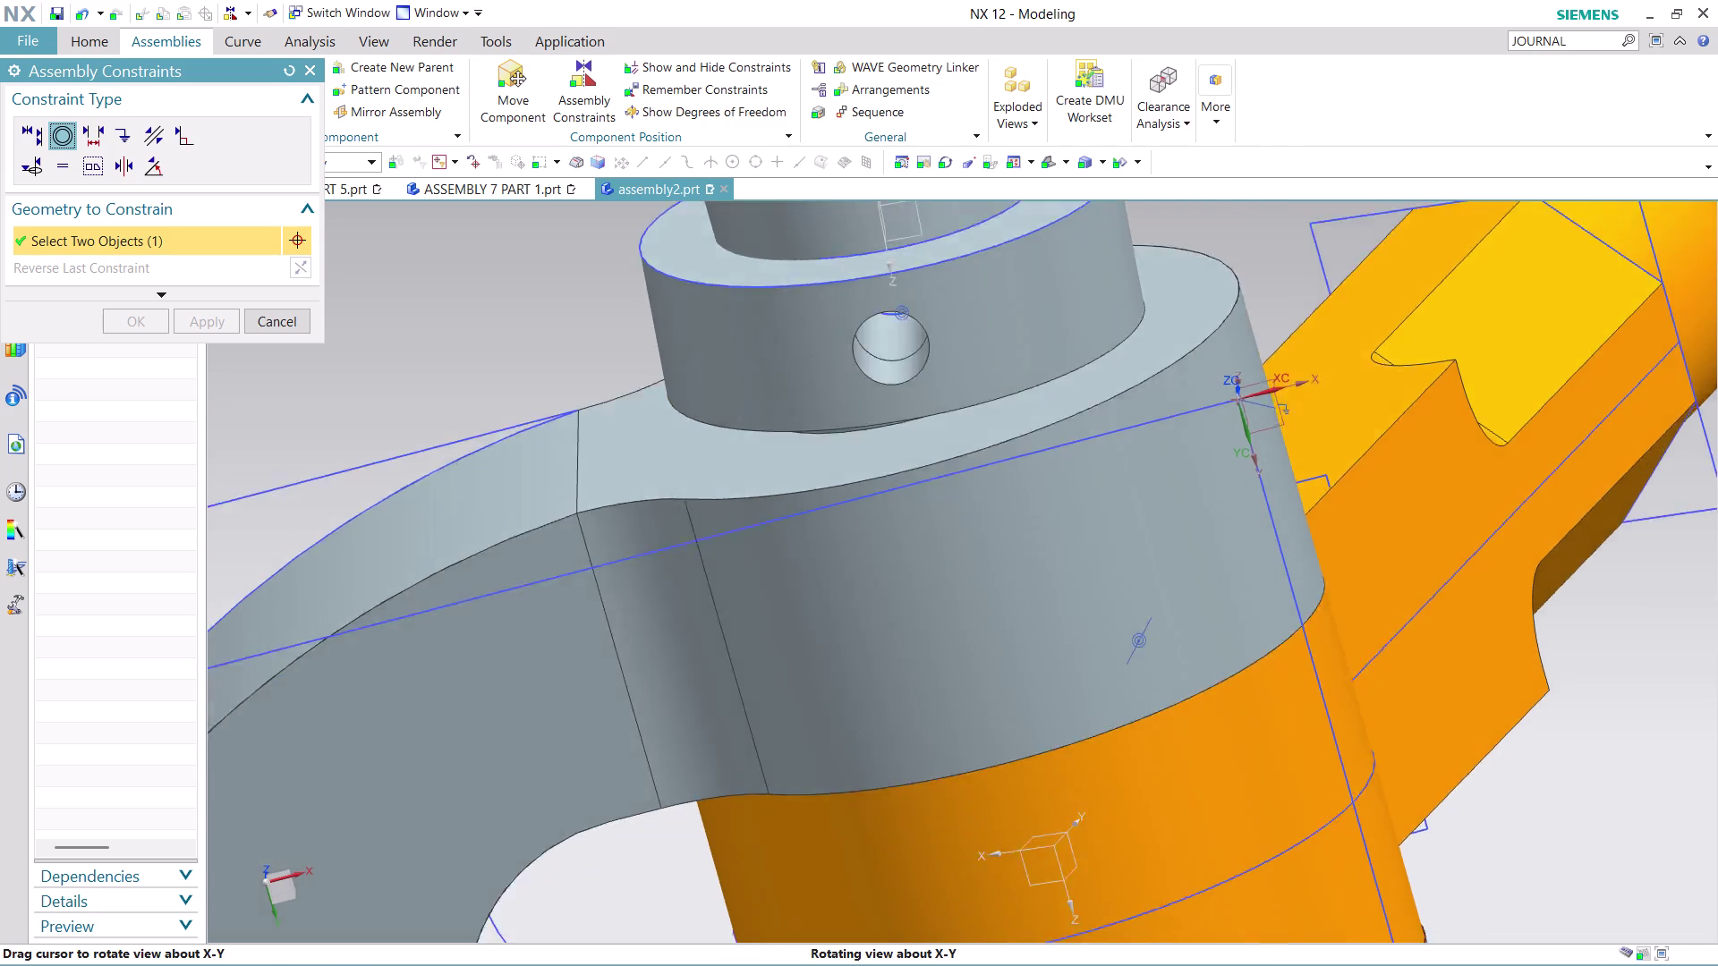
middle_drag(887, 425, 895, 428)
scroll(down, 3)
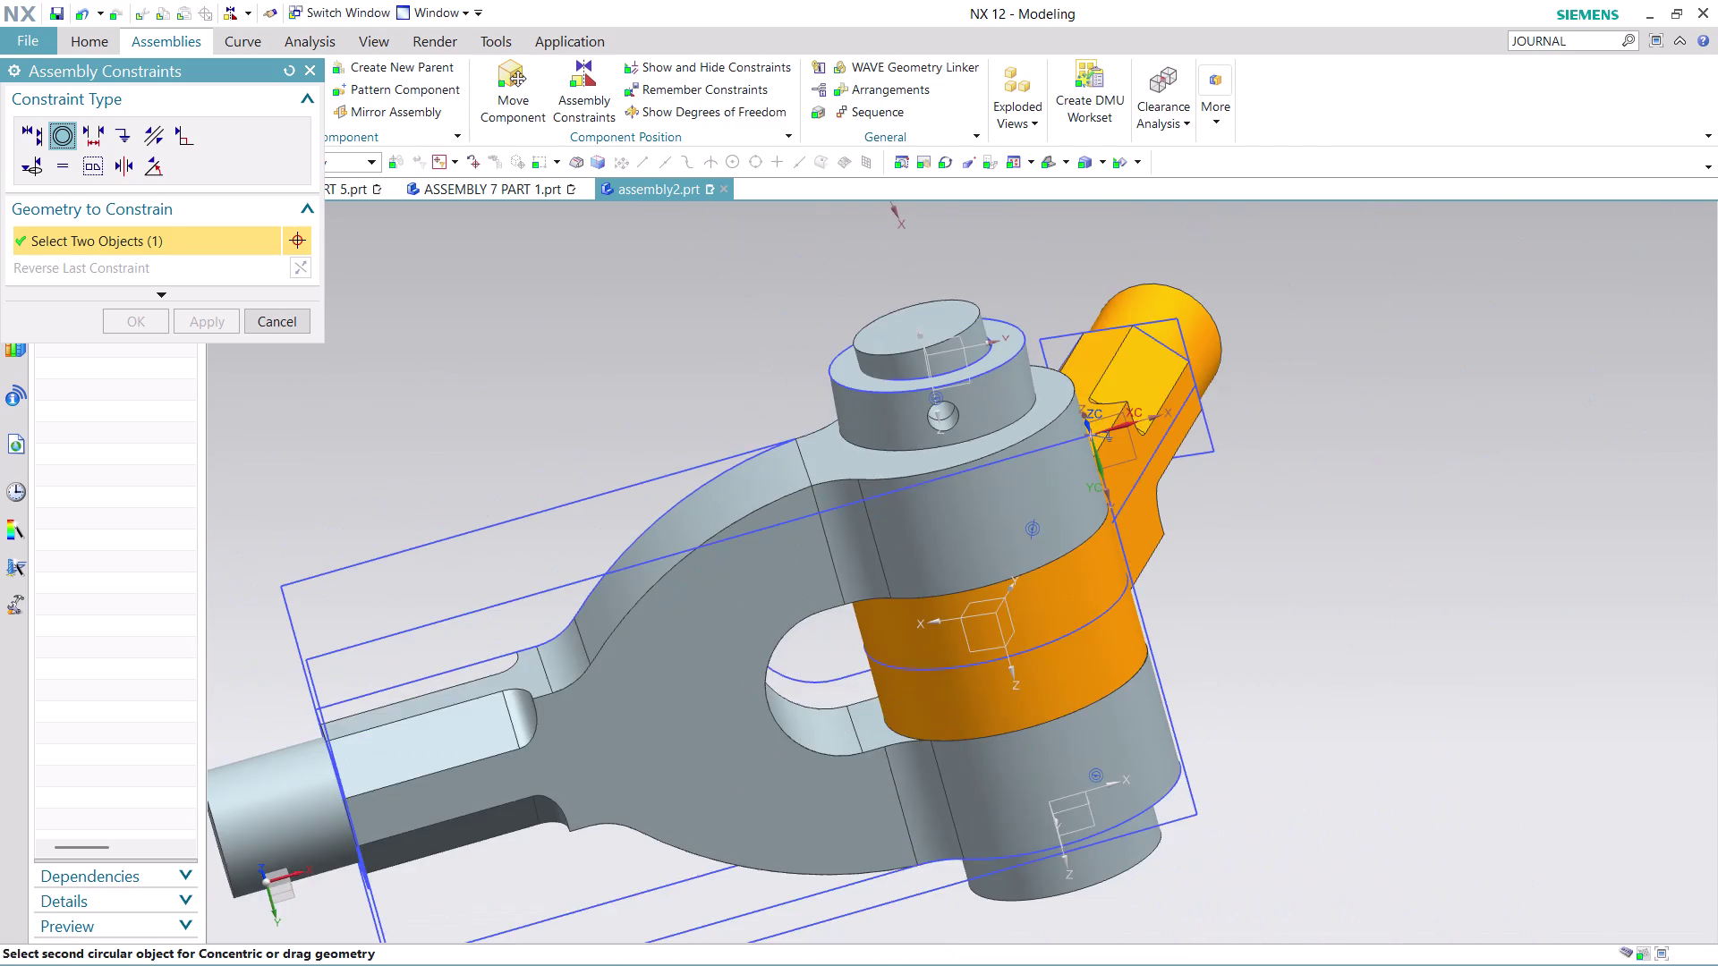
scroll(up, 3)
middle_drag(1067, 291, 1070, 266)
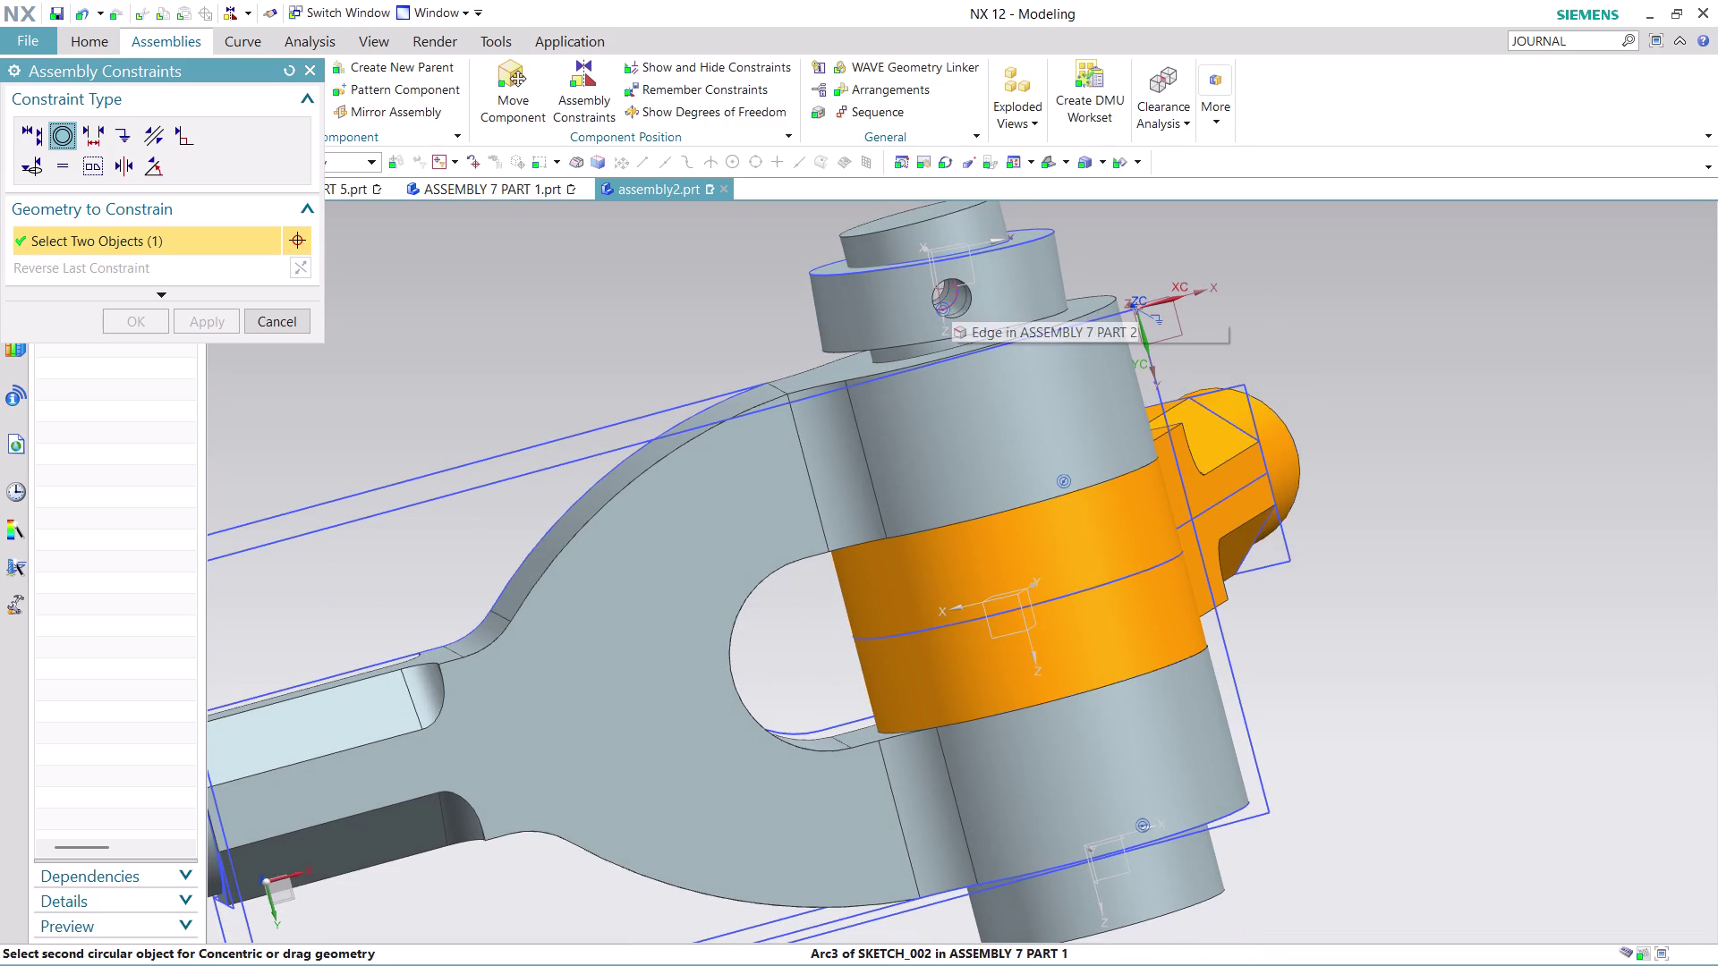
click(951, 298)
Orbit around the clevis to review the pin joint, then accept the constraints.
middle_drag(1175, 276, 1204, 367)
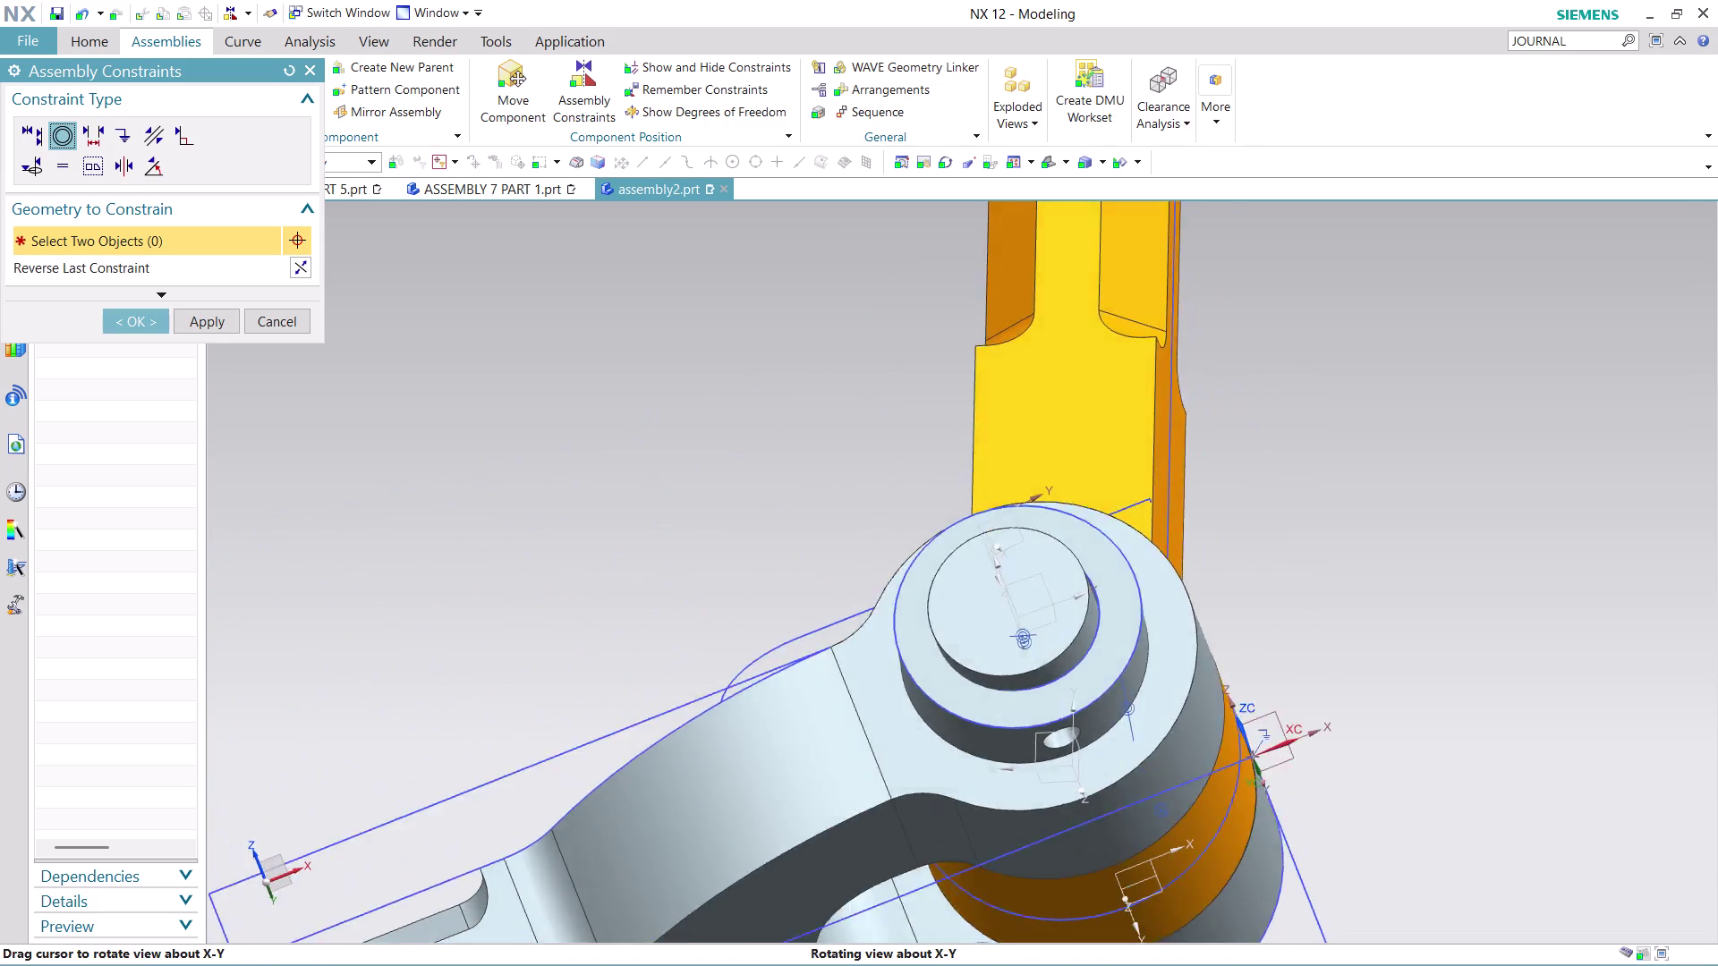
middle_drag(1203, 367, 1231, 452)
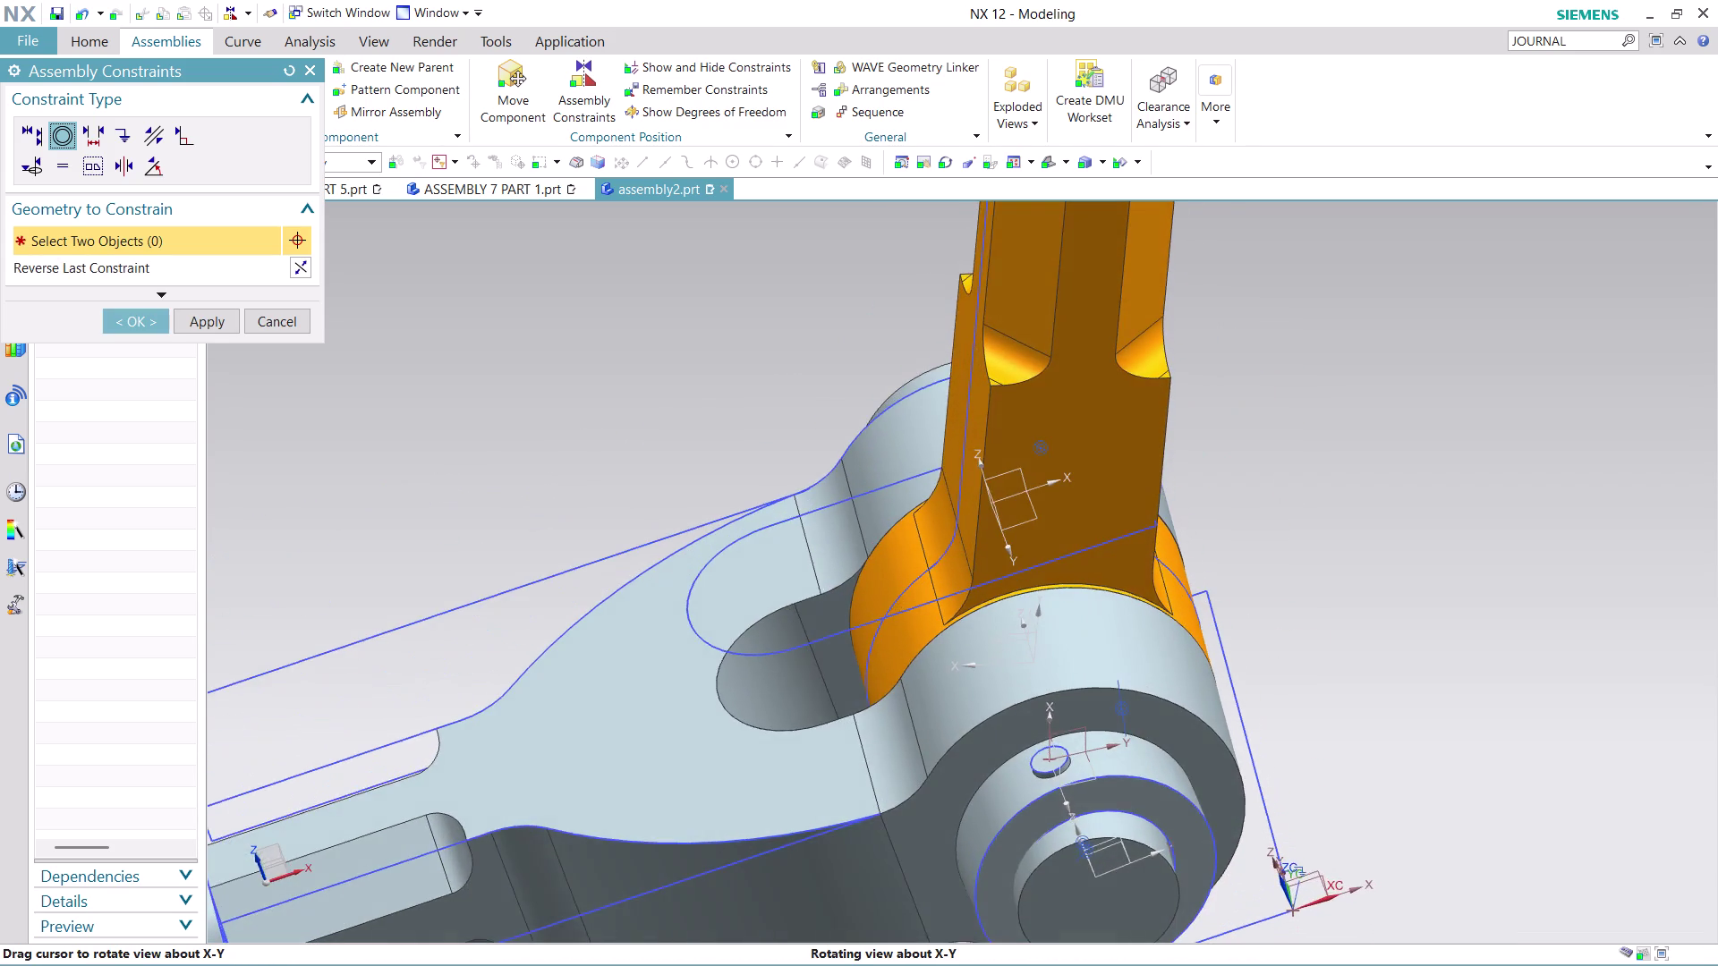
middle_drag(1232, 452, 1196, 395)
scroll(down, 3)
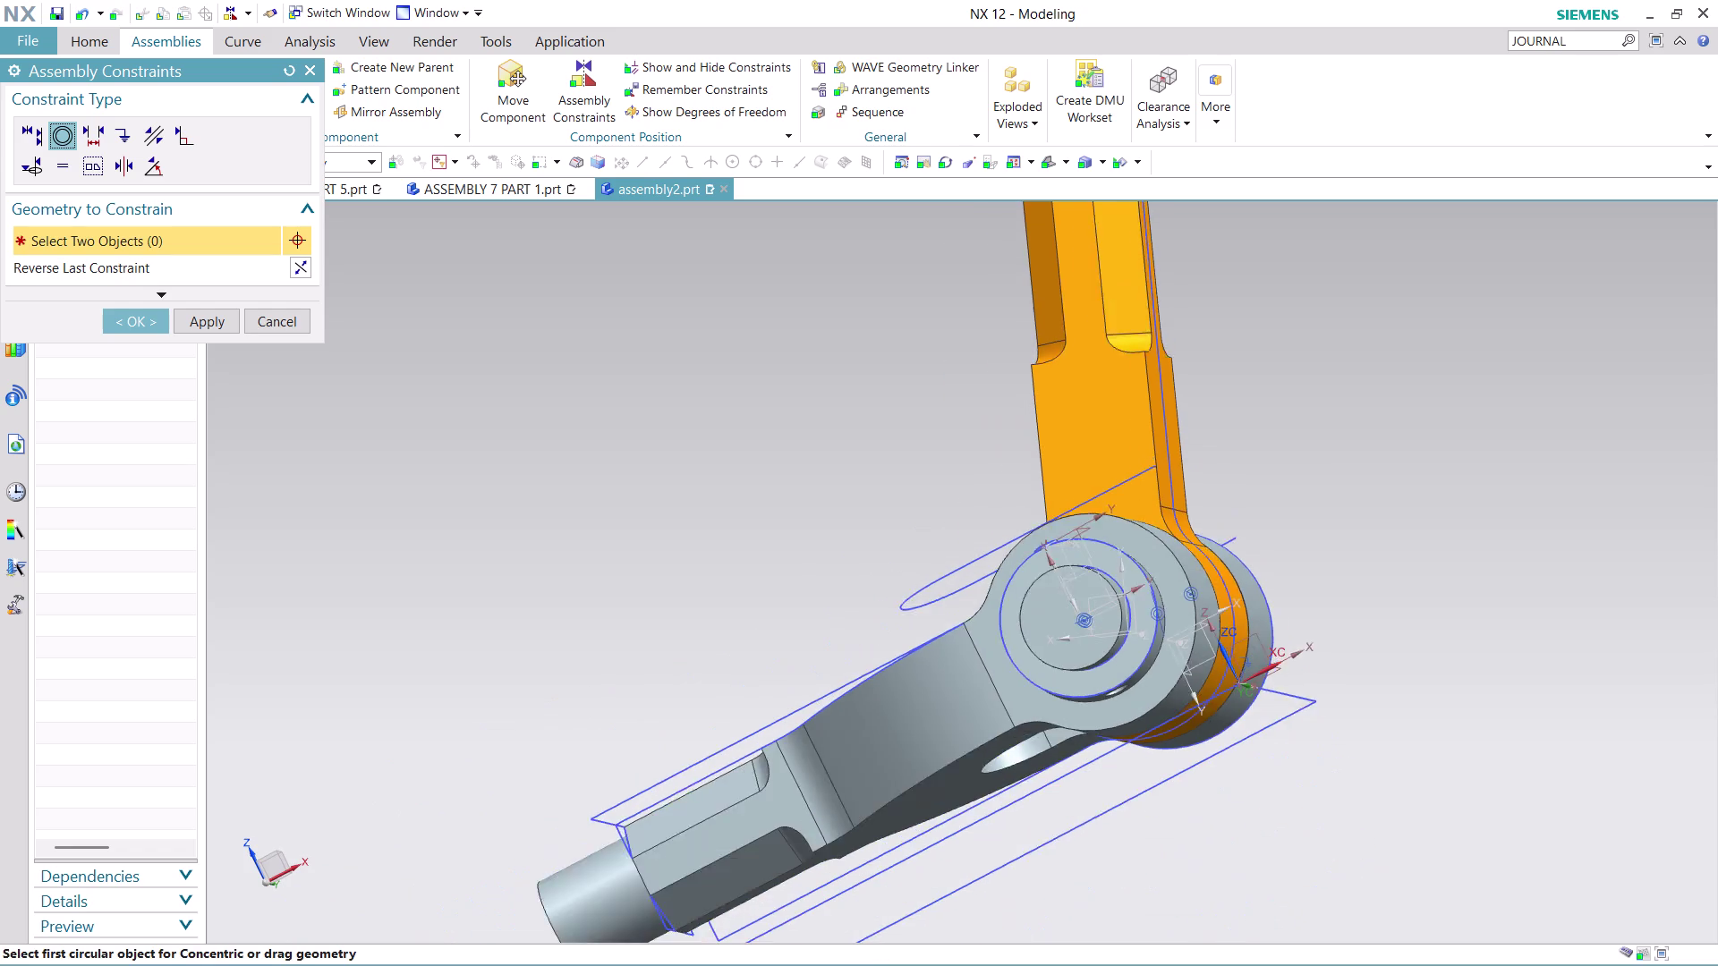
scroll(down, 3)
middle_drag(1272, 445, 1303, 515)
scroll(up, 3)
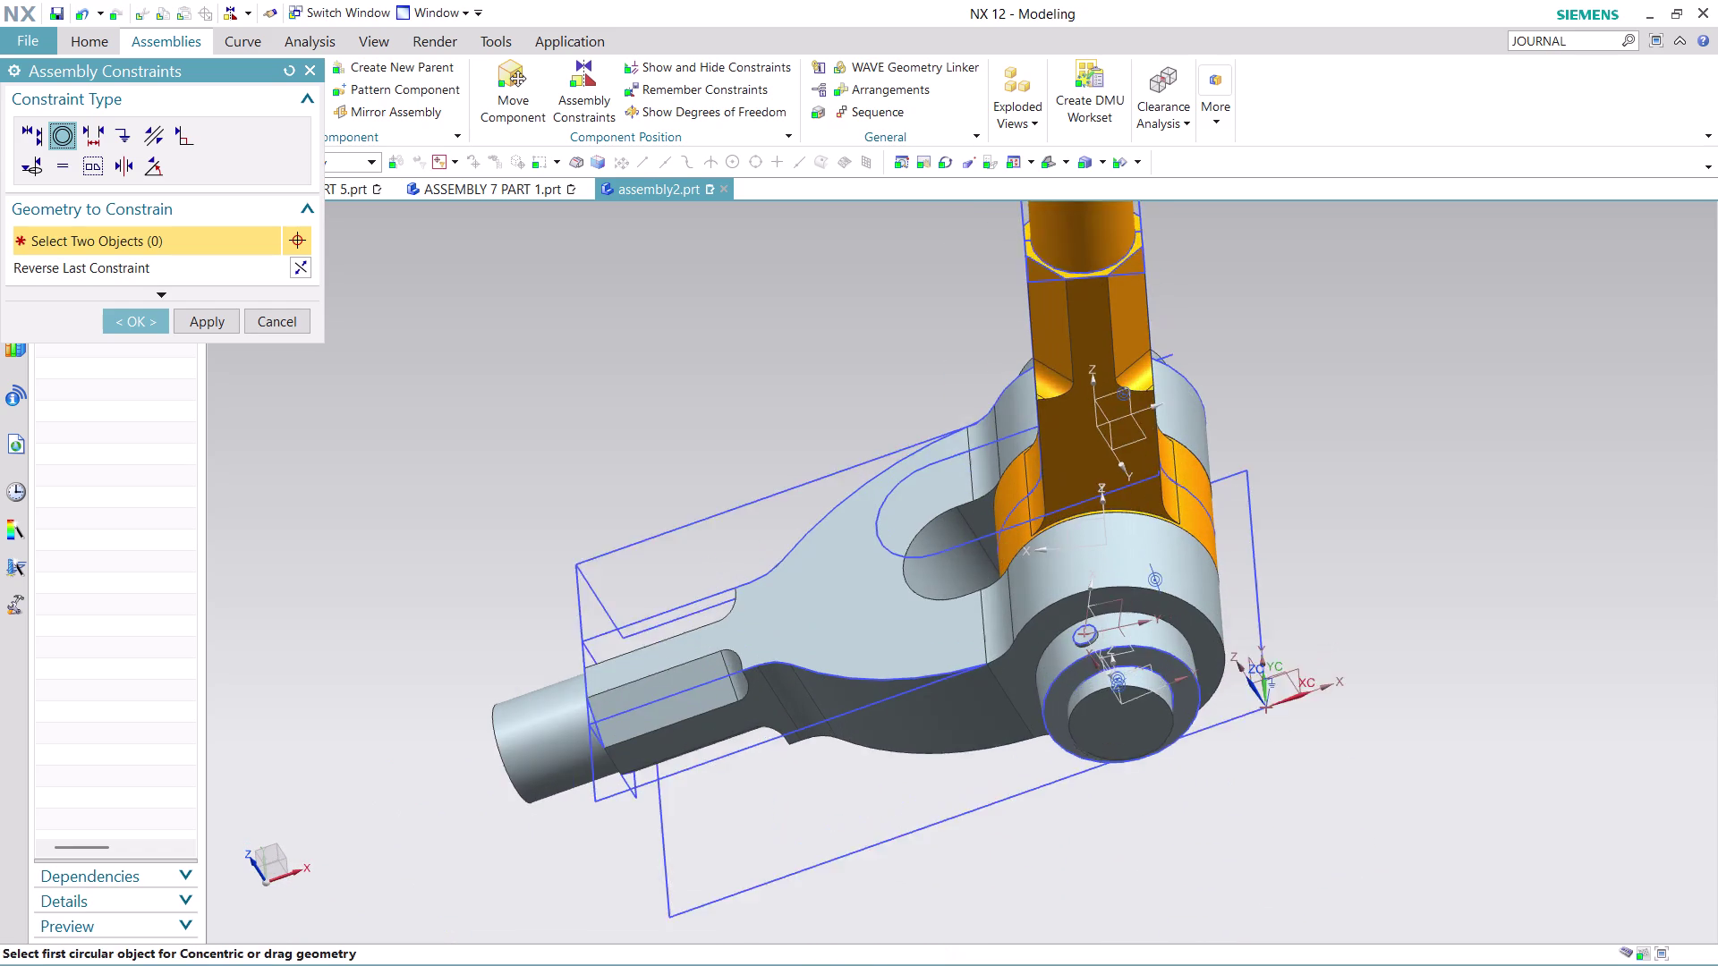
scroll(up, 3)
scroll(down, 3)
middle_drag(1358, 517, 1313, 554)
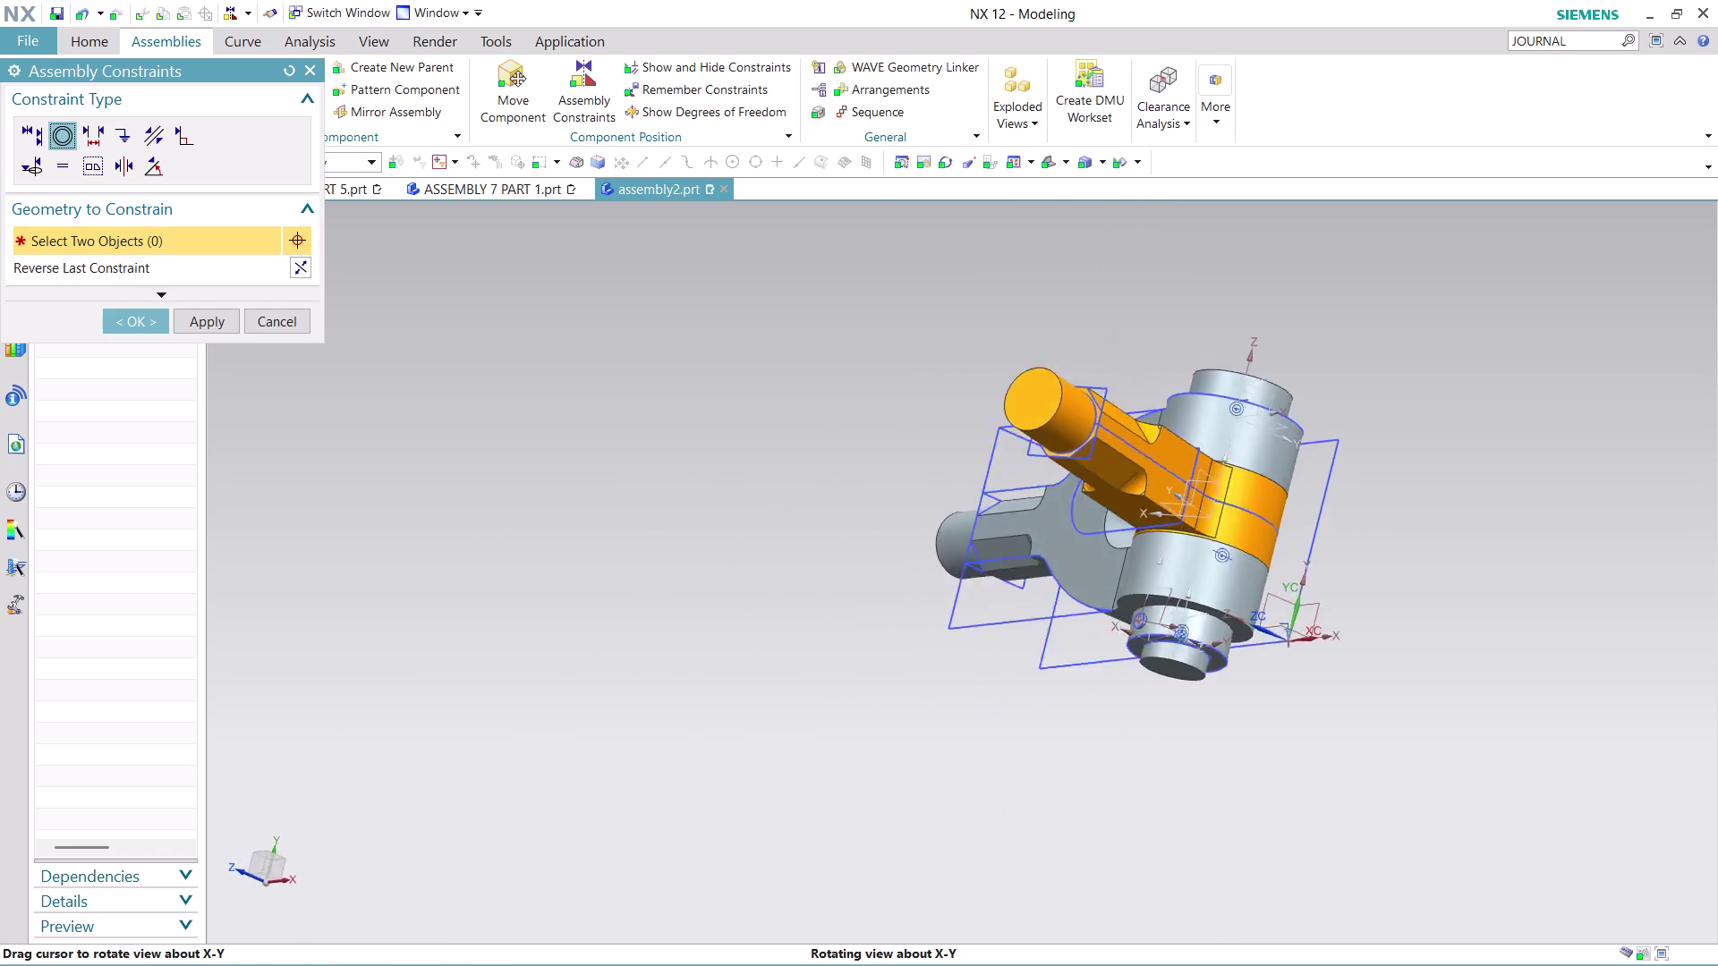
middle_drag(1313, 554, 1153, 787)
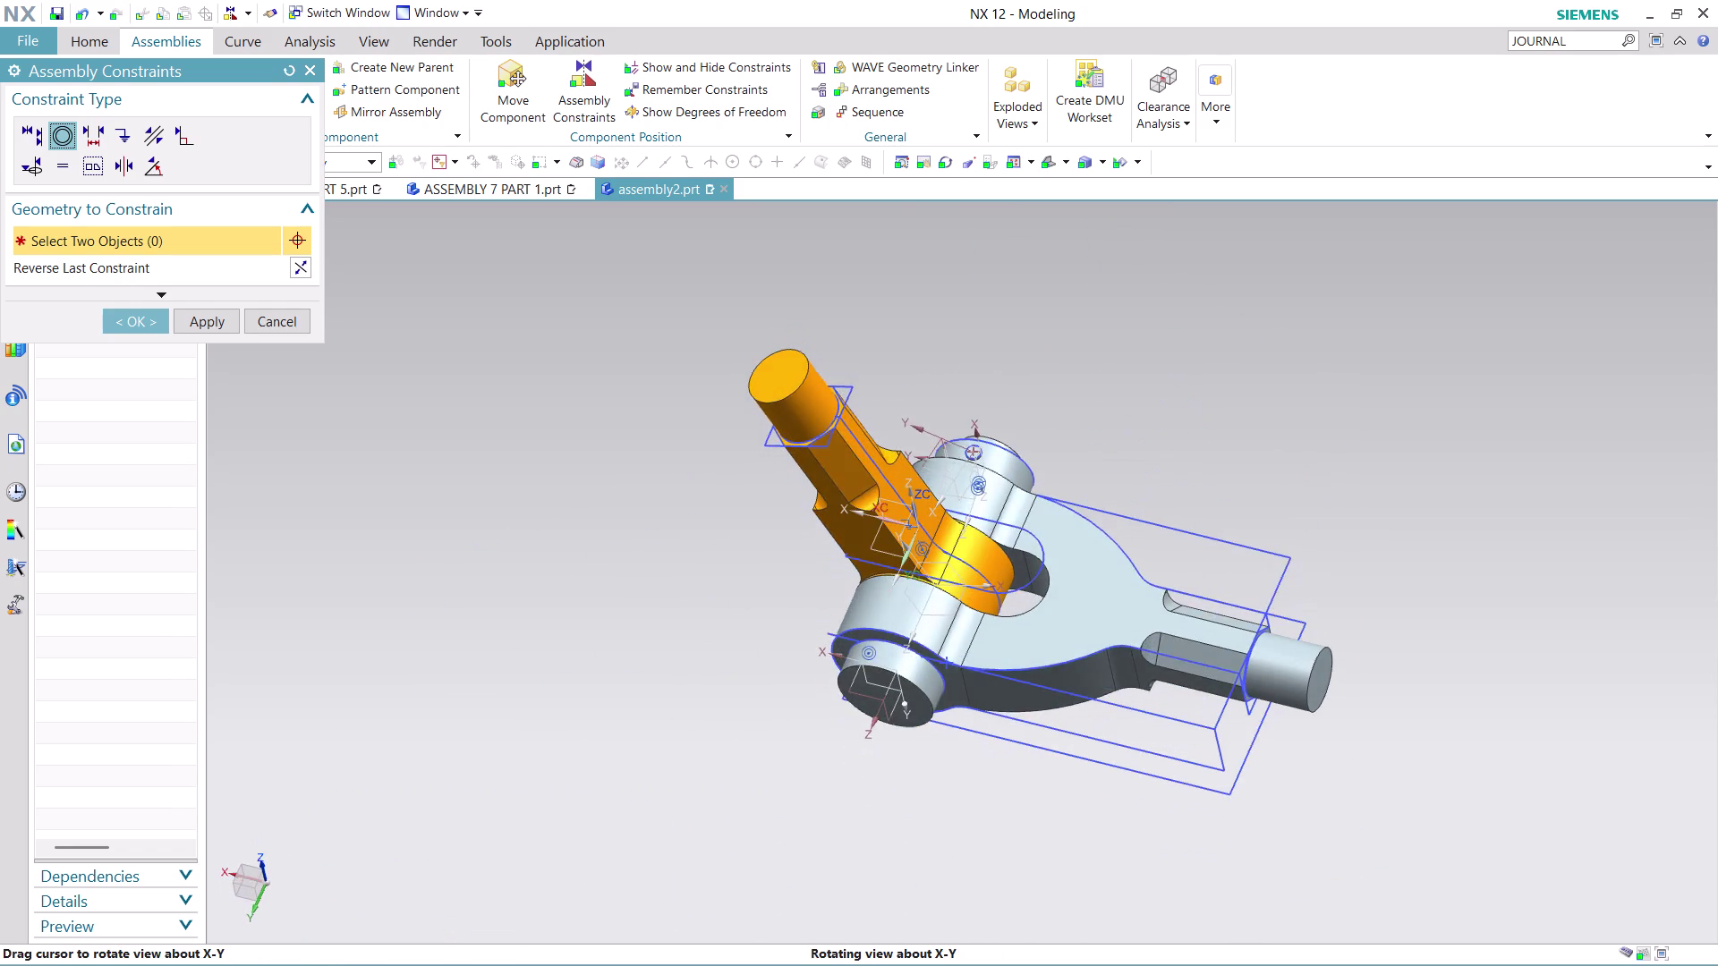
middle_drag(1152, 787, 1156, 802)
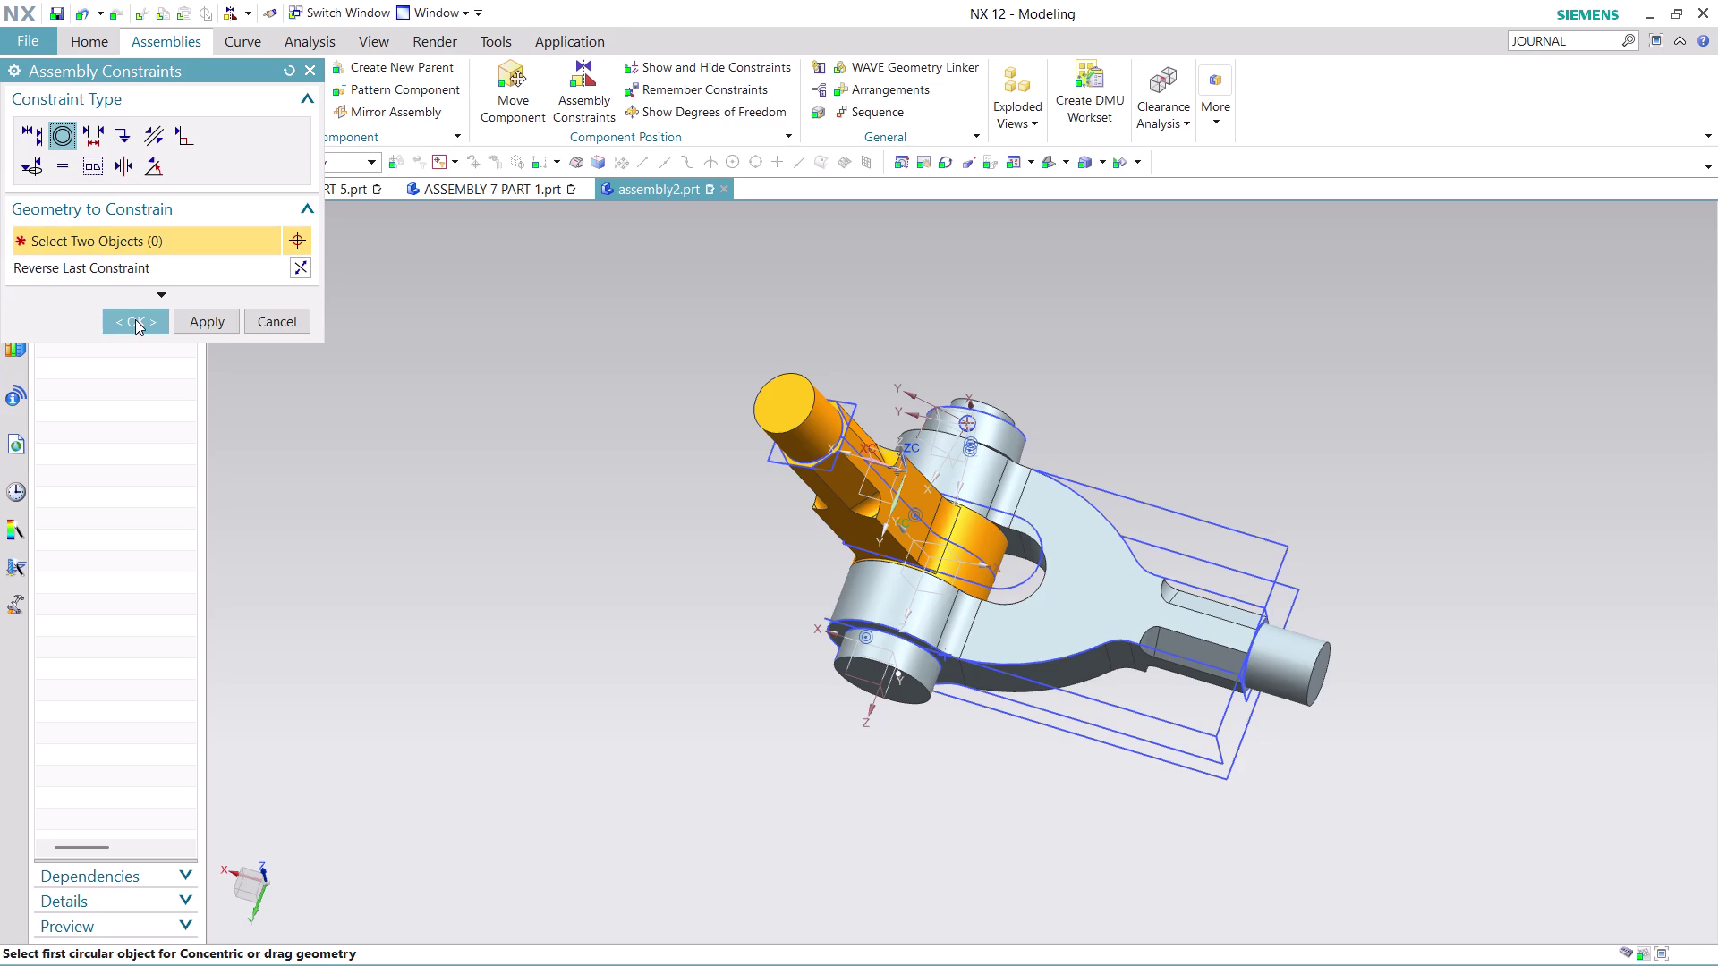
click(135, 320)
middle_drag(1177, 400, 1139, 459)
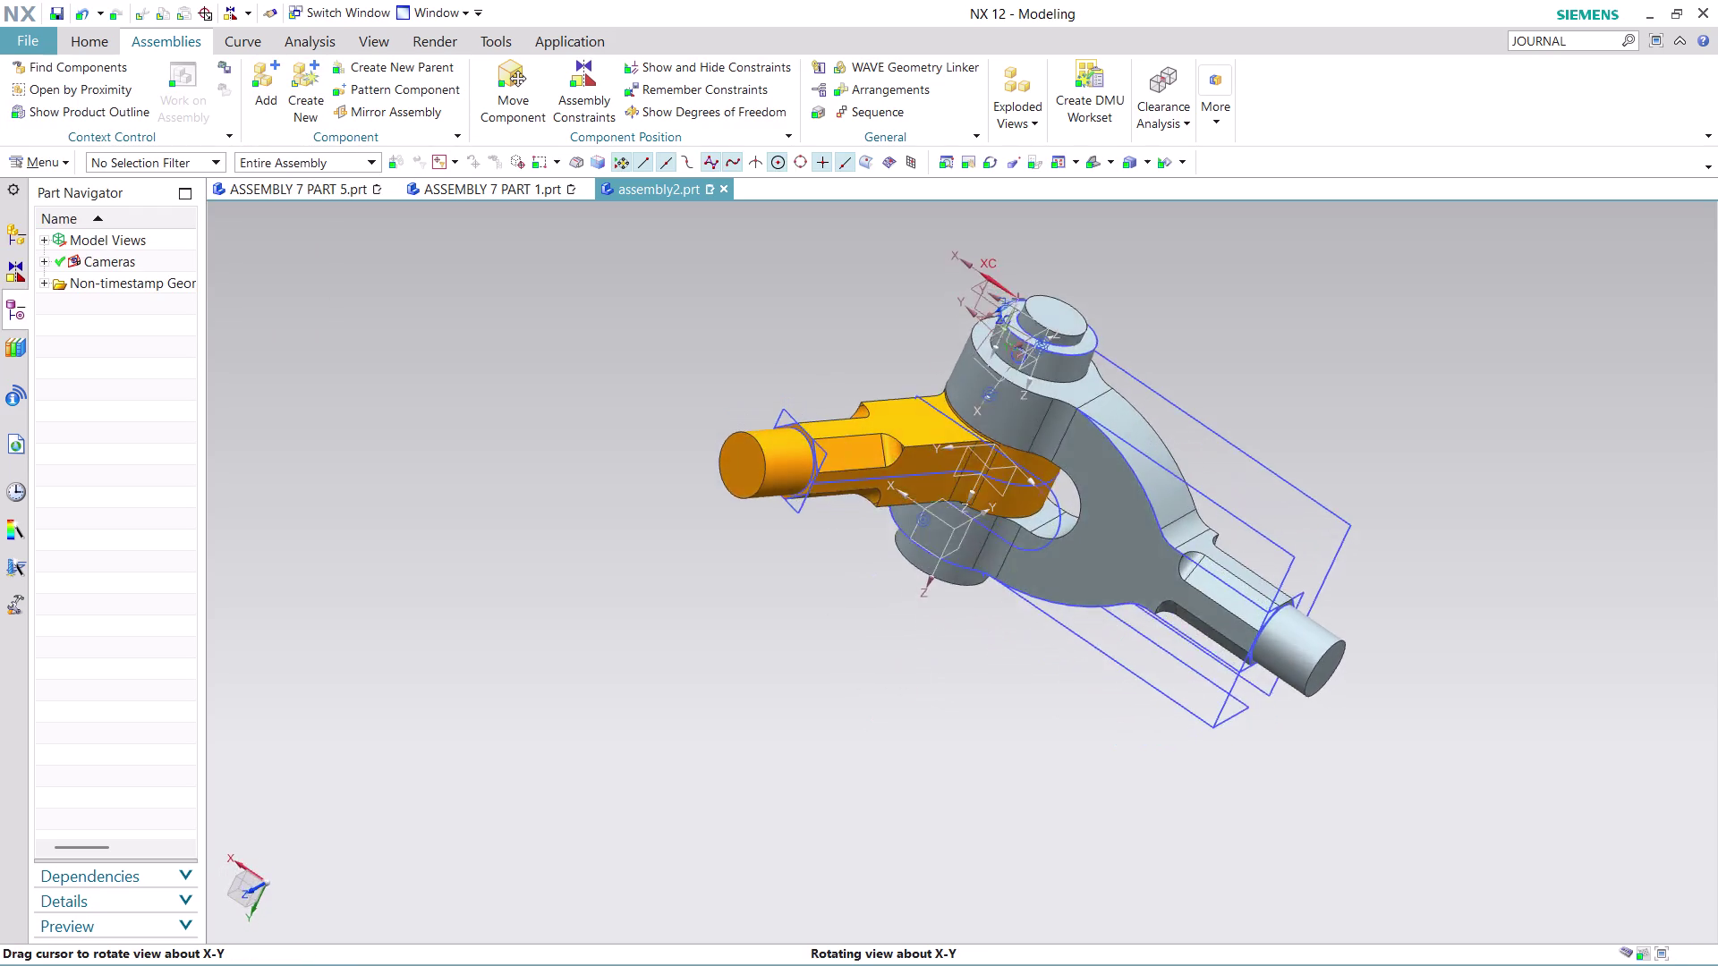
middle_drag(1139, 459, 1154, 400)
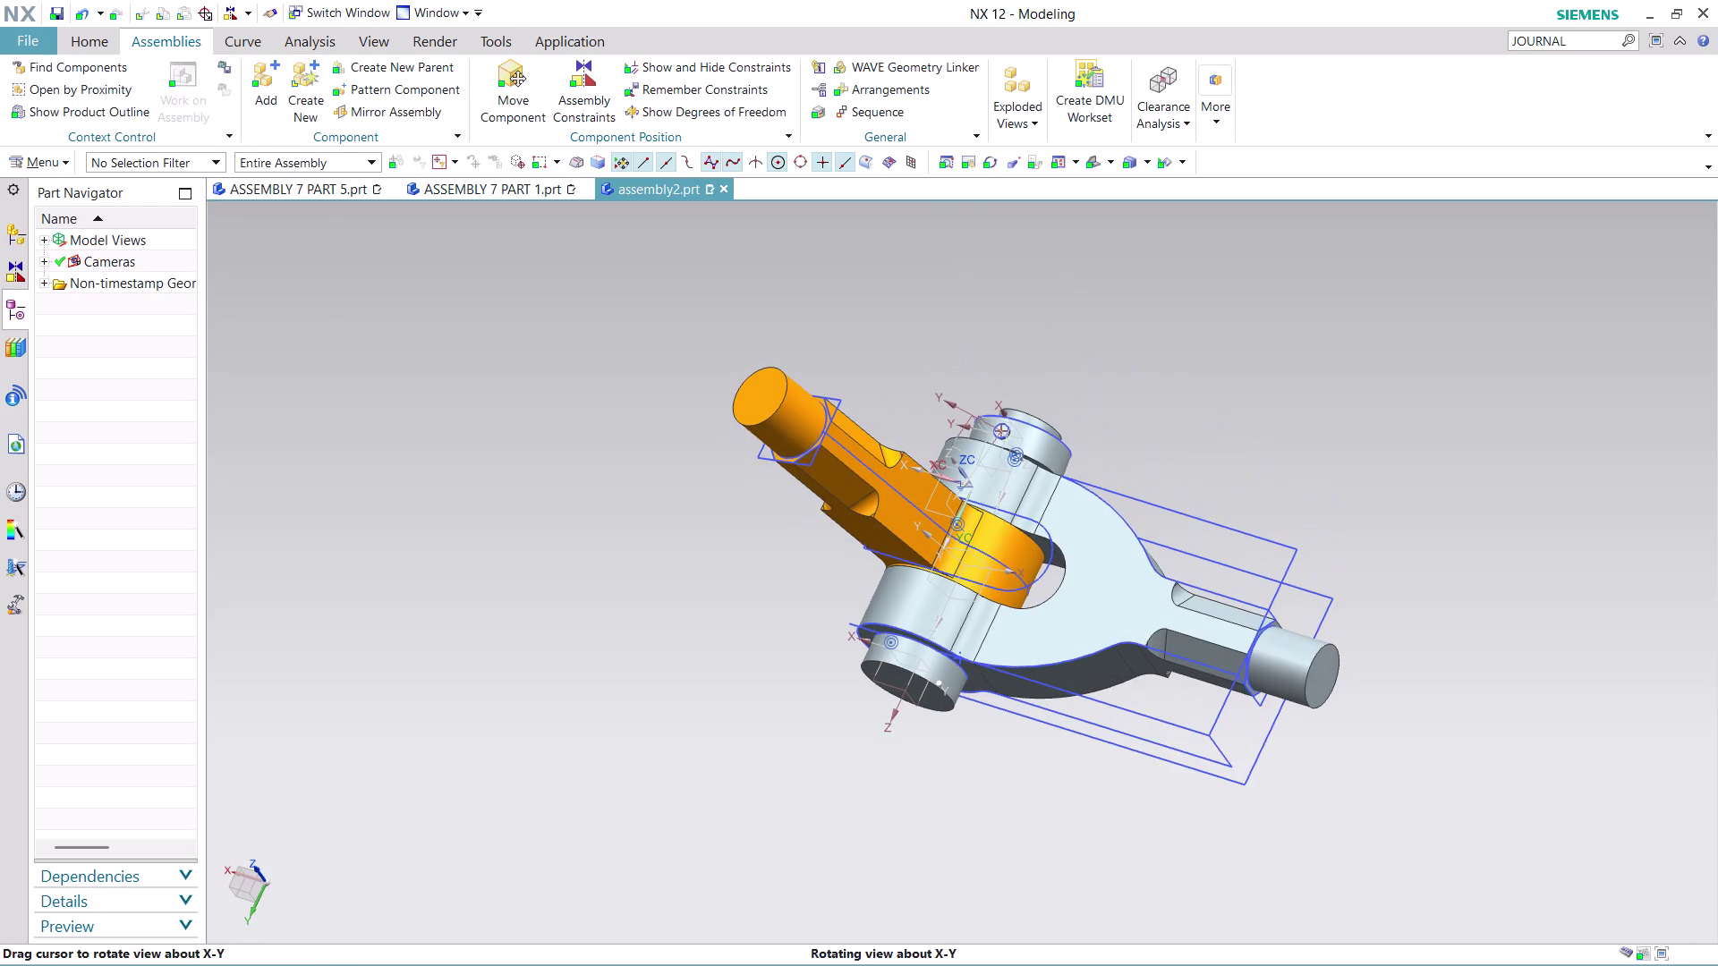
middle_drag(1154, 400, 1269, 506)
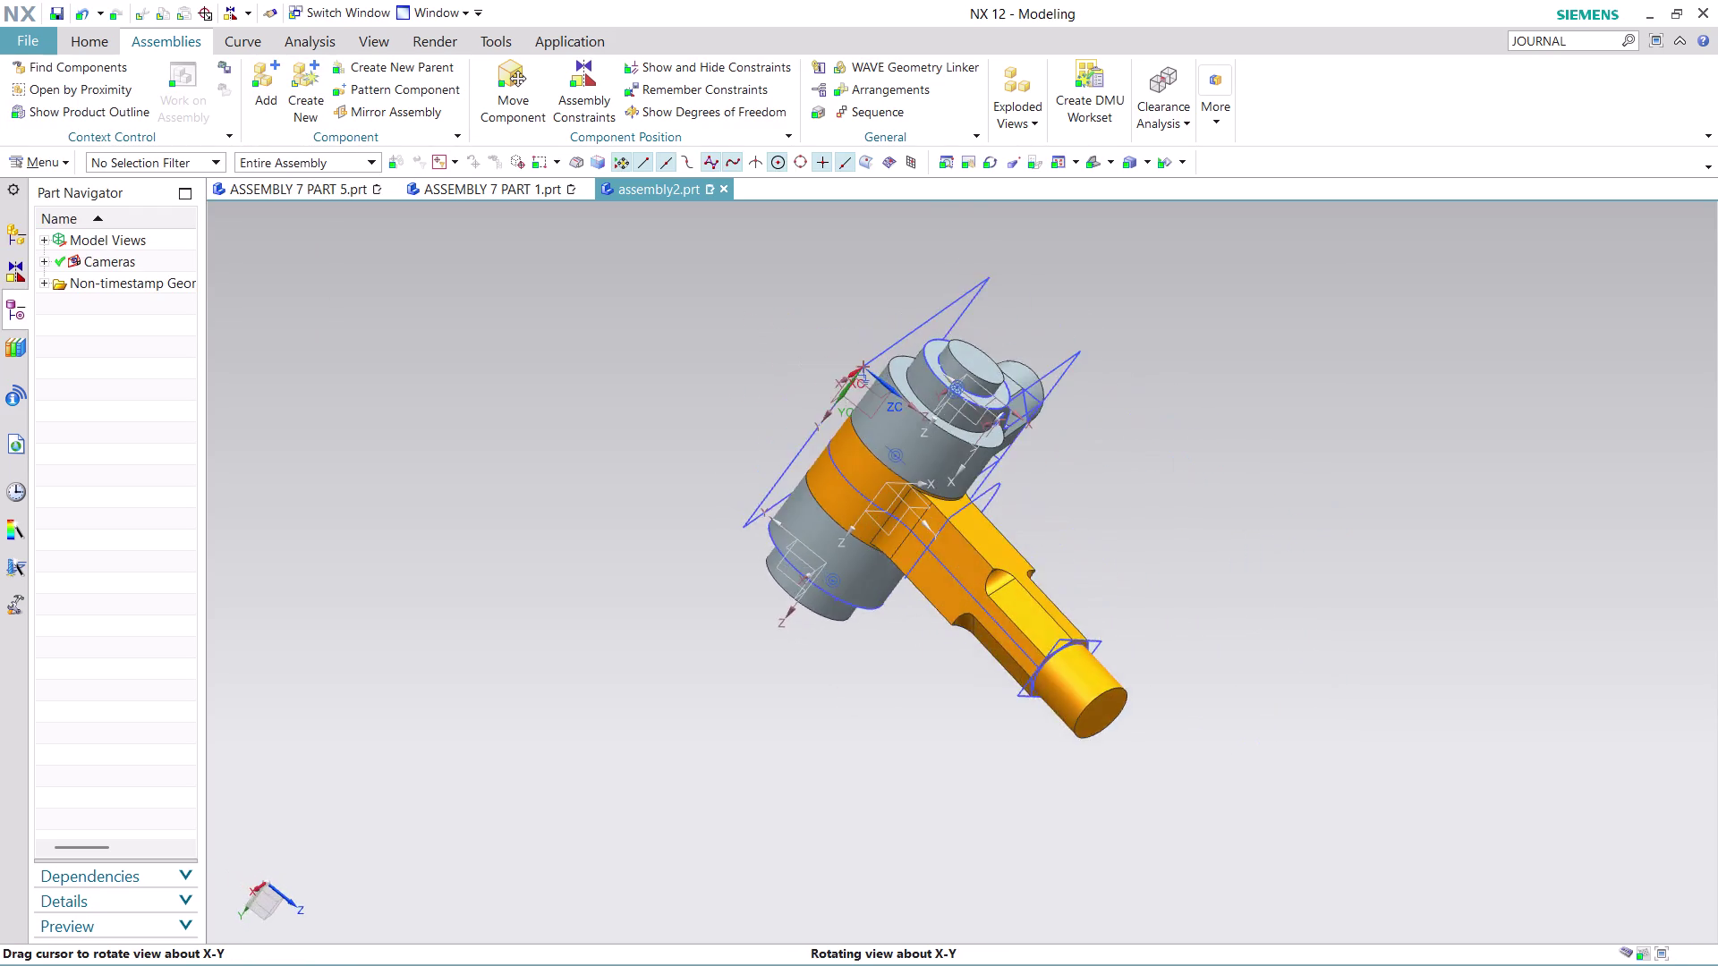
middle_drag(1270, 506, 1102, 414)
scroll(up, 3)
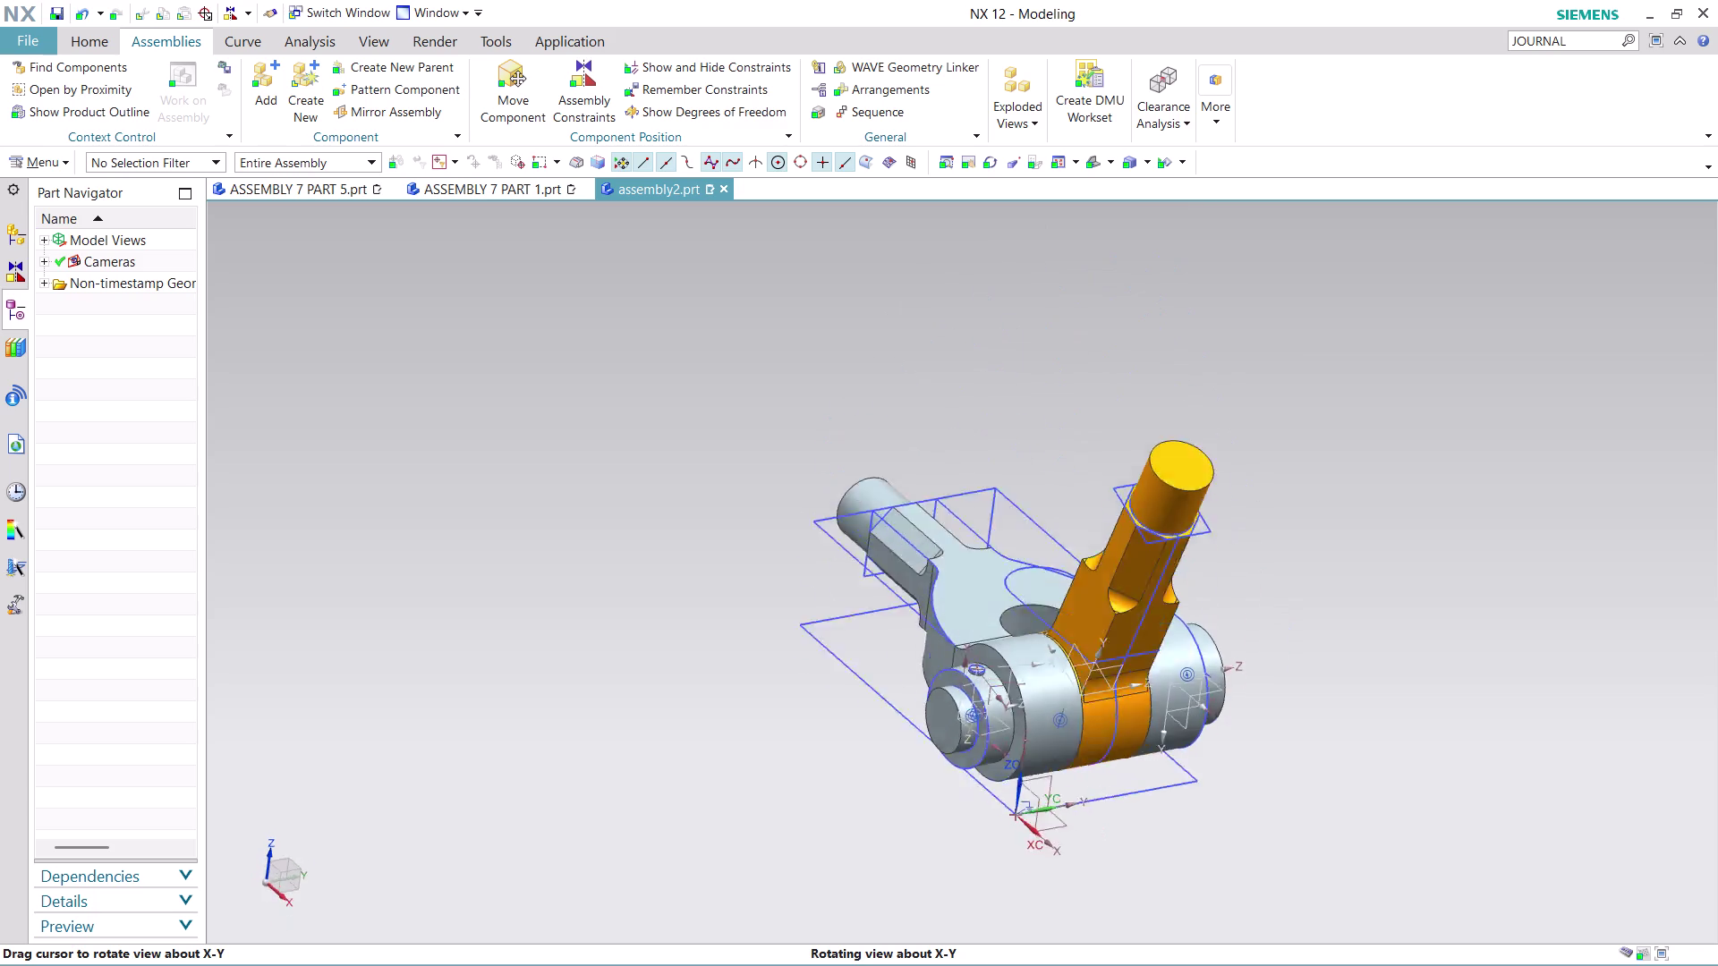
middle_drag(1102, 413, 1099, 381)
middle_click(1099, 382)
scroll(up, 3)
scroll(down, 3)
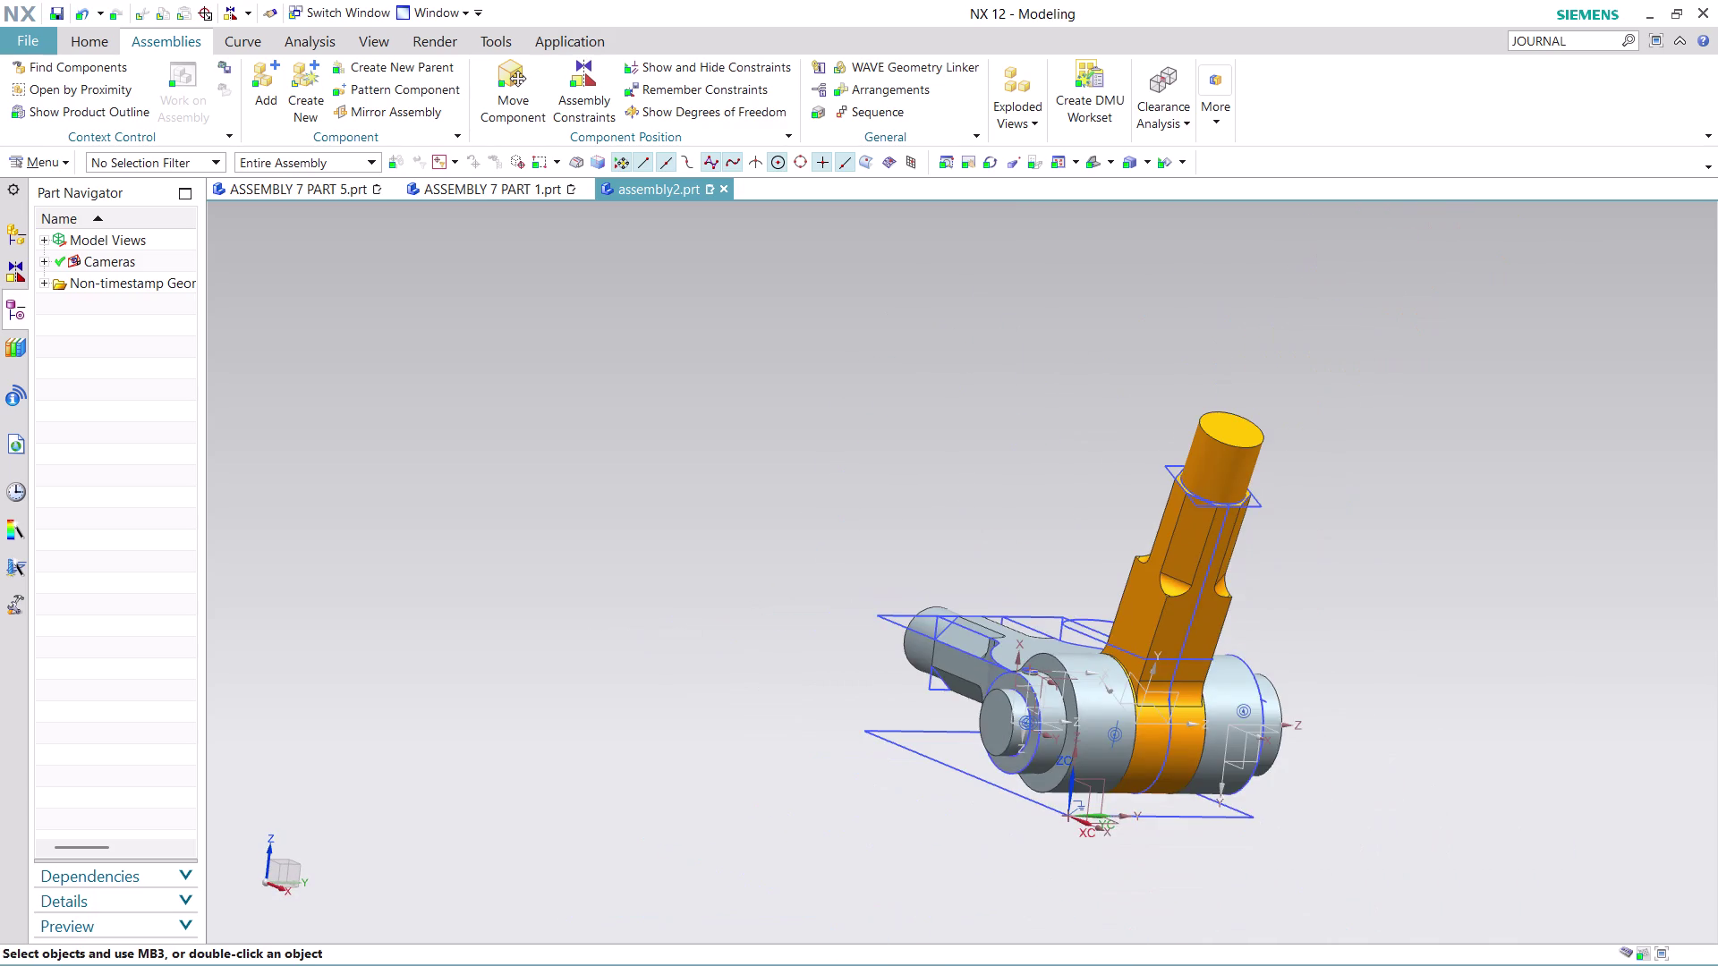
scroll(up, 3)
scroll(up, 3)
middle_drag(1311, 660, 1330, 686)
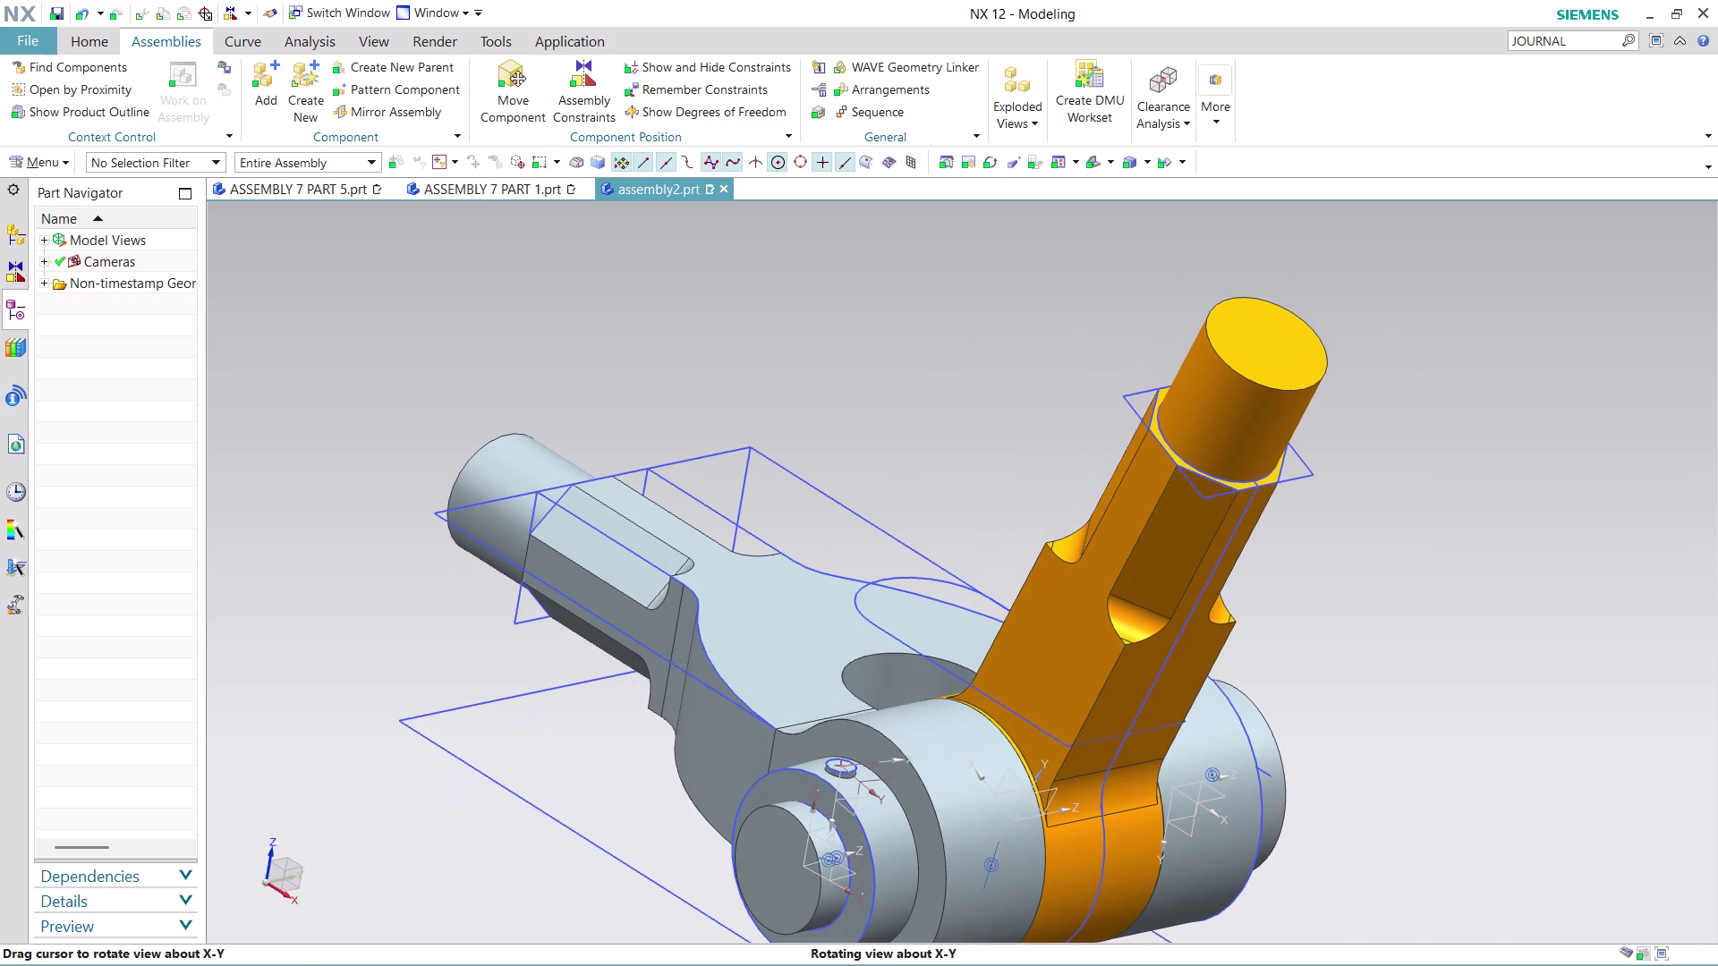
middle_drag(1330, 686, 1429, 685)
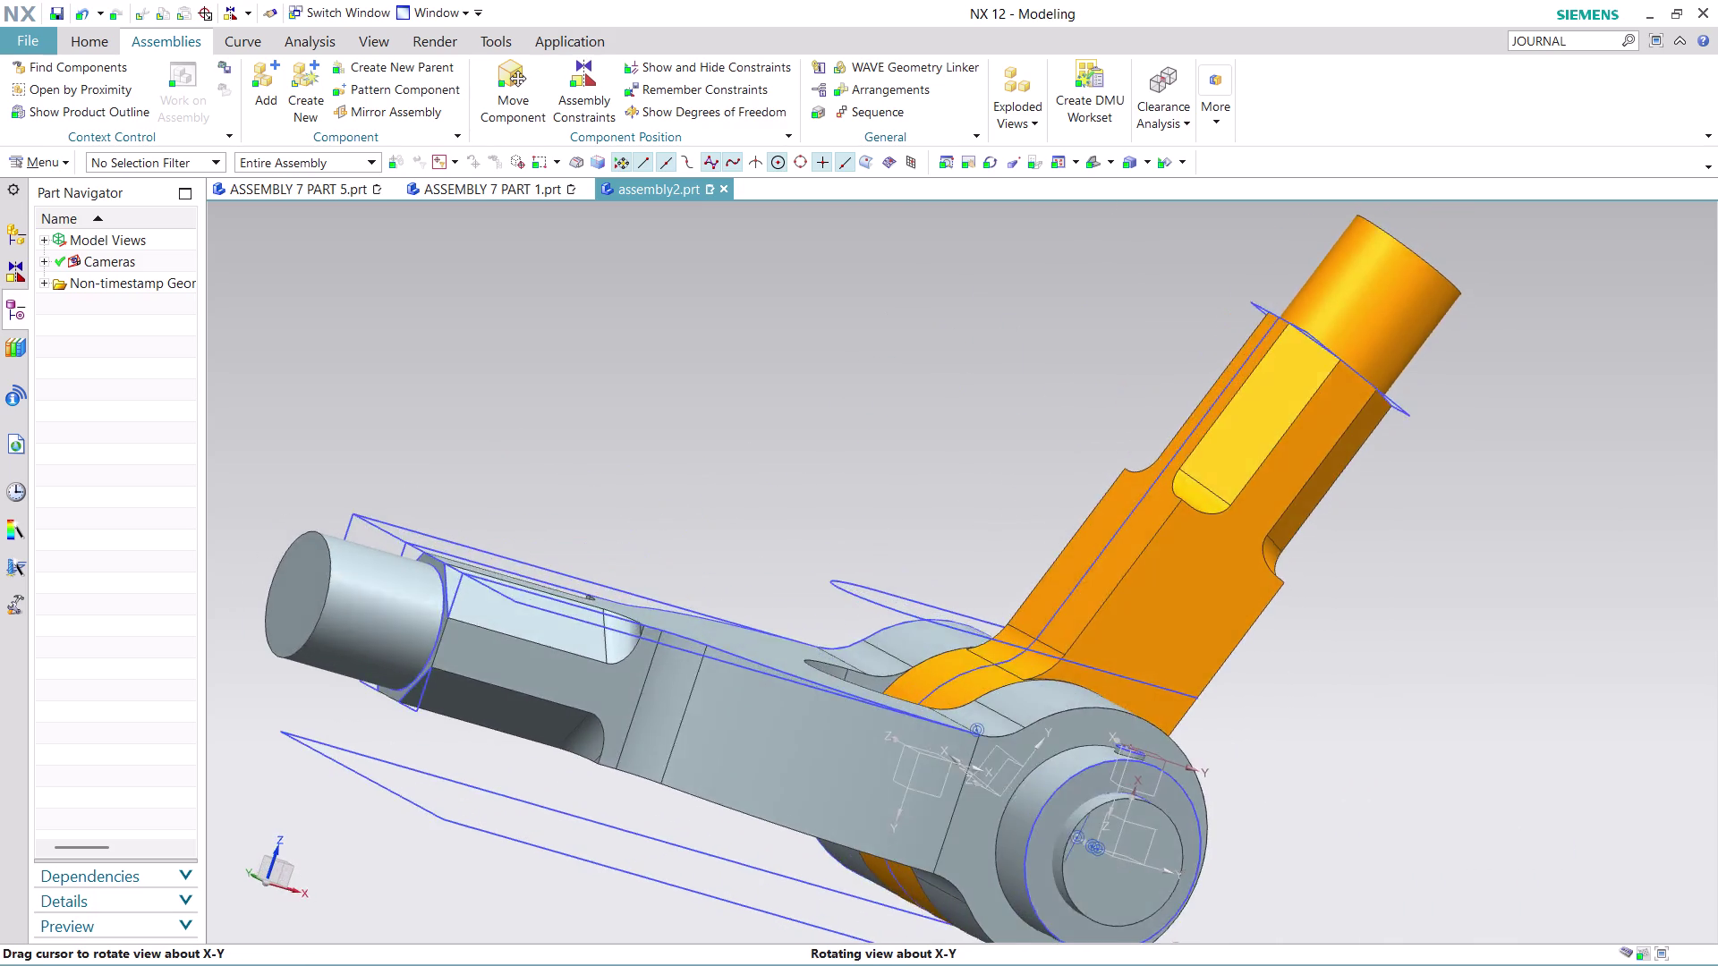
middle_drag(1429, 685, 1441, 773)
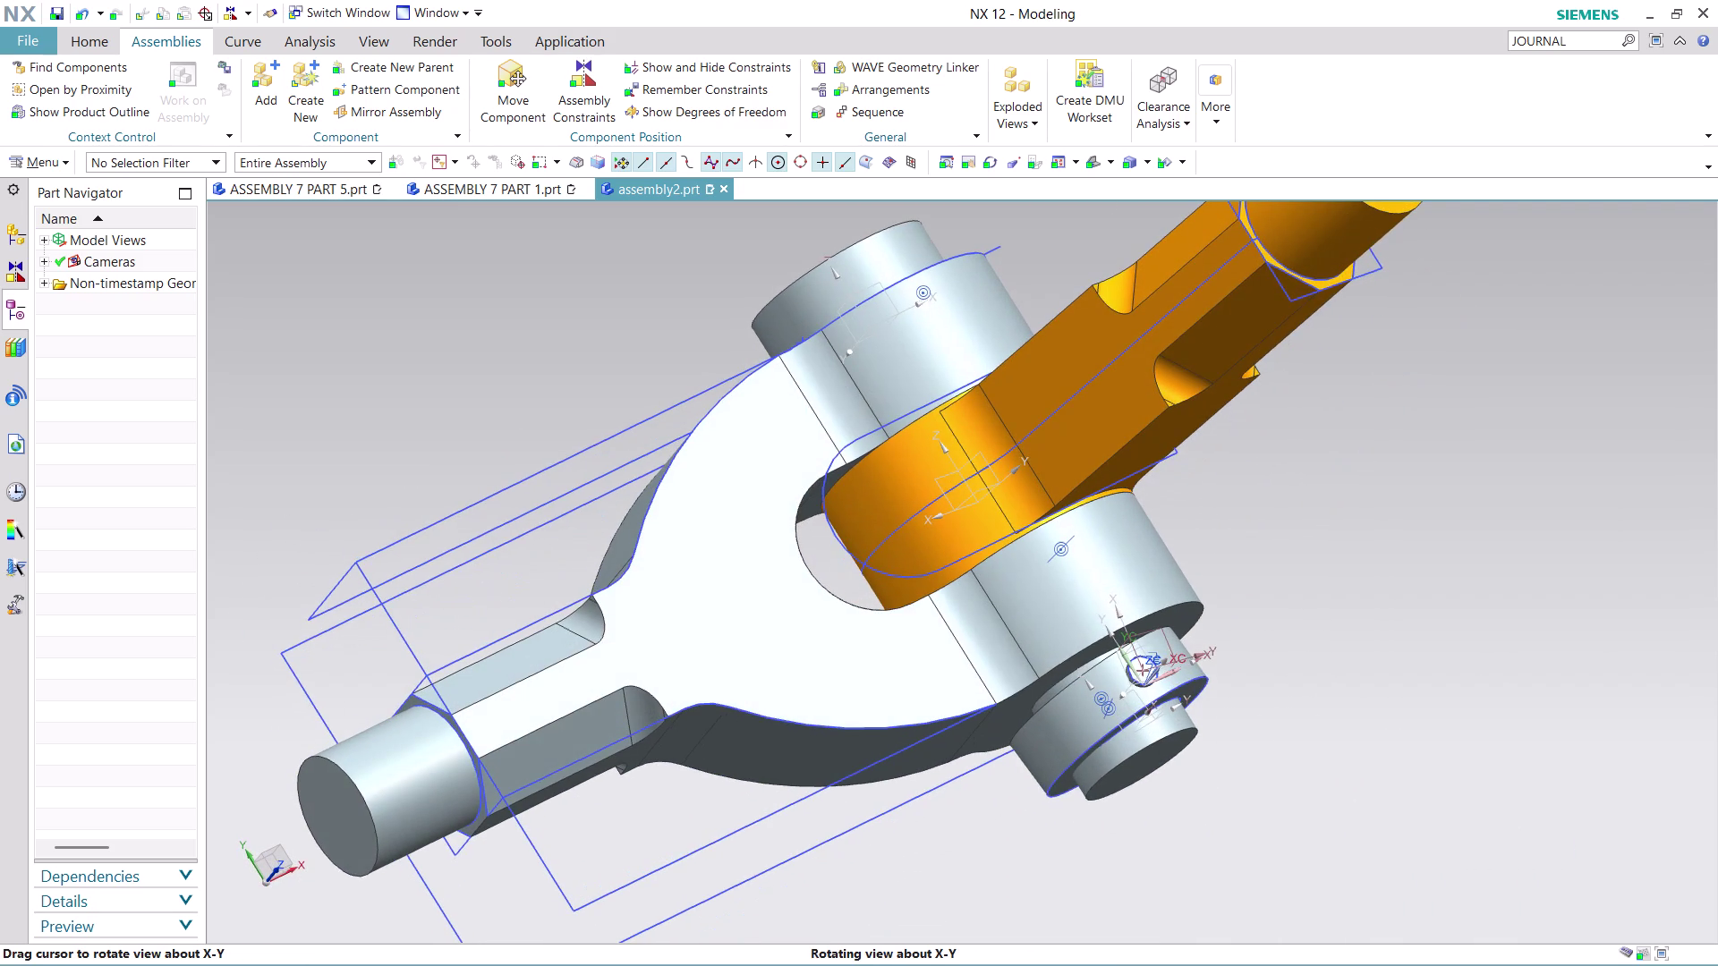
middle_drag(1441, 772, 1402, 791)
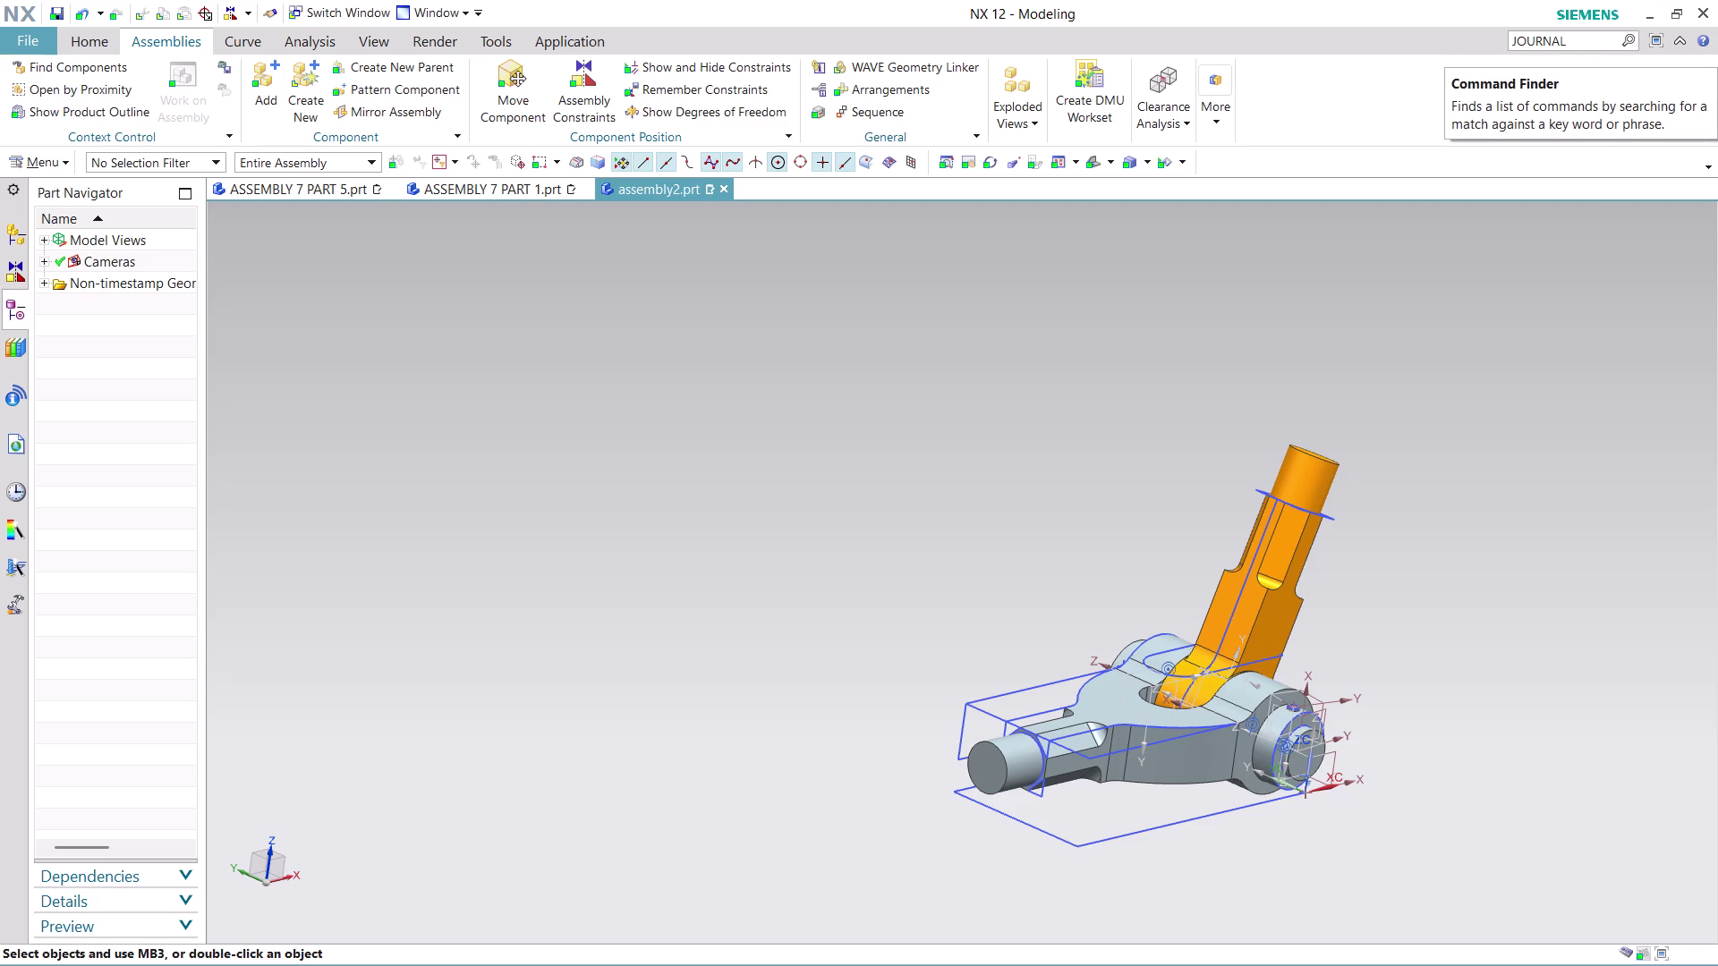
scroll(down, 3)
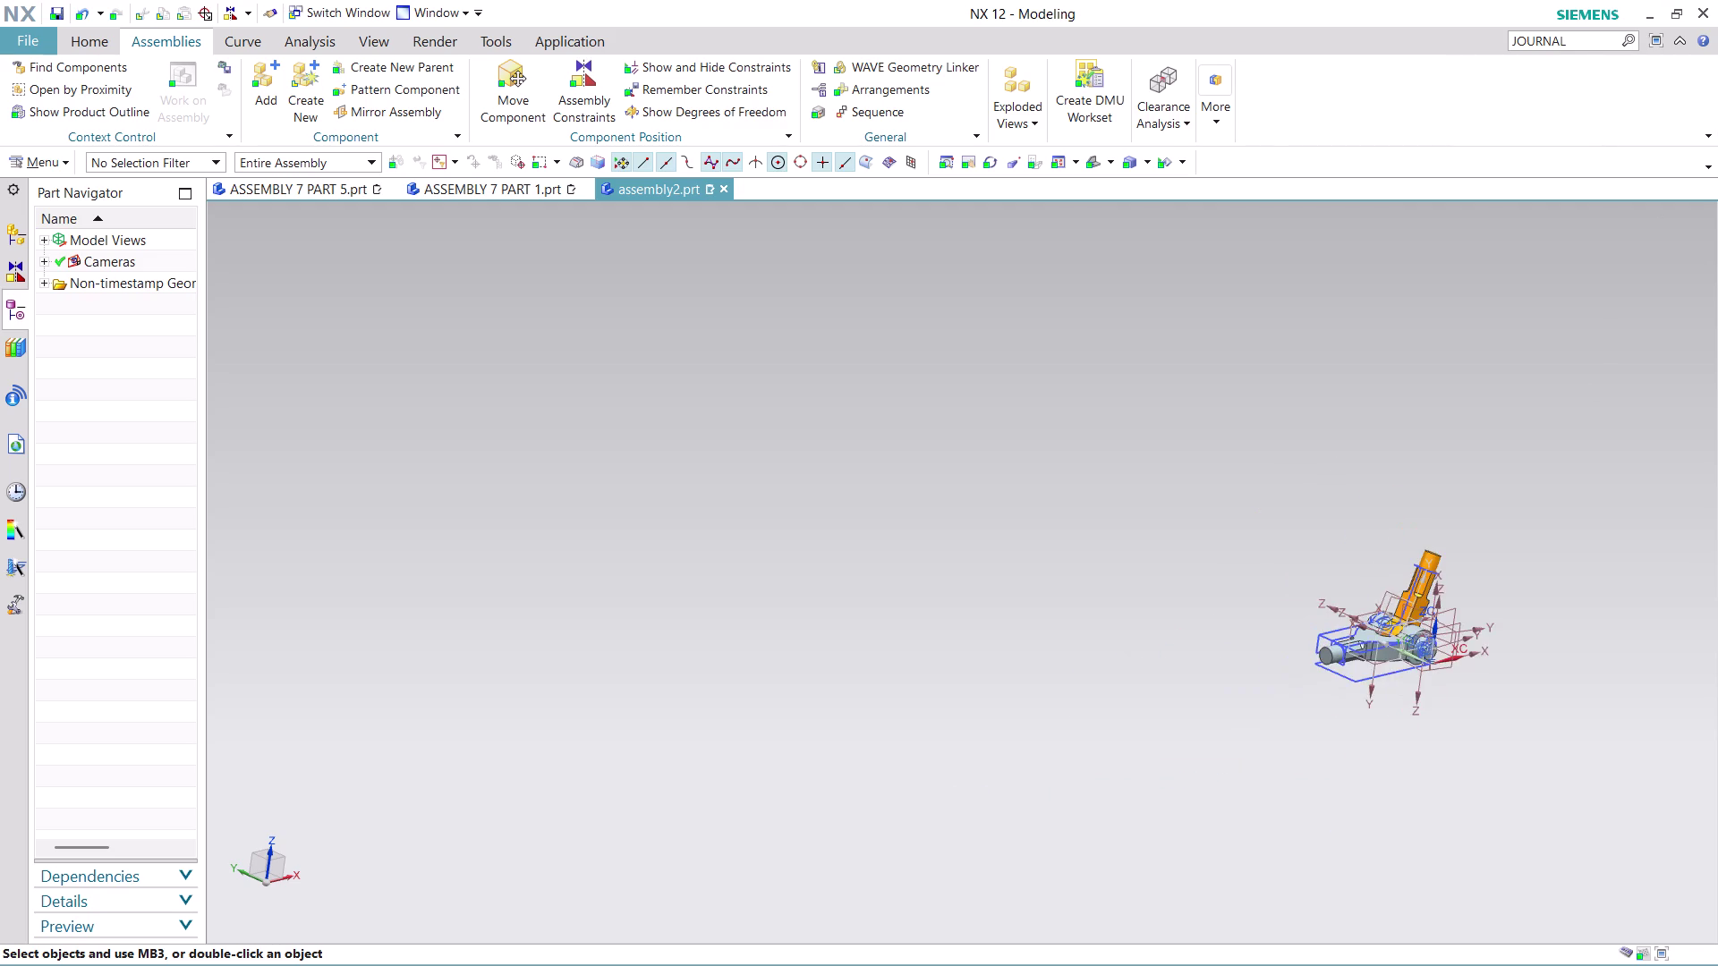
scroll(up, 3)
scroll(up, 3)
middle_drag(1340, 645, 1250, 537)
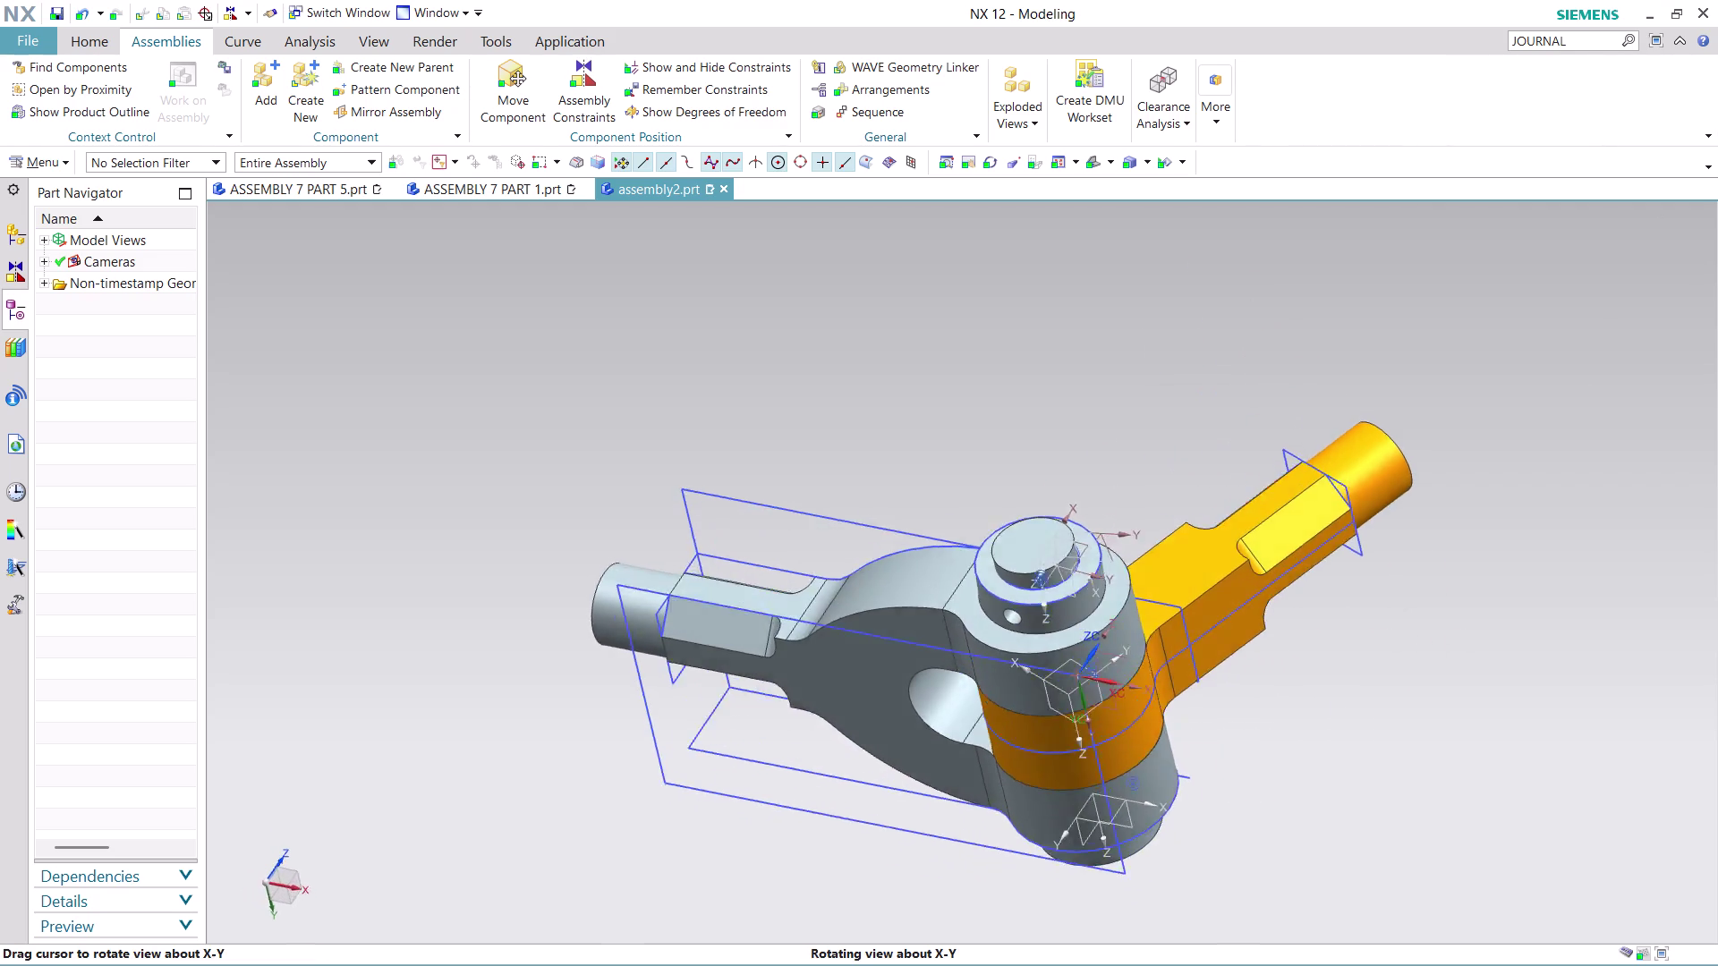
middle_drag(1250, 537, 1239, 539)
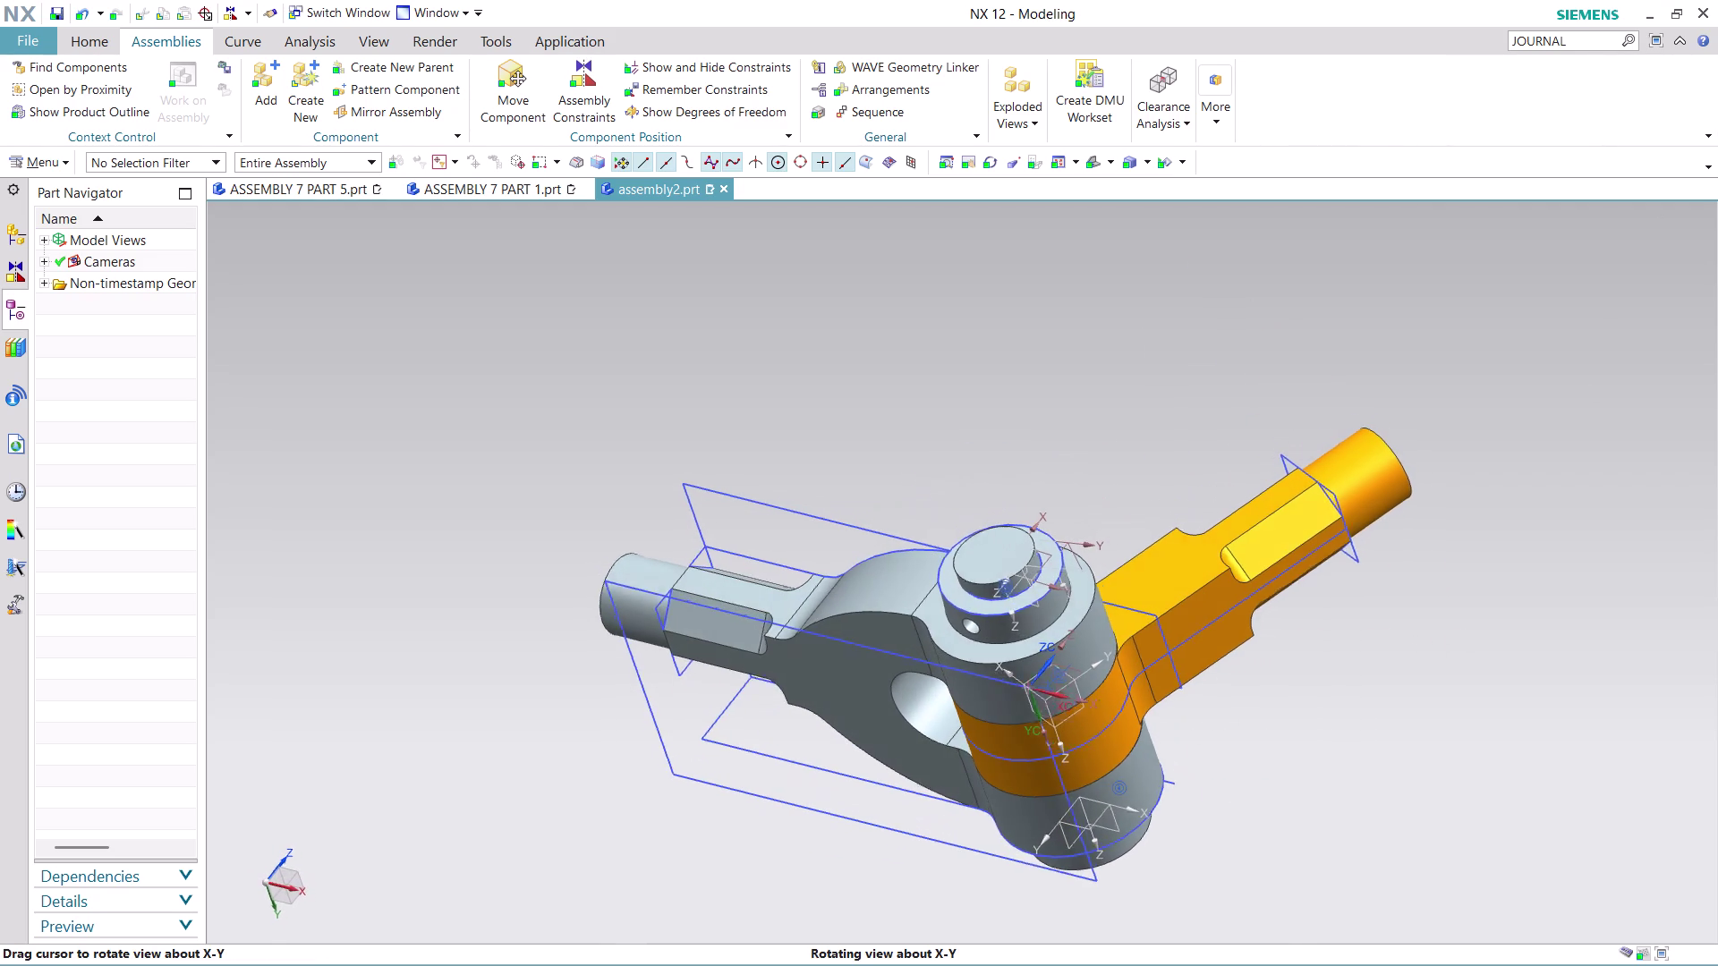
middle_drag(1240, 539, 1242, 541)
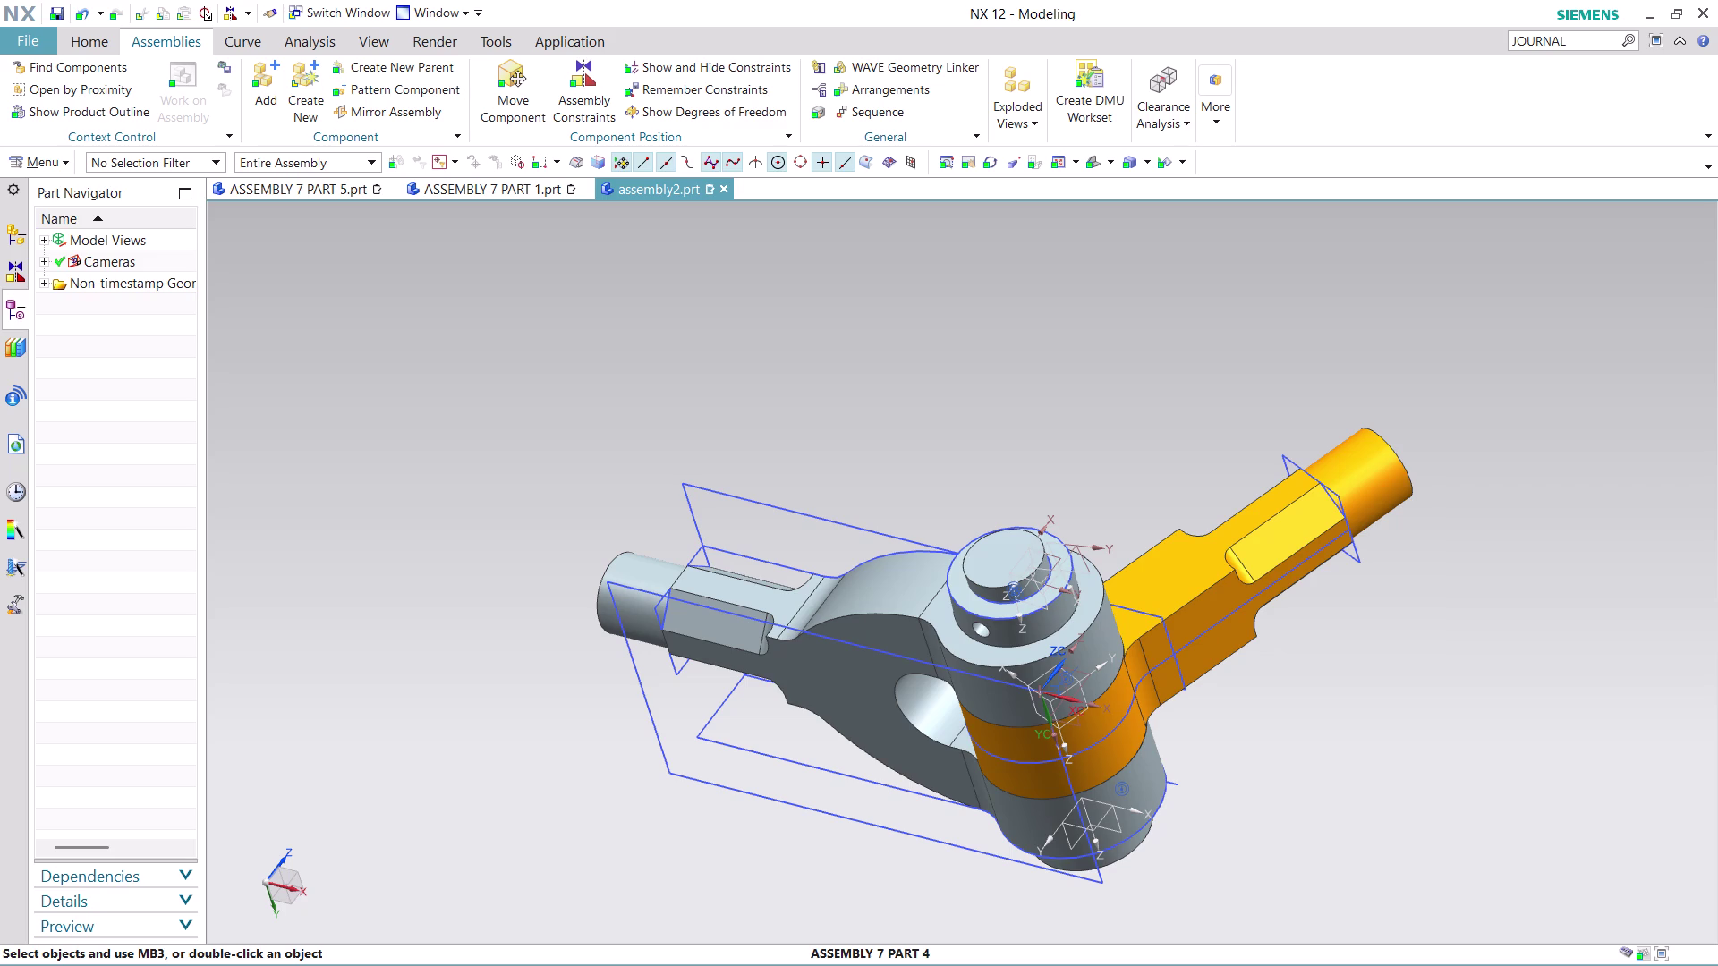
middle_click(1156, 498)
middle_drag(1150, 460, 1120, 577)
scroll(down, 3)
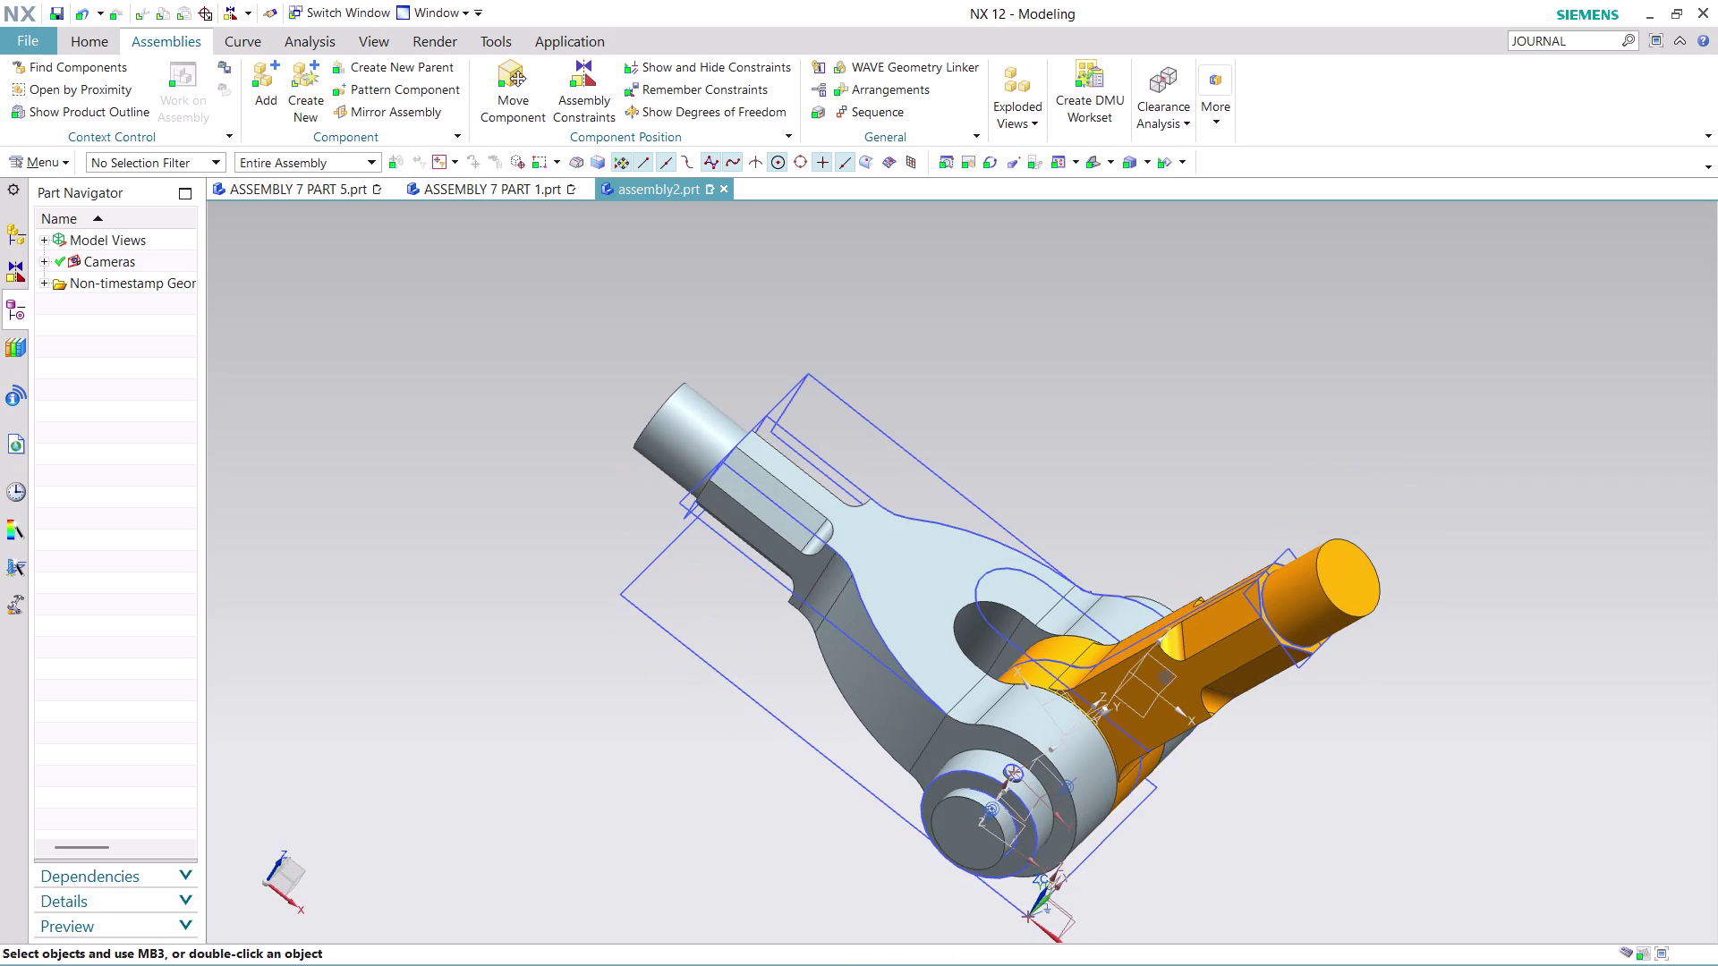